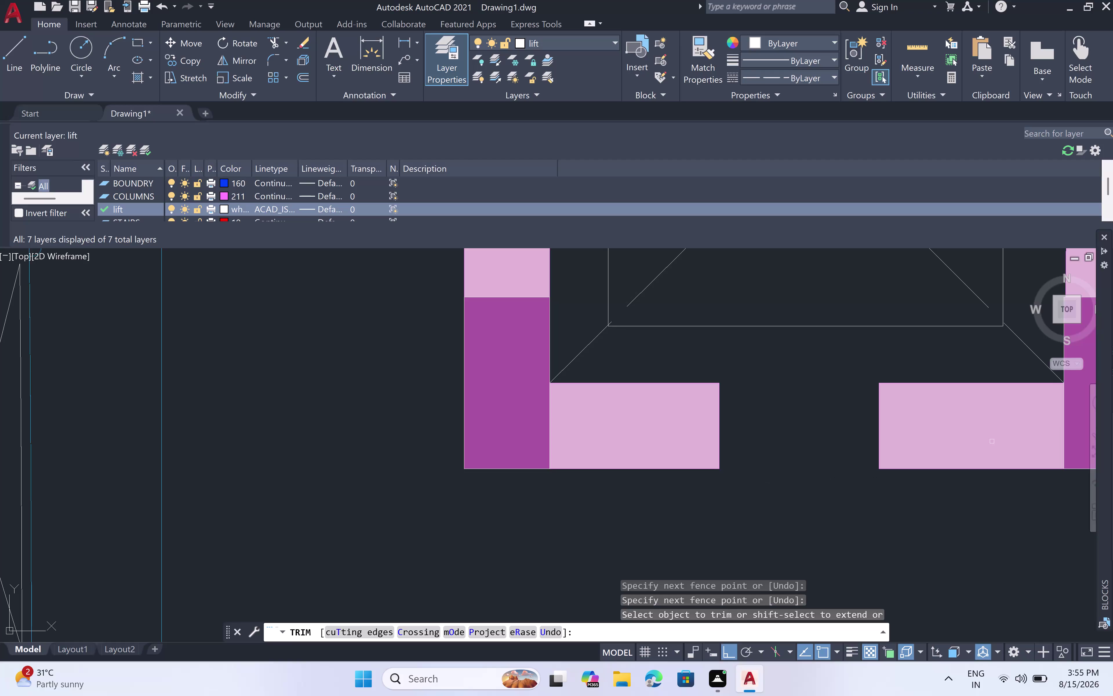
Close the lift core's lower wall gap with a four-line rectangle on layer 0.
key(Escape)
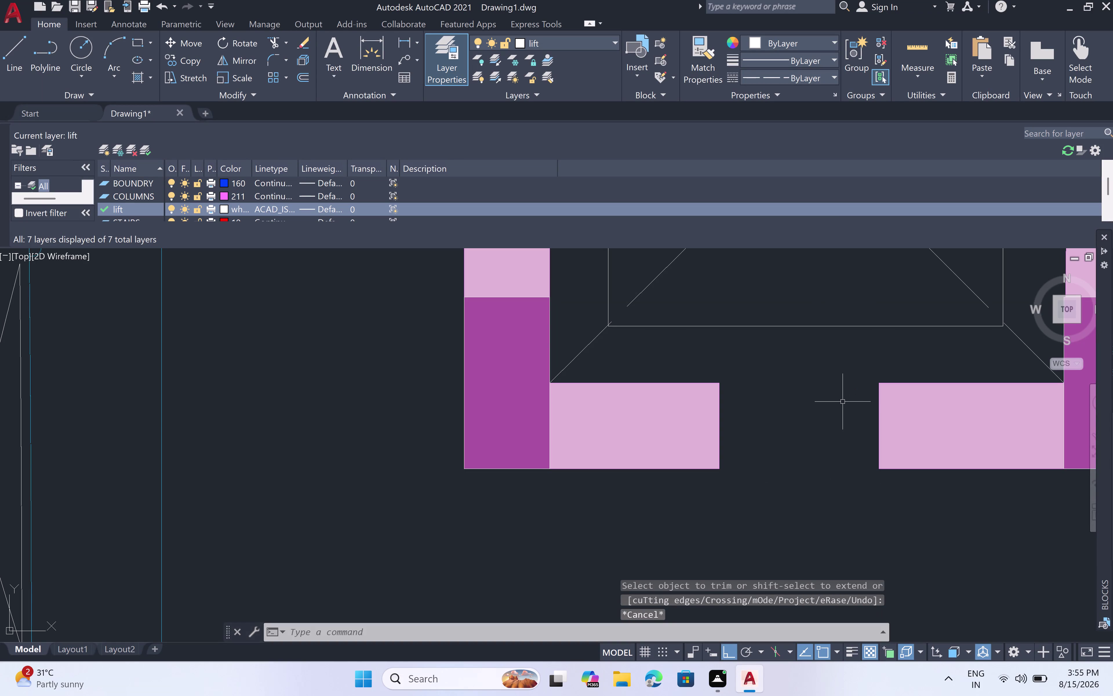
text(l)
key(space)
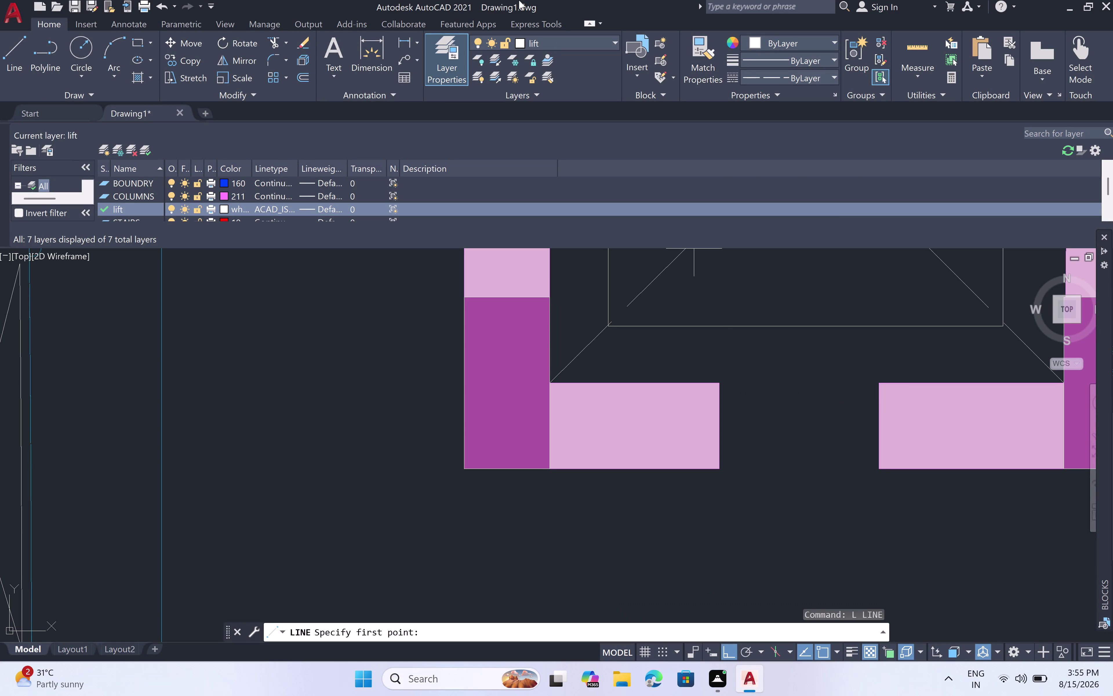
click(613, 39)
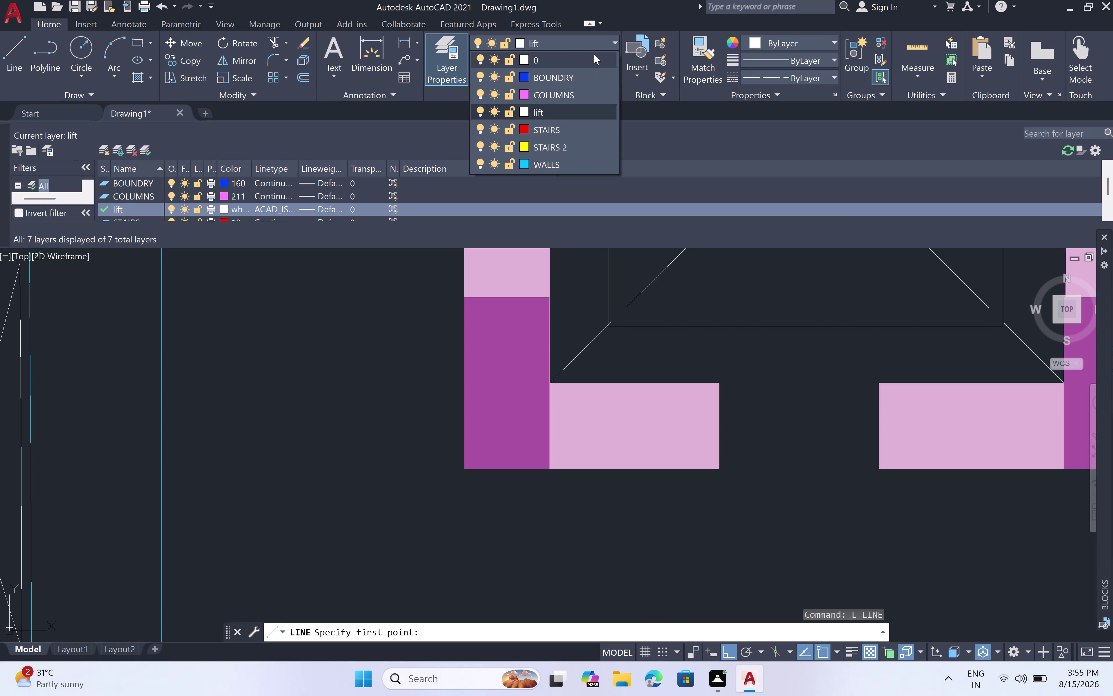
click(593, 54)
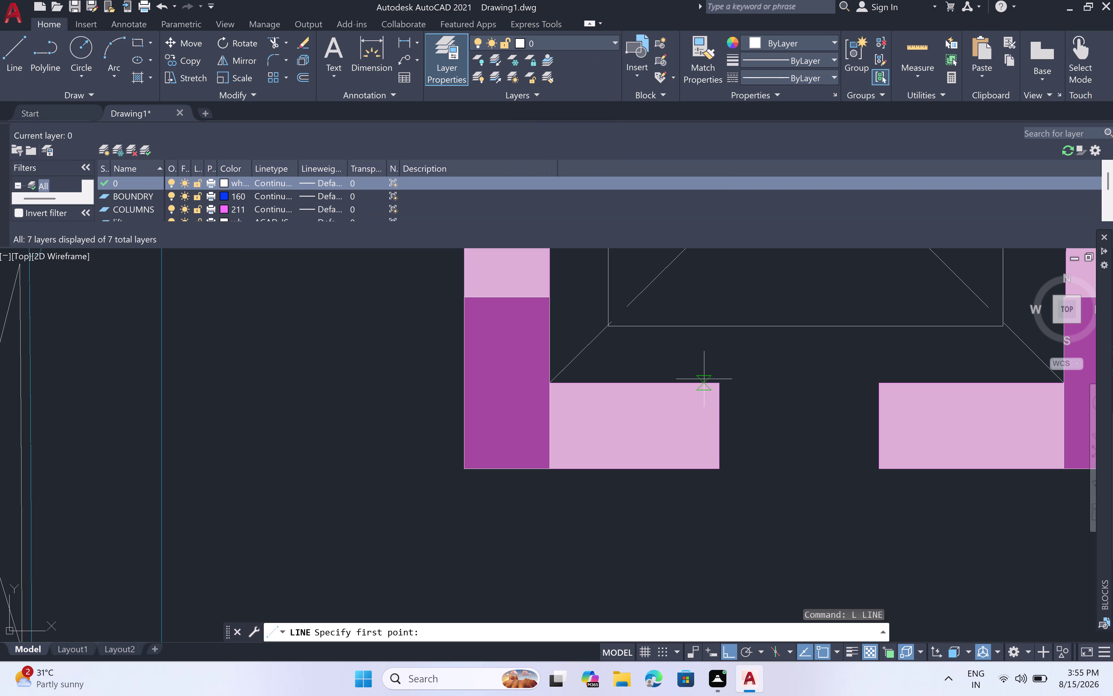
click(714, 382)
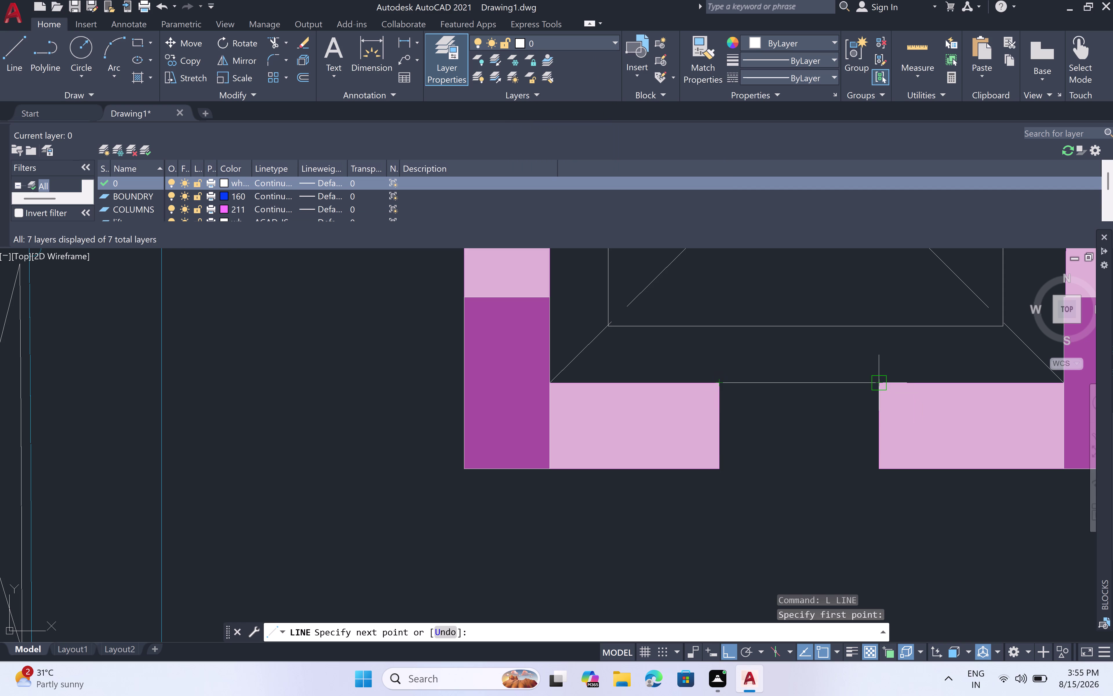
click(883, 387)
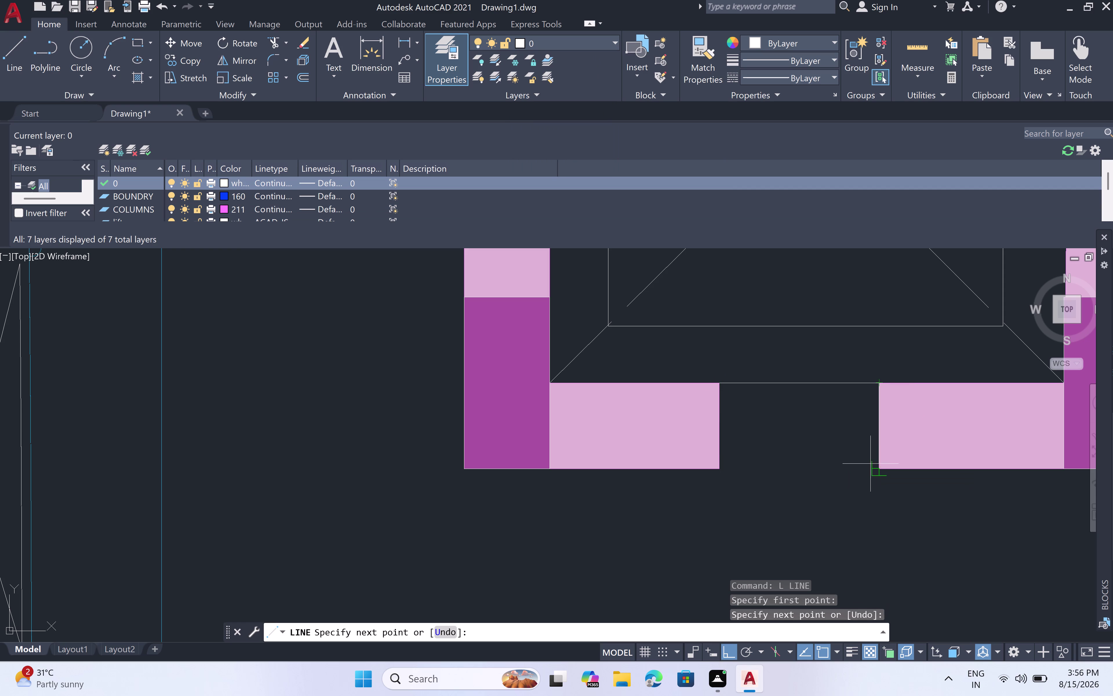
click(875, 462)
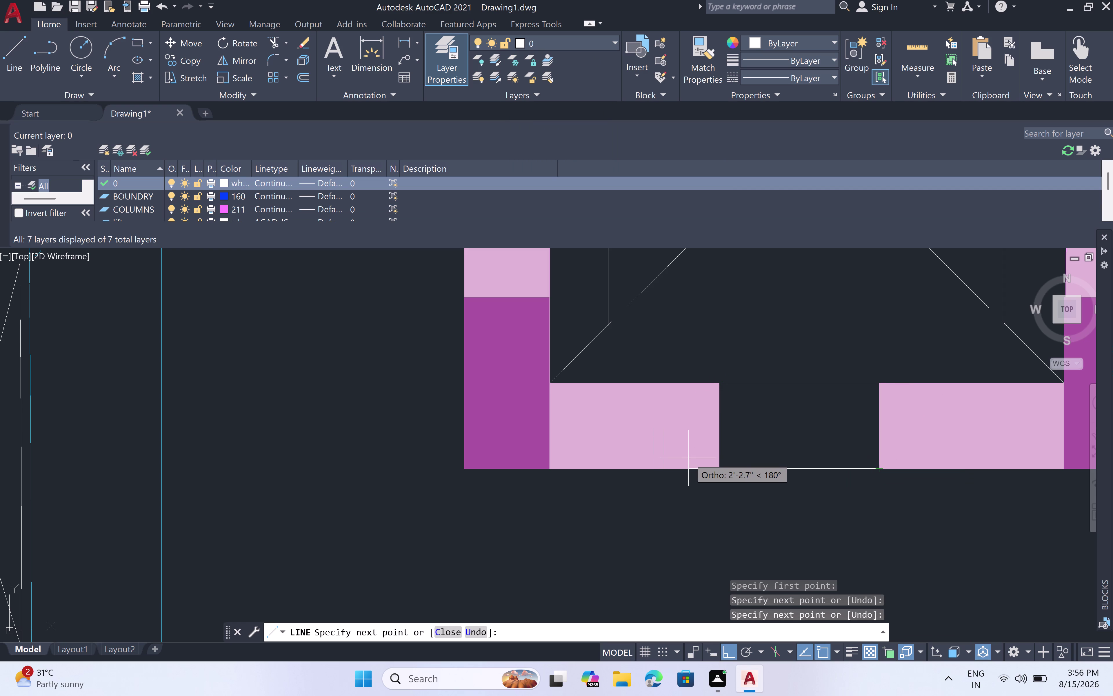
click(714, 461)
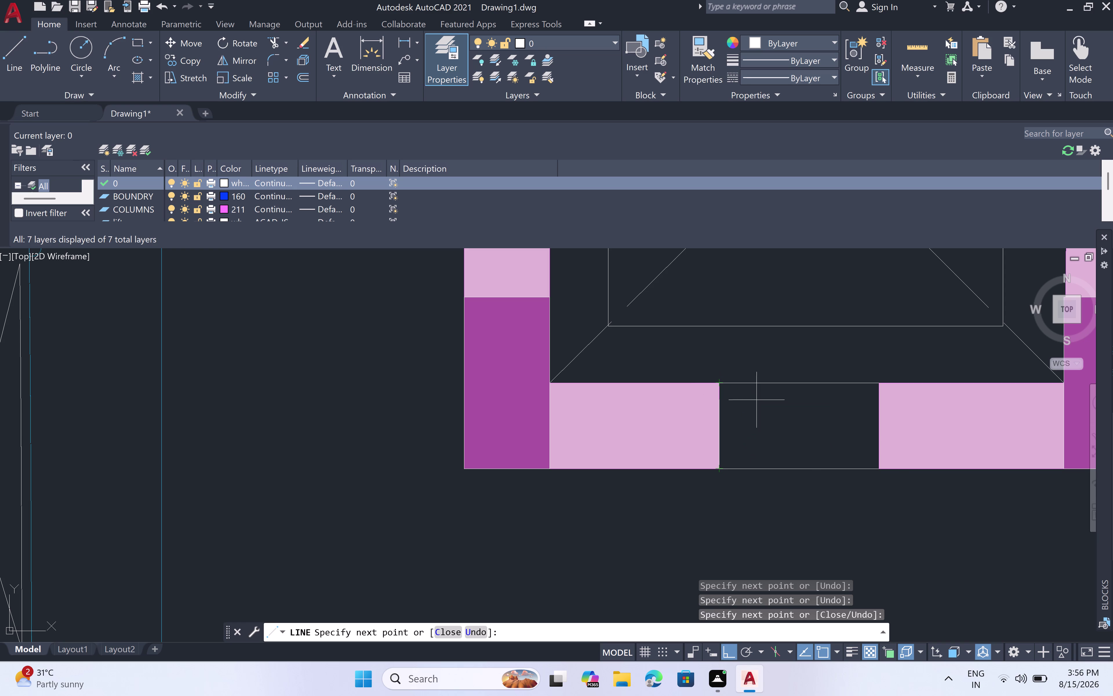
key(Escape)
Zoom and pan to the floor's bottom boundary right of the ramp.
scroll(down, 3)
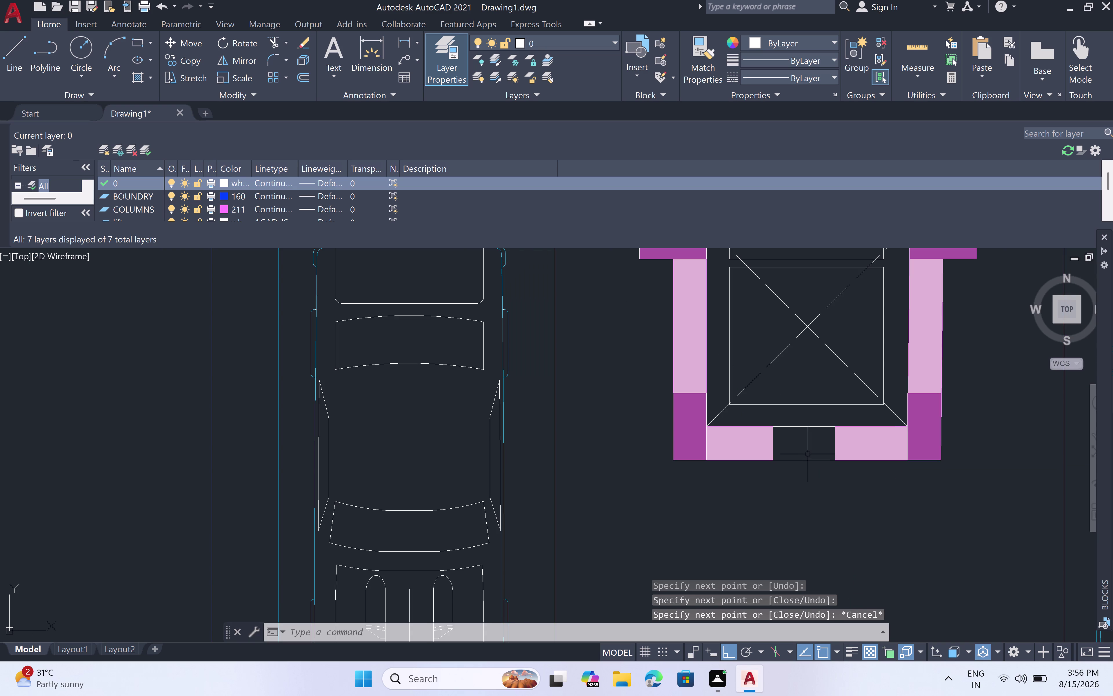
scroll(down, 3)
scroll(down, 3)
middle_drag(856, 505, 856, 505)
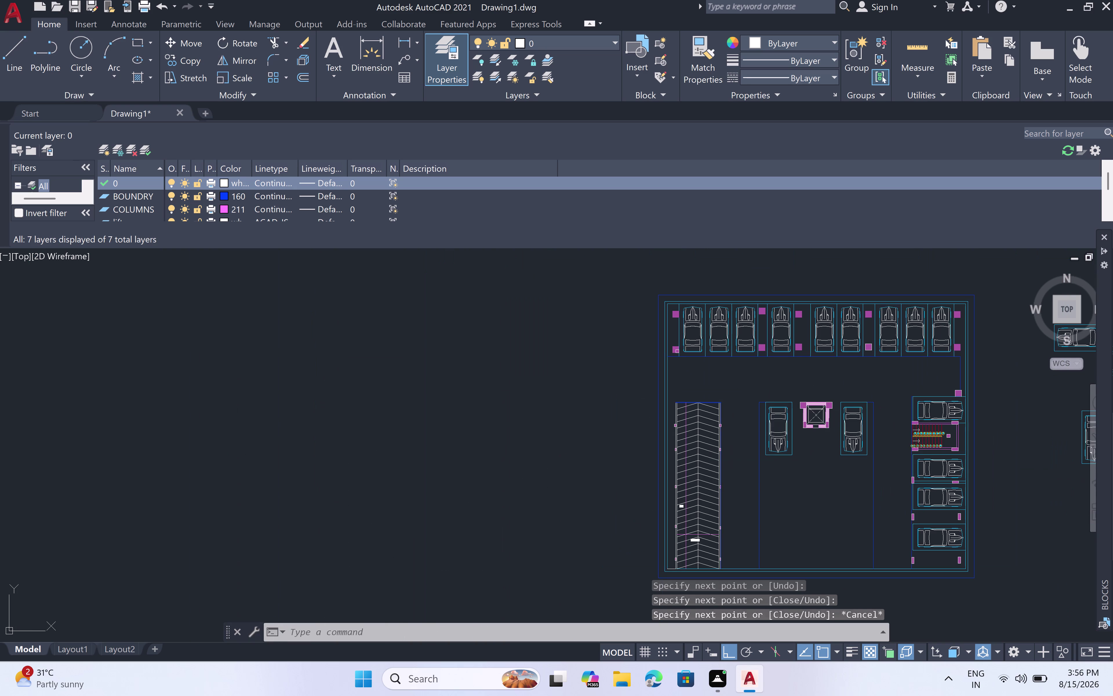
middle_drag(856, 506, 745, 432)
scroll(up, 3)
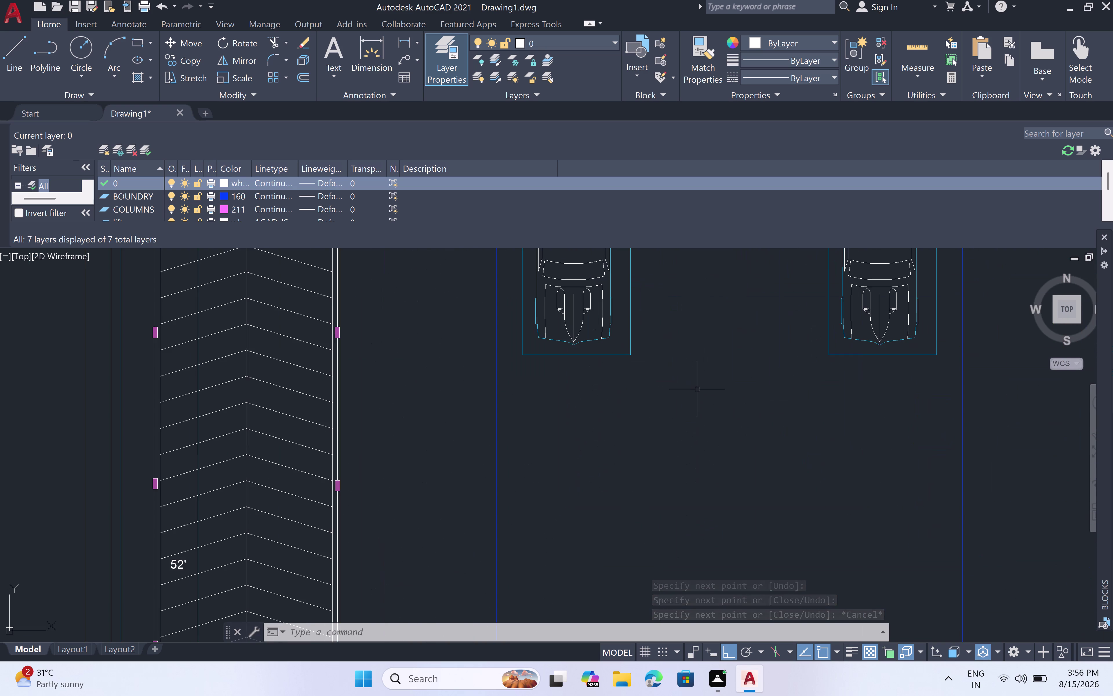
scroll(down, 3)
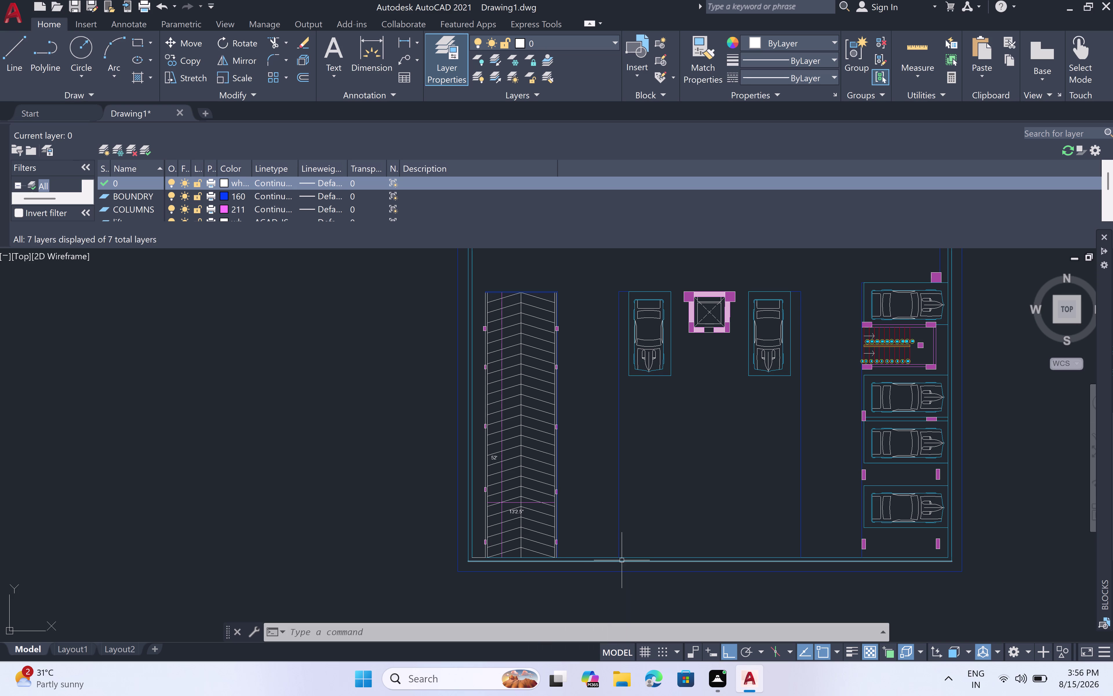
scroll(up, 3)
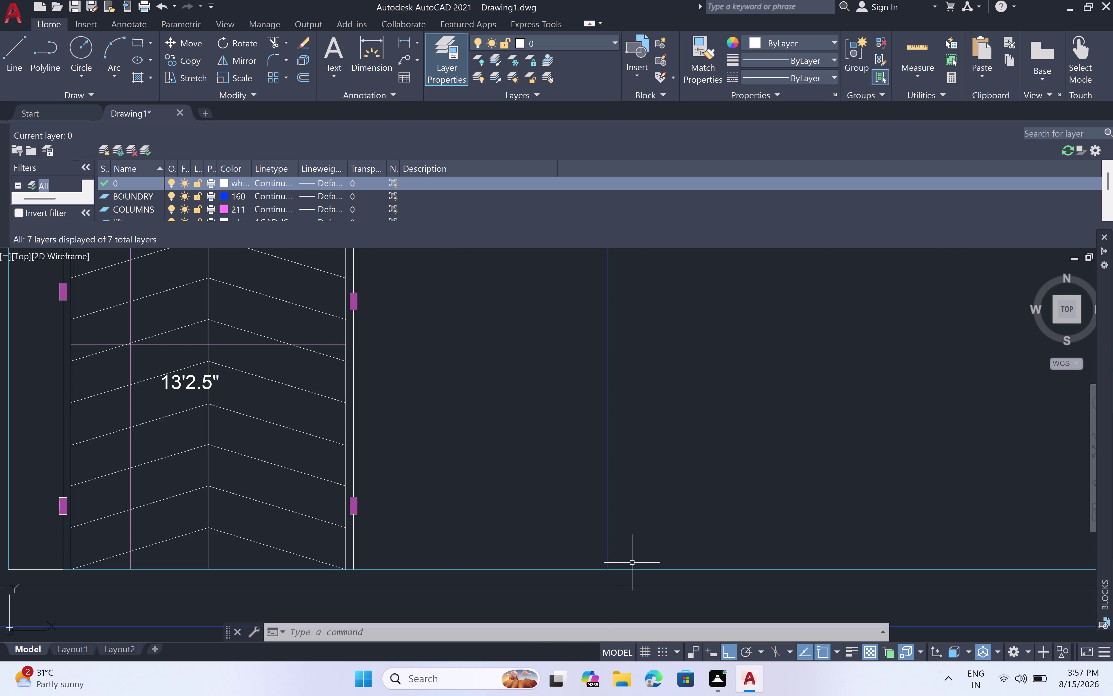
On the BOUNDRY layer, draw a line from the floor's bottom edge: 3' then 16'6".
text(l)
key(space)
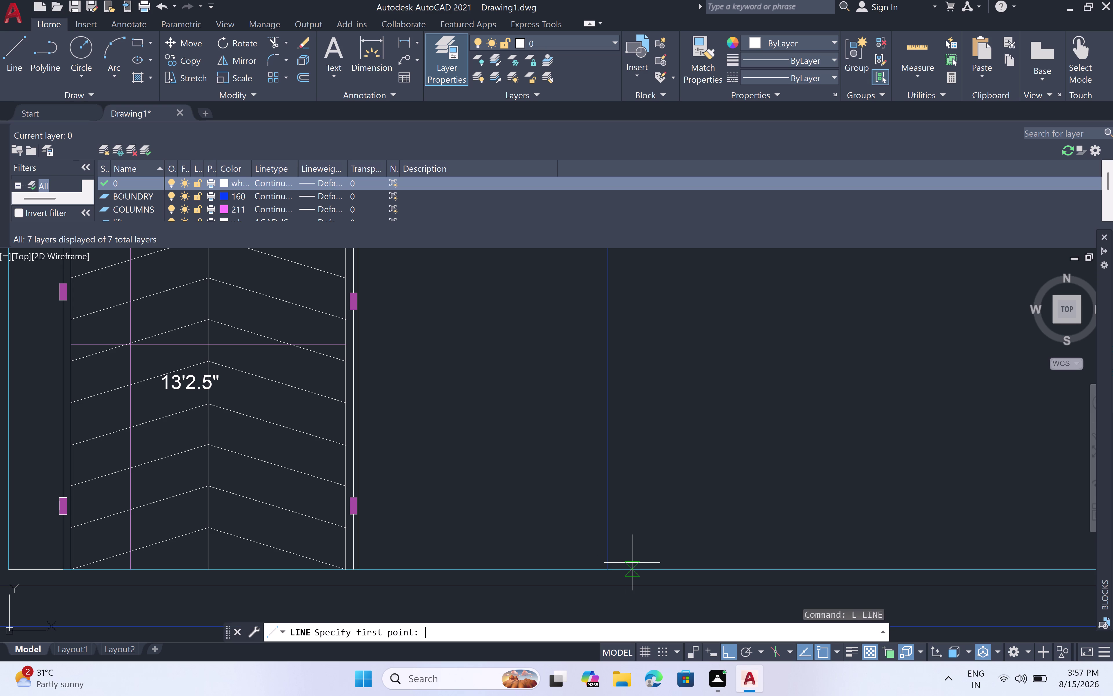
click(614, 571)
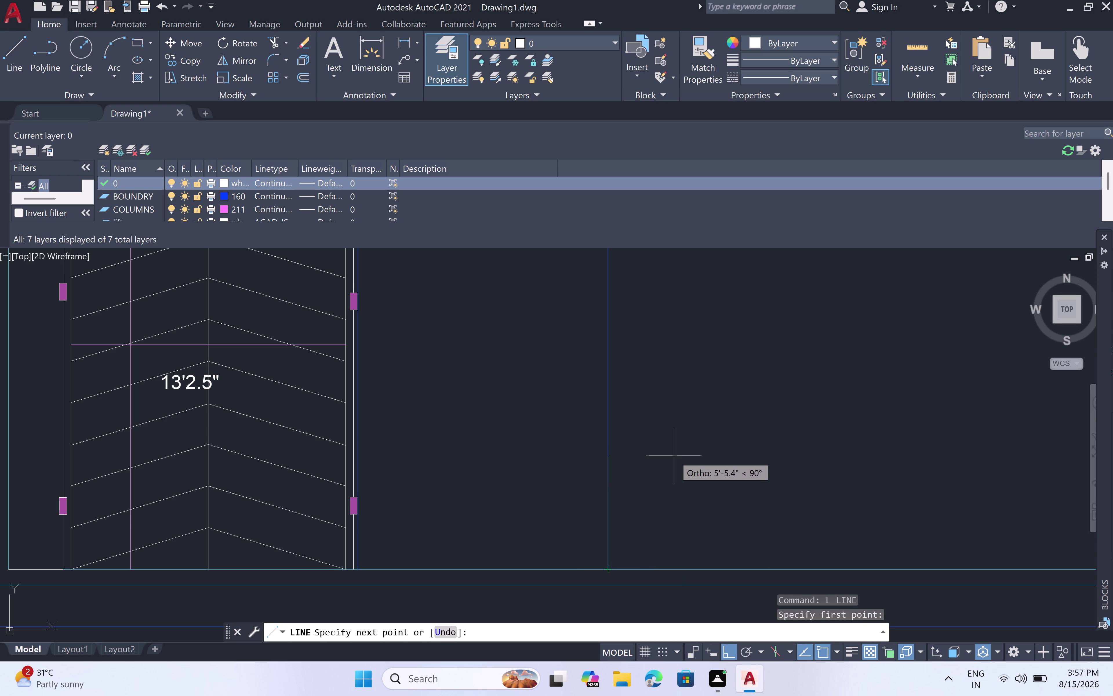
click(616, 40)
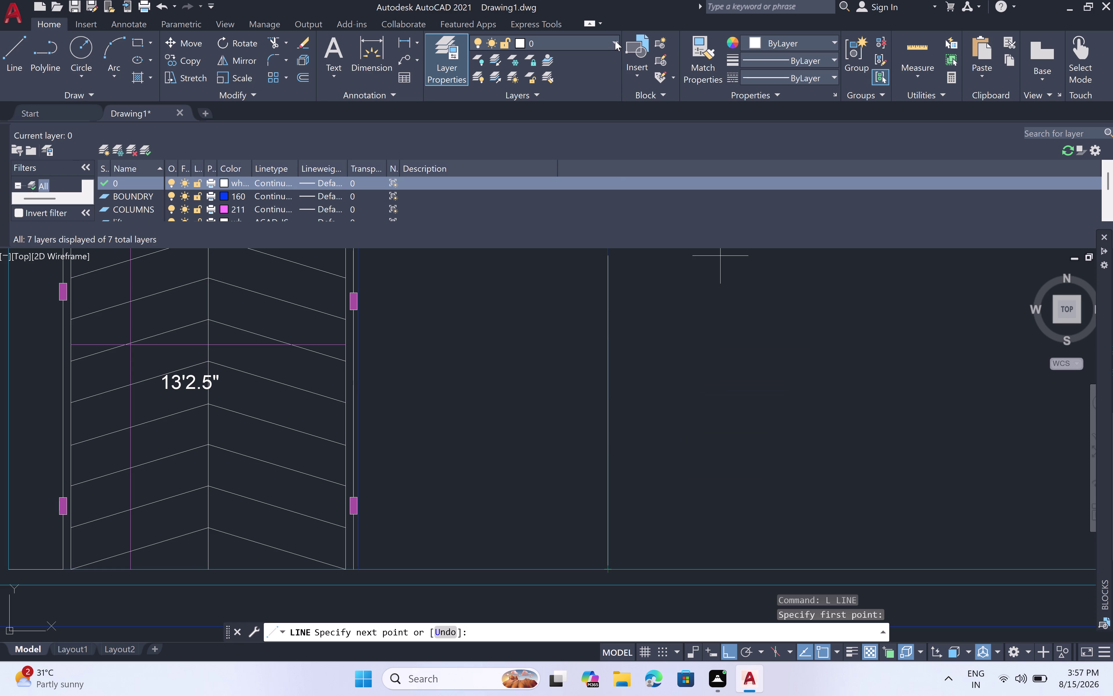
click(590, 78)
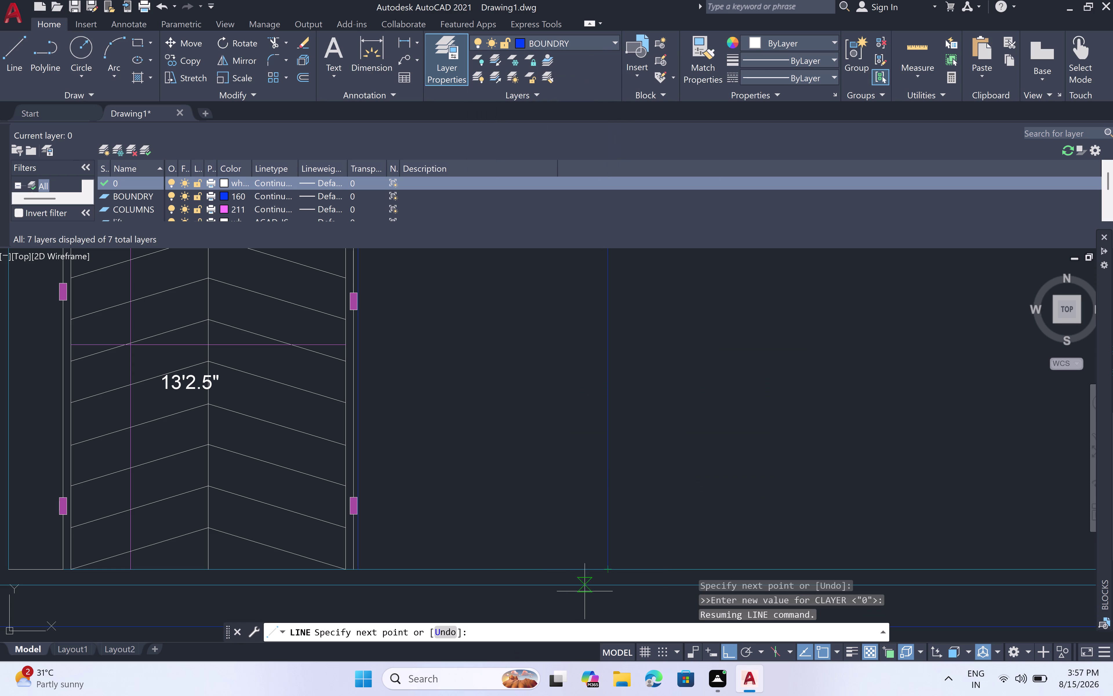
click(608, 576)
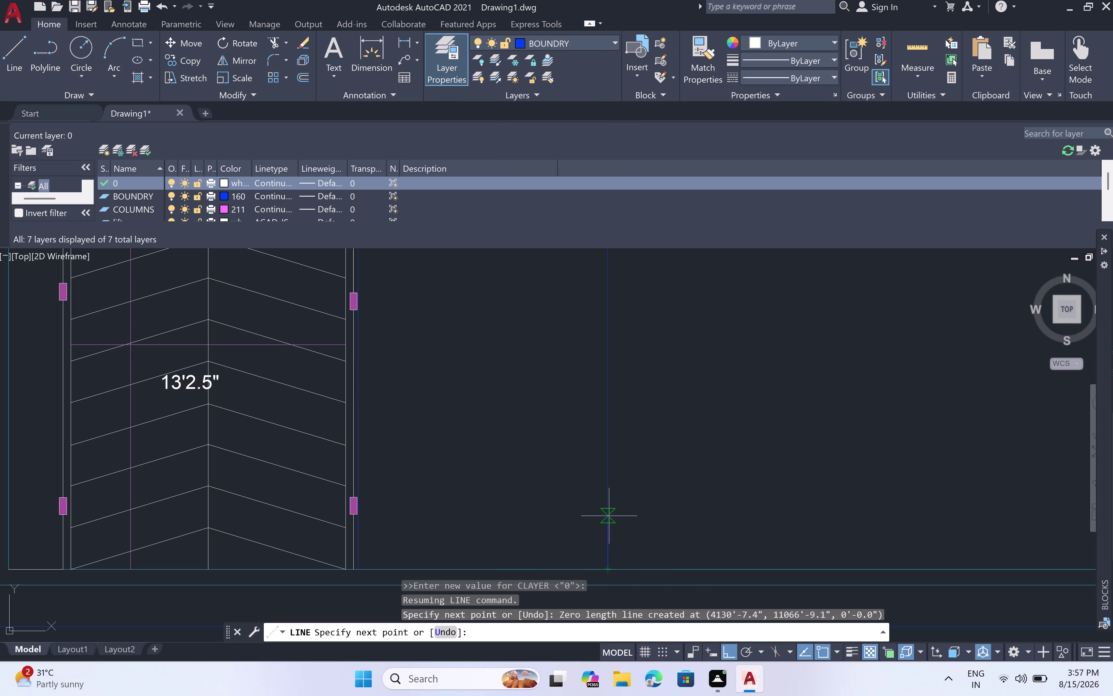
key(3)
text(')
key(space)
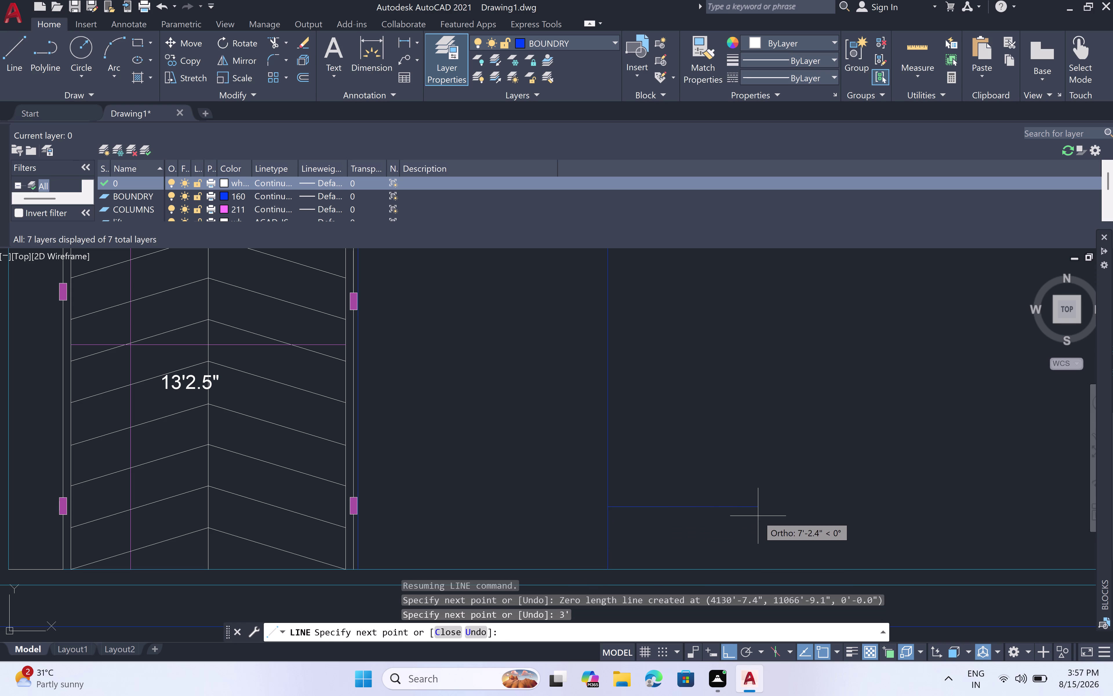
key(1)
key(6)
key(apostrophe)
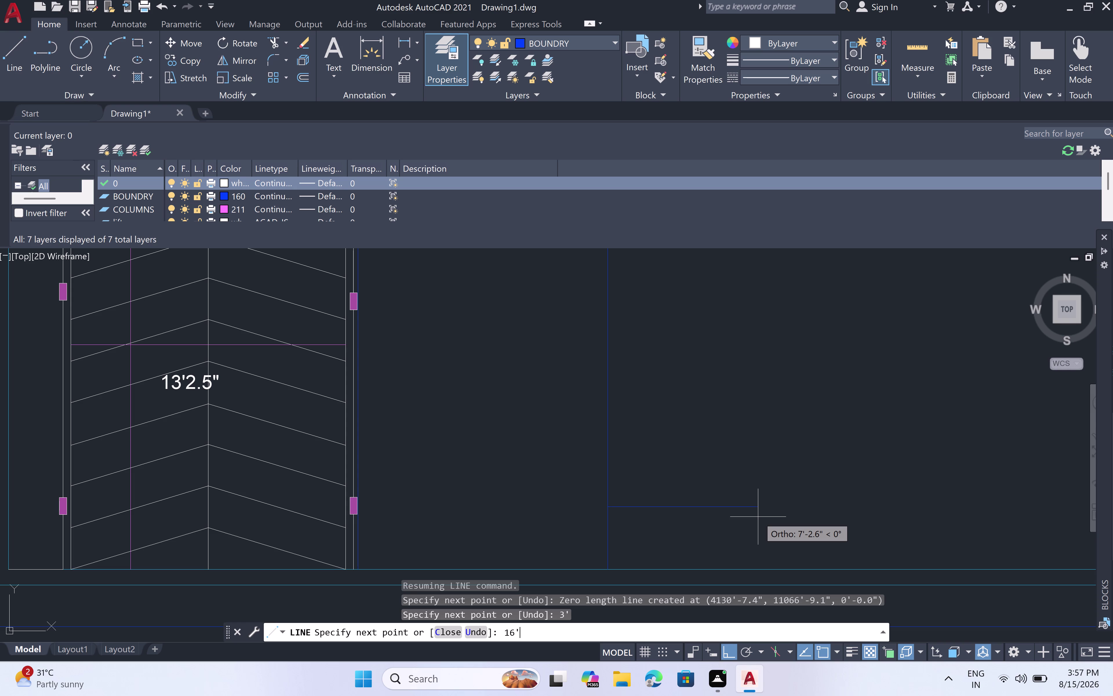
key(6)
text(")
key(space)
scroll(down, 3)
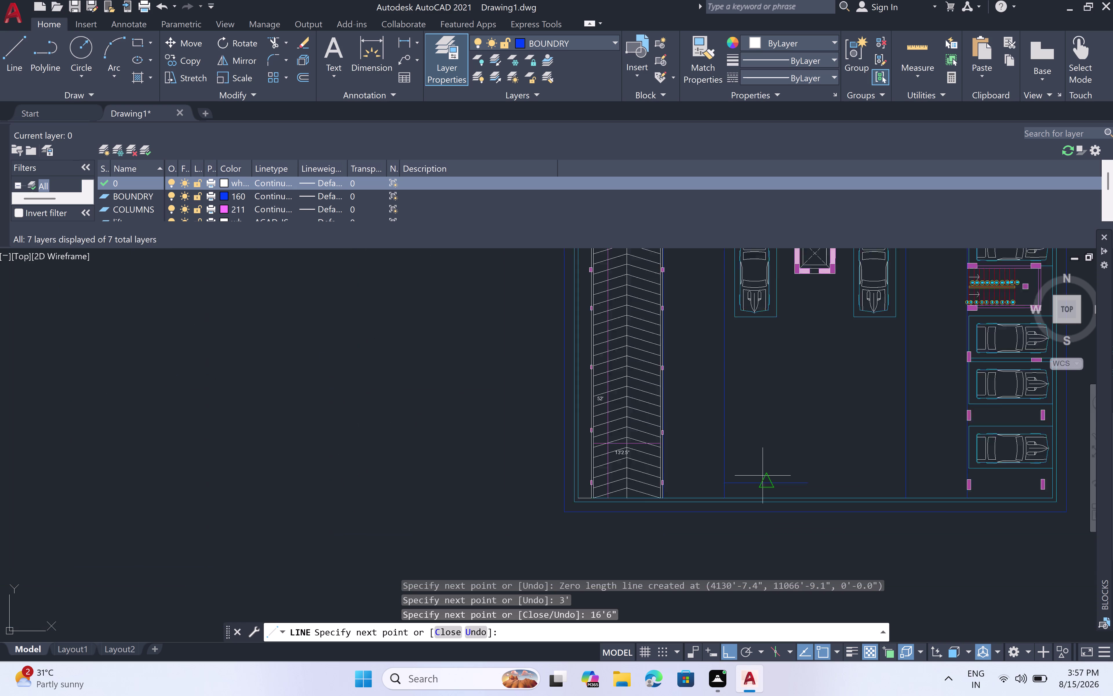
key(Escape)
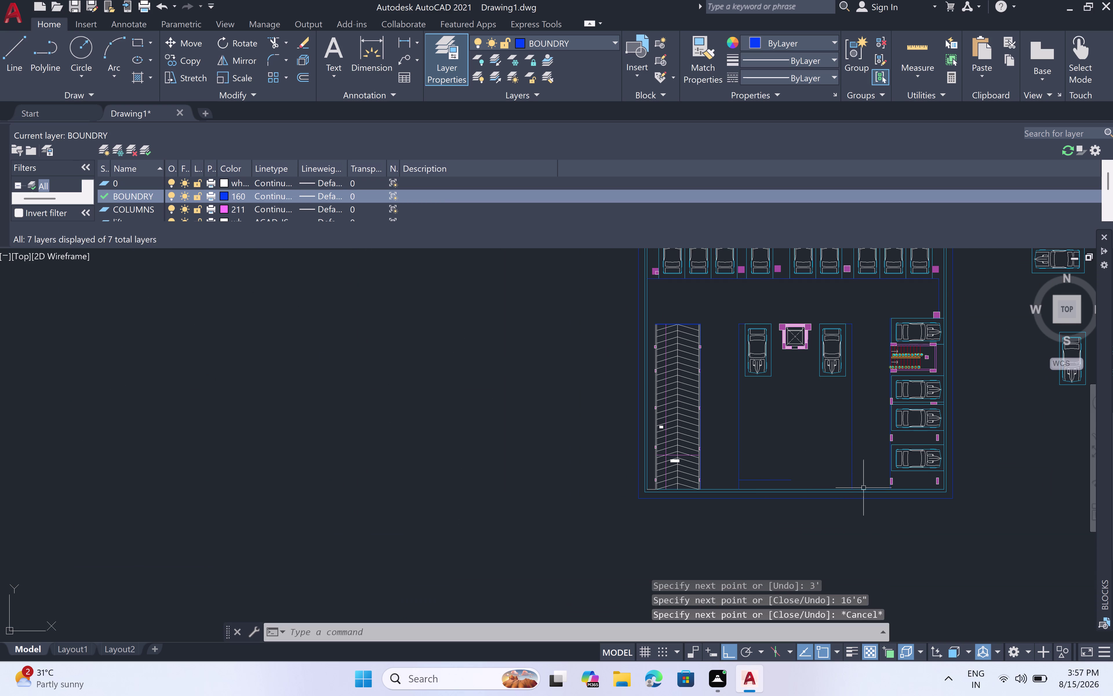
scroll(up, 3)
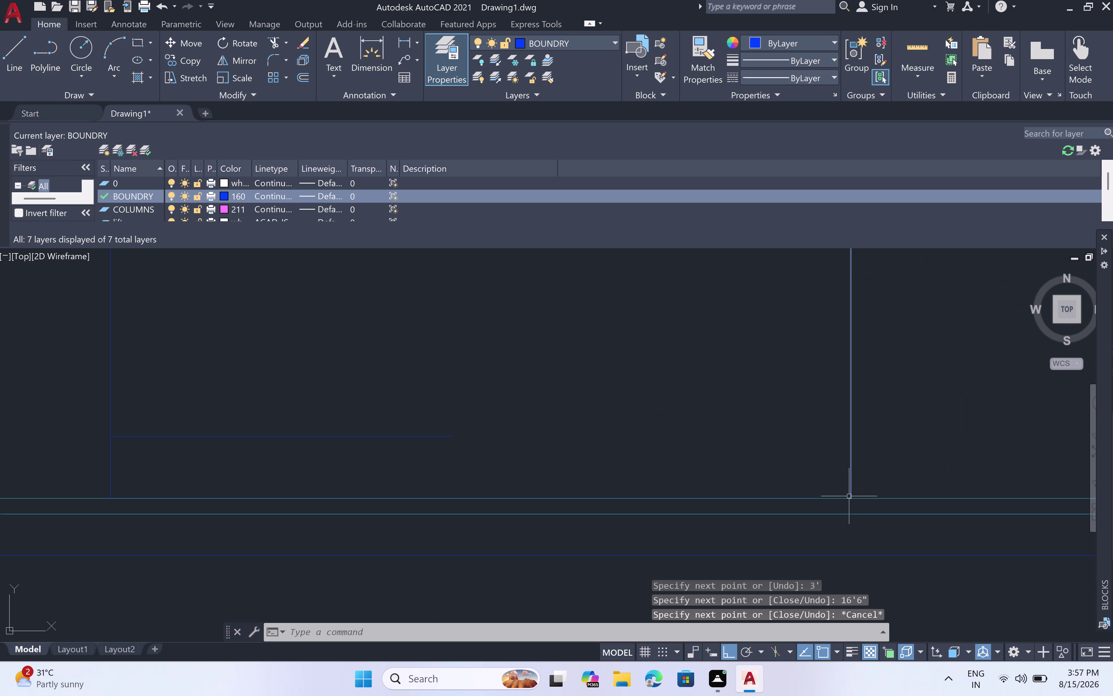
Draw a second 3' and 16'6" line set starting on the right boundary line.
key(l)
key(space)
click(849, 496)
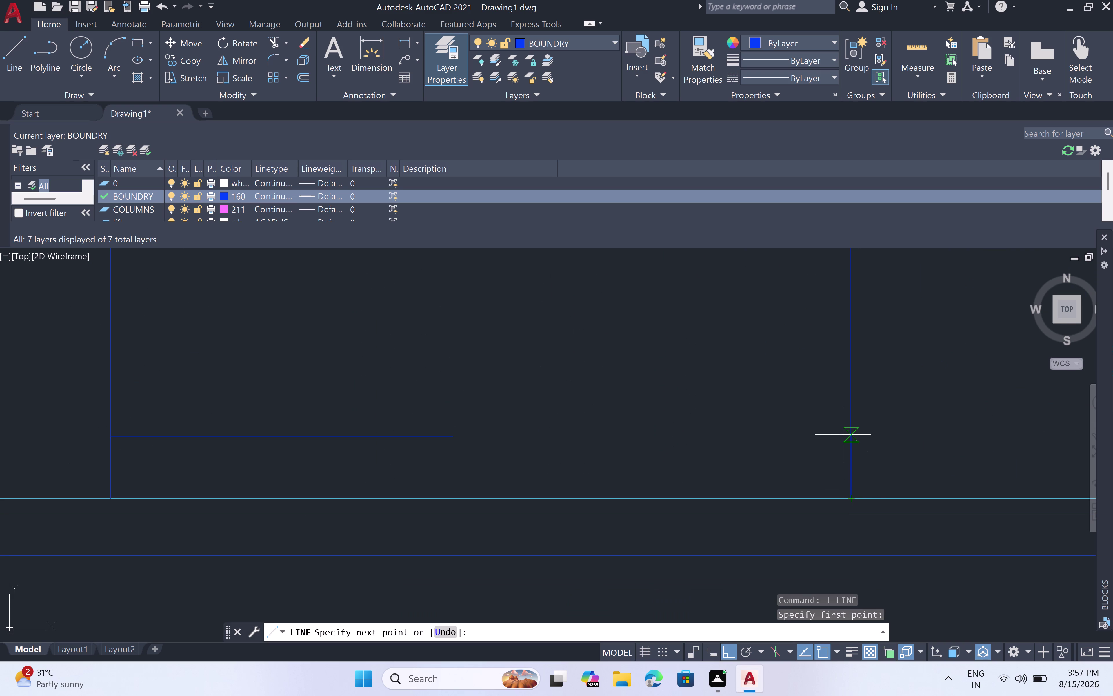
key(3)
text(')
key(space)
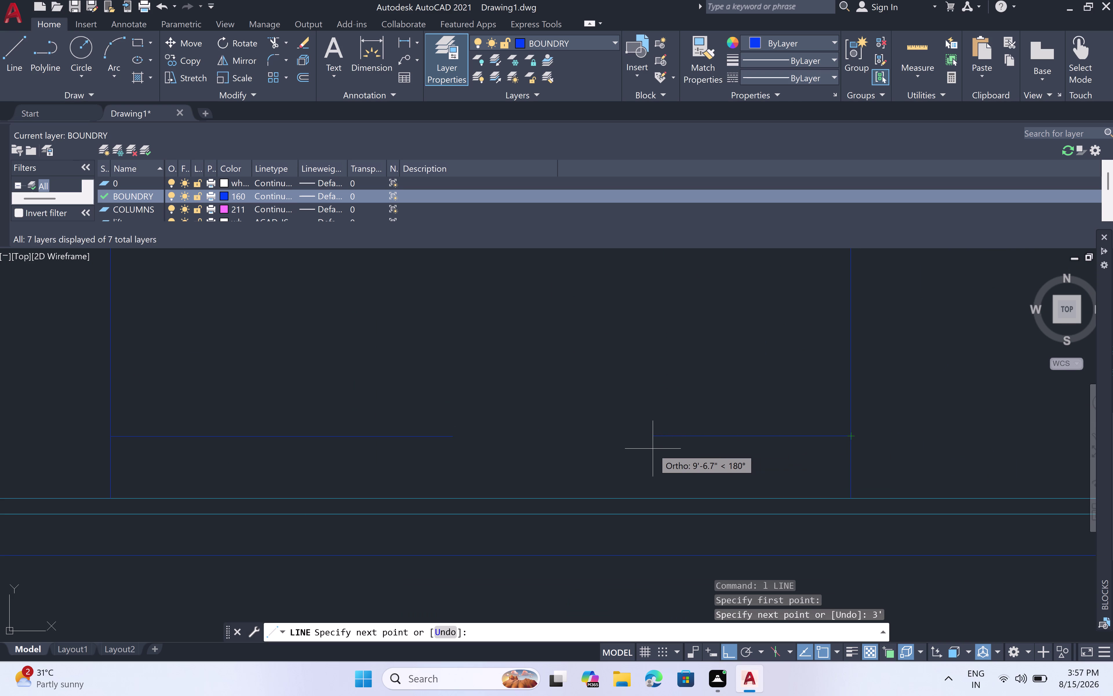
text(16)
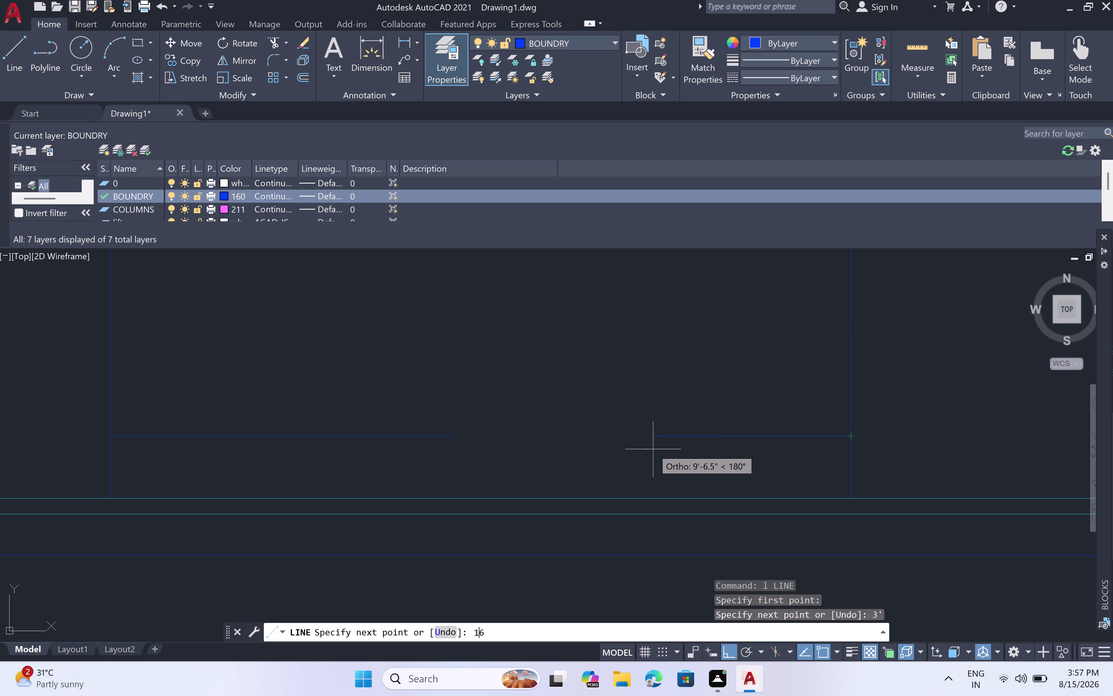
key(apostrophe)
text(6")
key(space)
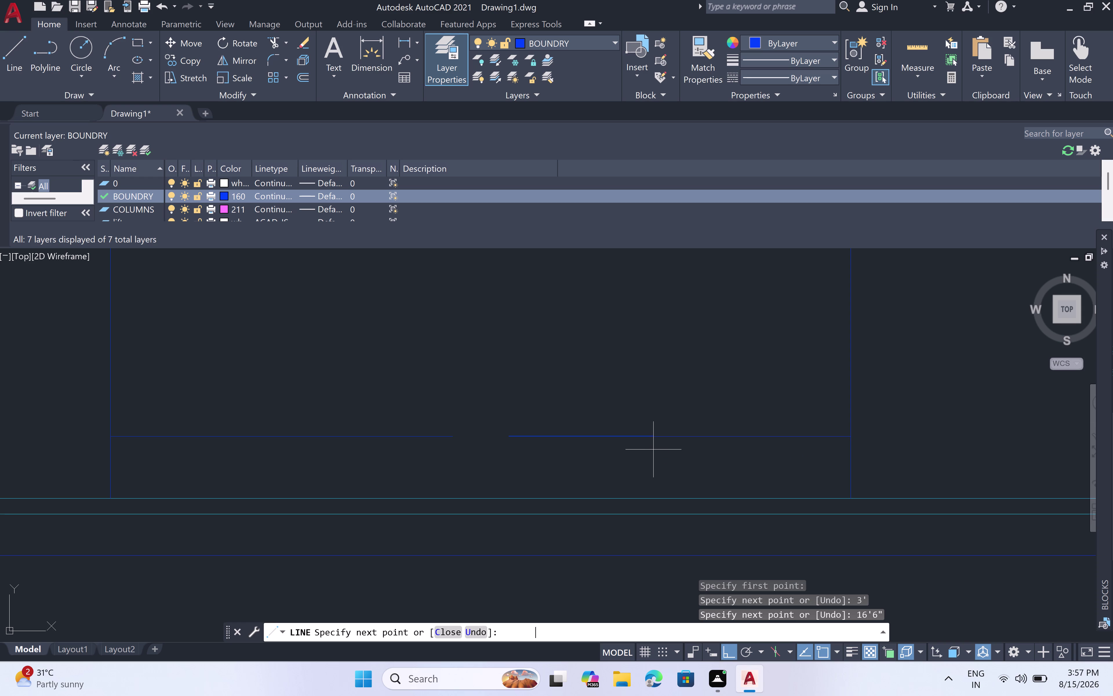
click(653, 449)
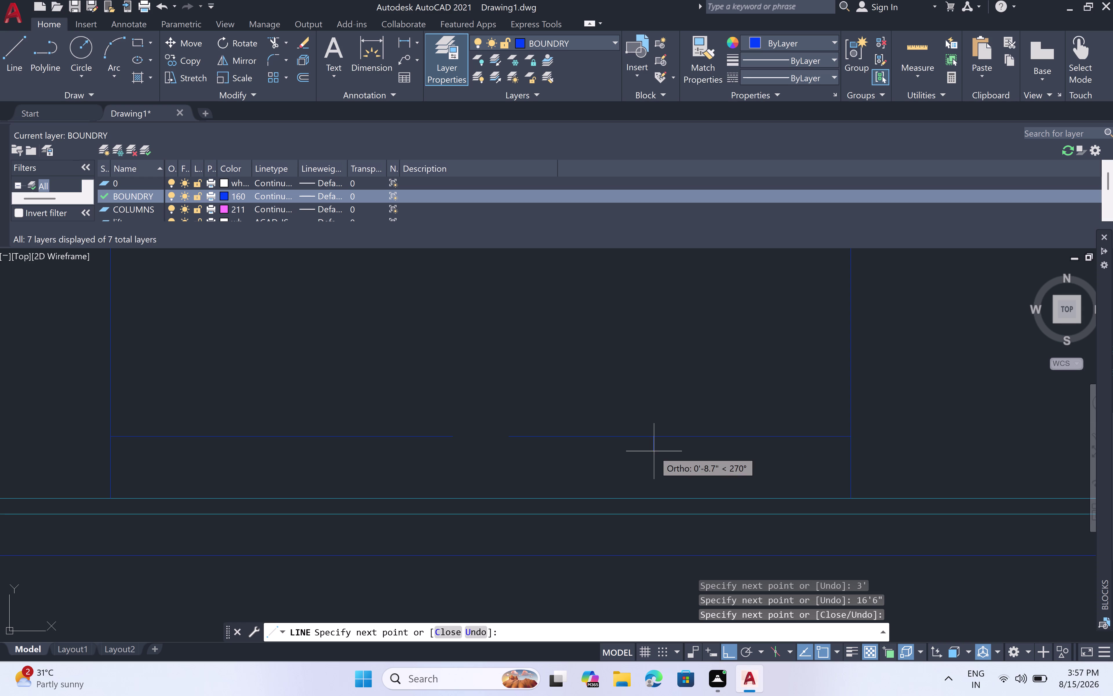
scroll(down, 3)
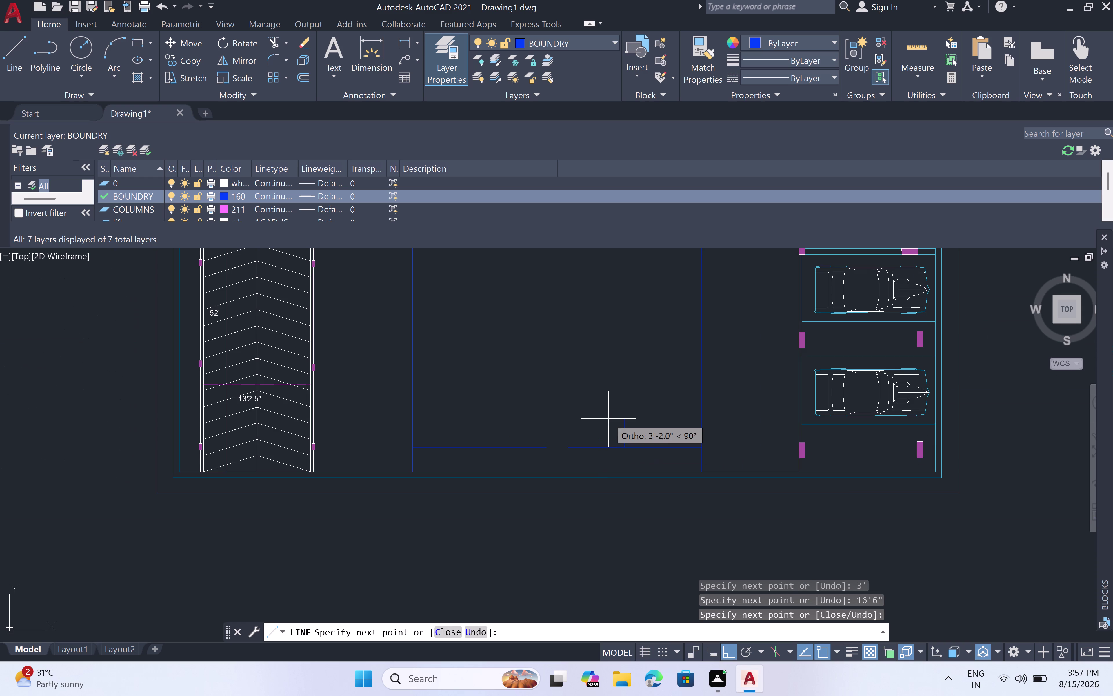
key(Escape)
scroll(down, 3)
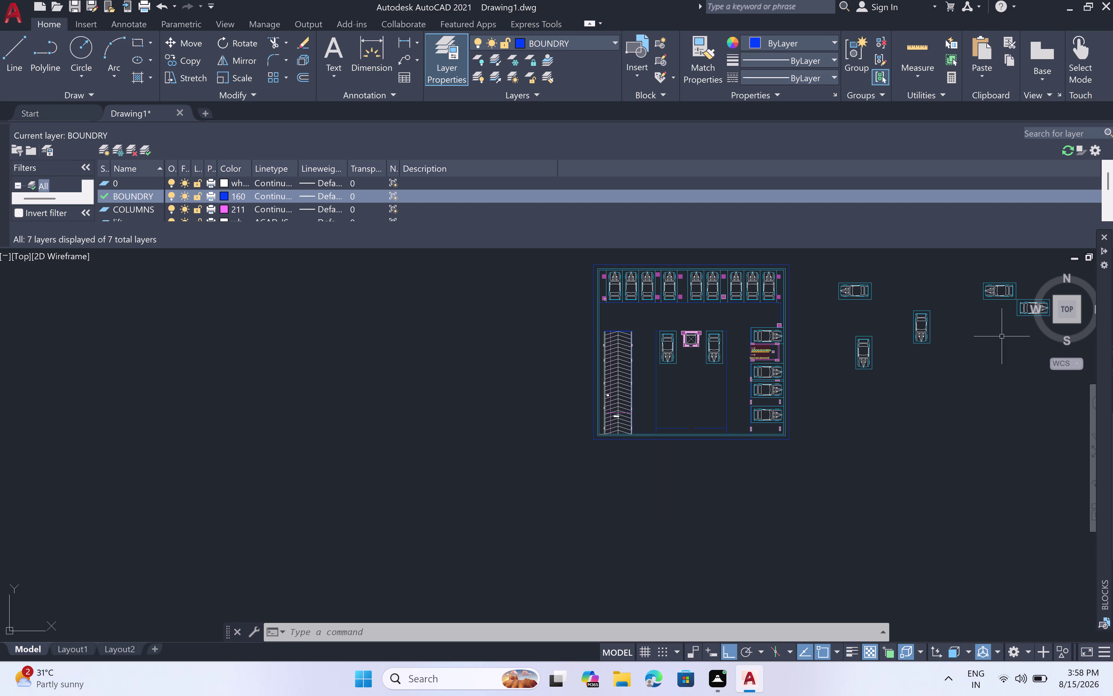
Window-select the horizontal loose car block.
middle_drag(981, 330, 871, 351)
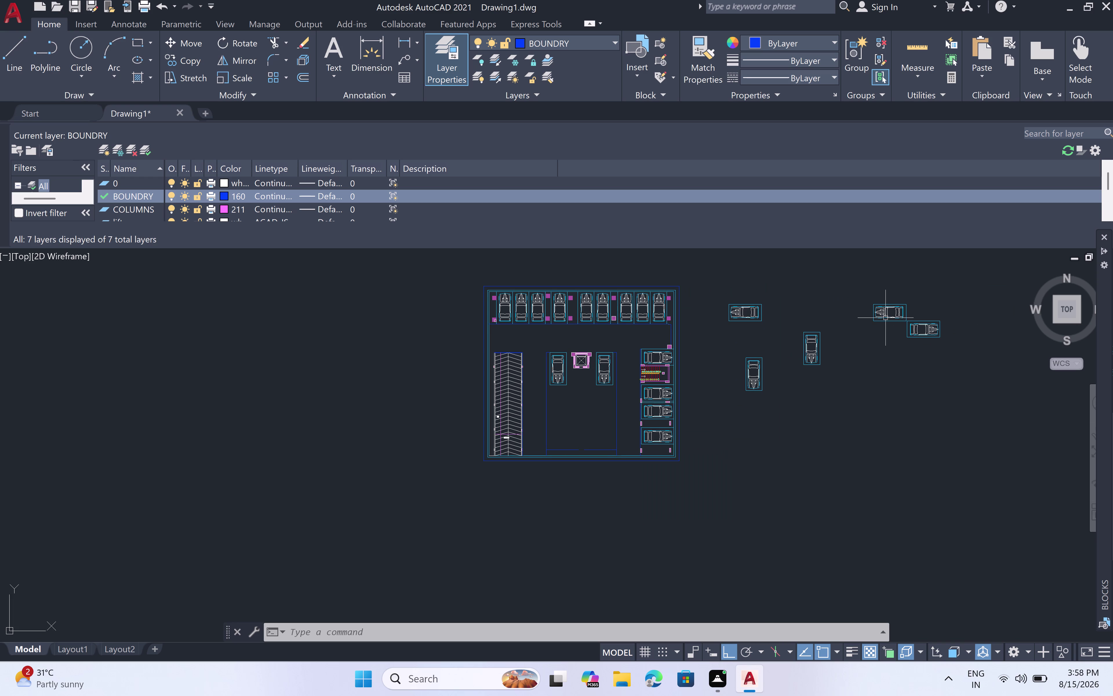
scroll(up, 3)
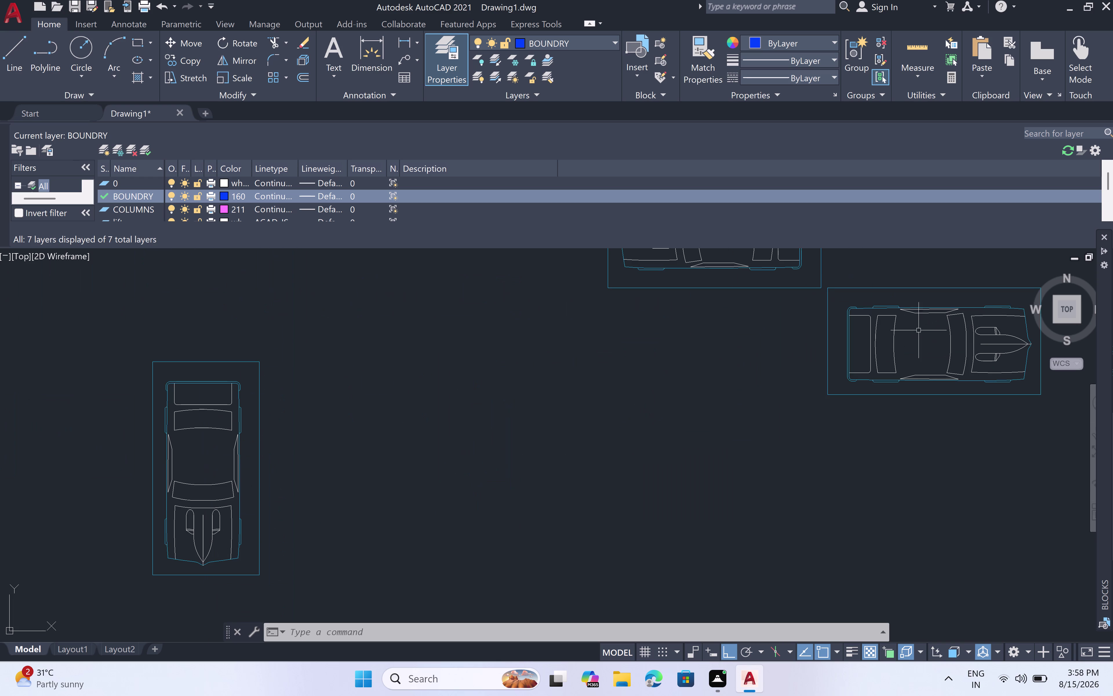
middle_drag(917, 357, 787, 386)
click(933, 312)
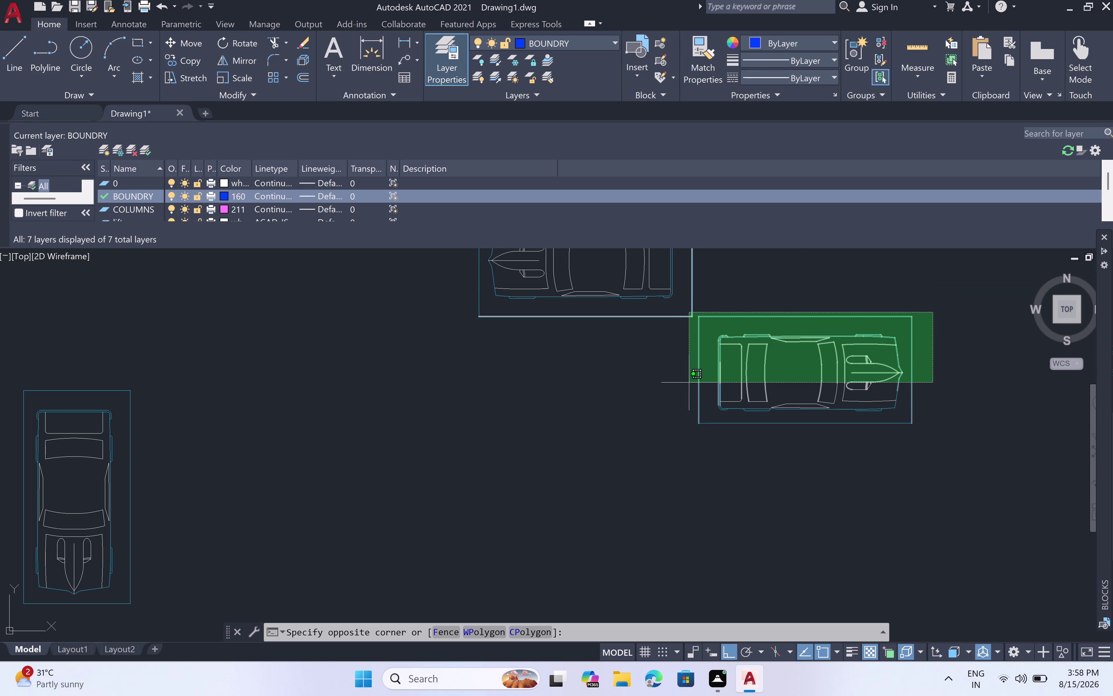
click(696, 439)
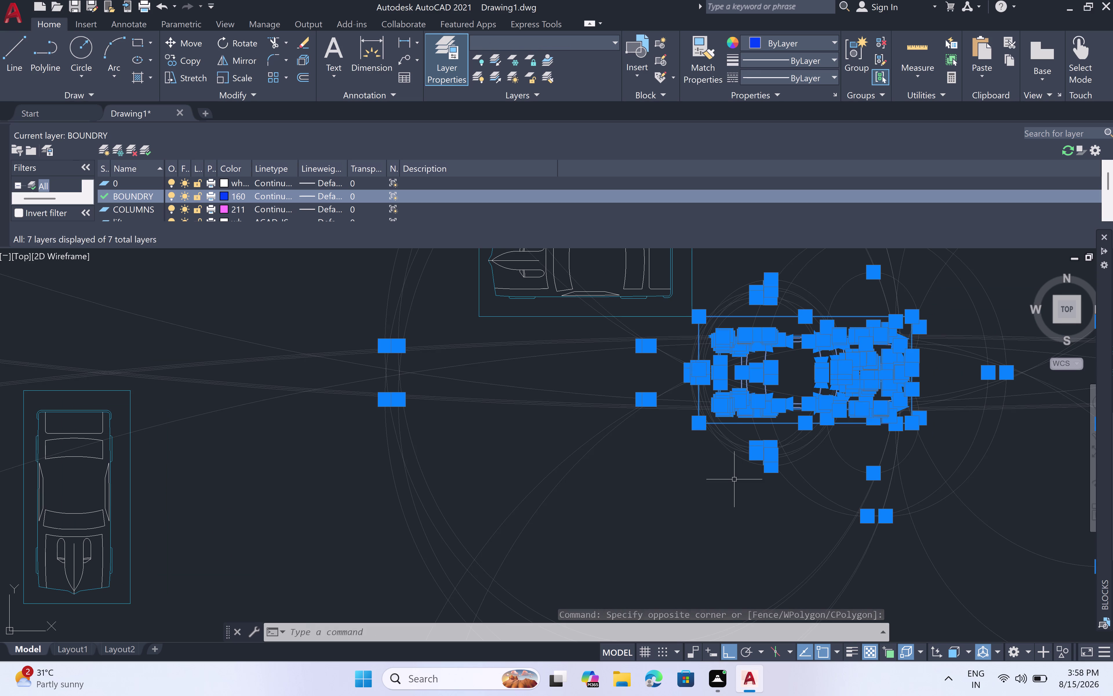
Copy the car from its lower-left corner to the central bay's bottom corner, with Ortho off.
text(co)
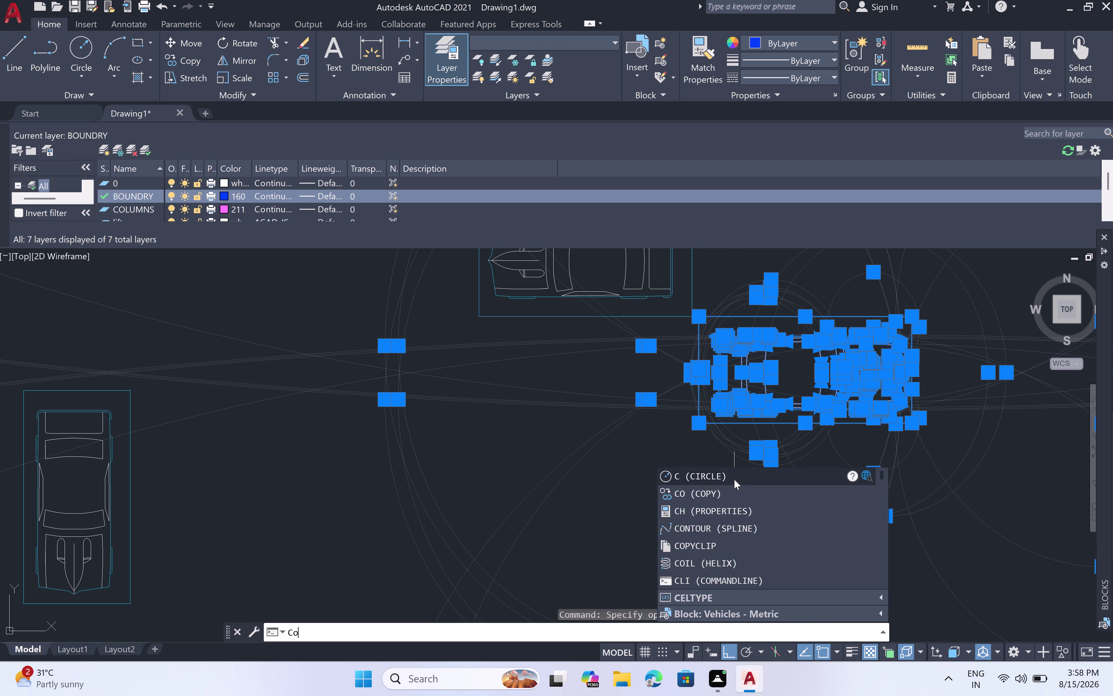
key(space)
scroll(down, 3)
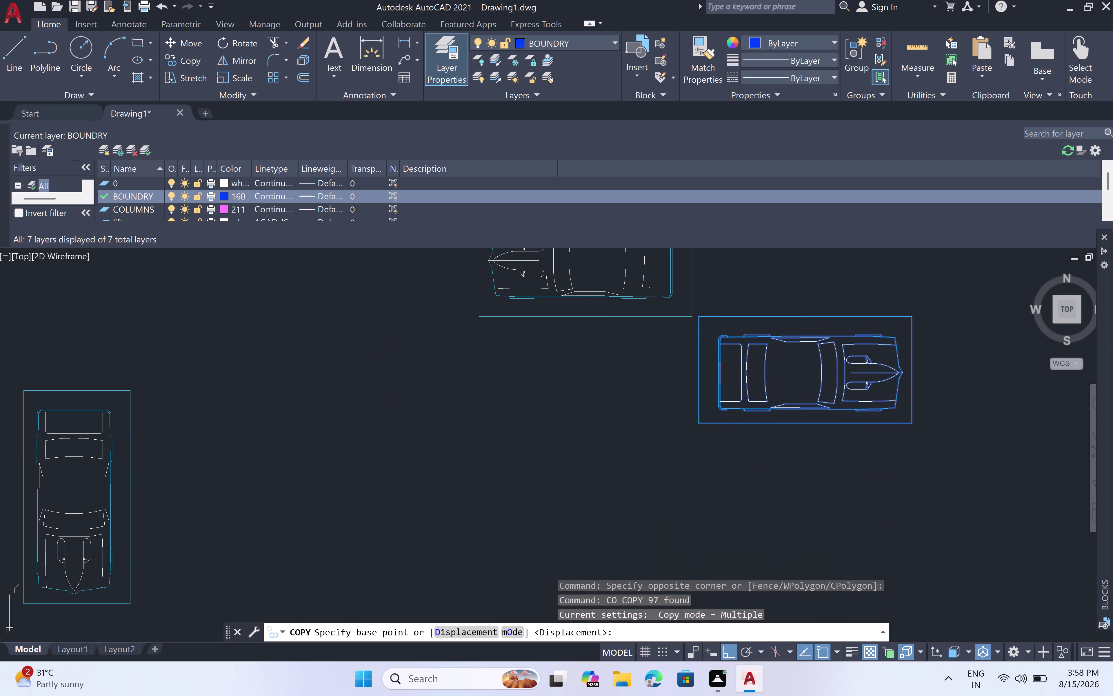
scroll(down, 3)
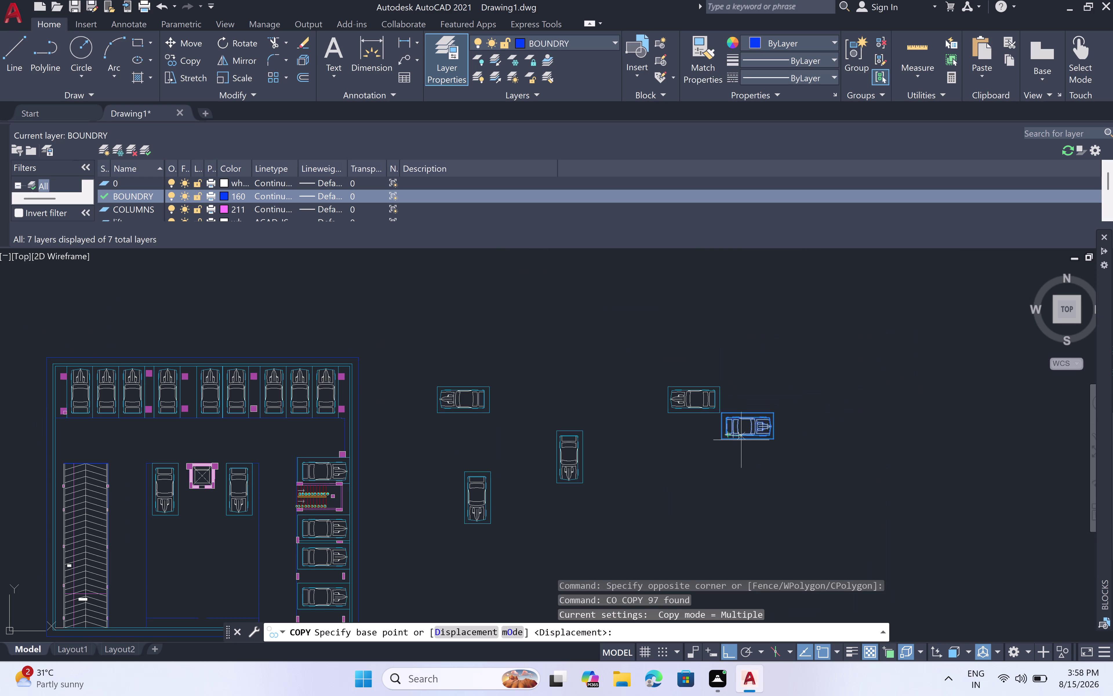
scroll(up, 3)
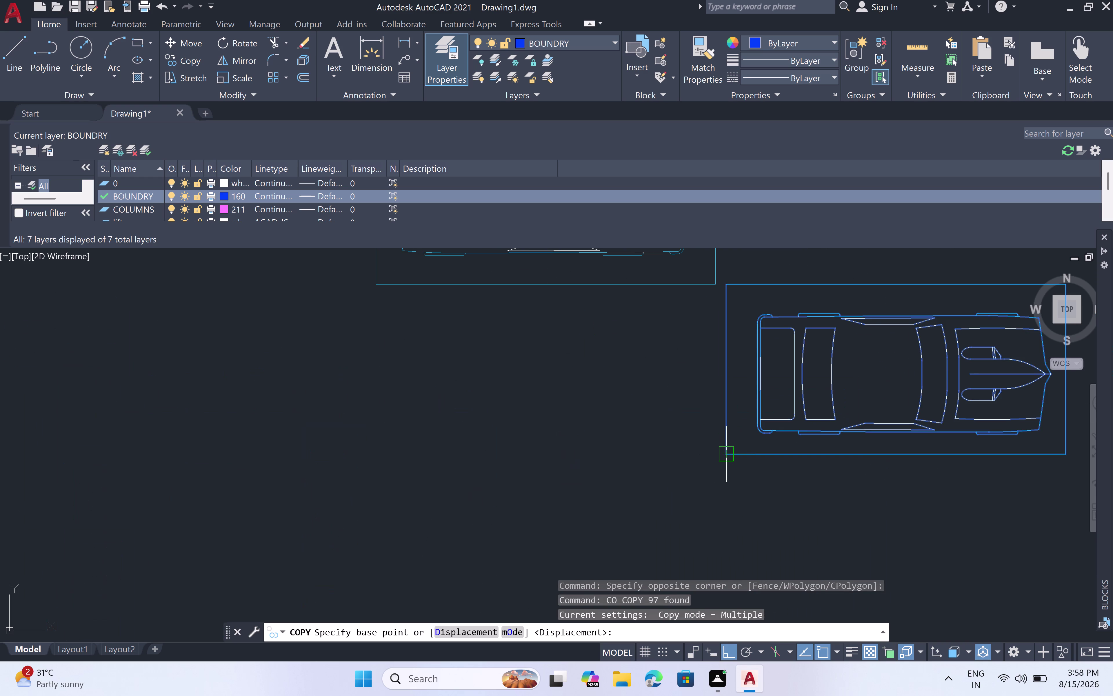
click(726, 454)
scroll(down, 3)
middle_drag(444, 596, 444, 595)
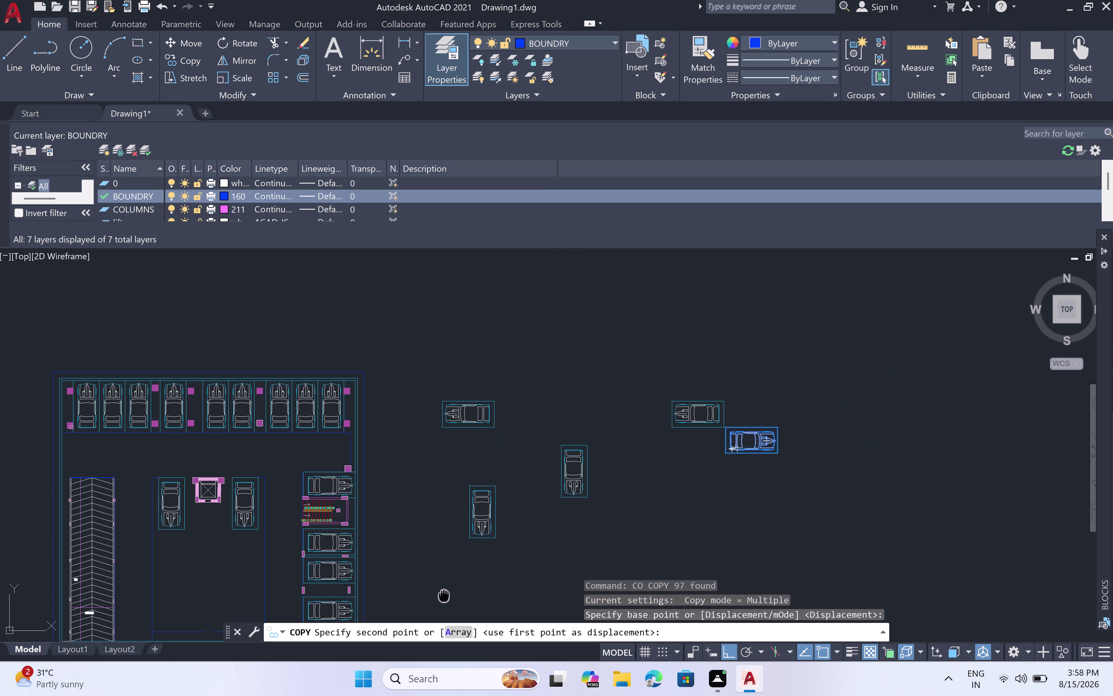
middle_drag(444, 595, 629, 452)
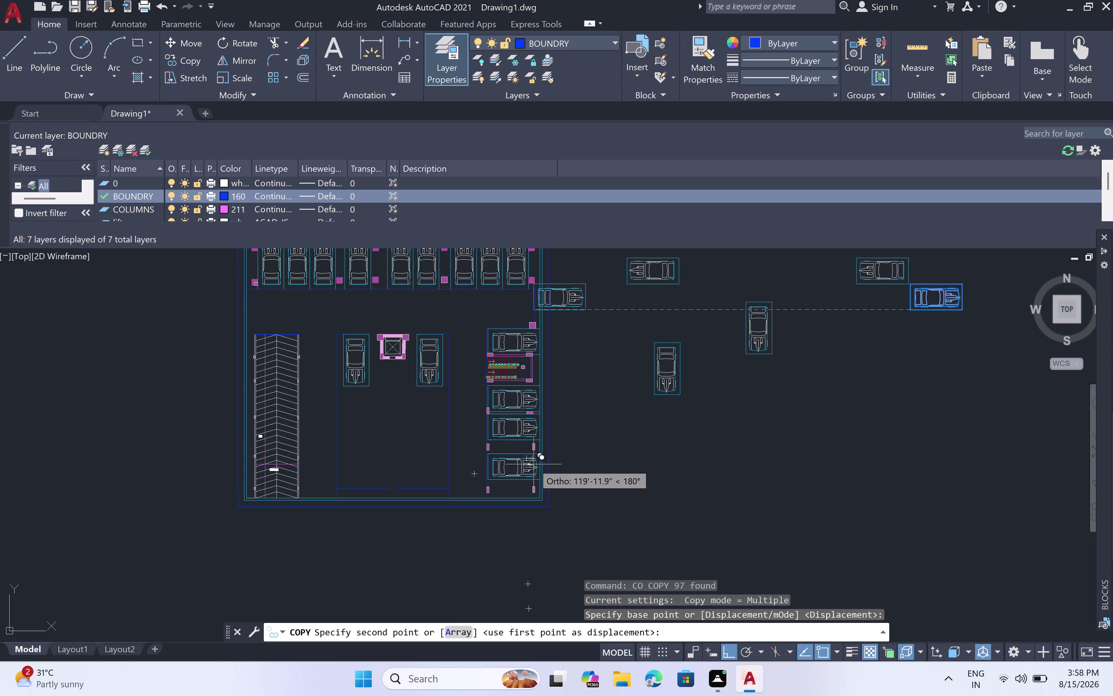
key(F8)
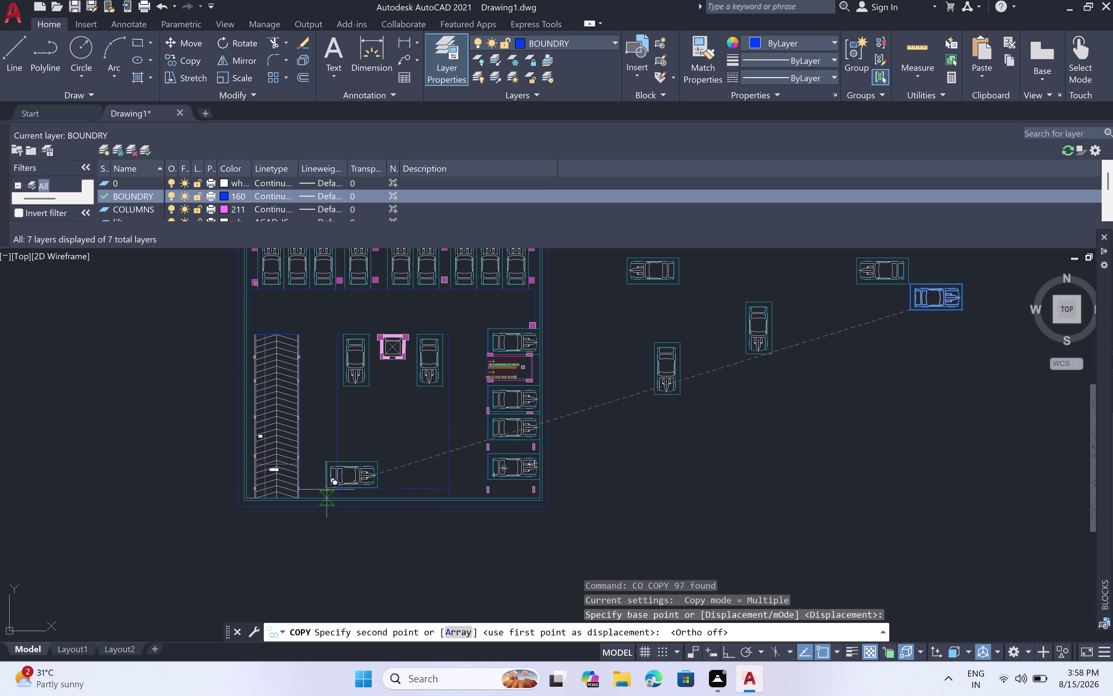
scroll(up, 3)
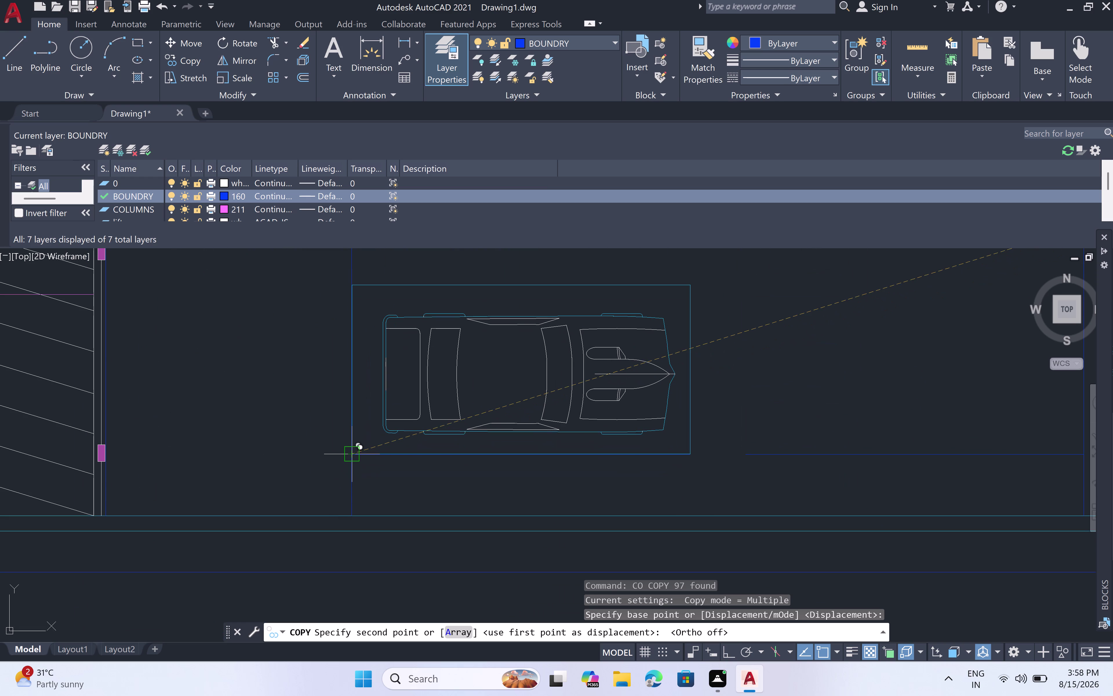
click(351, 459)
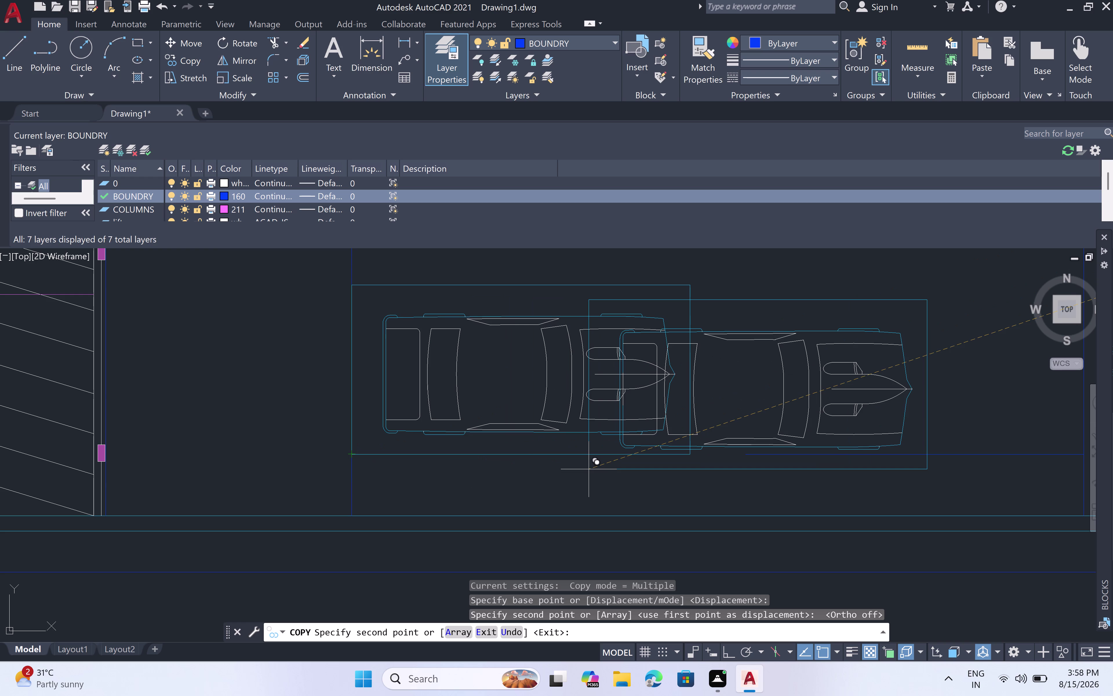
key(Escape)
scroll(down, 3)
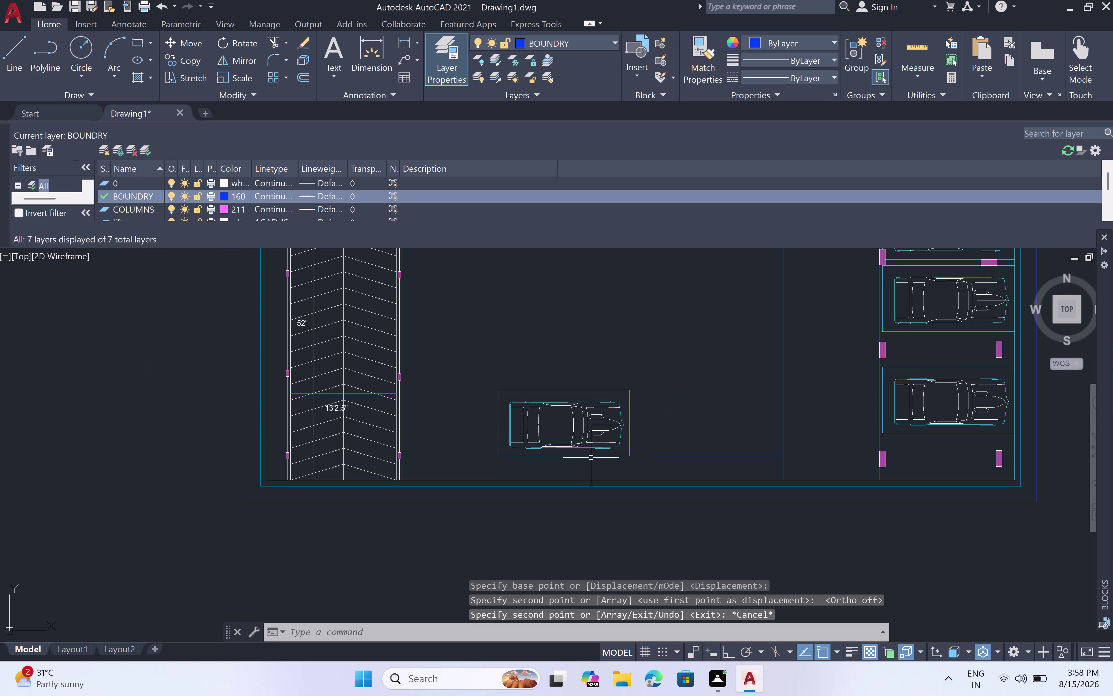
Window-select another loose car block.
scroll(down, 3)
scroll(down, 3)
middle_drag(848, 431, 565, 428)
scroll(down, 3)
middle_drag(871, 347, 855, 439)
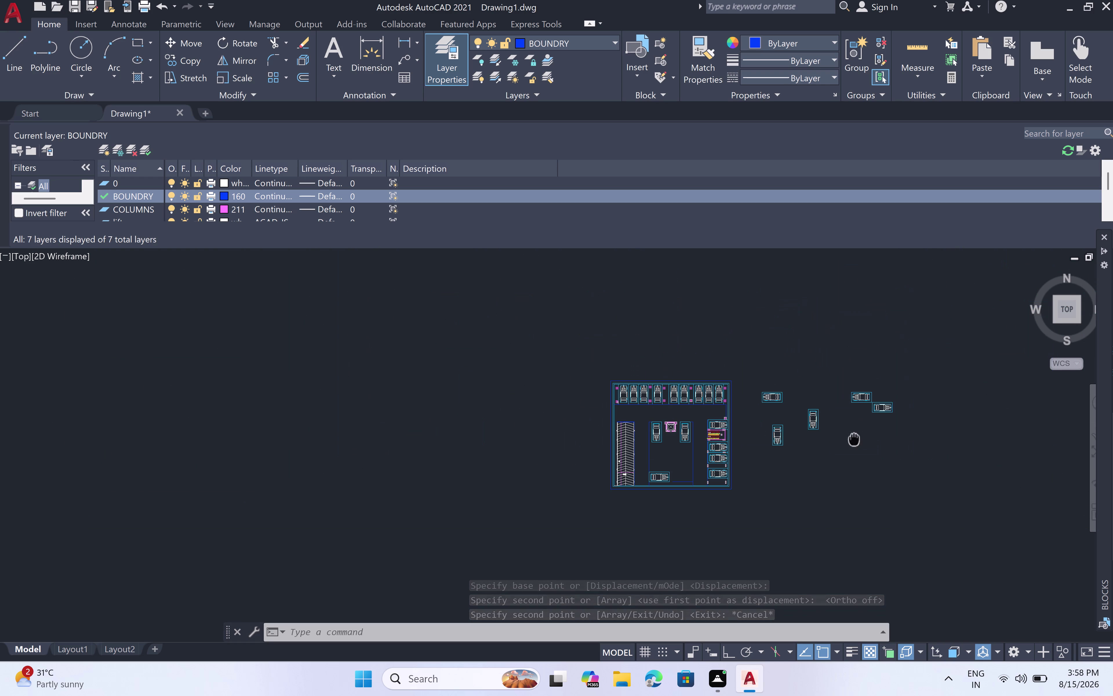
click(802, 387)
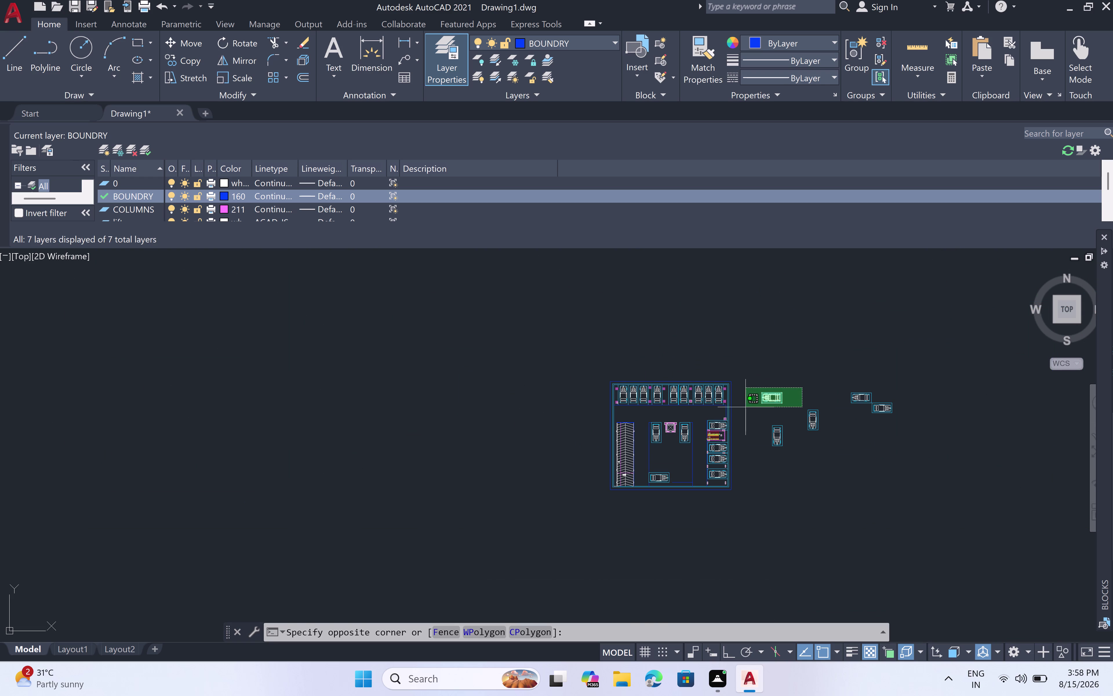
click(746, 407)
Copy that car from its corner to the spot beside the first car.
key(c)
text(o)
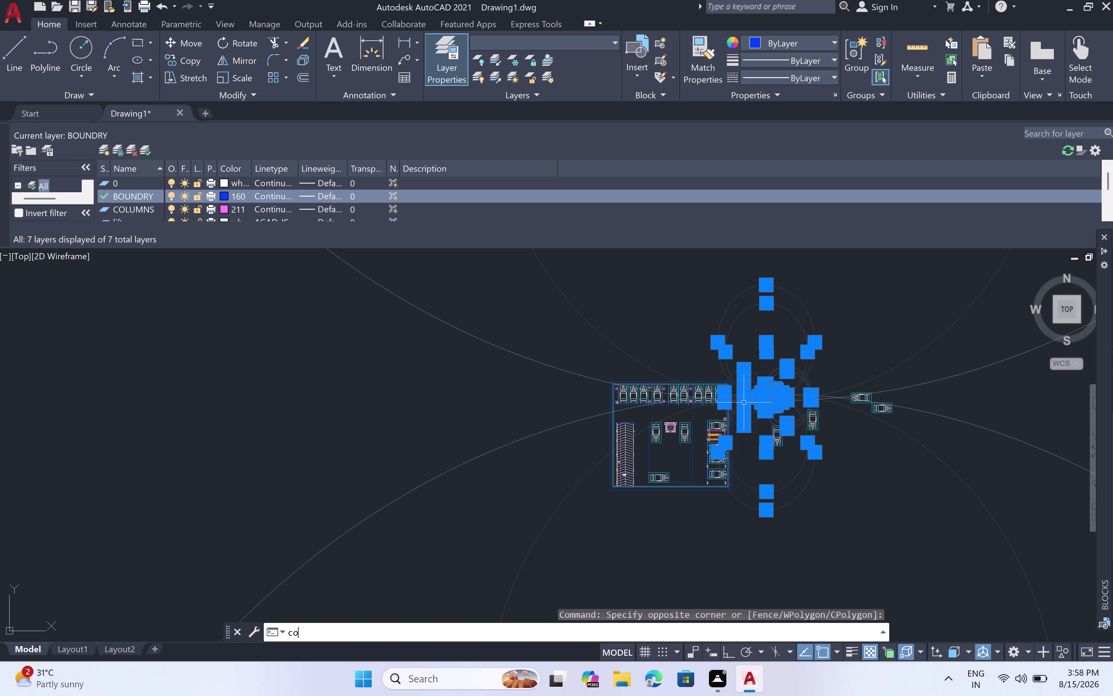
key(space)
scroll(up, 3)
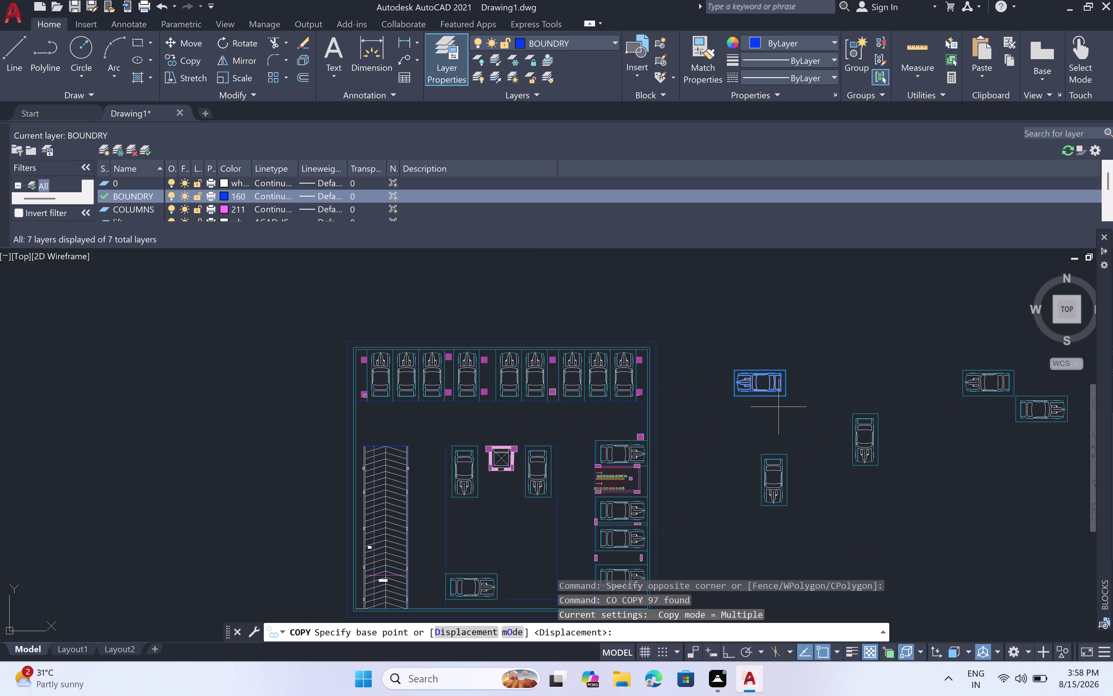
scroll(up, 3)
click(781, 372)
scroll(down, 3)
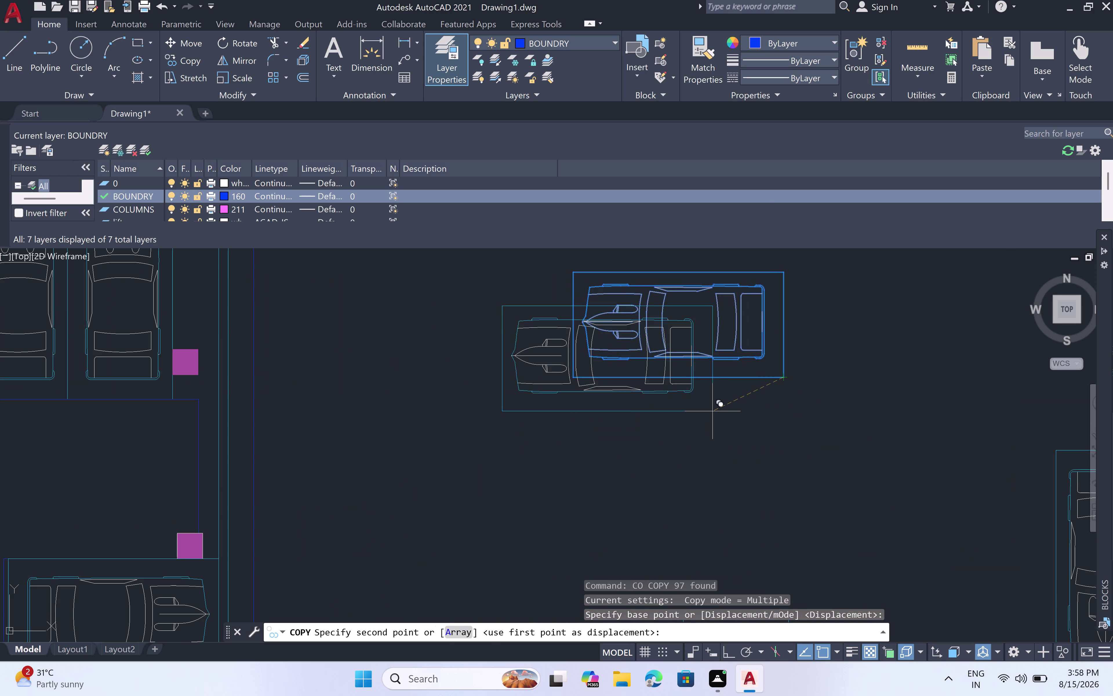
scroll(down, 3)
scroll(down, 3)
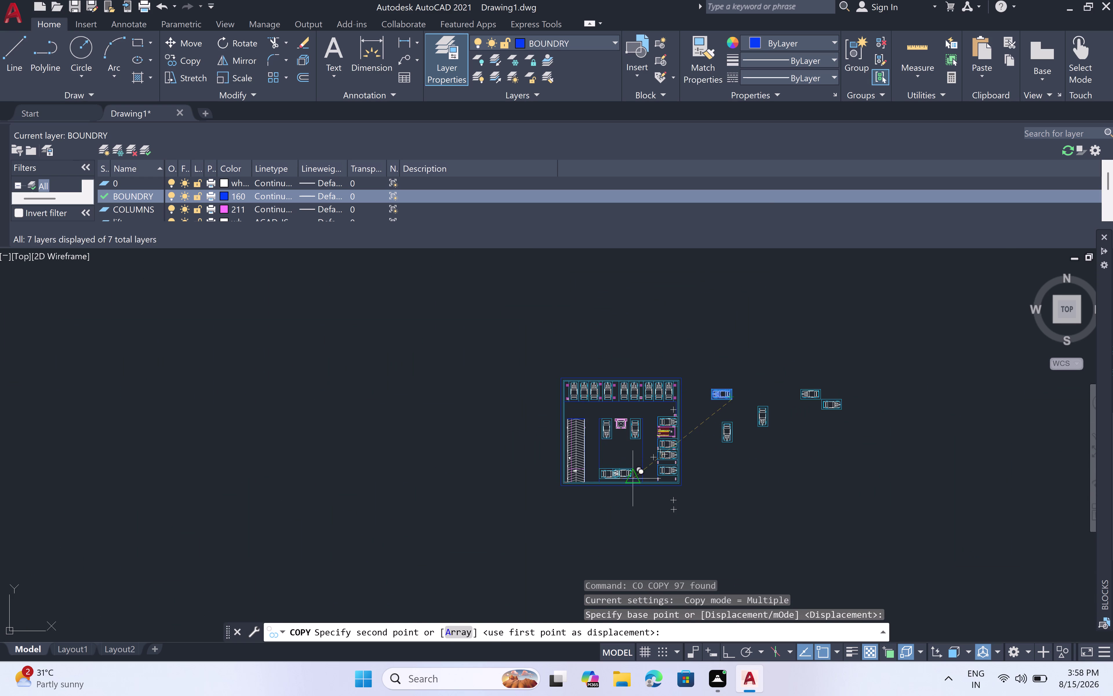
scroll(up, 3)
scroll(up, 3)
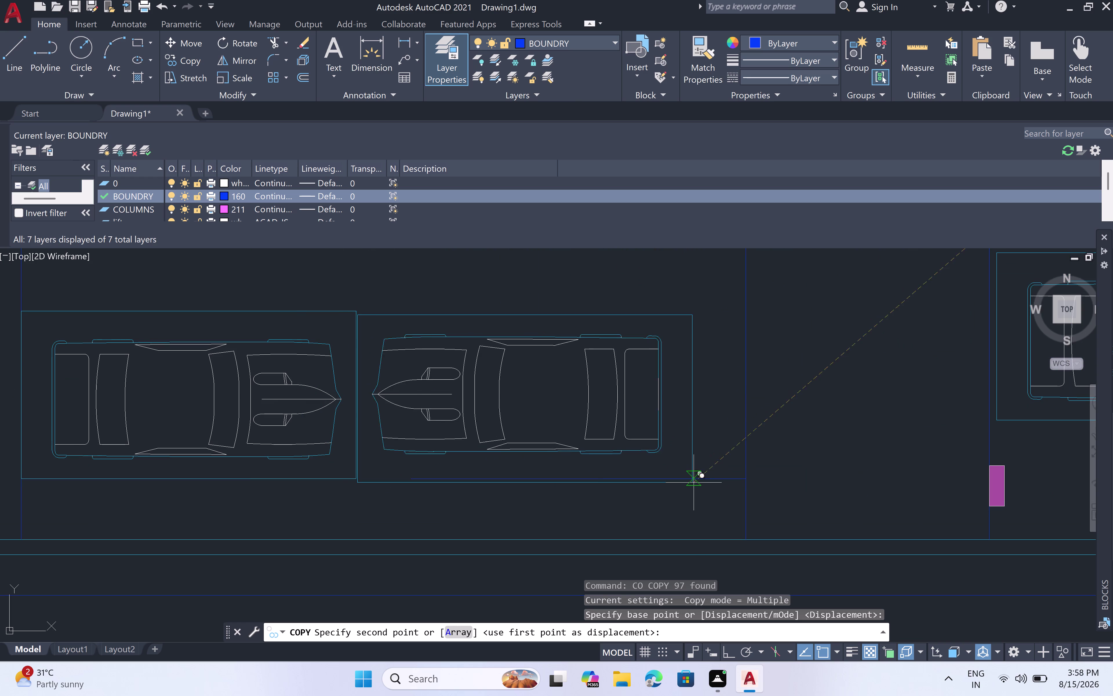
click(742, 477)
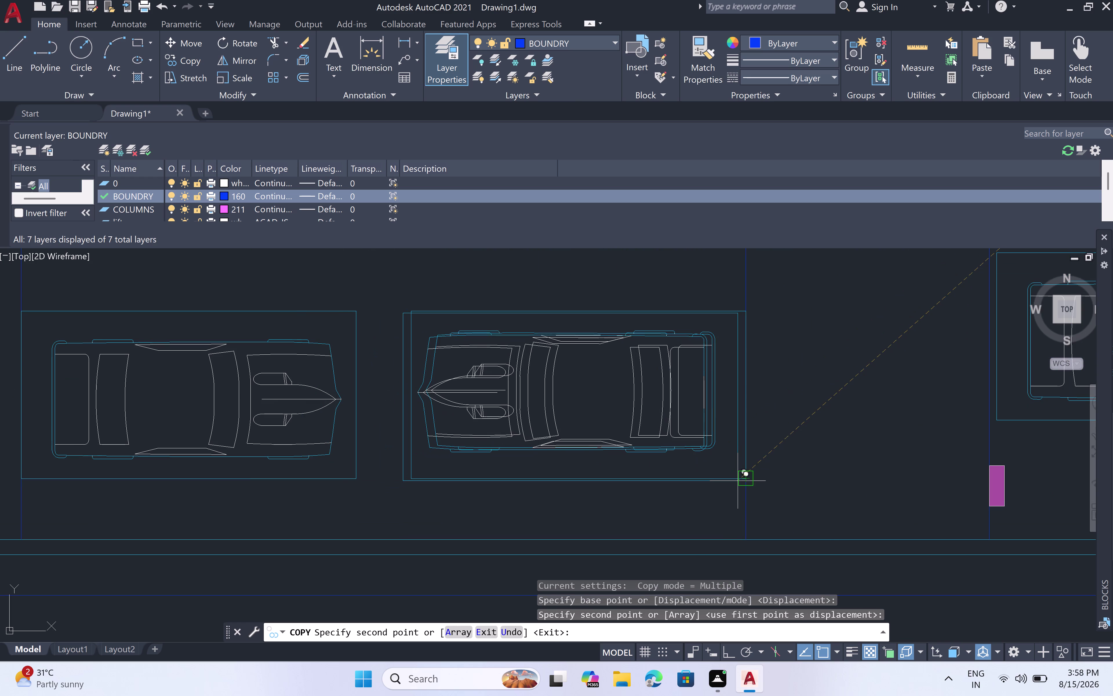
key(Escape)
scroll(down, 3)
scroll(down, 3)
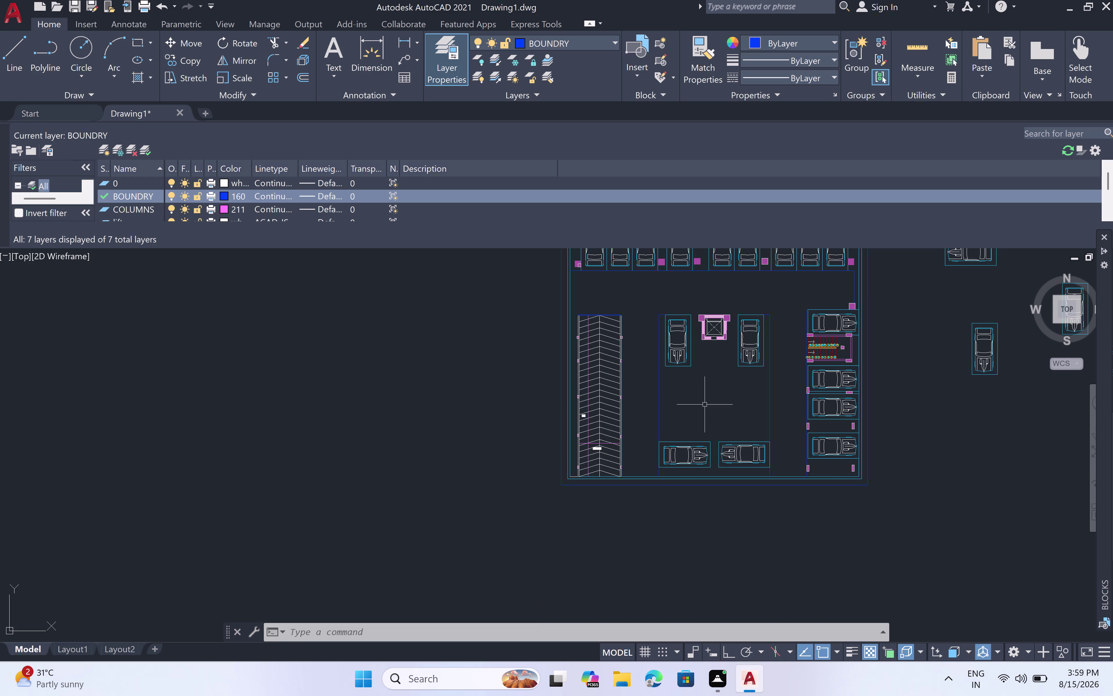
scroll(down, 3)
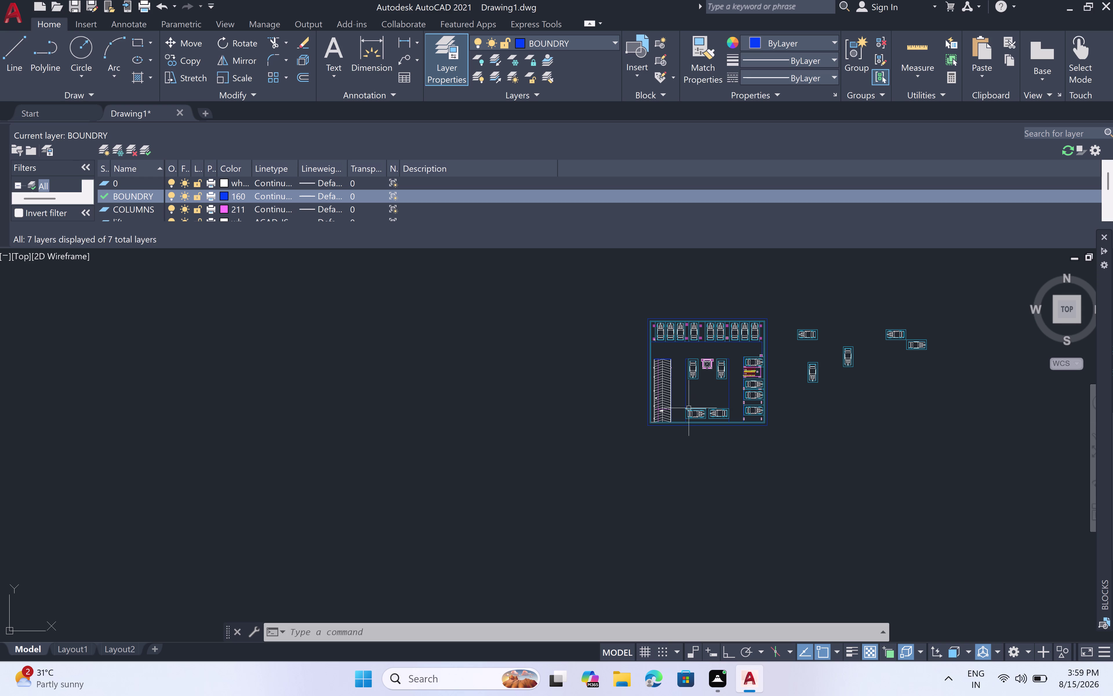
scroll(up, 3)
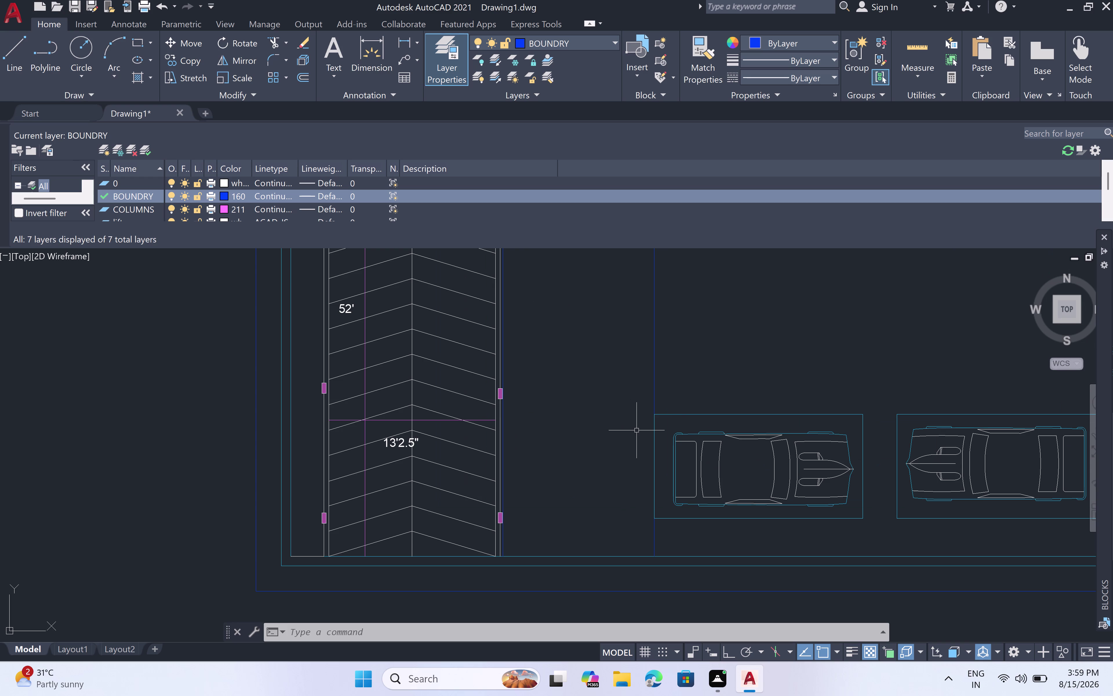
Start a line with a mistaken 3' entry and cancel it.
text(l)
key(space)
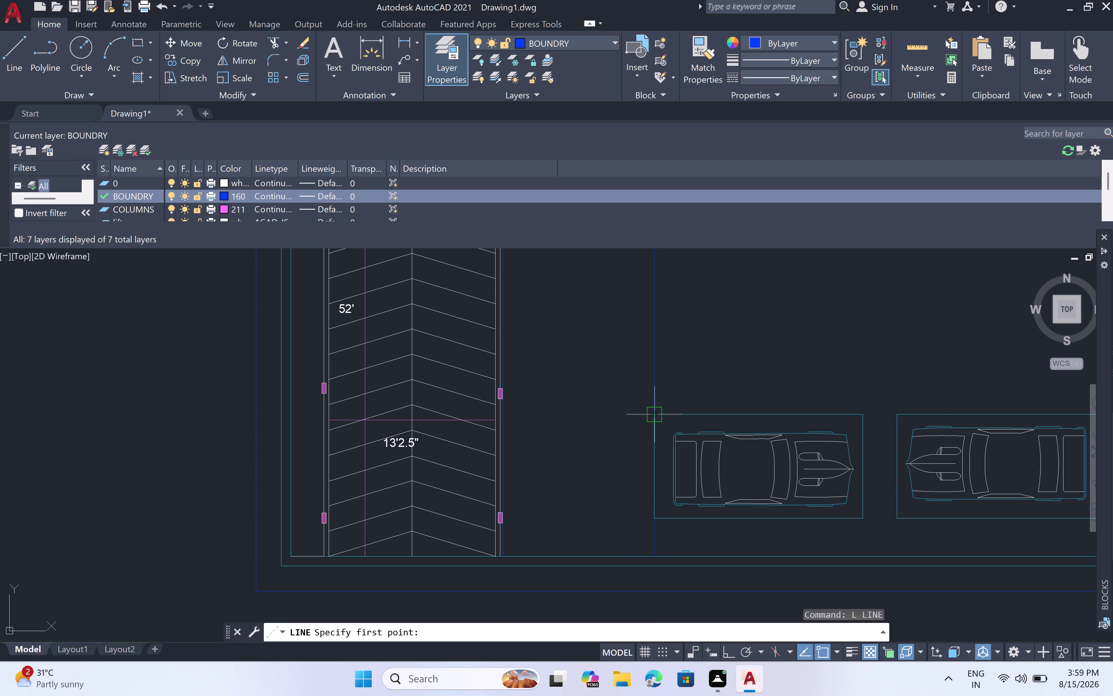
key(3)
click(654, 419)
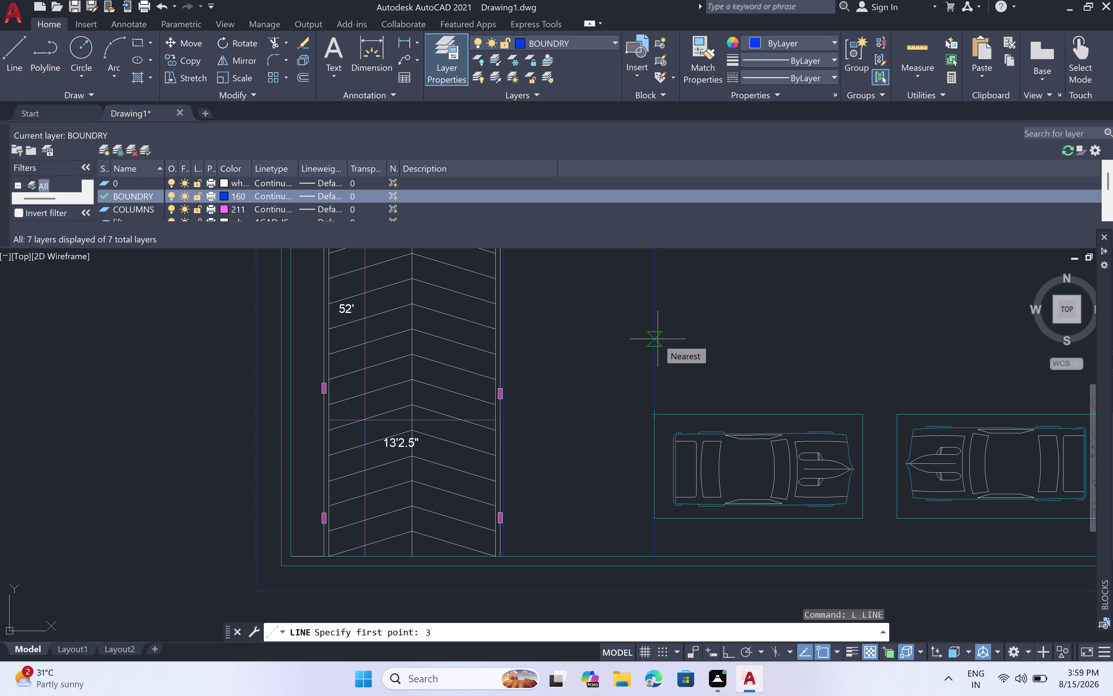
text(')
key(space)
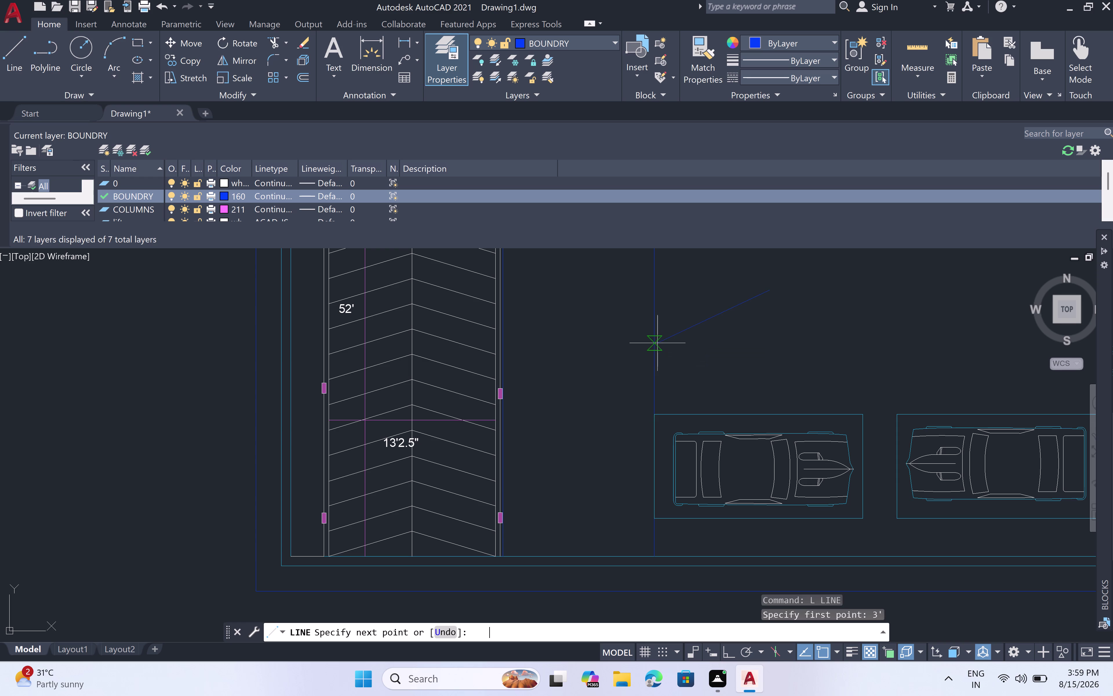
key(Escape)
Draw a line from the bay boundary rising 3' then running 16'6" above the cars.
text(l)
key(space)
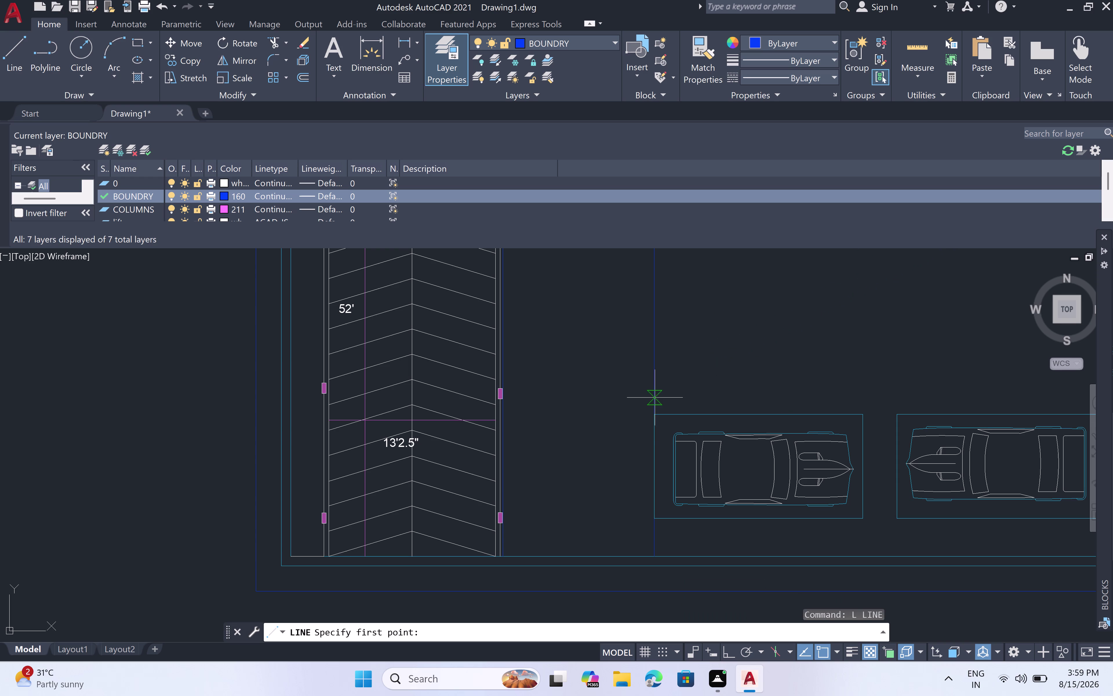
double_click(652, 415)
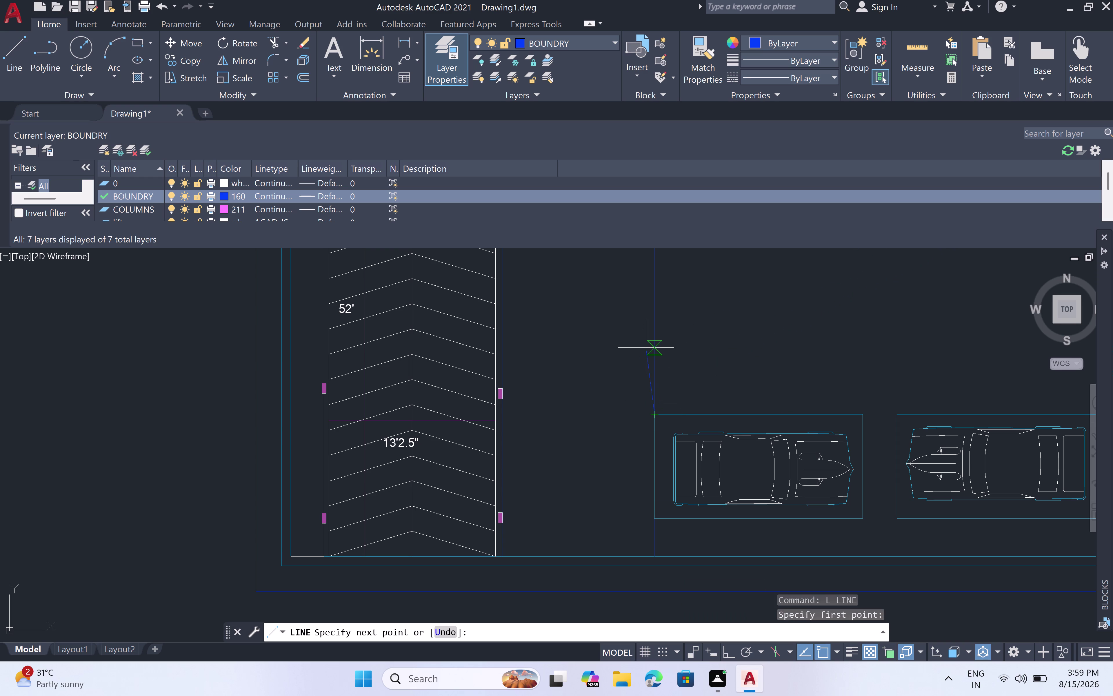
key(F8)
key(3)
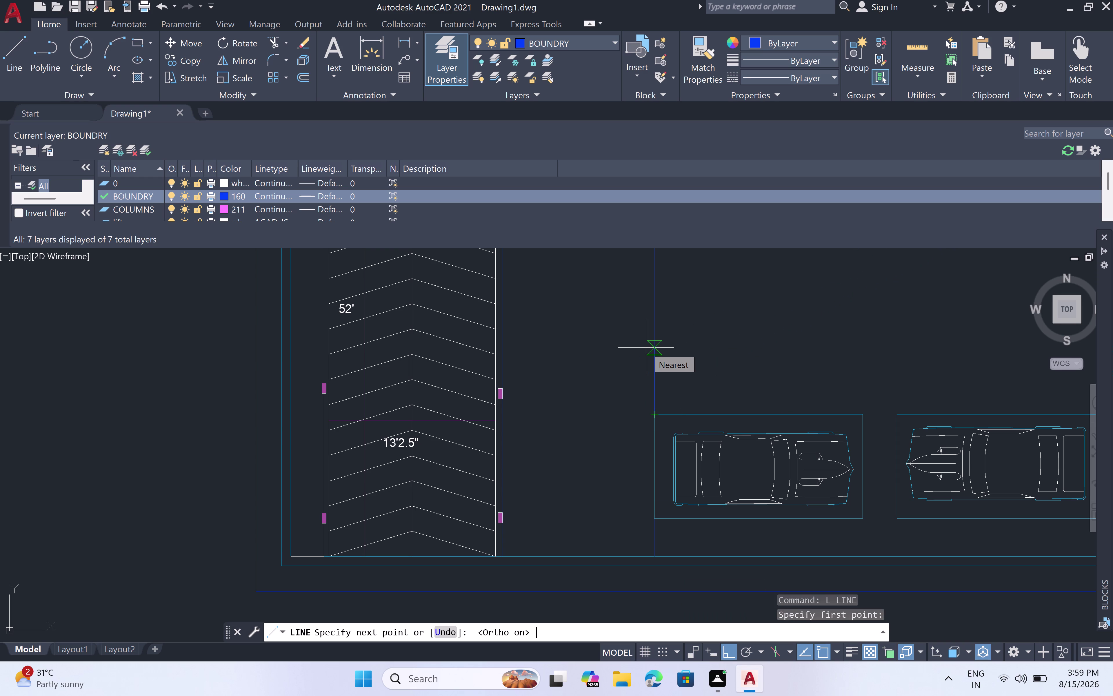
text(')
key(space)
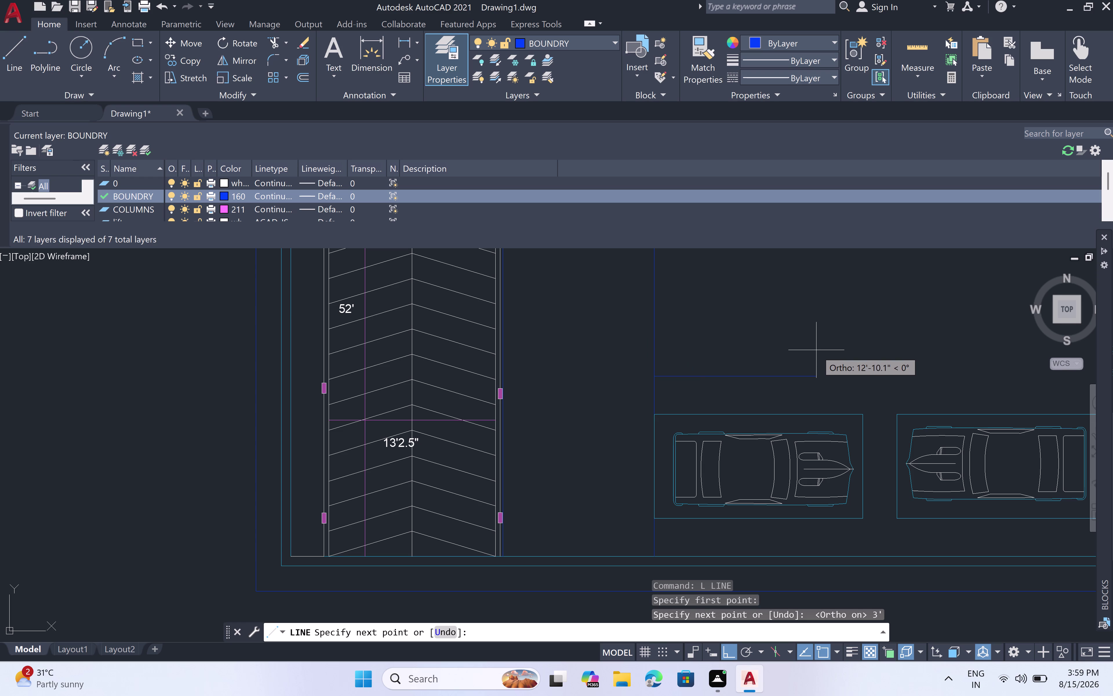
key(1)
key(6)
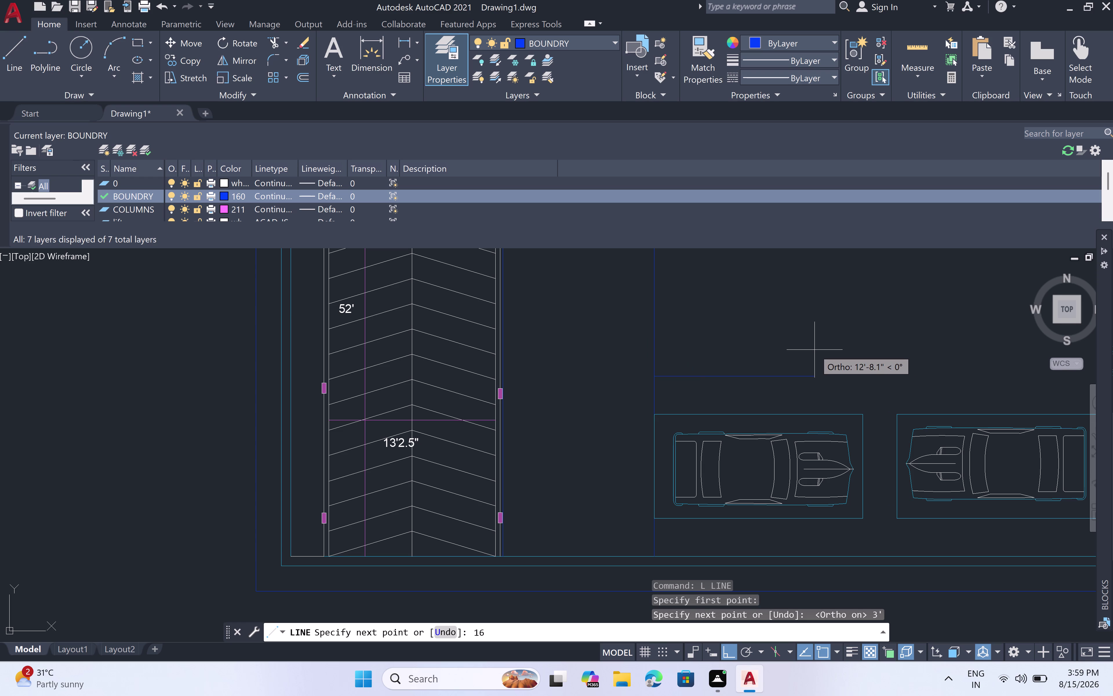
key(apostrophe)
key(6)
key(shift+quotedbl)
key(space)
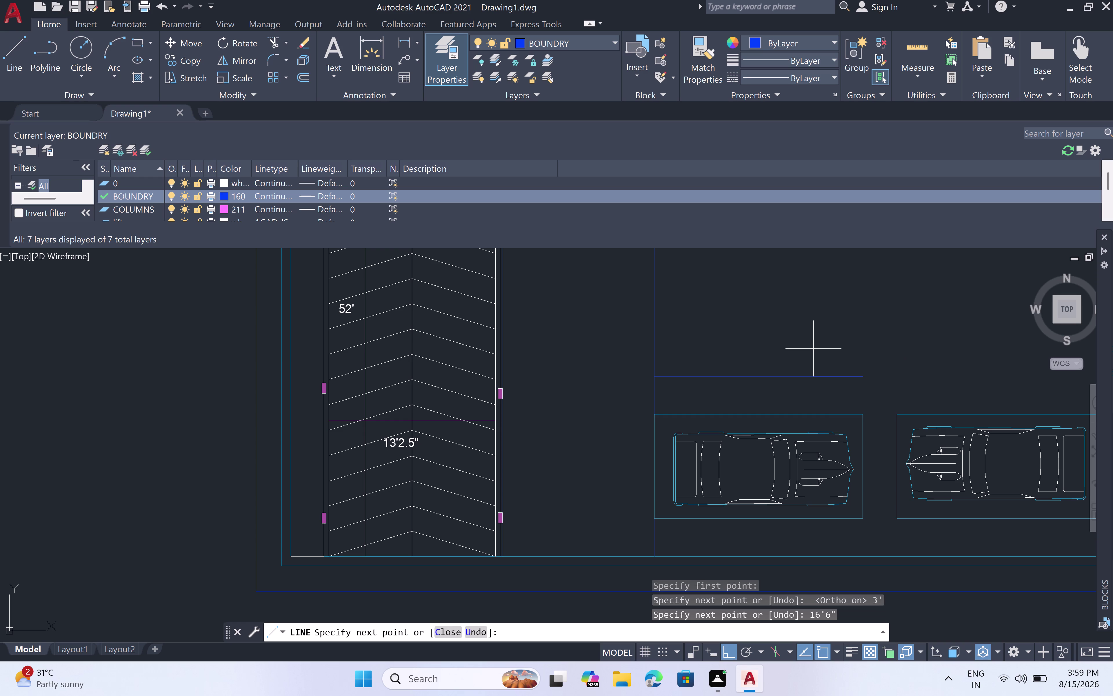
click(816, 348)
scroll(down, 3)
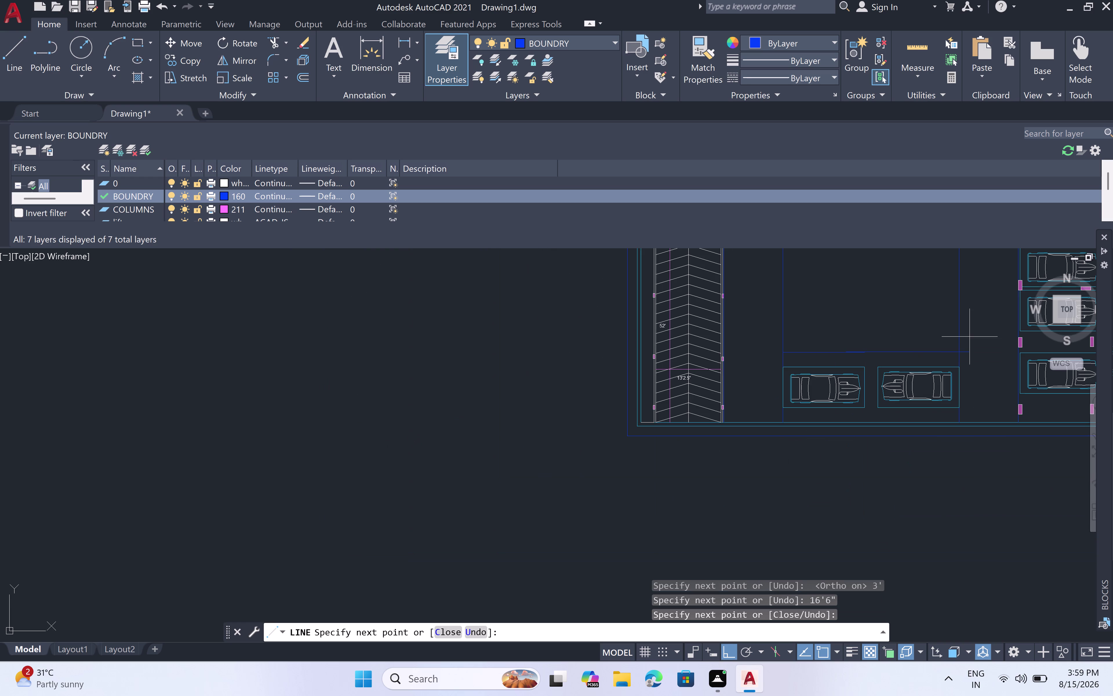
scroll(up, 3)
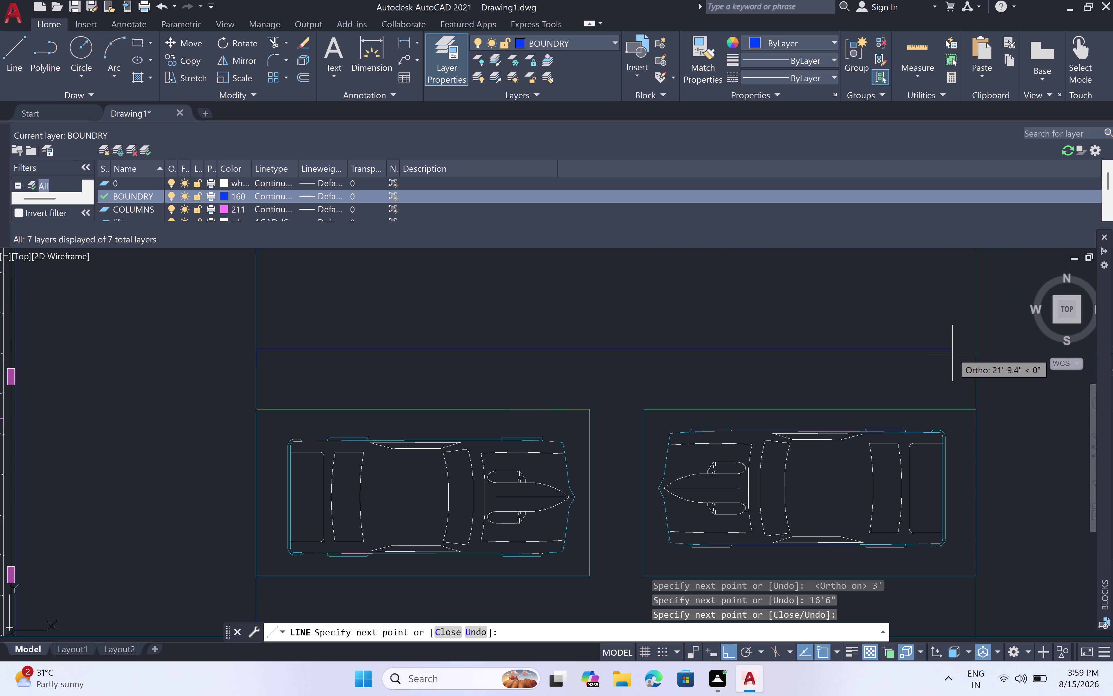
click(972, 349)
key(Escape)
scroll(down, 3)
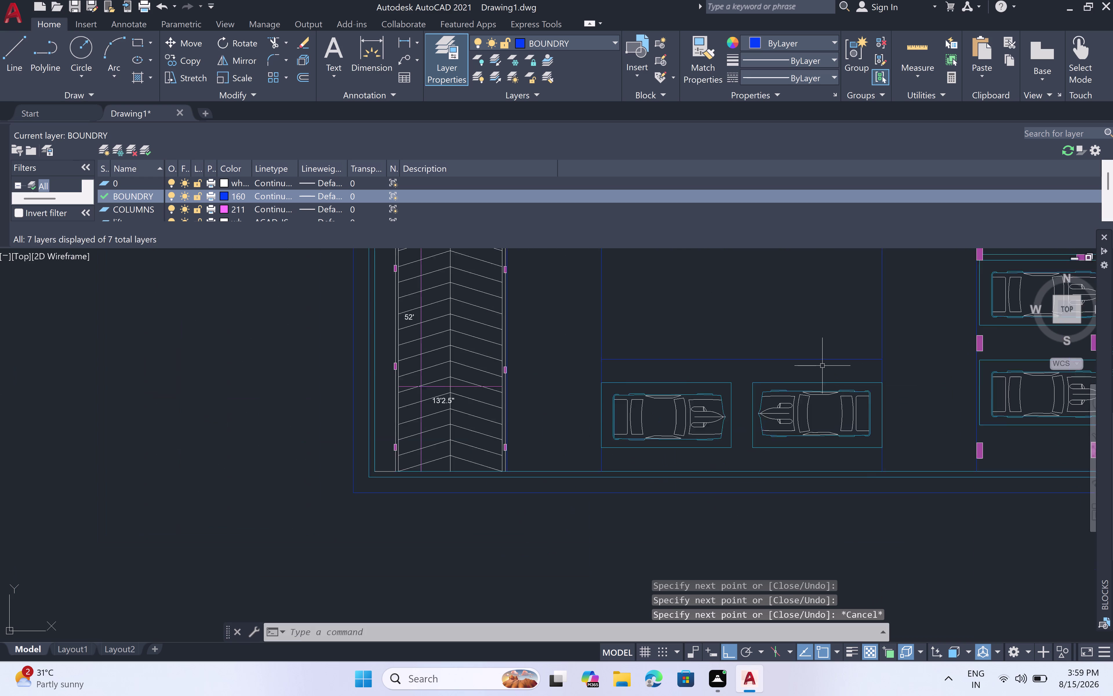
scroll(down, 3)
middle_drag(849, 334, 656, 390)
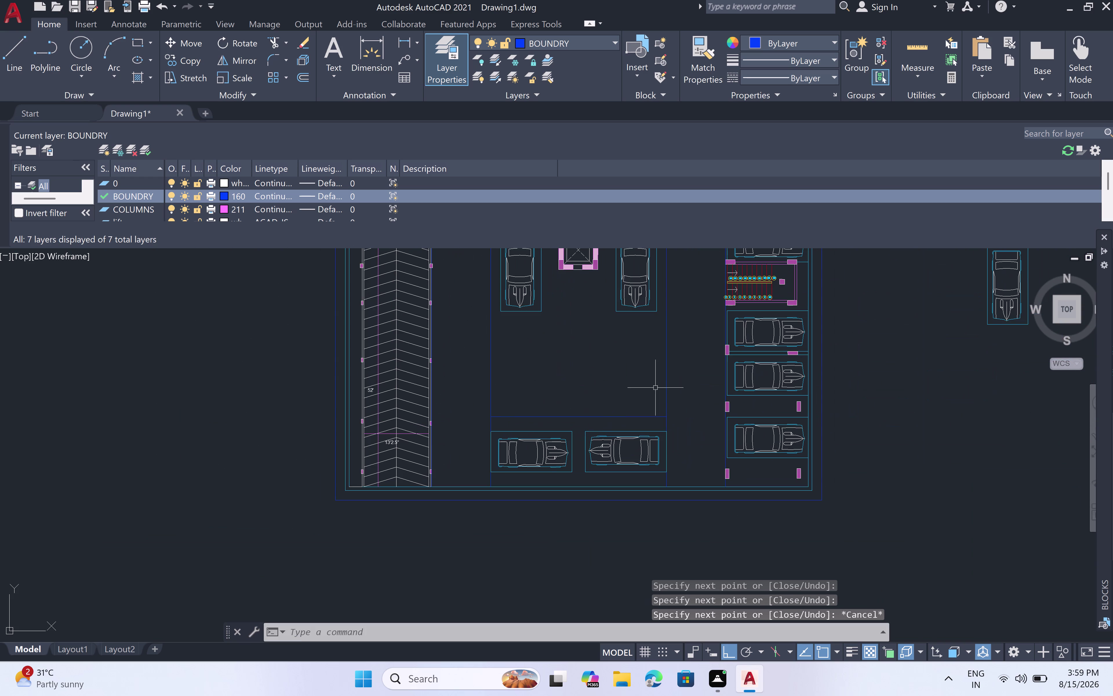
scroll(up, 3)
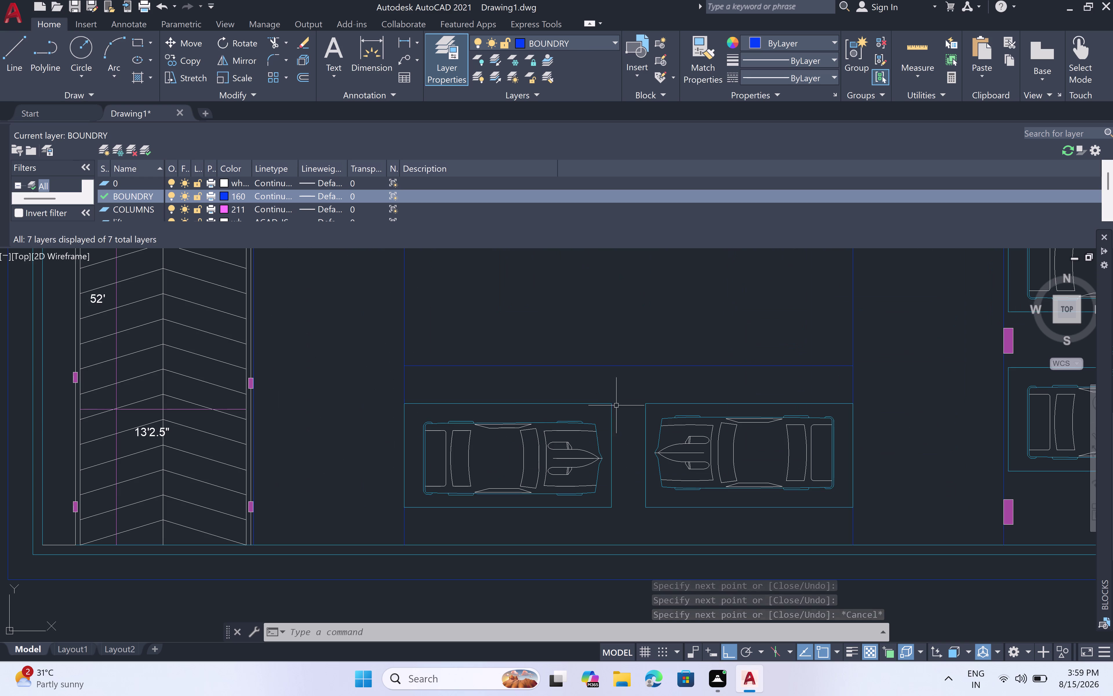
Window-select the right-facing car block.
double_click(620, 399)
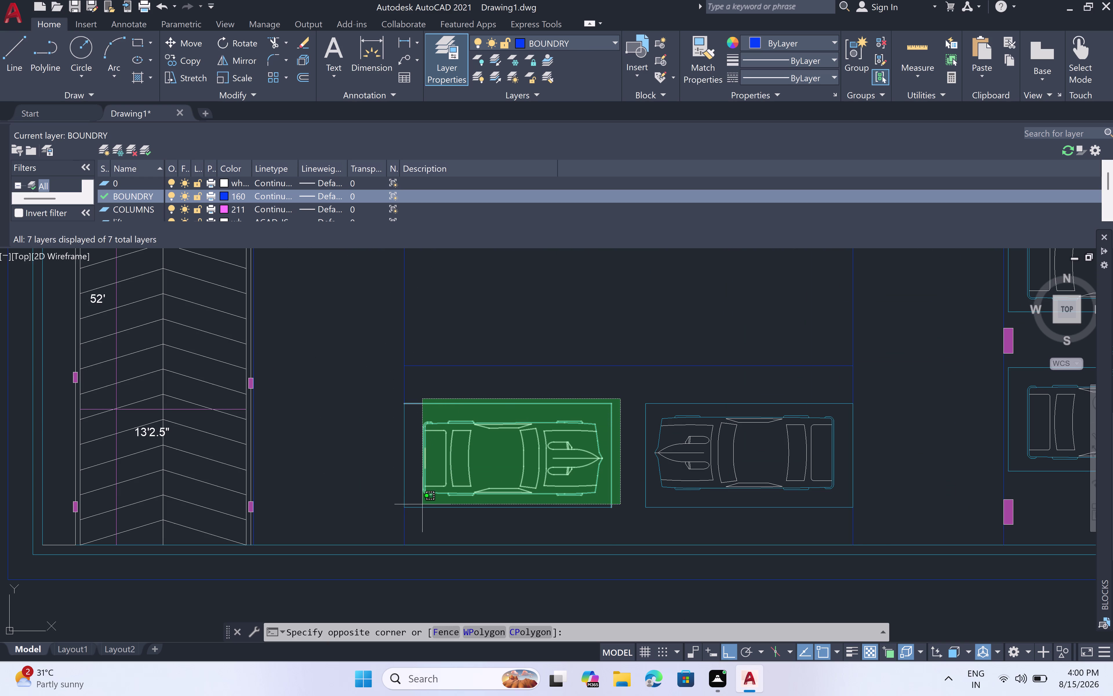
click(419, 515)
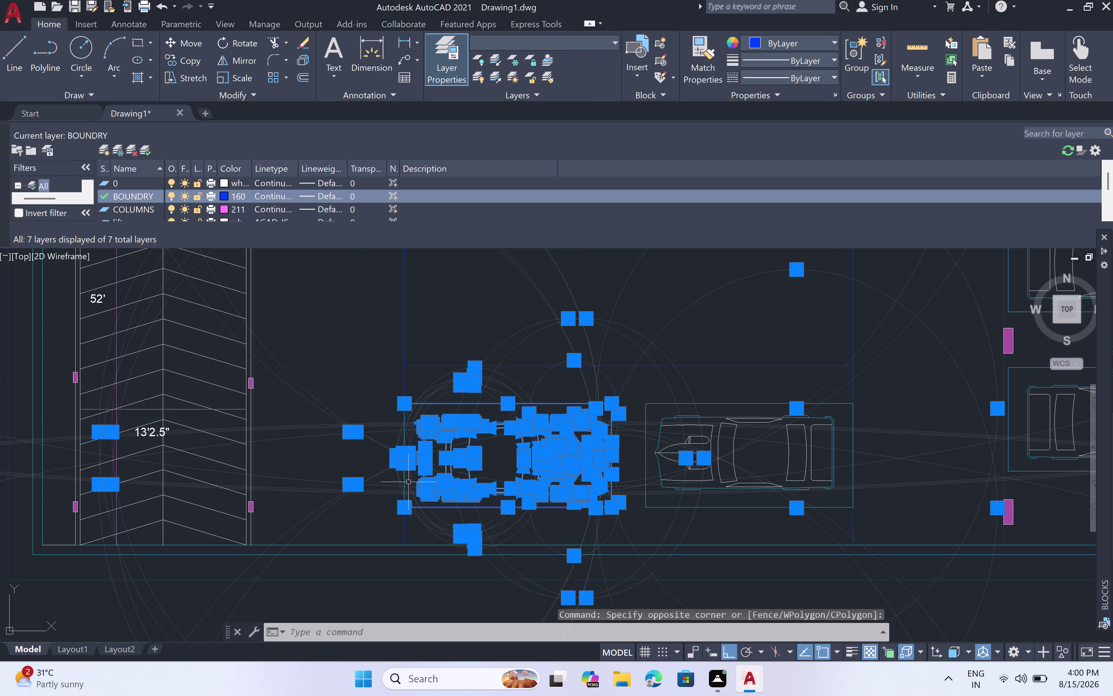
scroll(up, 3)
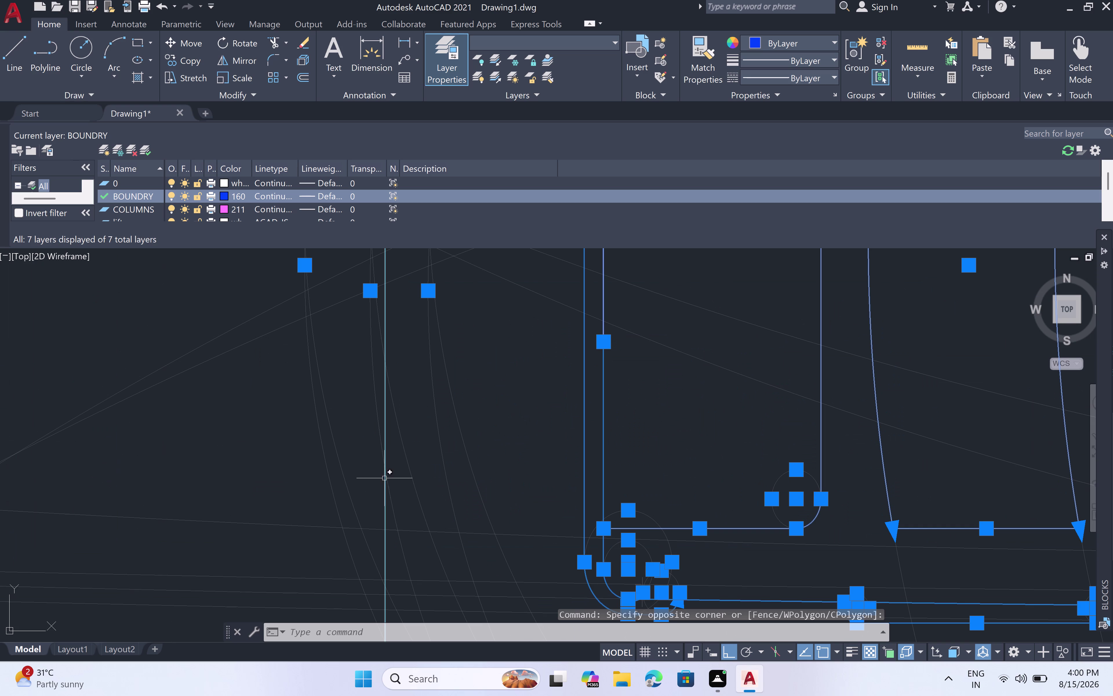
click(384, 478)
scroll(down, 3)
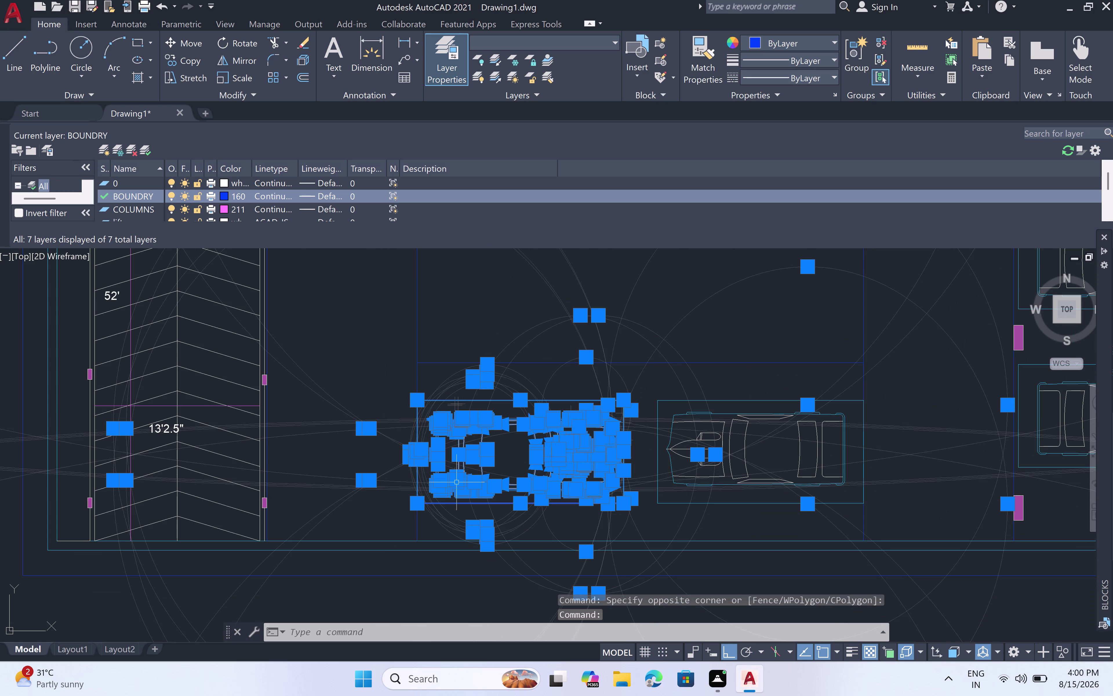
Copy the car from its corner into the parking row directly above.
text(c)
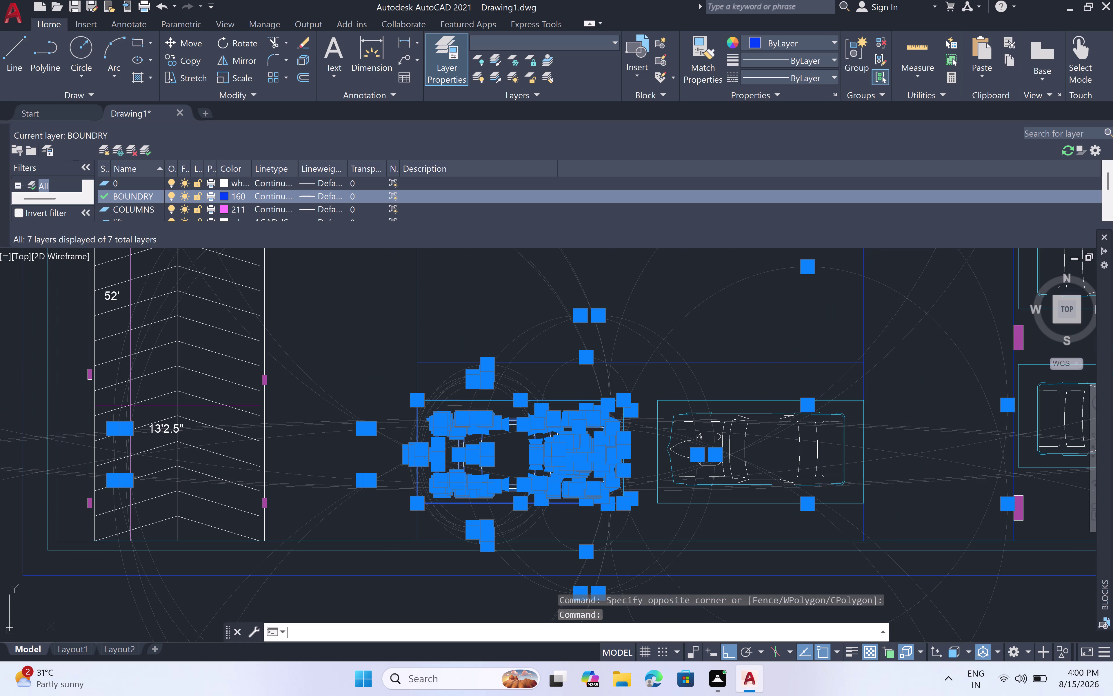
text(o)
key(space)
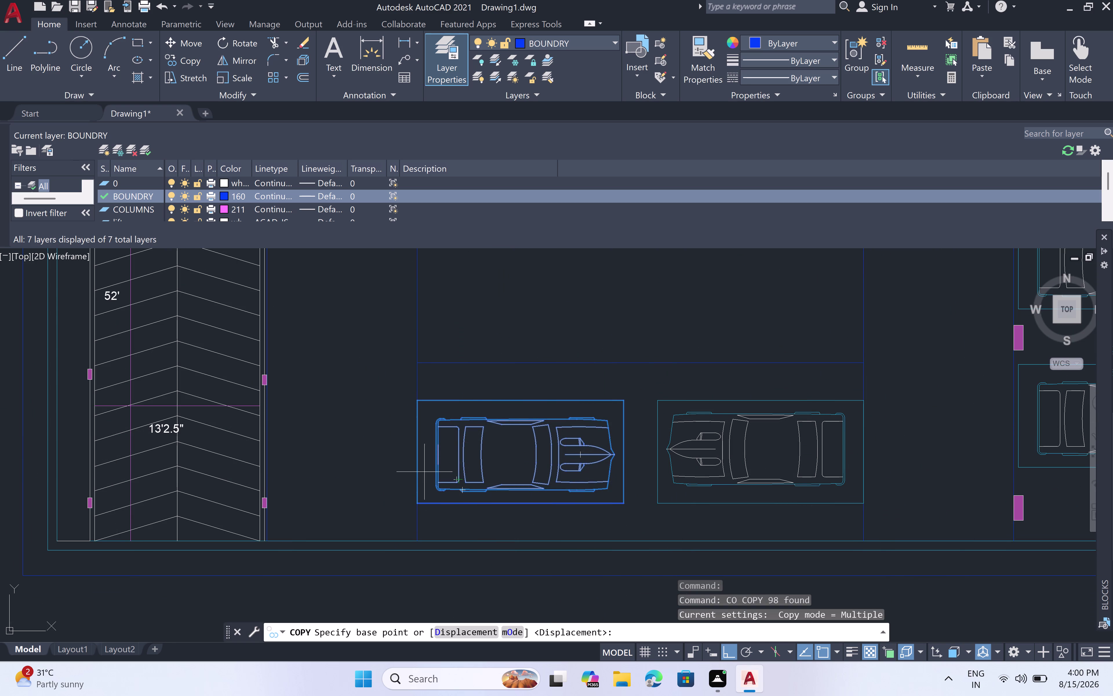
double_click(416, 509)
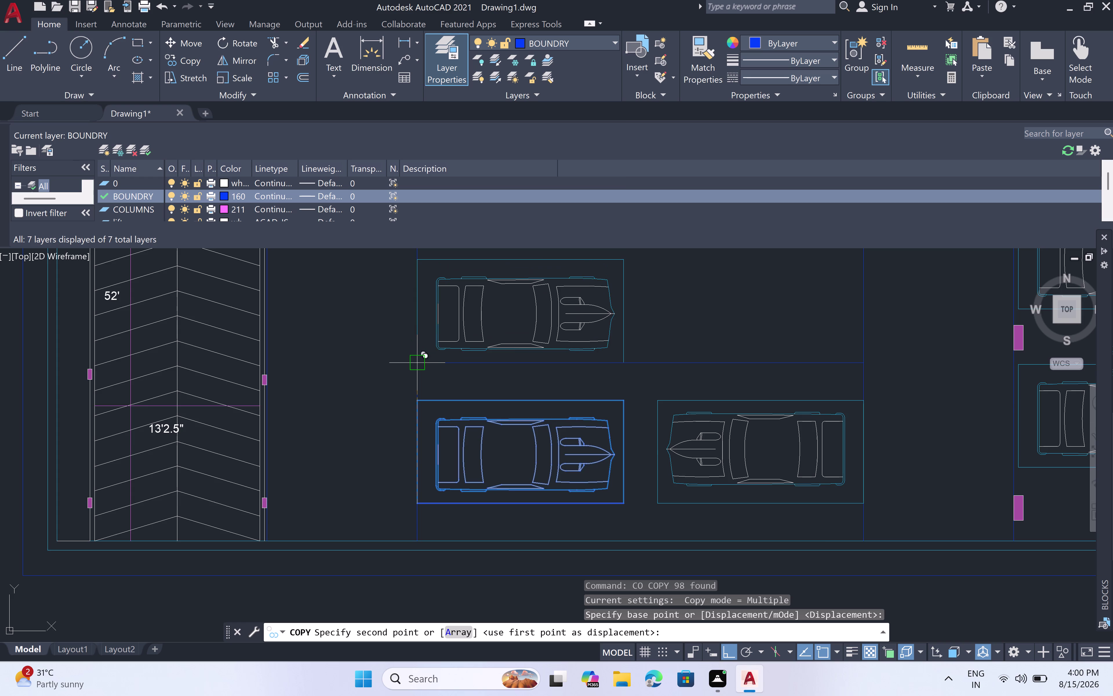
scroll(up, 3)
click(425, 365)
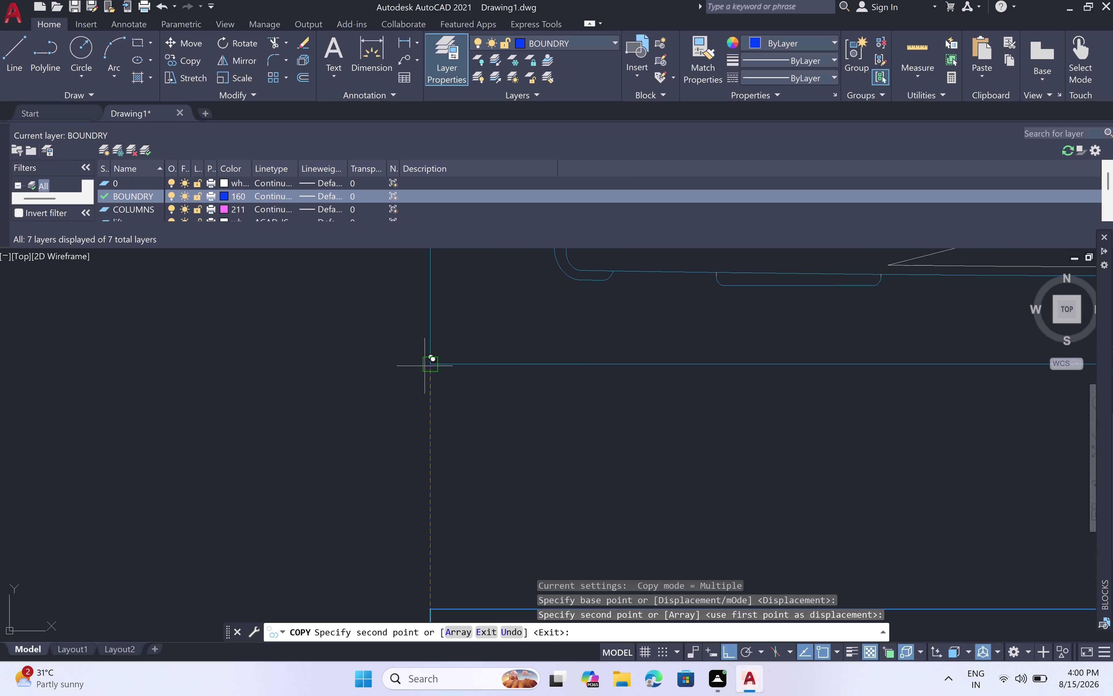
scroll(down, 3)
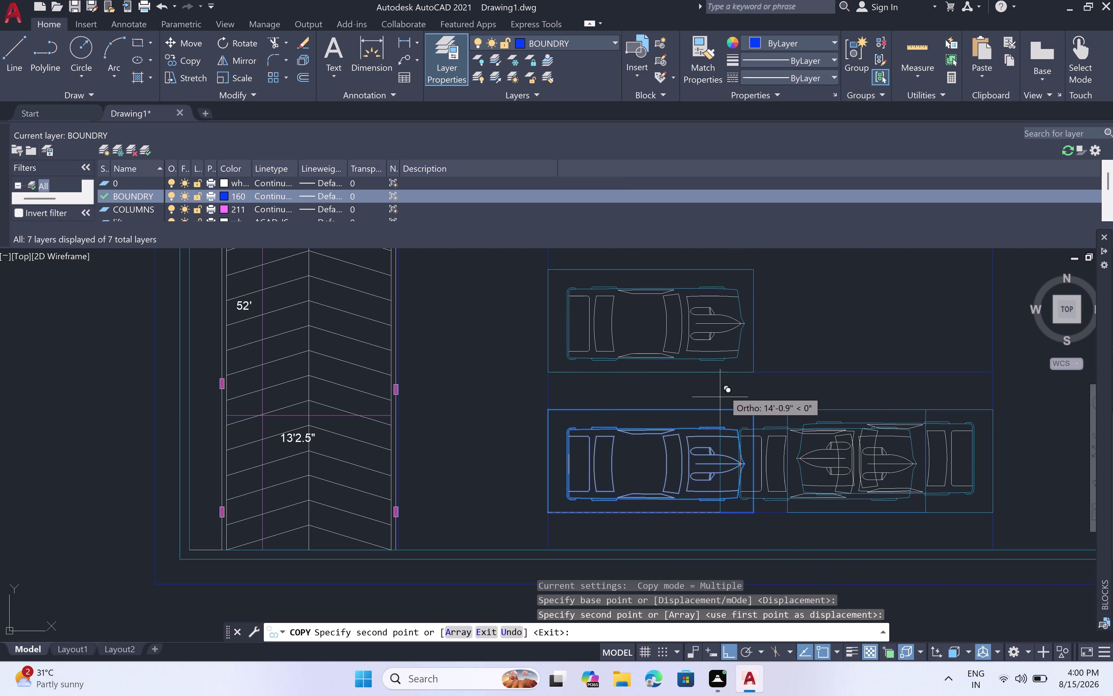
key(Escape)
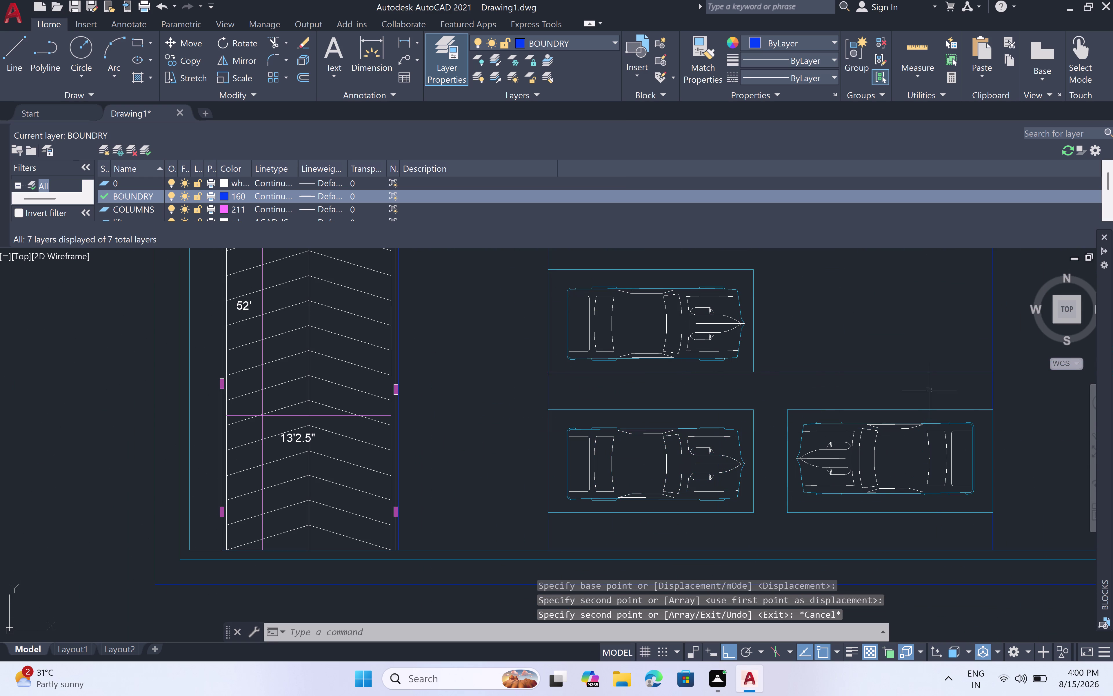
Window-select the left-facing car block.
double_click(974, 403)
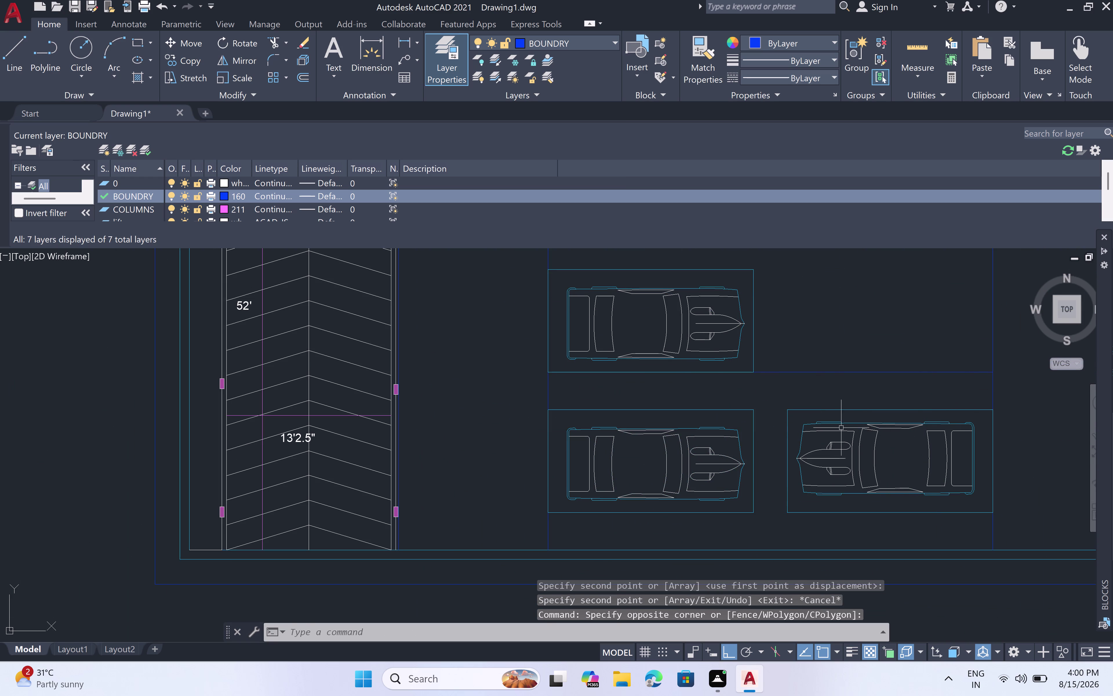
double_click(972, 401)
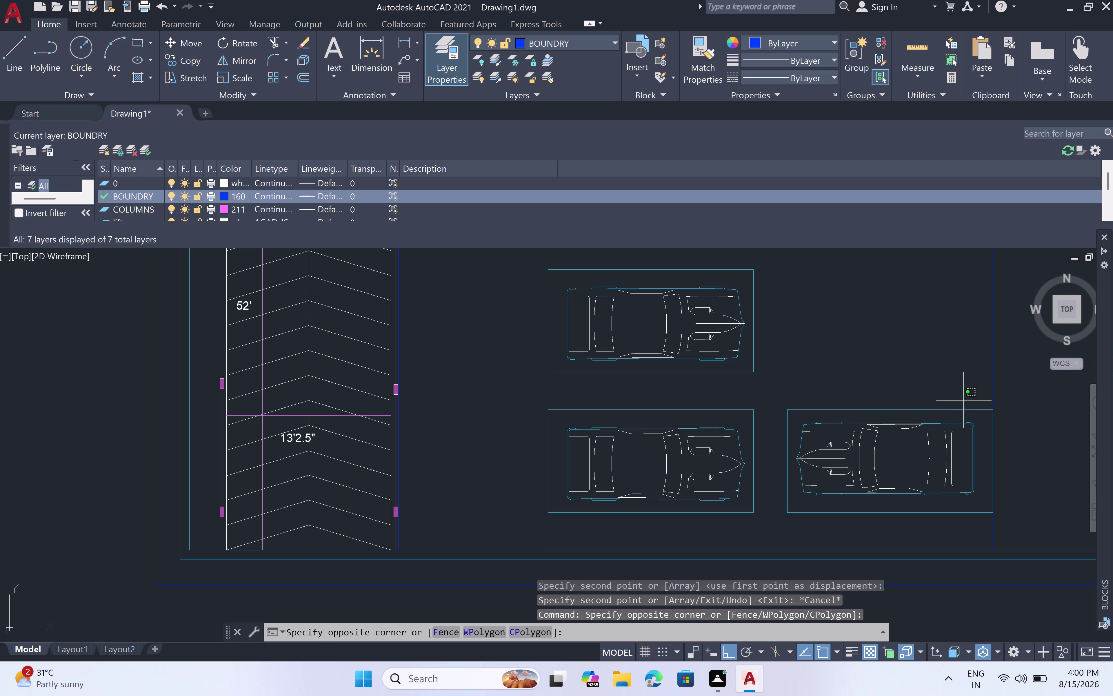
click(783, 519)
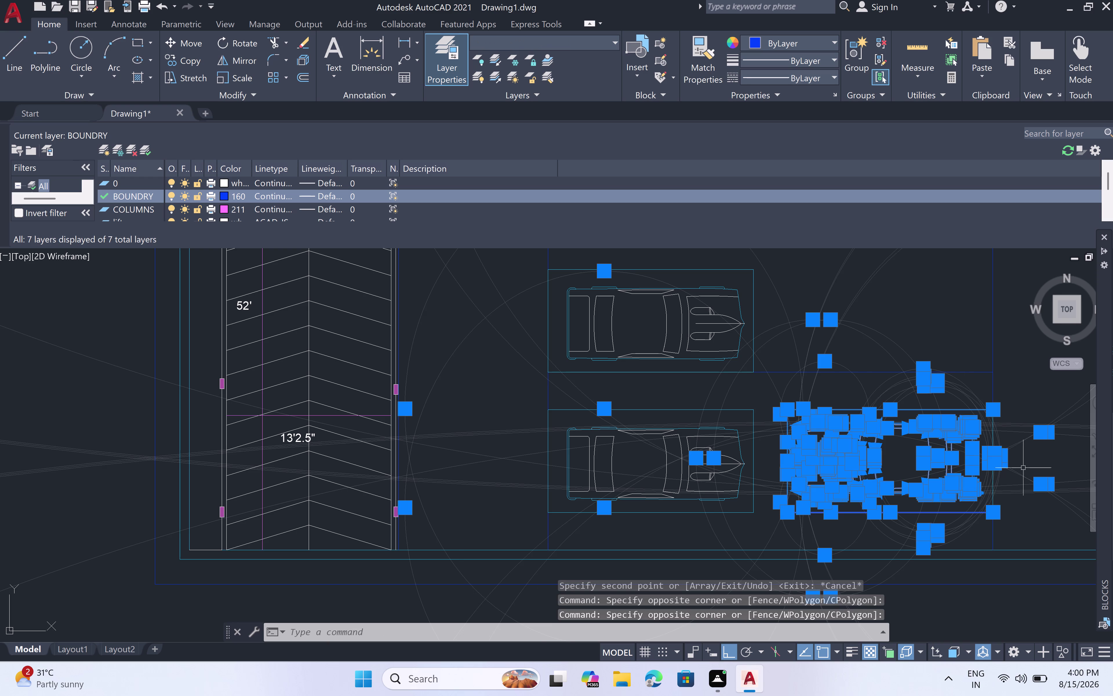
scroll(up, 3)
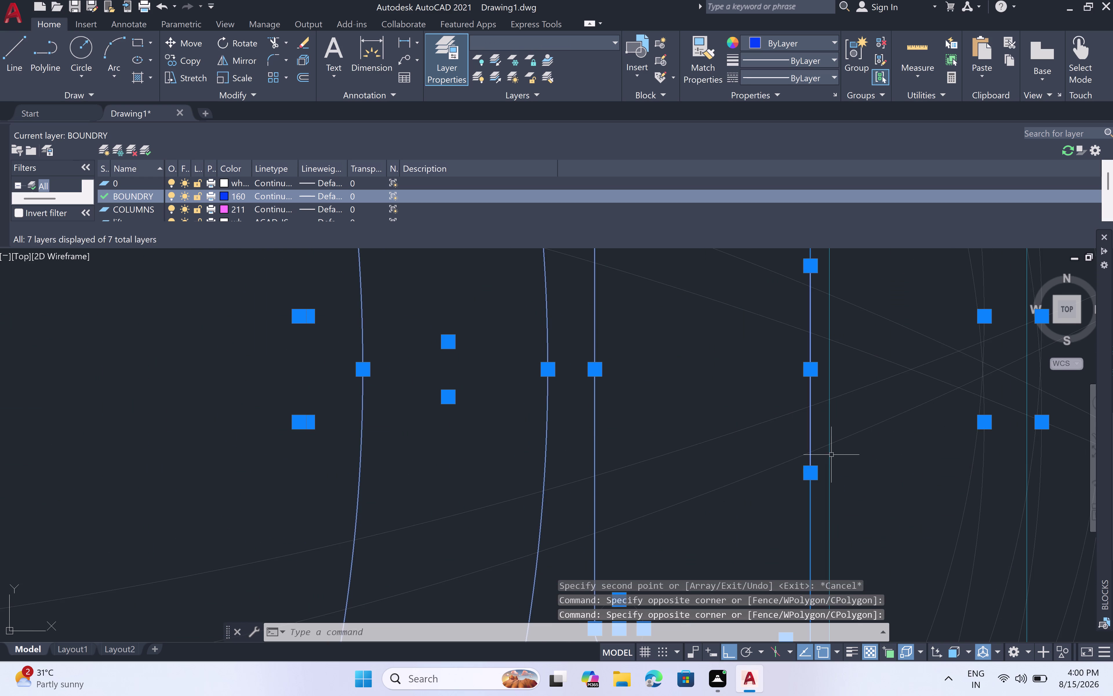
click(830, 449)
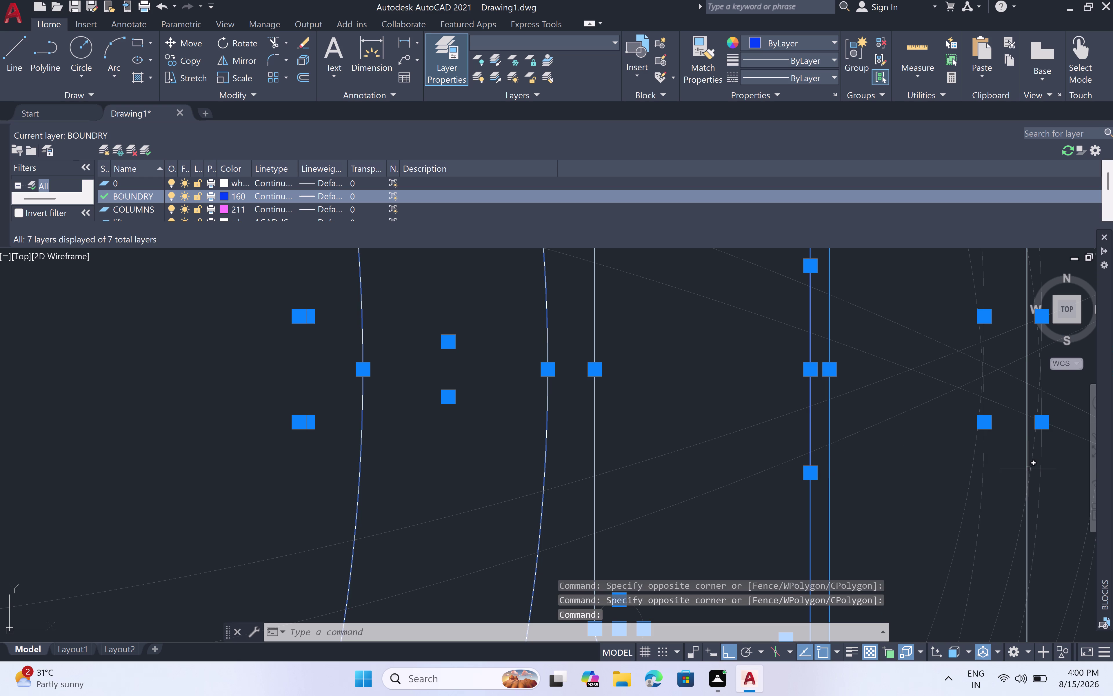
click(1027, 469)
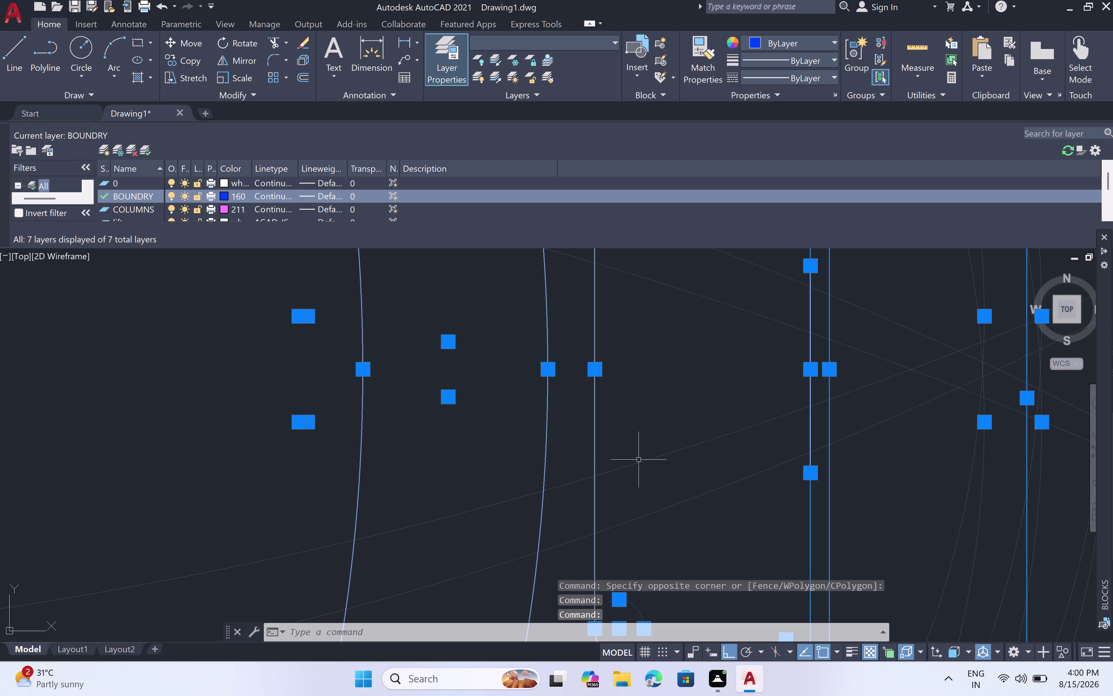
Copy the left-facing car from its corner into the bay above.
text(co)
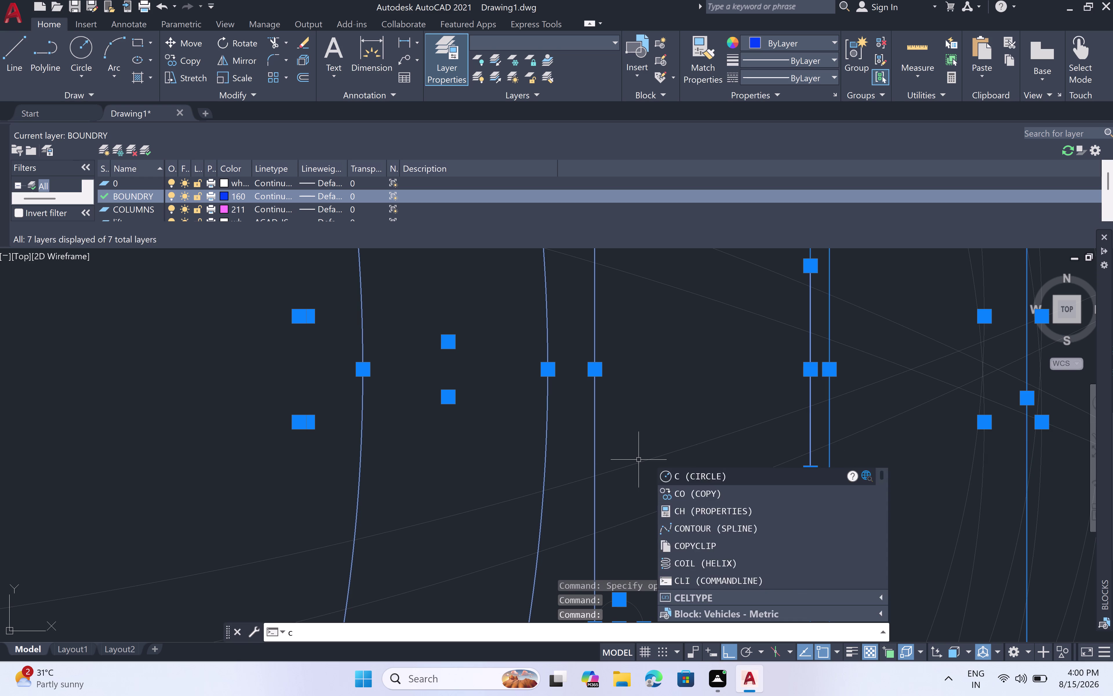
key(space)
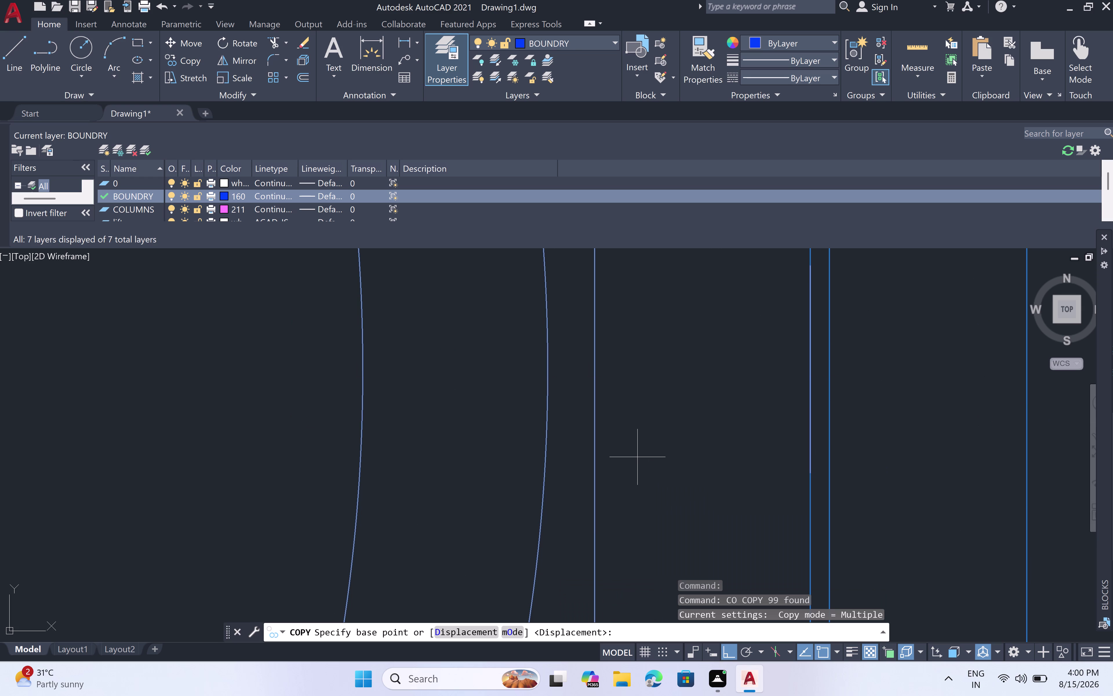
scroll(down, 3)
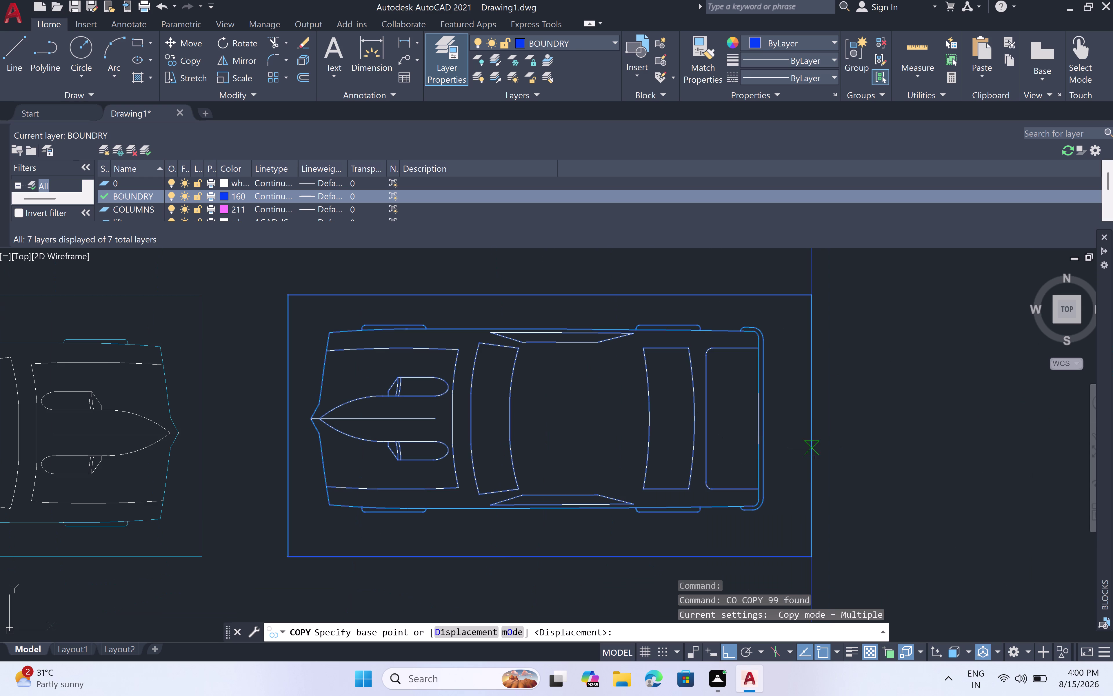
scroll(down, 3)
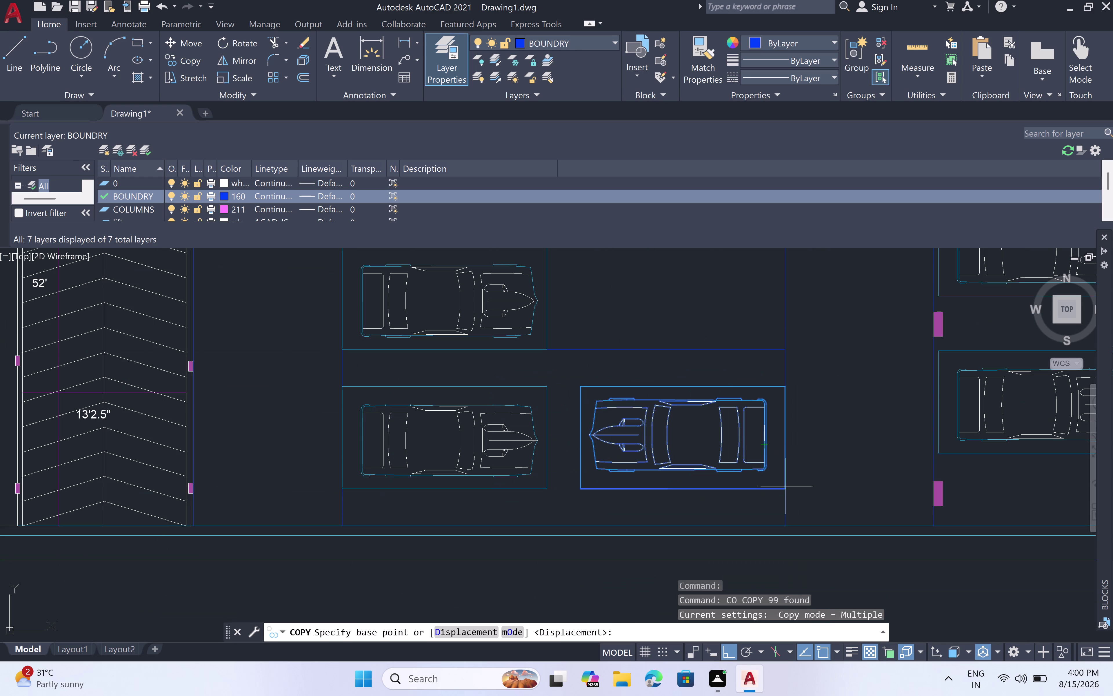
scroll(up, 3)
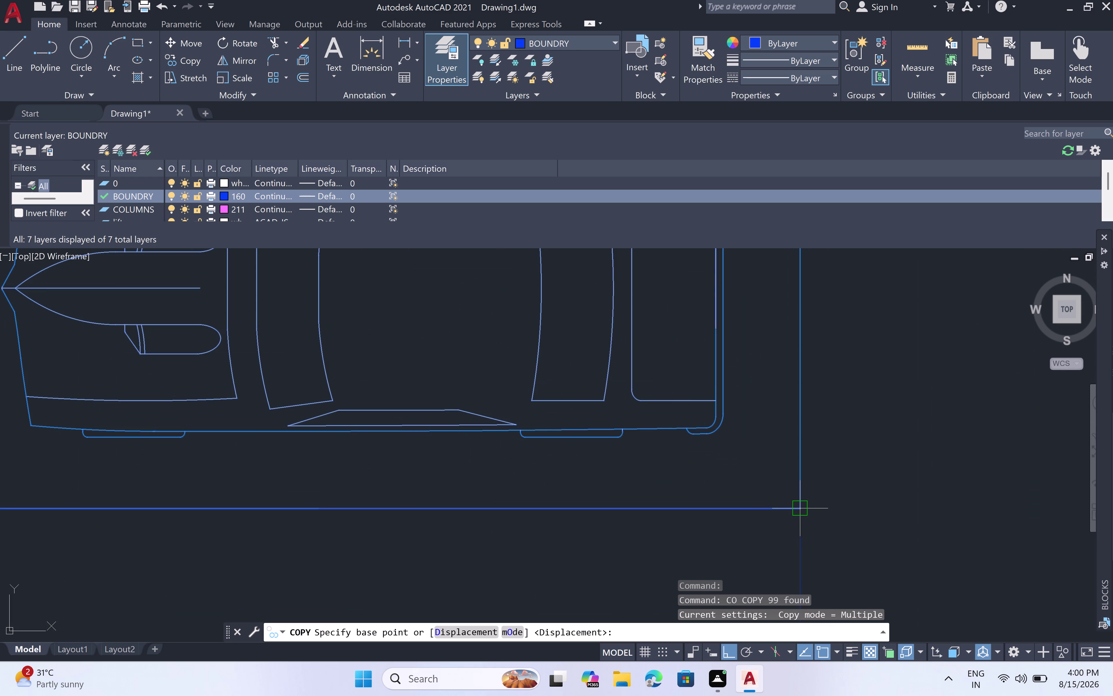
scroll(up, 3)
click(796, 508)
scroll(down, 3)
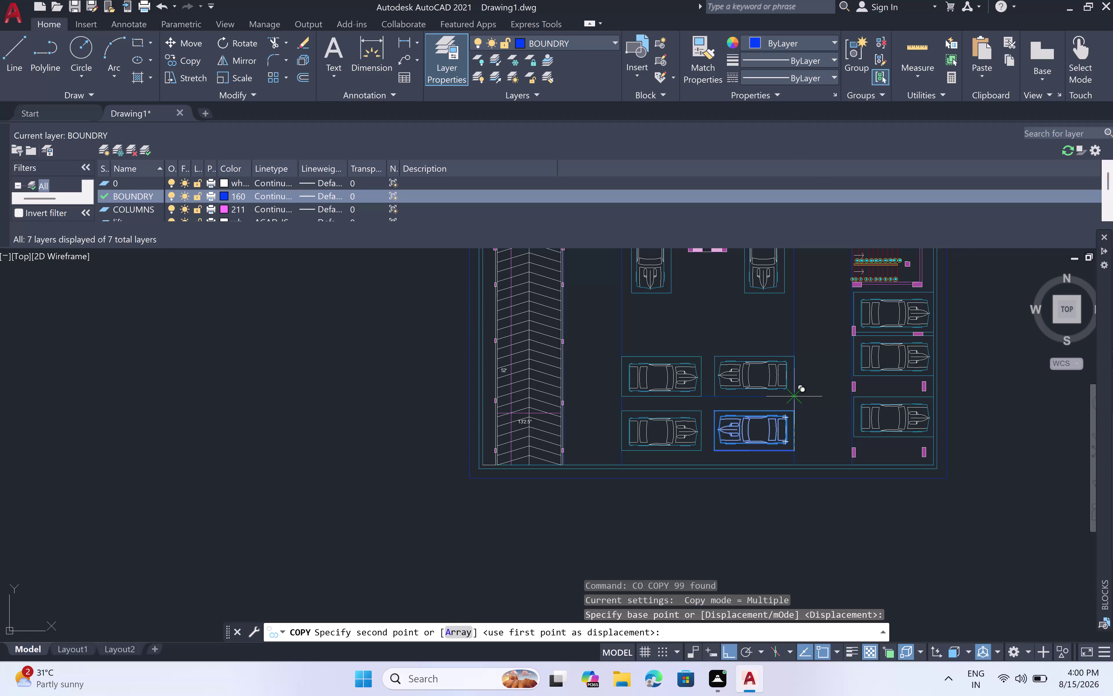
scroll(up, 3)
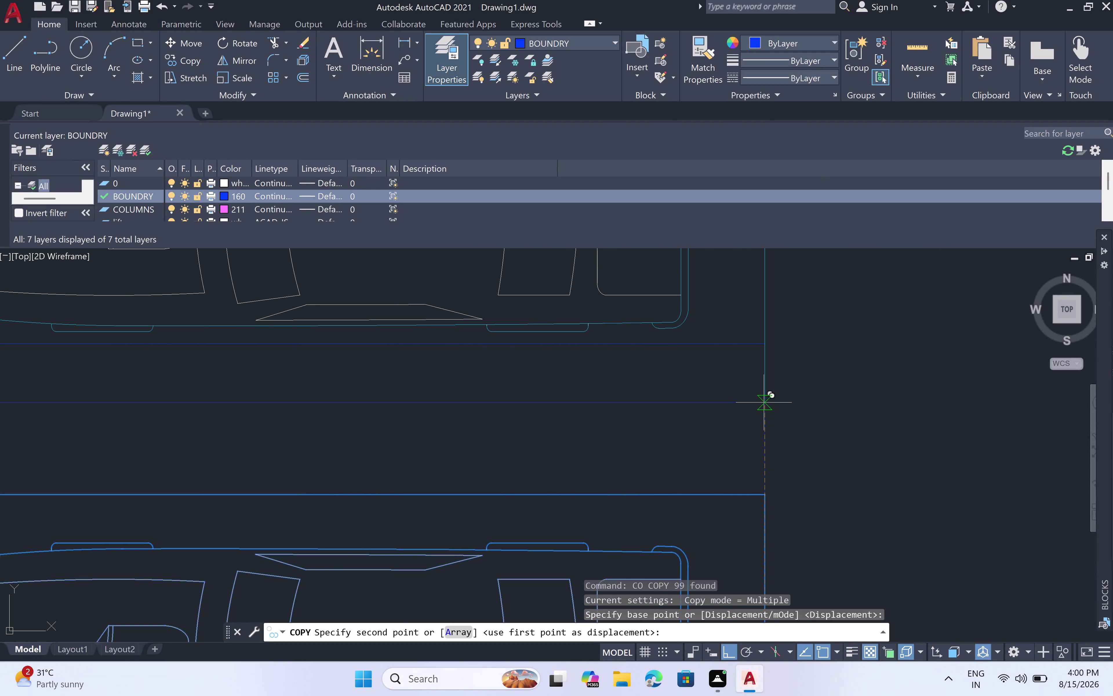
click(761, 341)
scroll(down, 3)
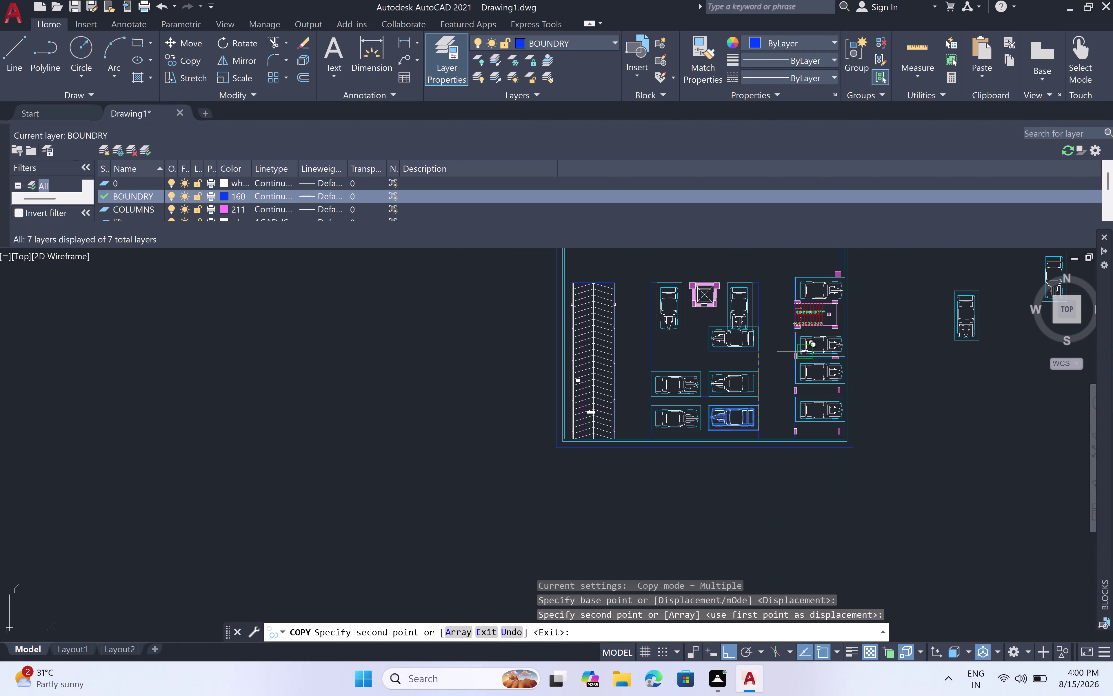
key(Escape)
Bring the whole plan into view and select the spare car right of the plan.
scroll(down, 3)
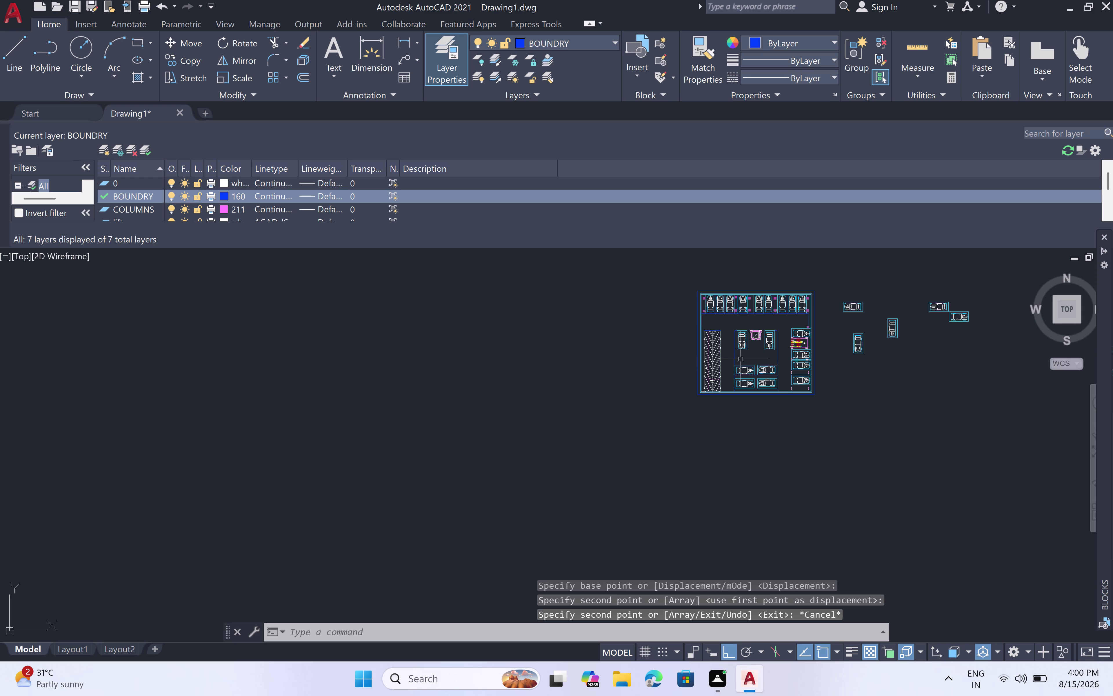
scroll(up, 3)
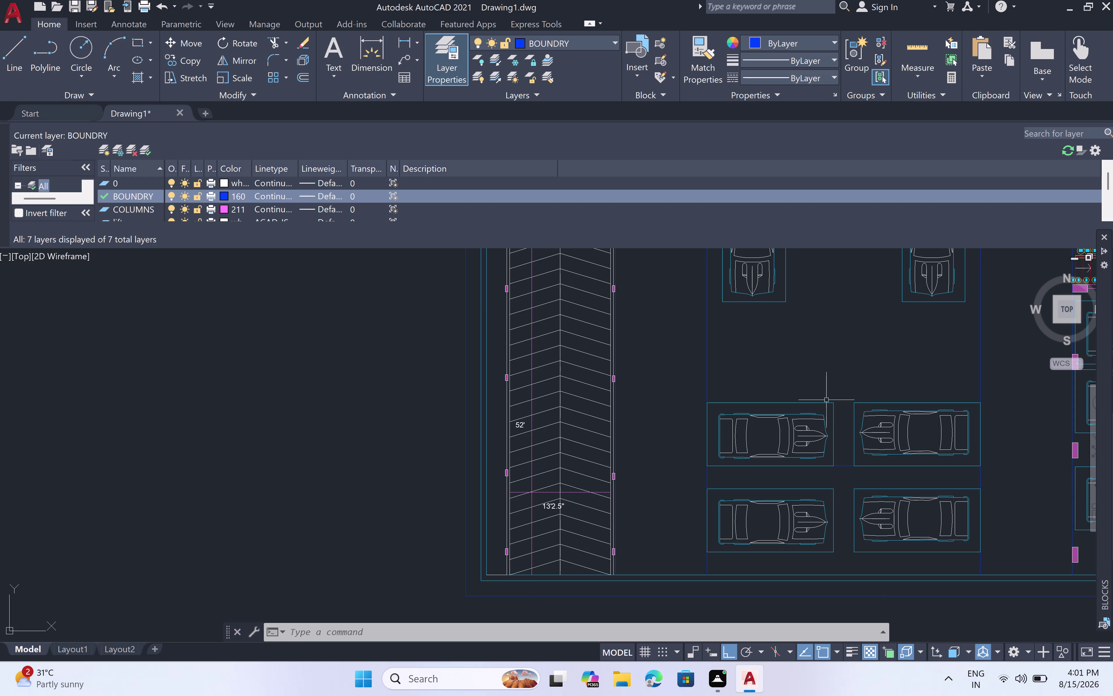
scroll(down, 3)
middle_drag(948, 370, 618, 377)
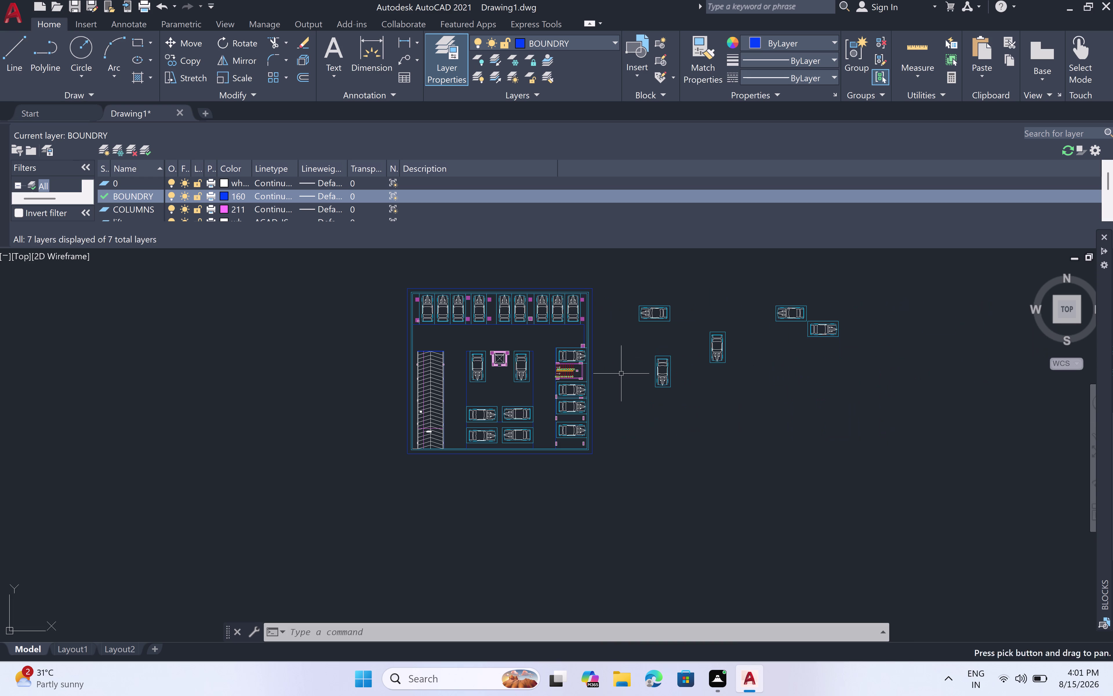
double_click(852, 312)
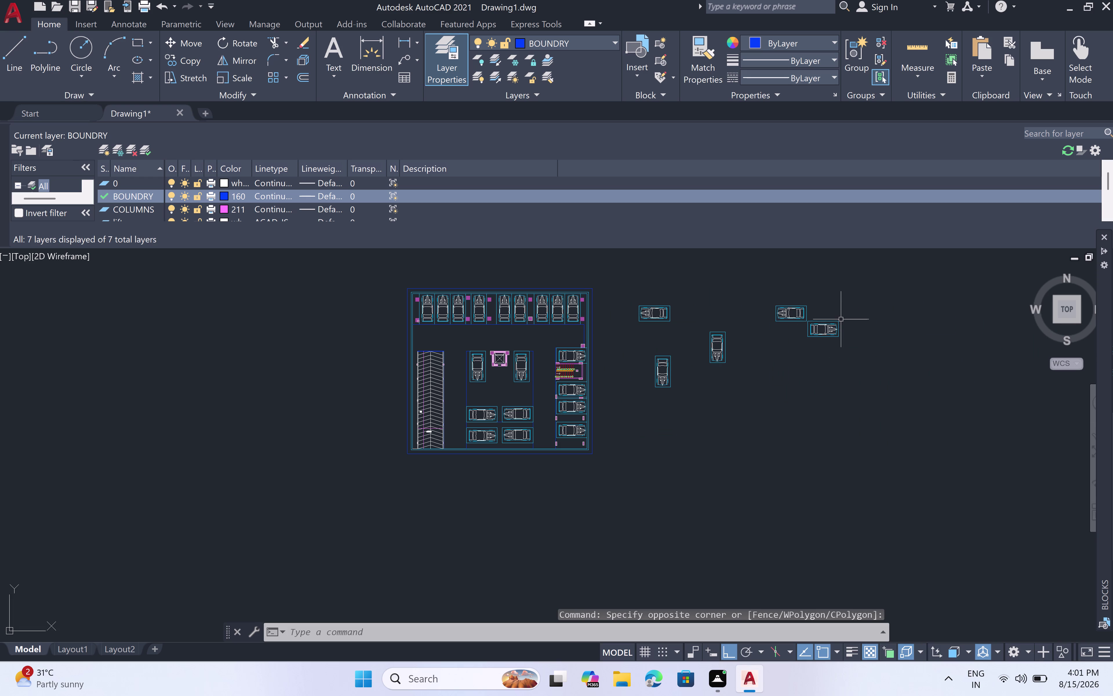
click(840, 319)
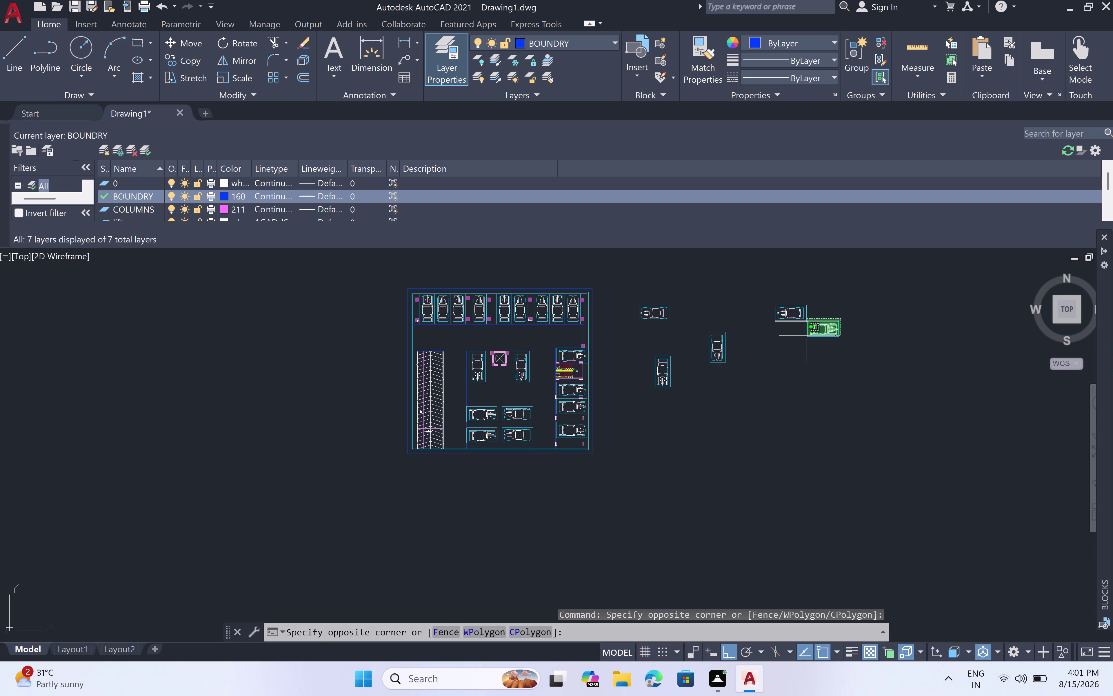
scroll(up, 3)
double_click(810, 343)
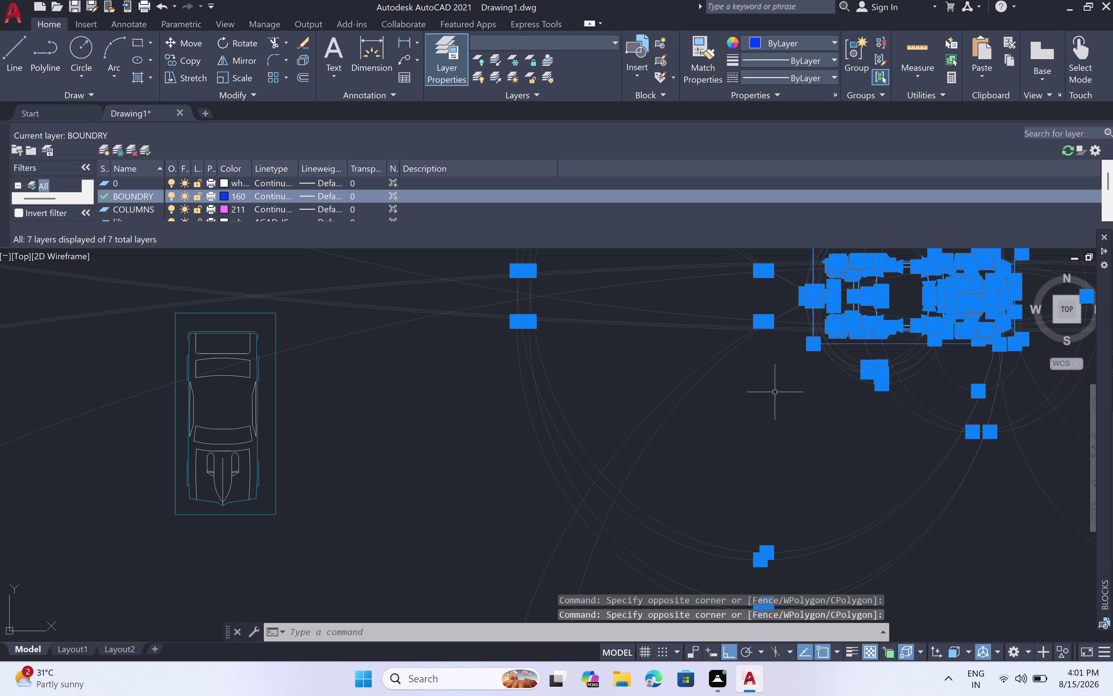
Copy the spare car with Ortho off from its corner to the bay corner.
text(co)
key(space)
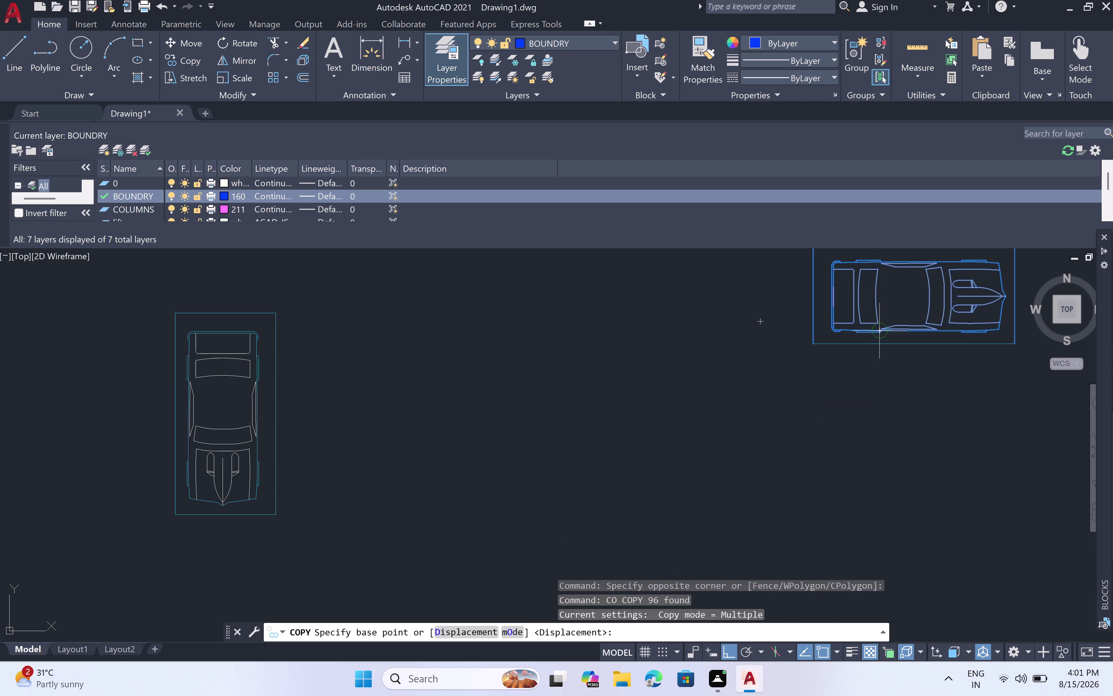
double_click(815, 342)
scroll(up, 3)
scroll(down, 3)
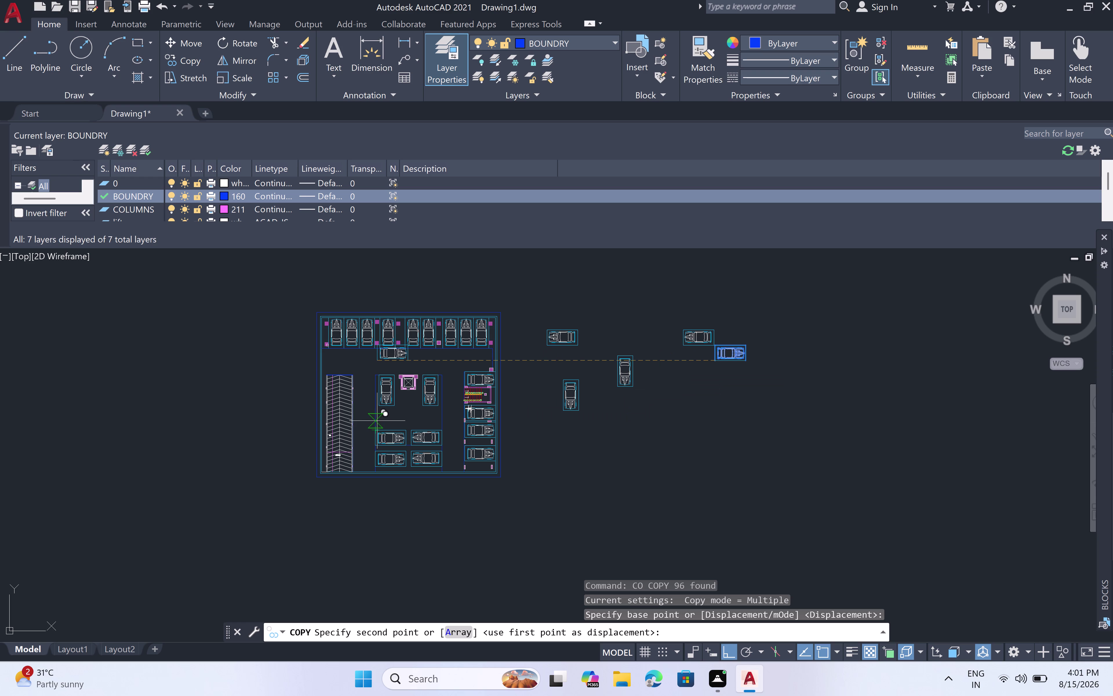
key(F8)
scroll(up, 3)
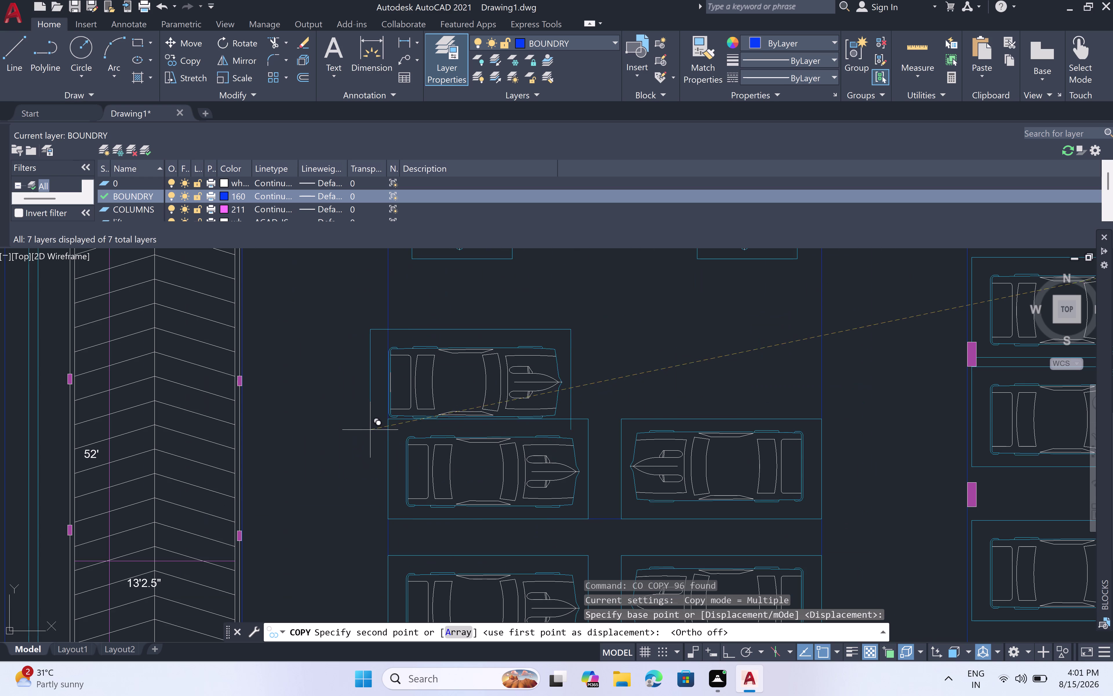
scroll(up, 3)
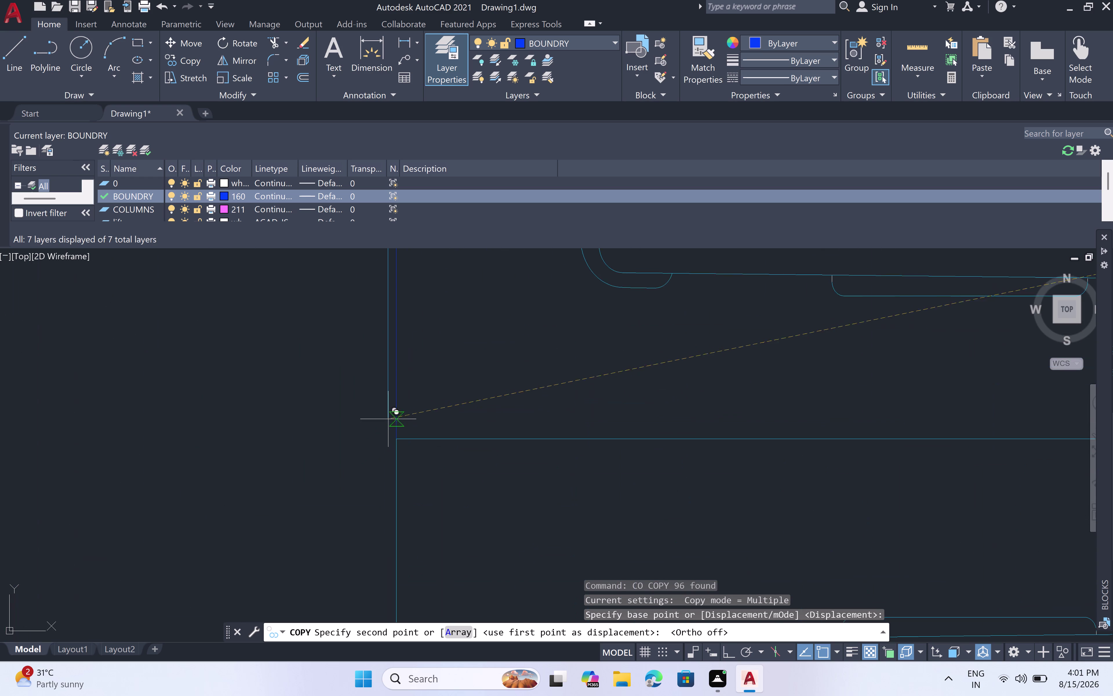
click(396, 437)
scroll(down, 3)
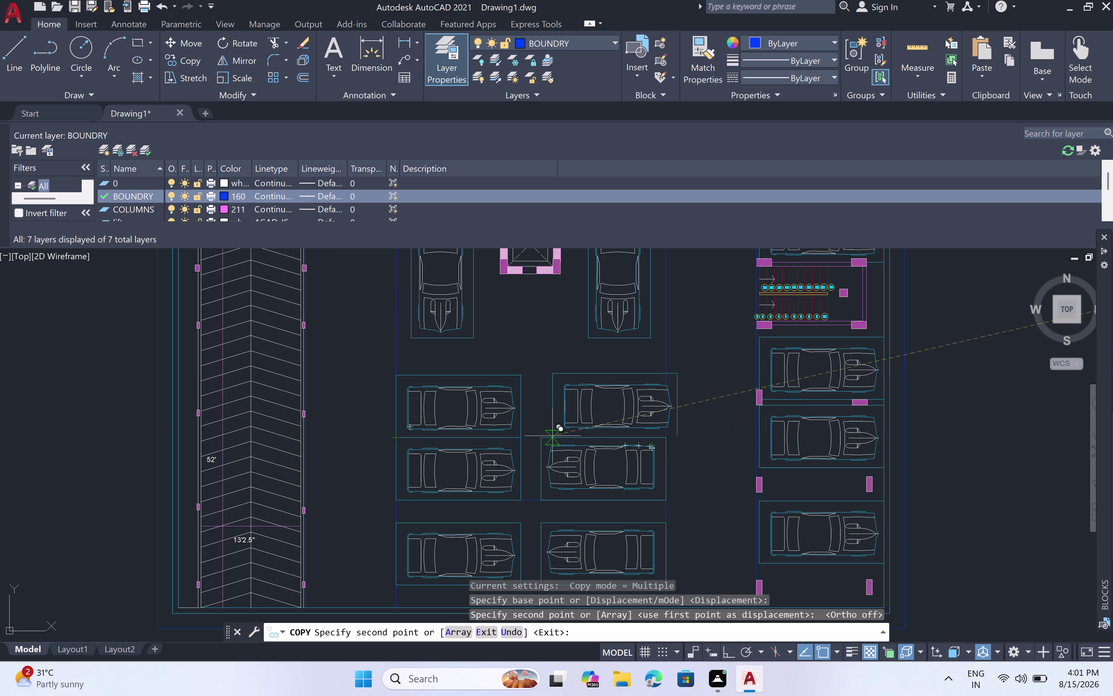
key(Escape)
scroll(down, 3)
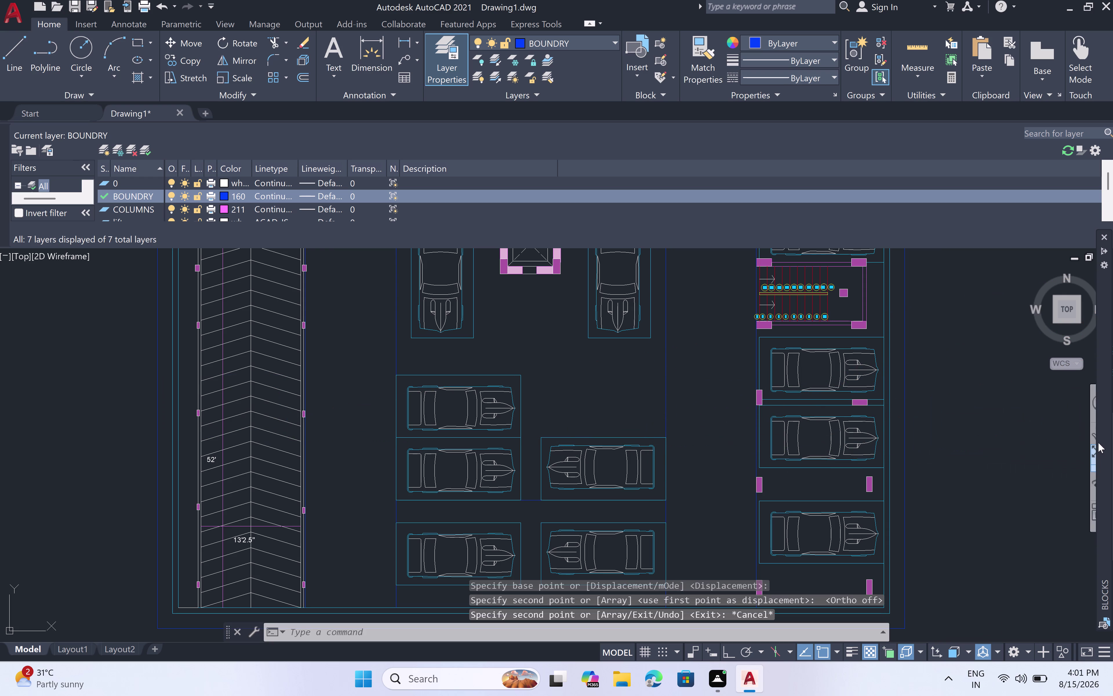
scroll(down, 3)
middle_drag(918, 405, 884, 472)
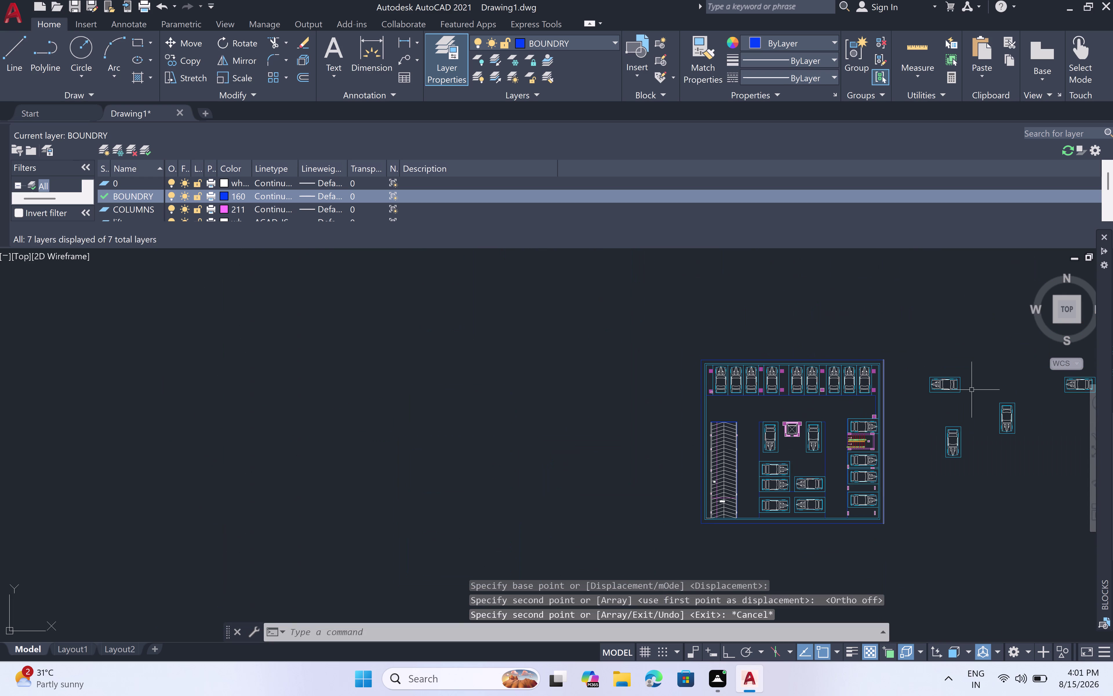
Select the spare car block right of the plan for copying with CO.
click(978, 364)
click(912, 406)
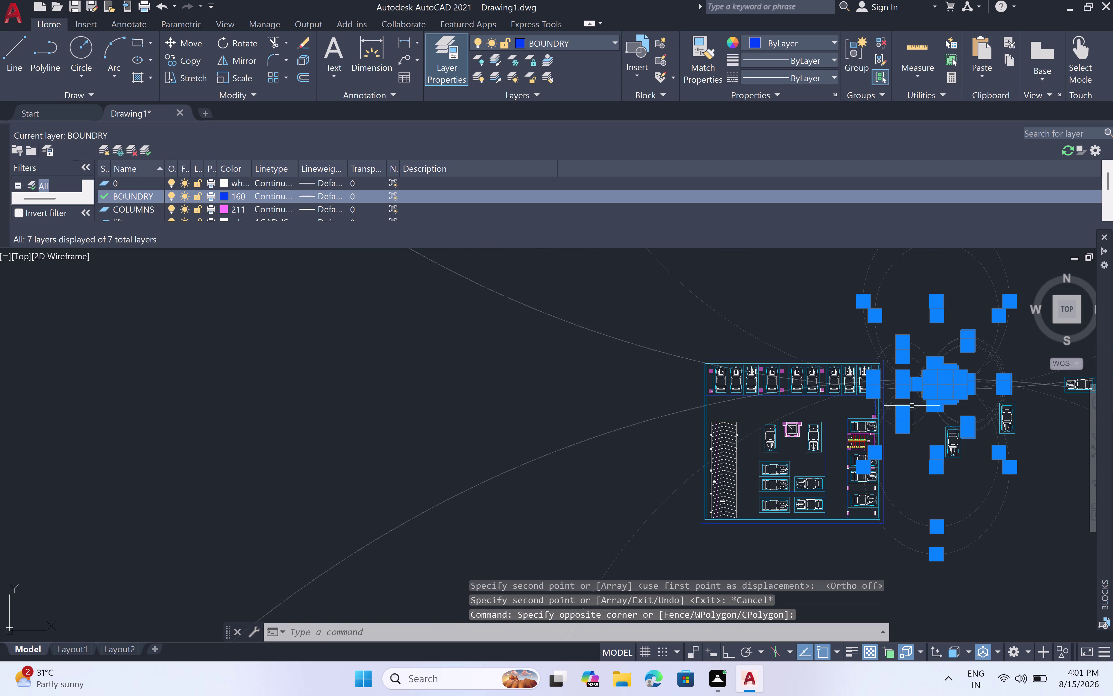
key(c)
text(o)
key(space)
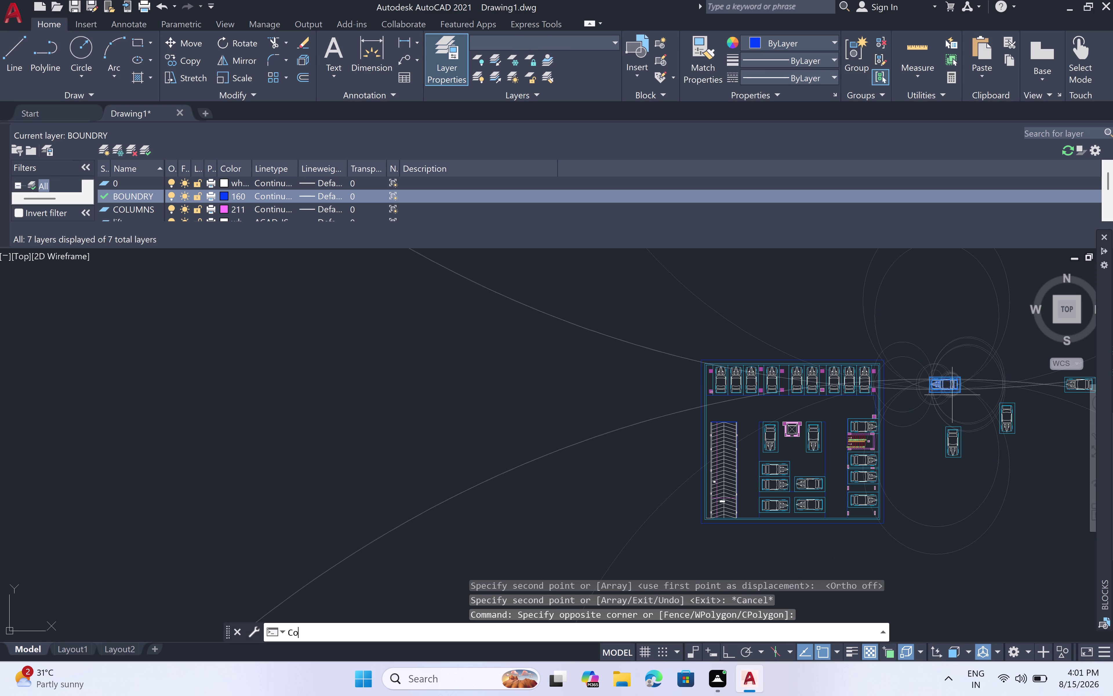
Copy it from its corner into the empty central bay, completing the third row.
scroll(up, 3)
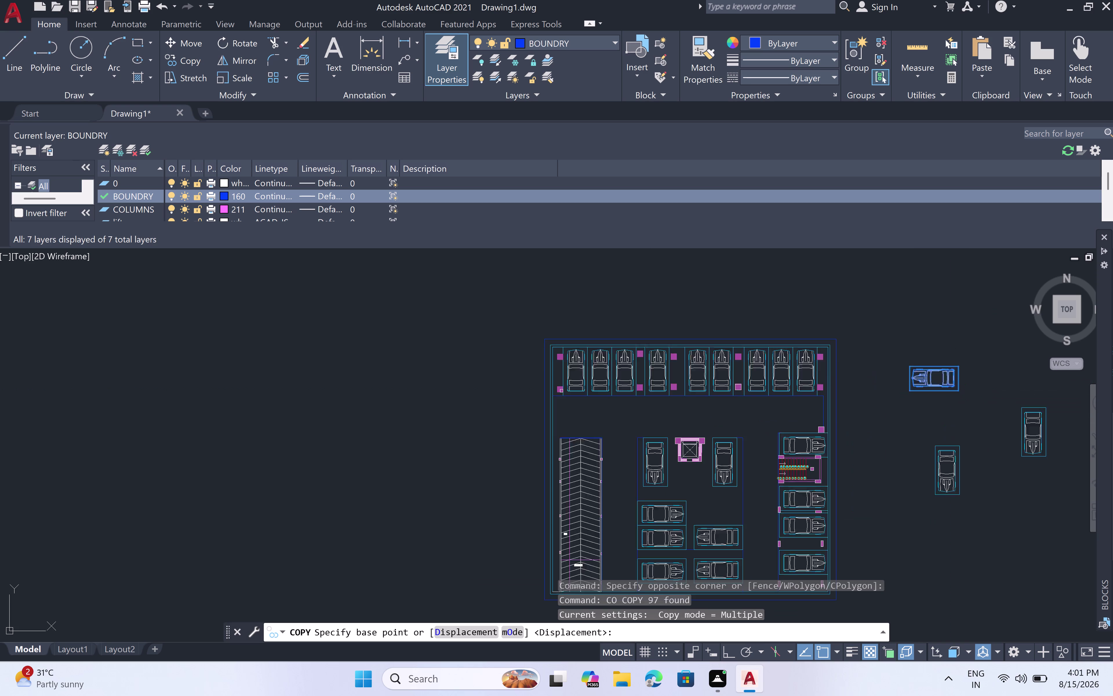
scroll(up, 3)
click(912, 354)
scroll(down, 3)
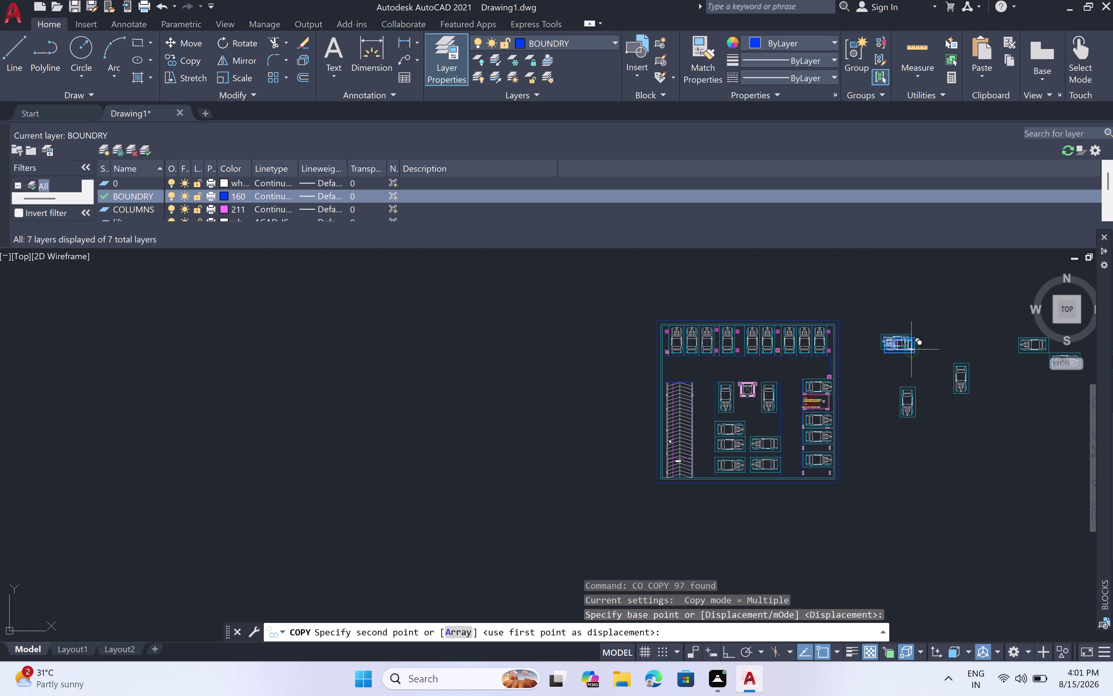
scroll(up, 3)
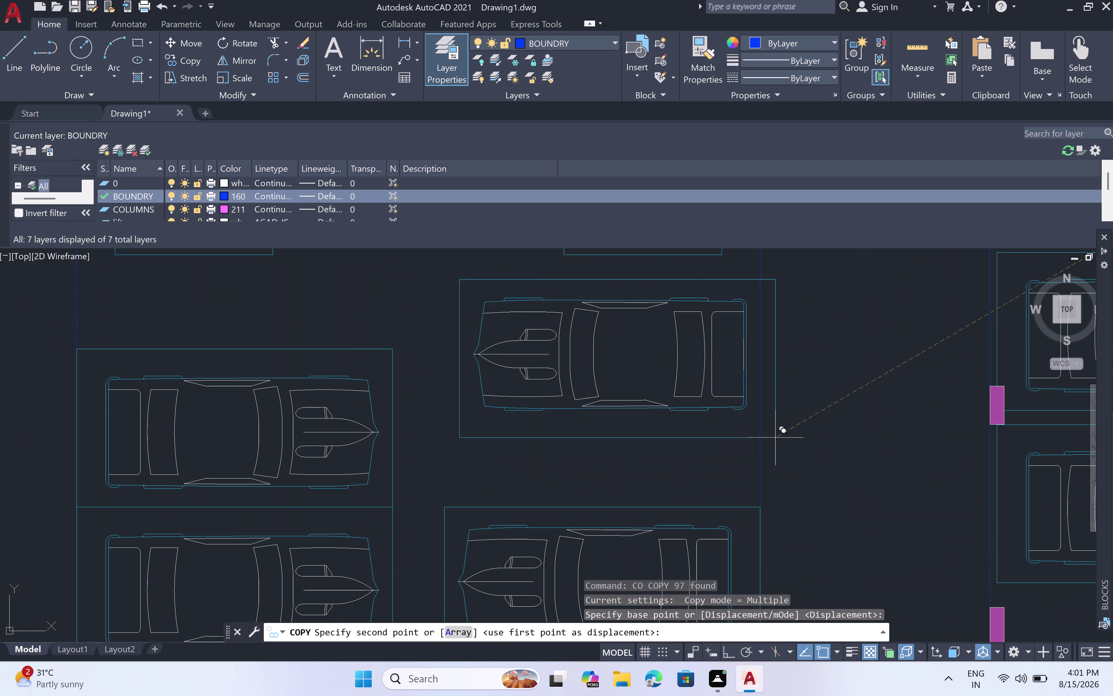
click(757, 505)
key(Escape)
scroll(down, 3)
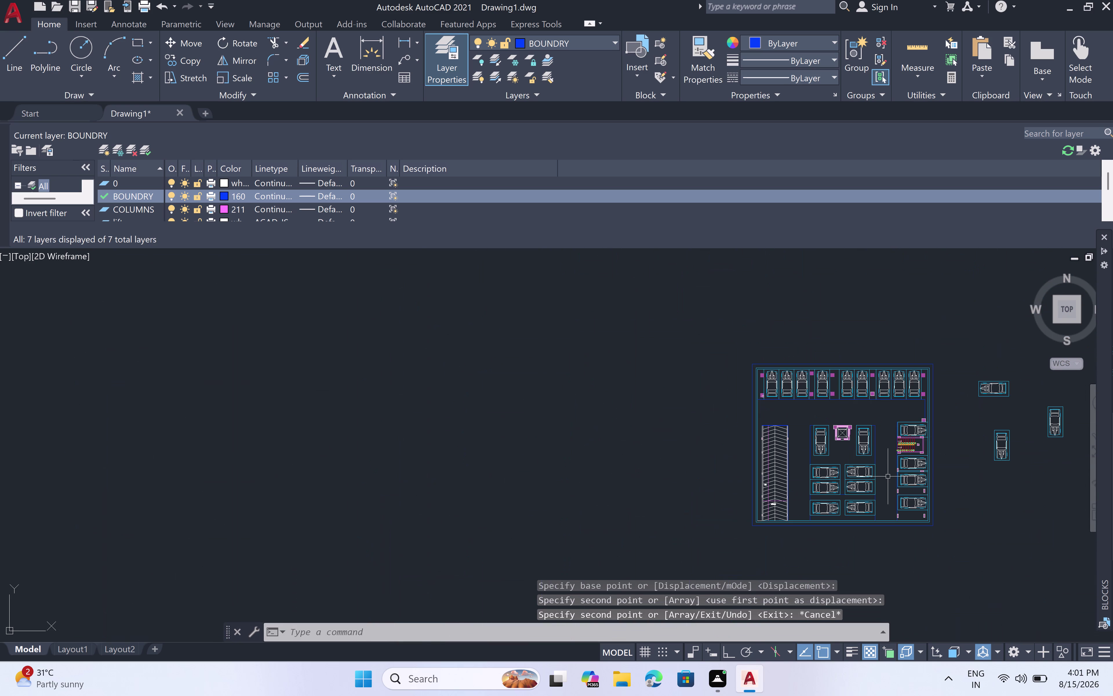
middle_drag(882, 500, 887, 423)
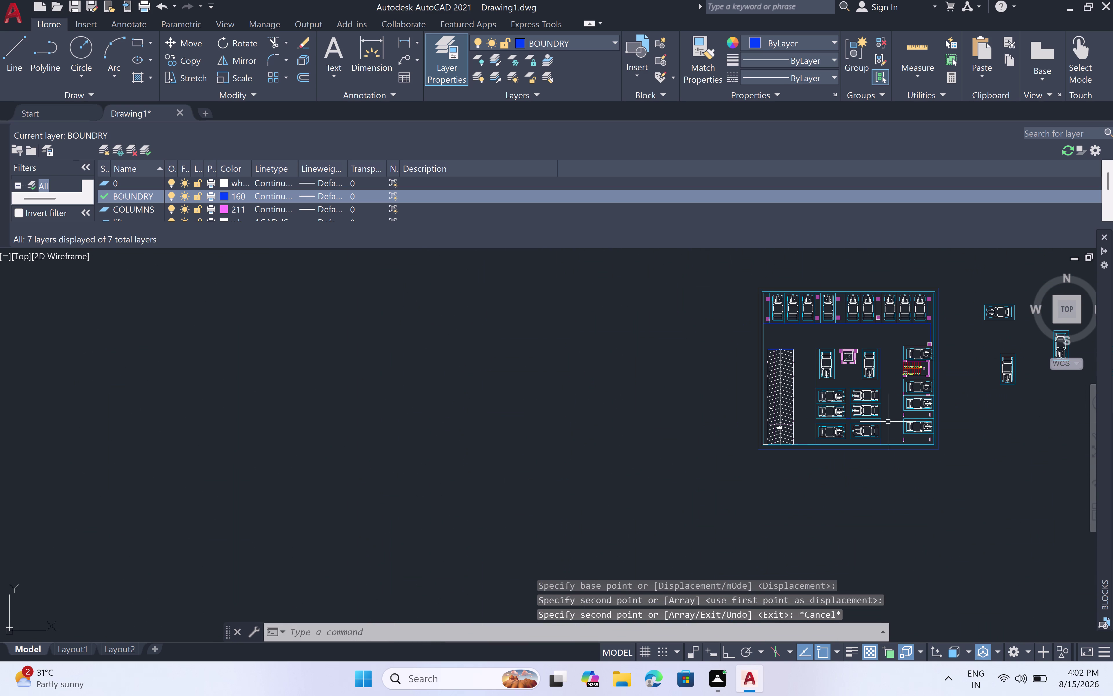
scroll(up, 3)
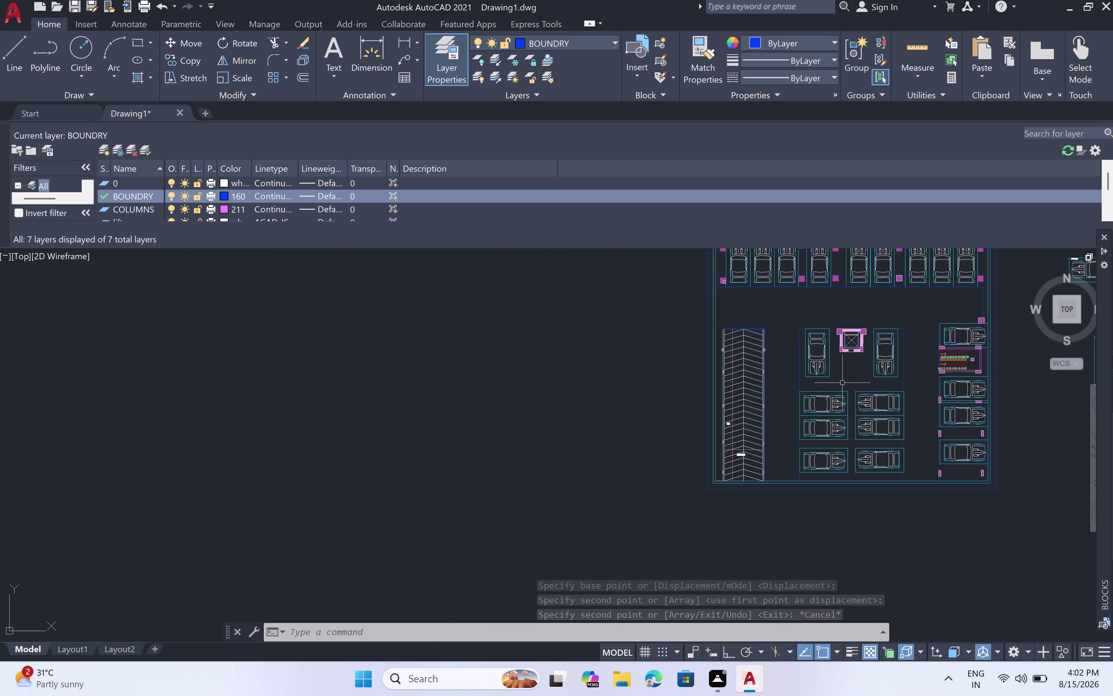
scroll(up, 3)
scroll(up, 3)
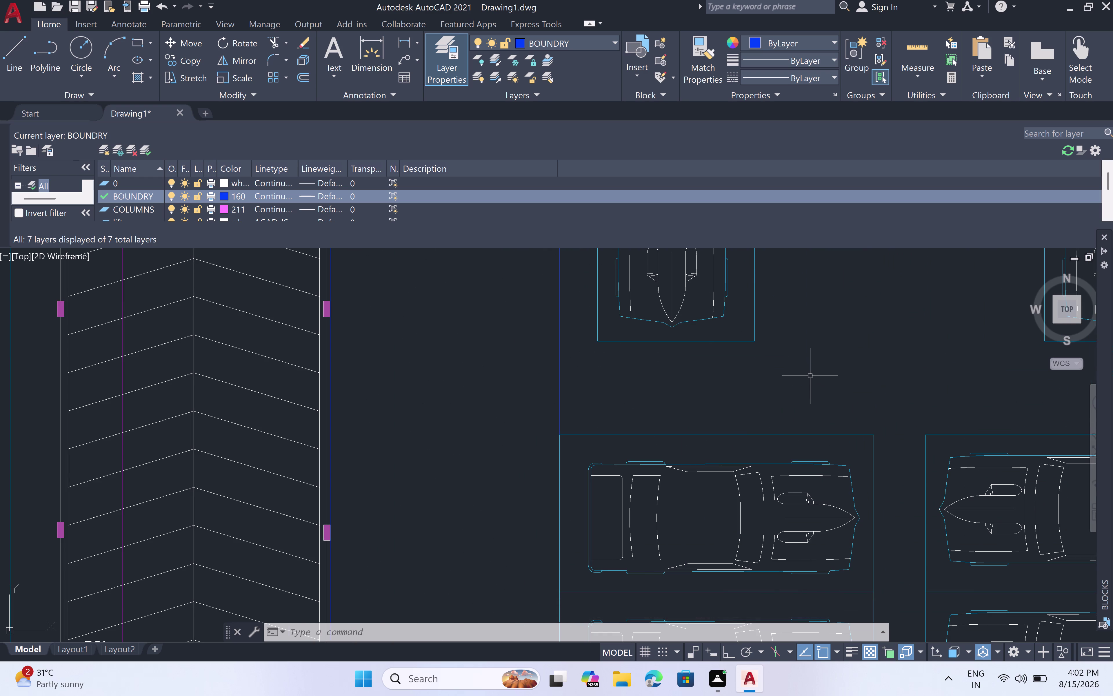
scroll(down, 3)
scroll(down, 3)
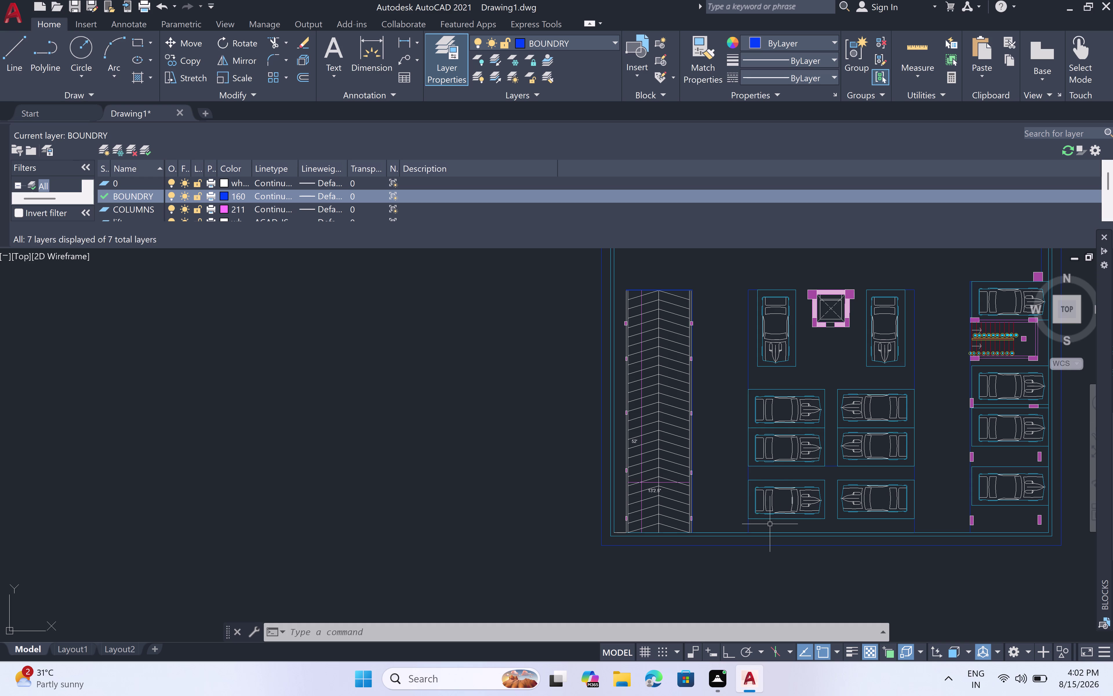
scroll(up, 3)
scroll(down, 3)
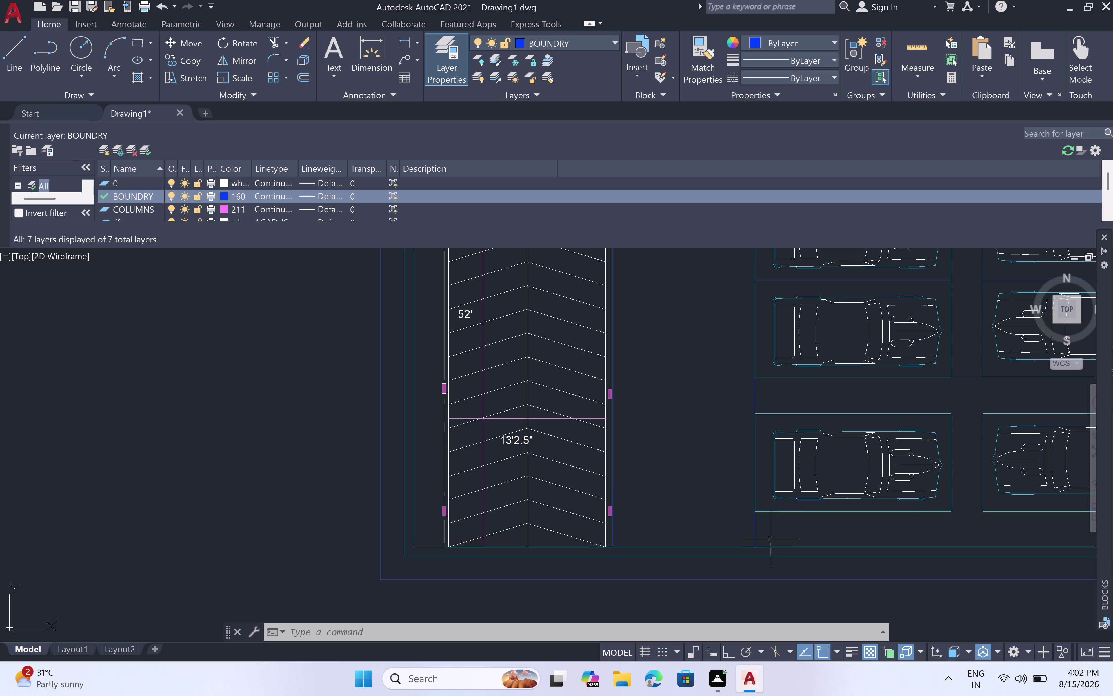
scroll(down, 3)
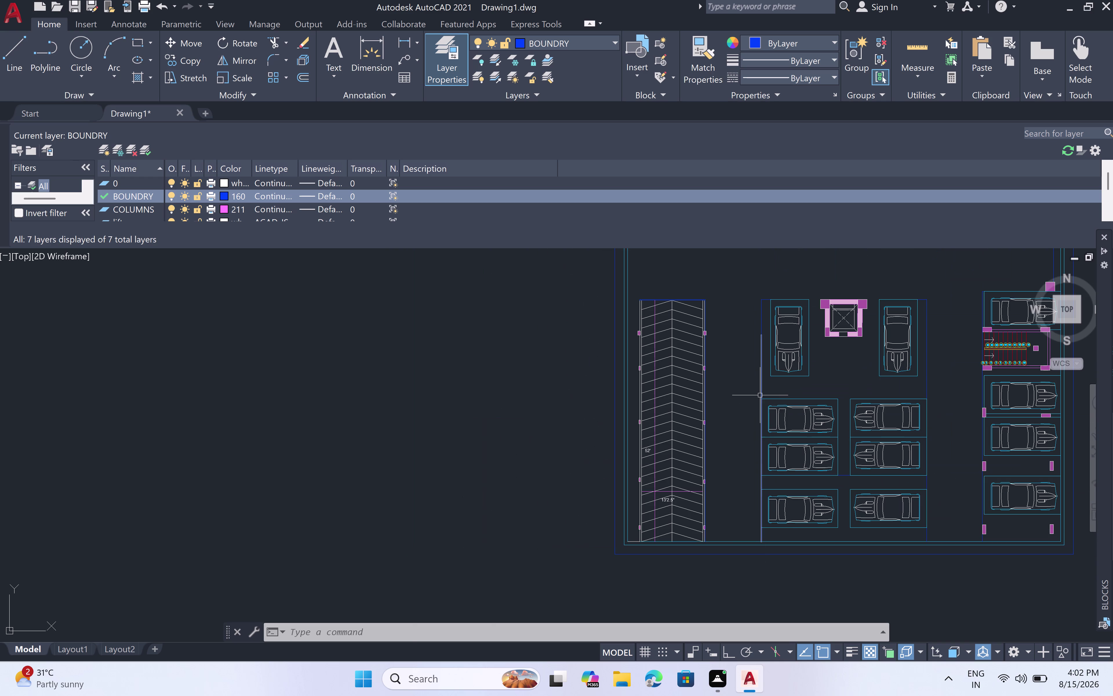
scroll(up, 3)
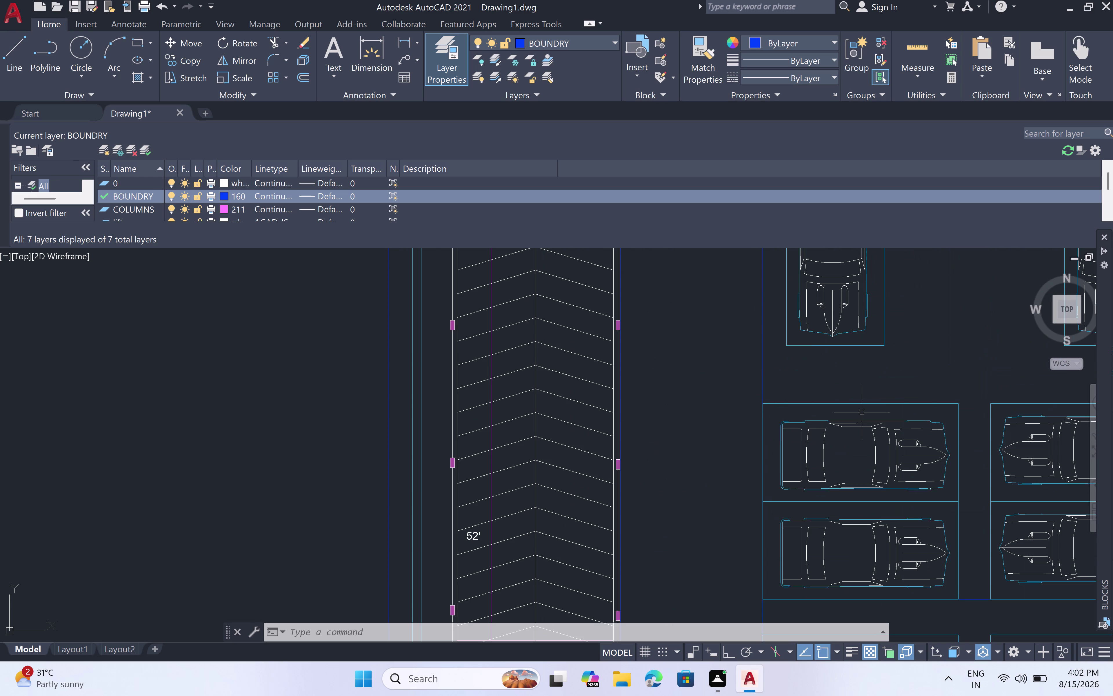
scroll(down, 3)
scroll(down, 3)
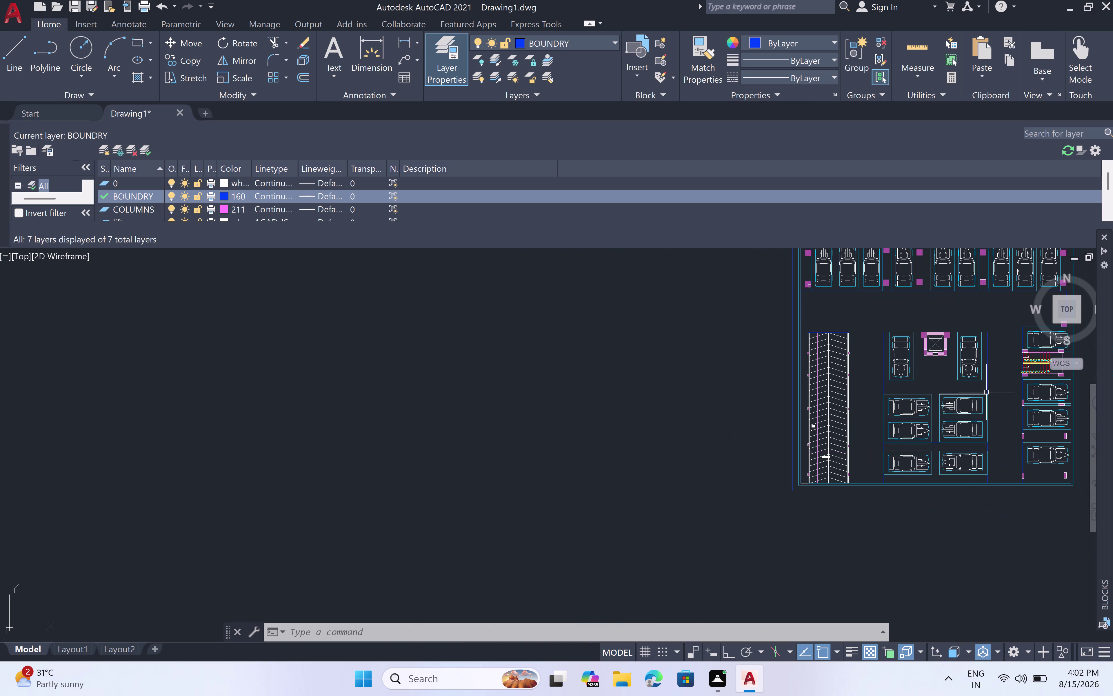
scroll(up, 3)
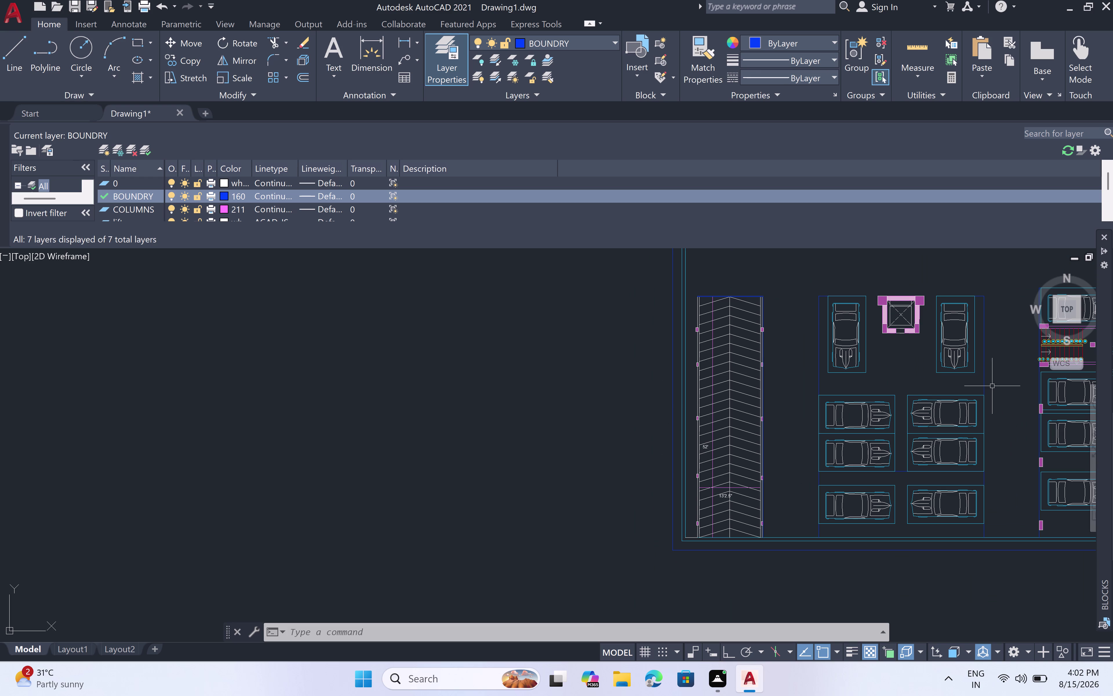
double_click(996, 288)
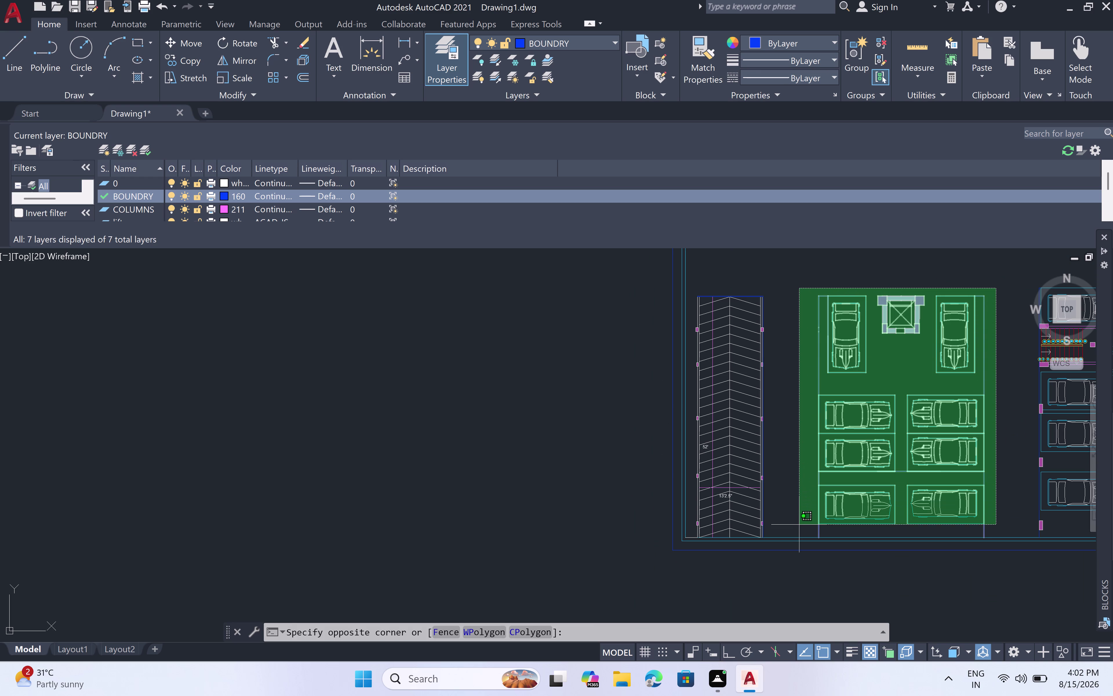
click(799, 527)
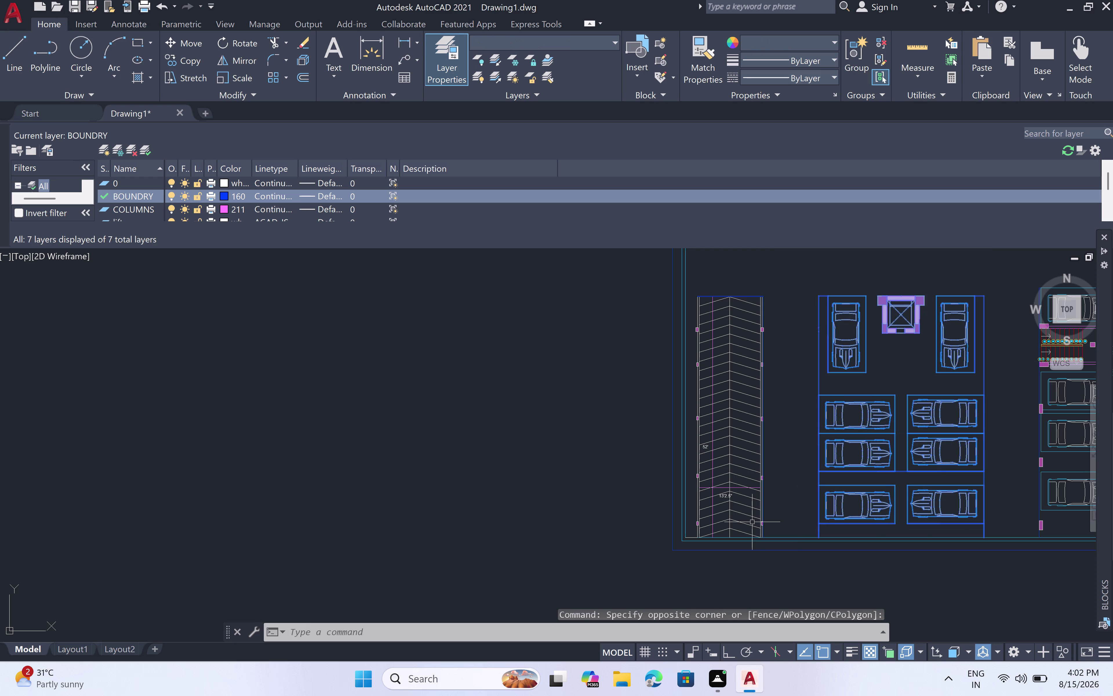
key(c)
text(o)
key(space)
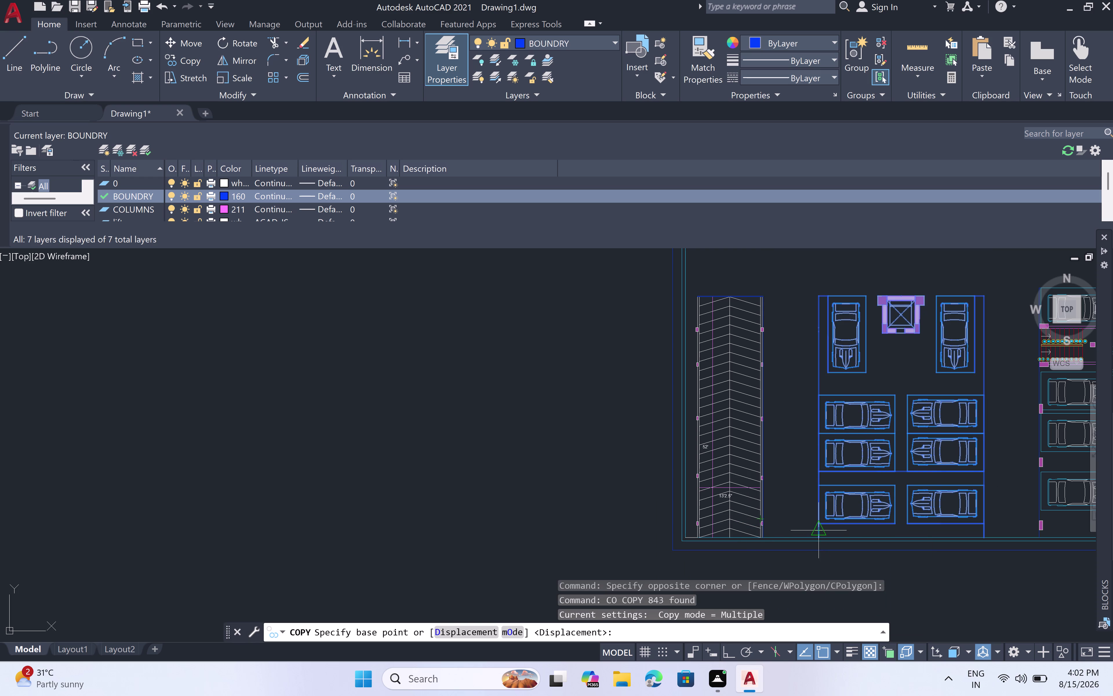
key(Escape)
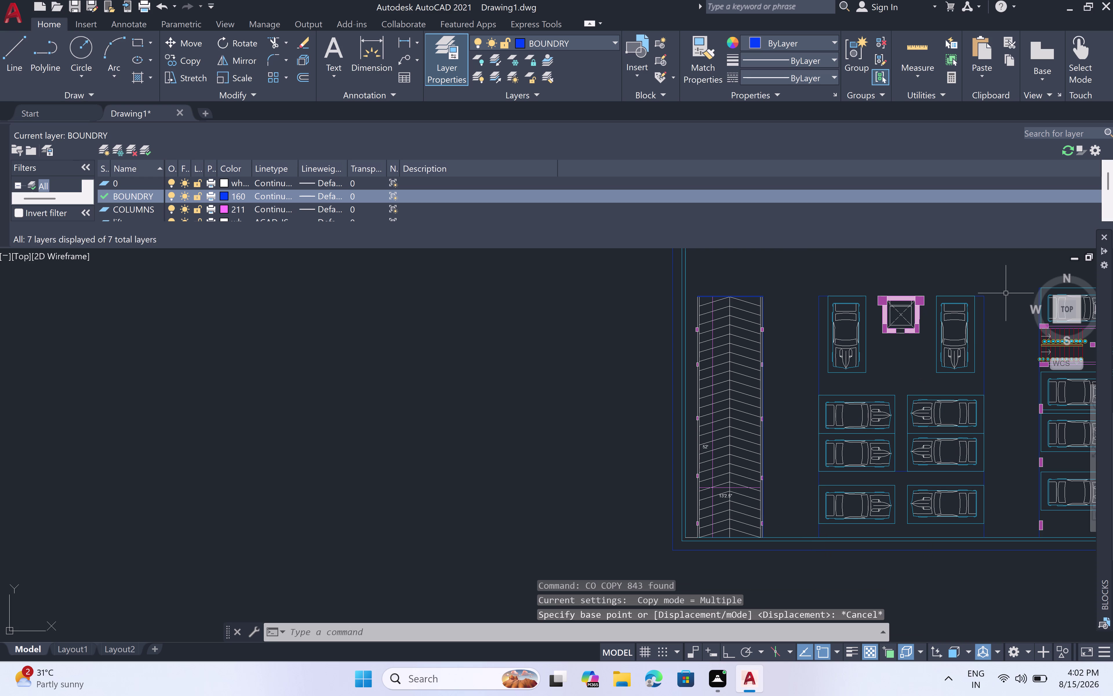
triple_click(1003, 290)
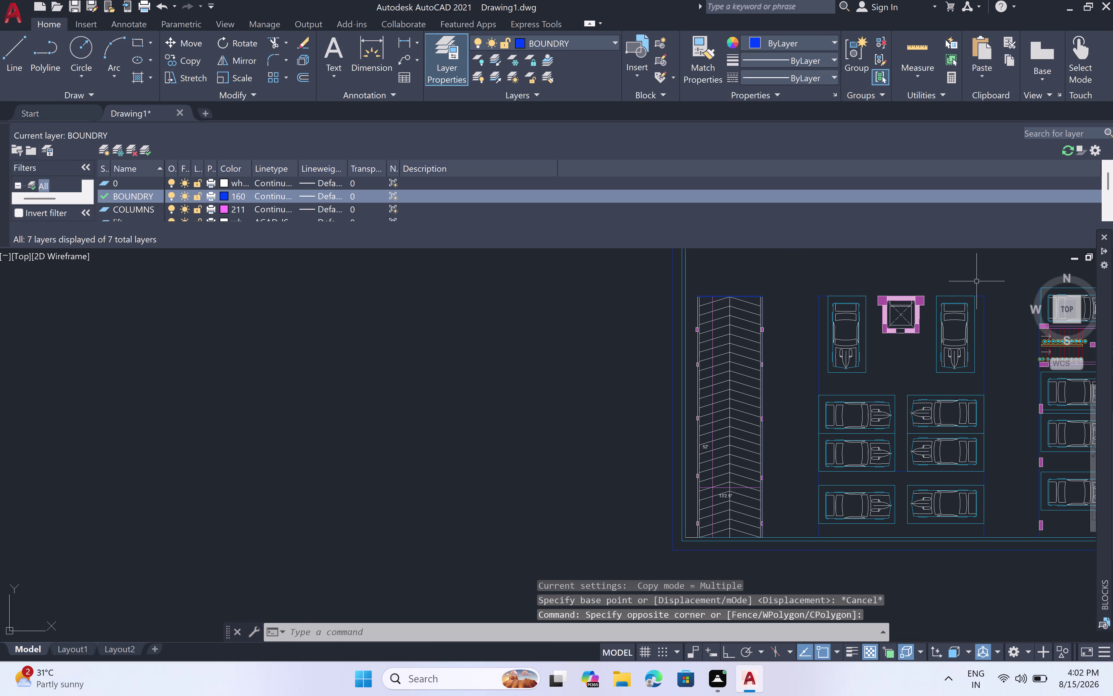
click(1003, 285)
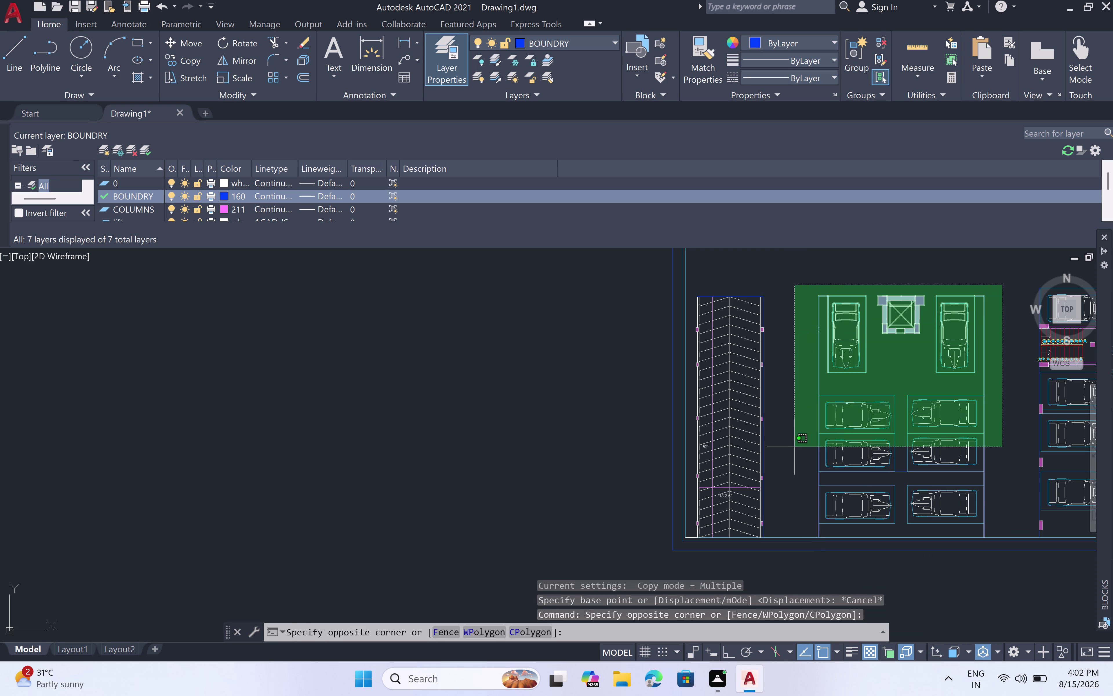
click(791, 525)
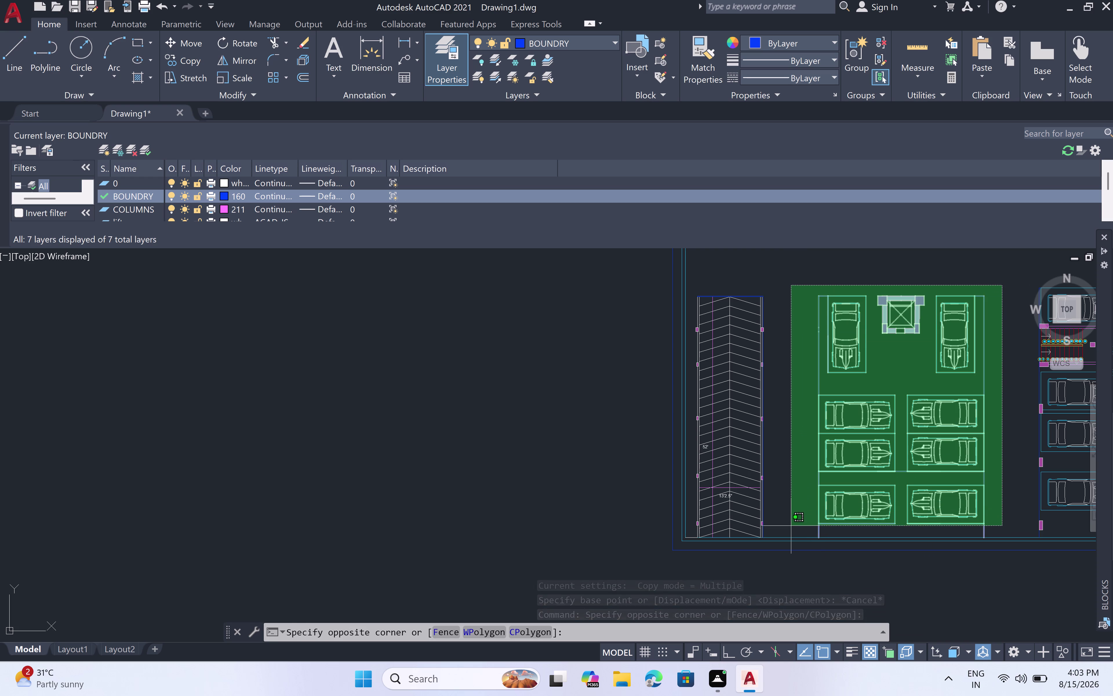
key(c)
key(o)
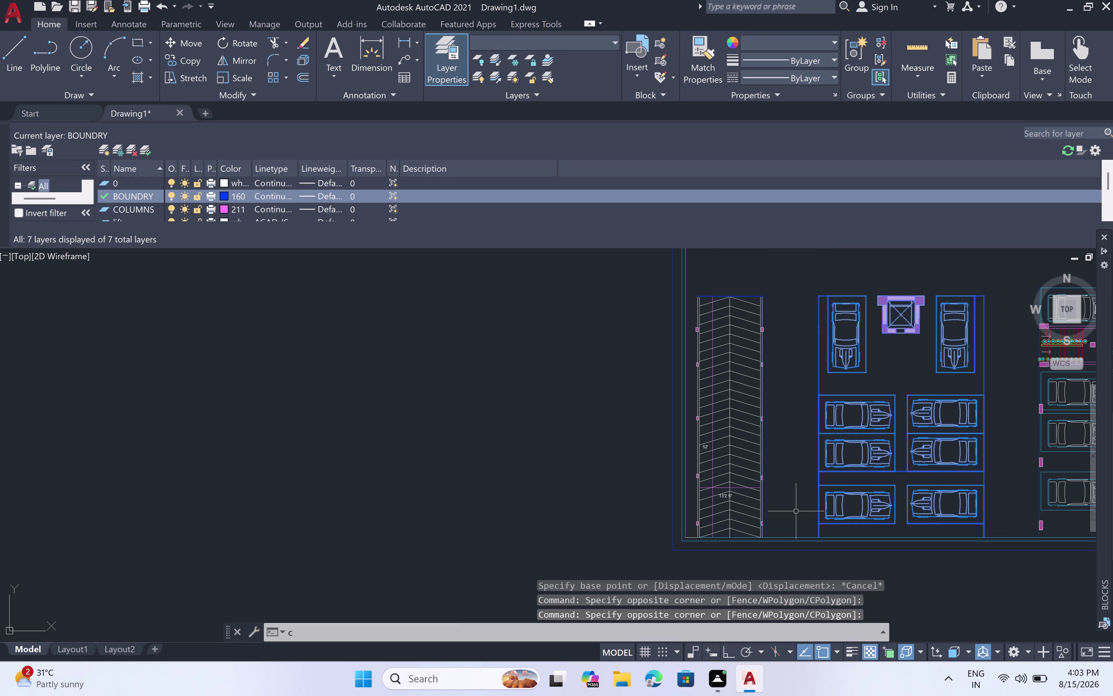
key(space)
scroll(up, 3)
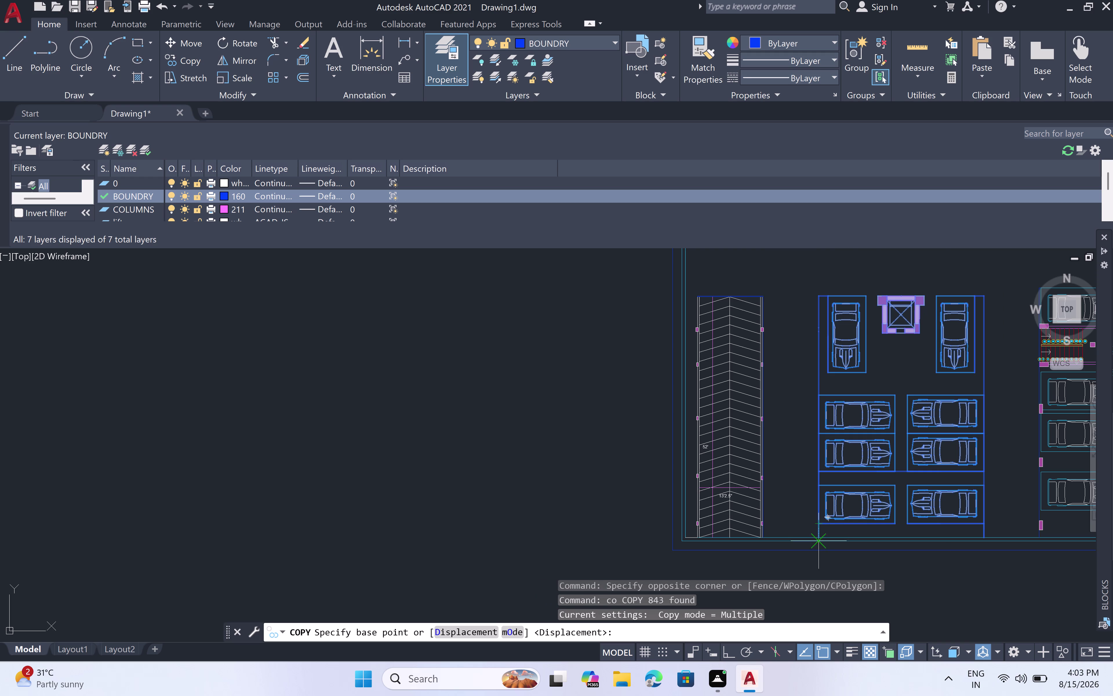
scroll(up, 3)
double_click(801, 536)
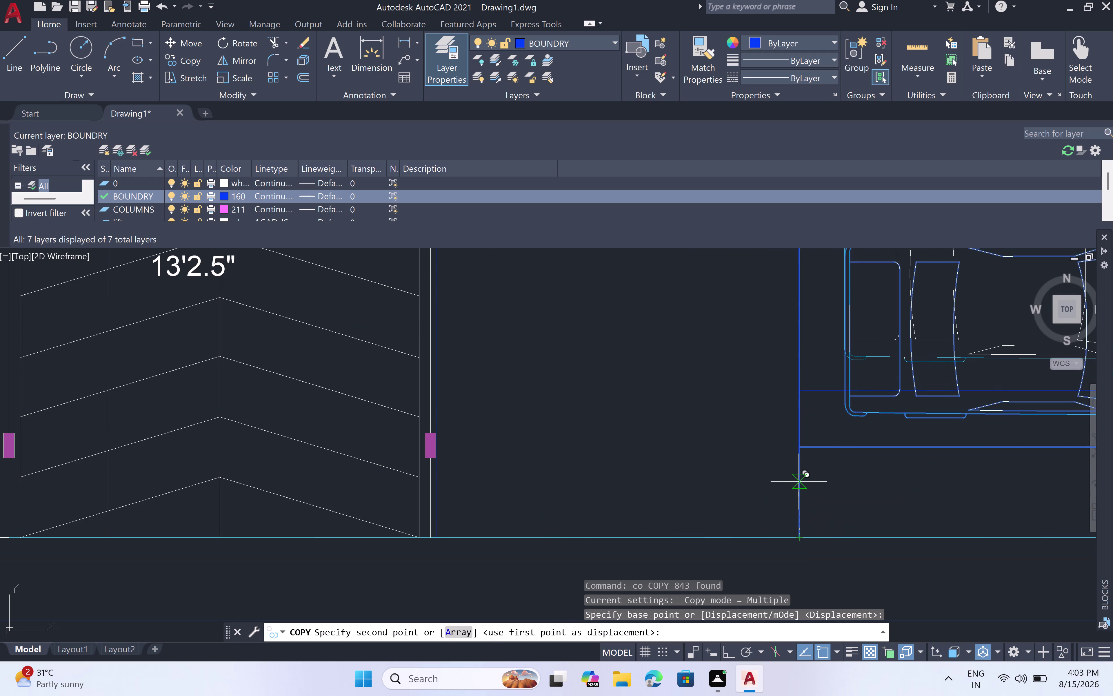
key(F8)
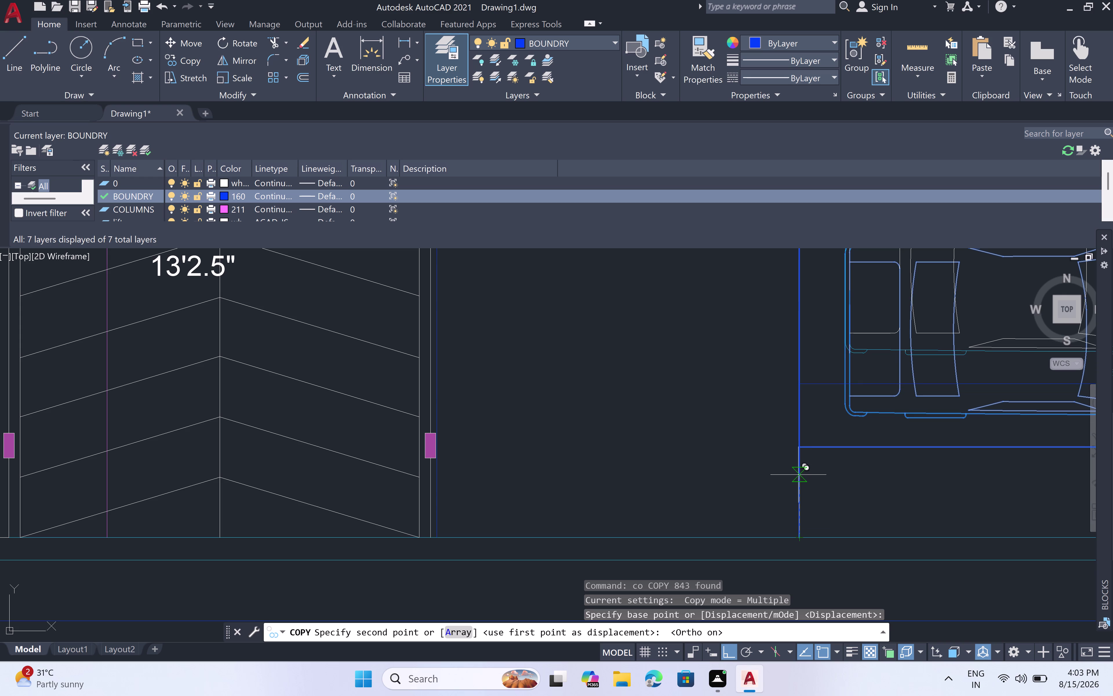
text(1')
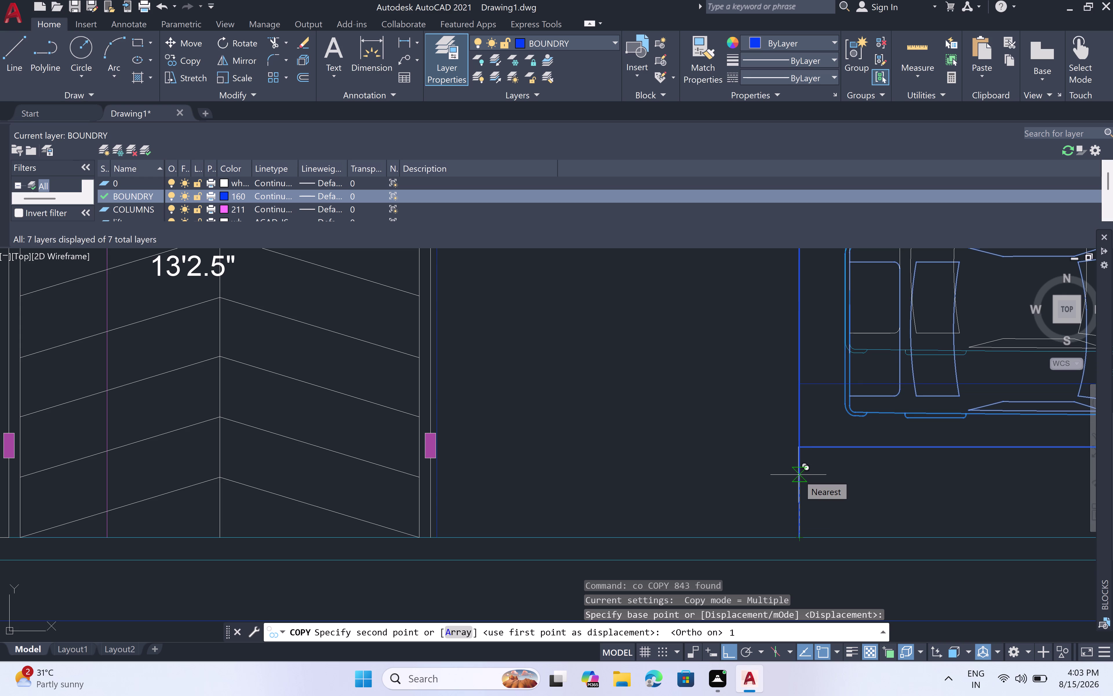
key(space)
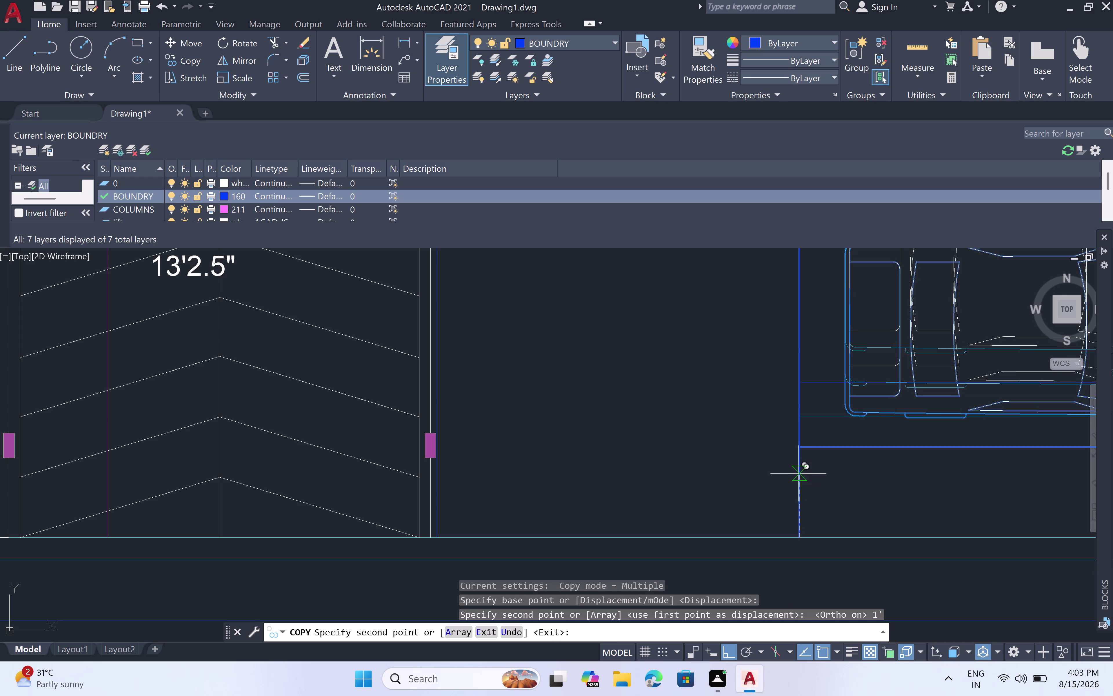
scroll(down, 3)
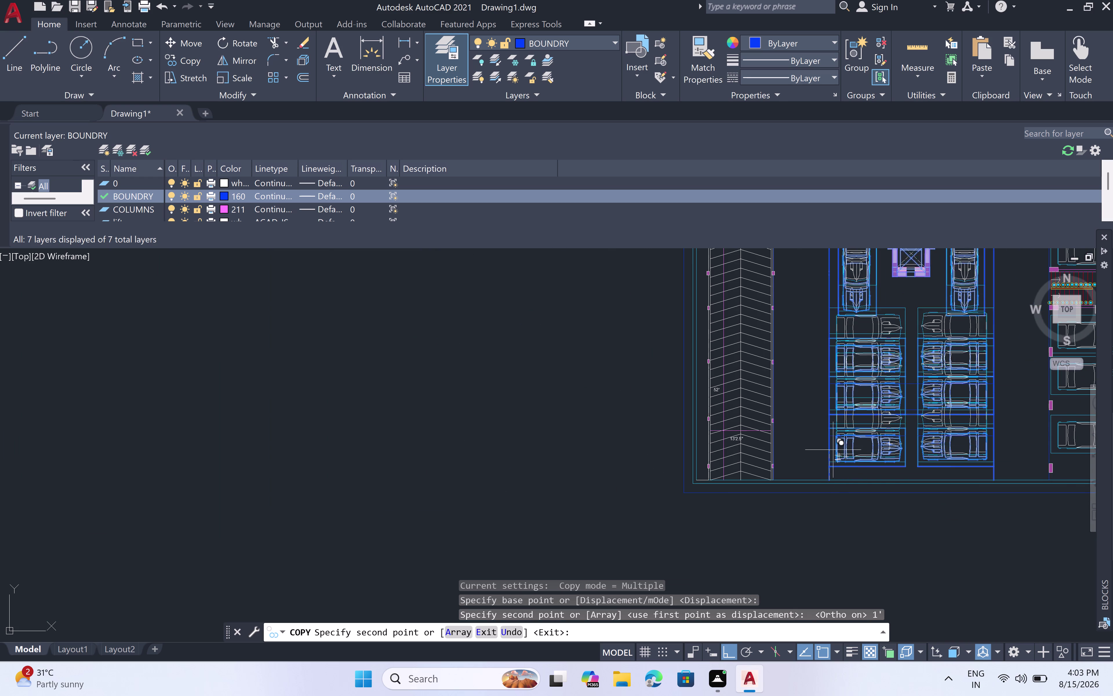
key(ctrl+z)
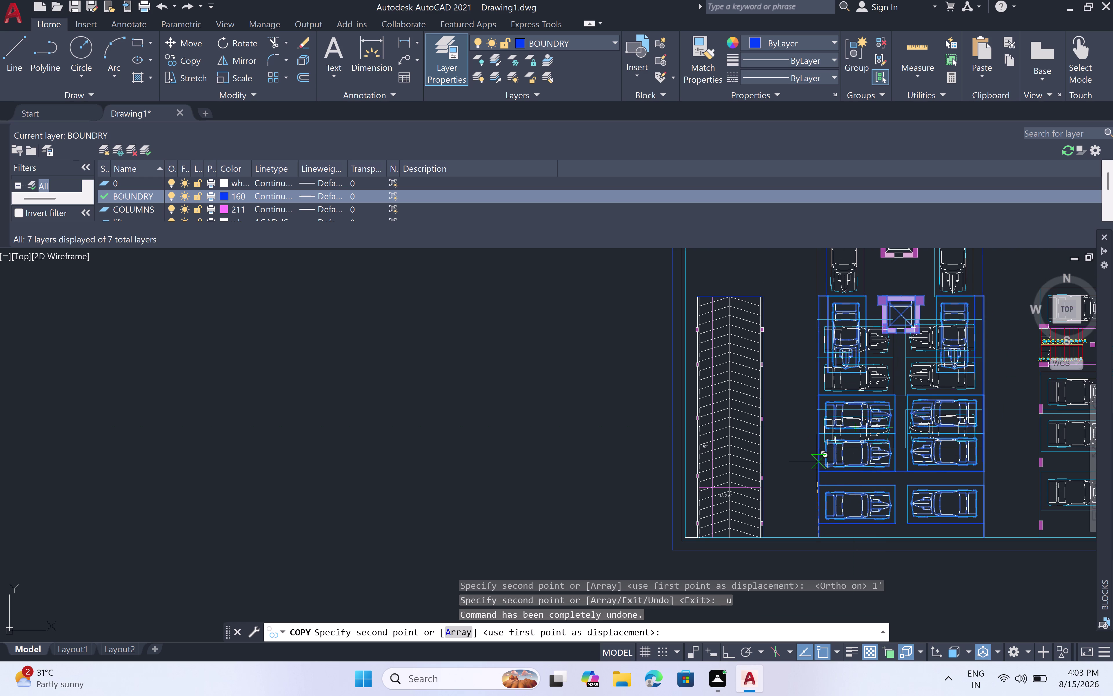
key(ctrl+z)
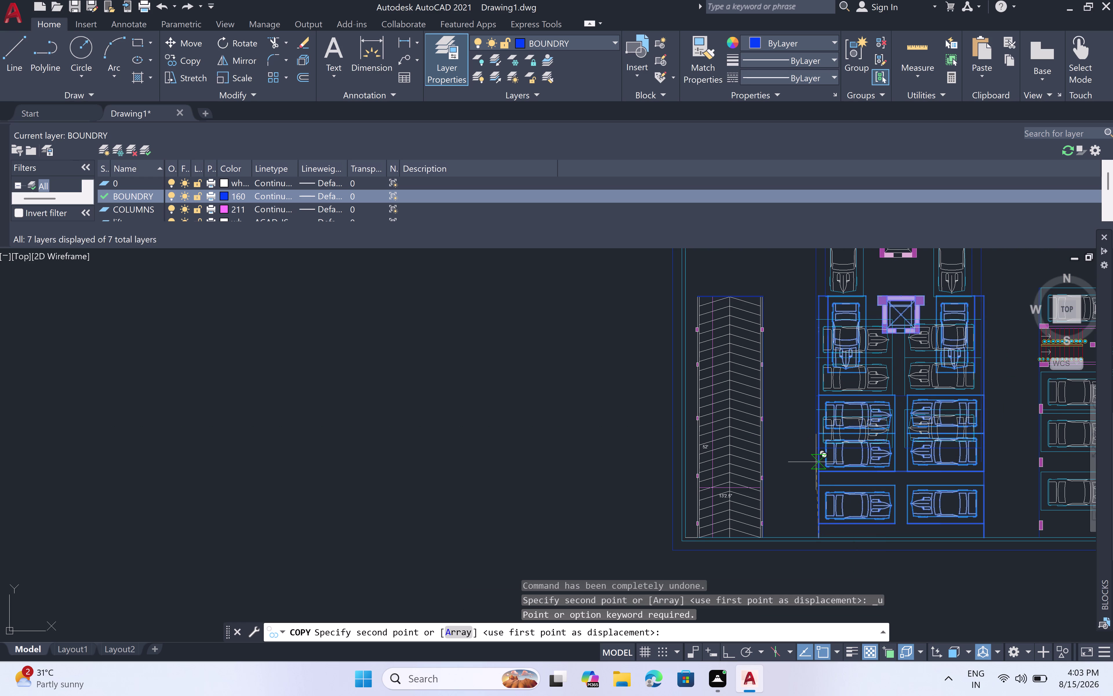
key(ctrl+z)
key(Escape)
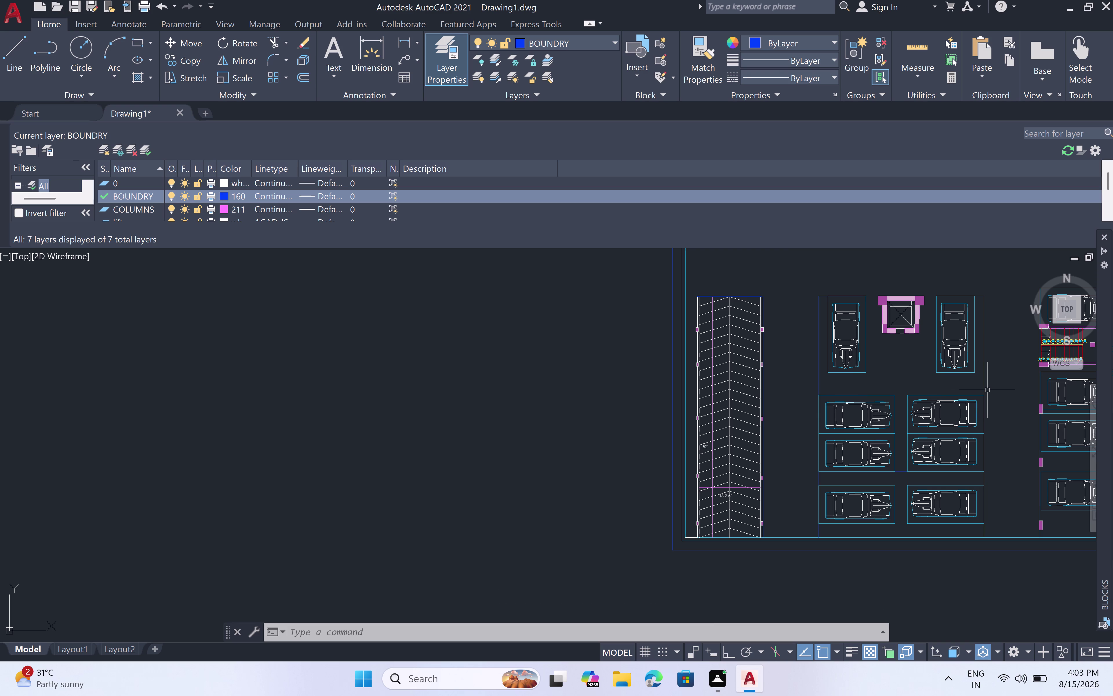
click(972, 392)
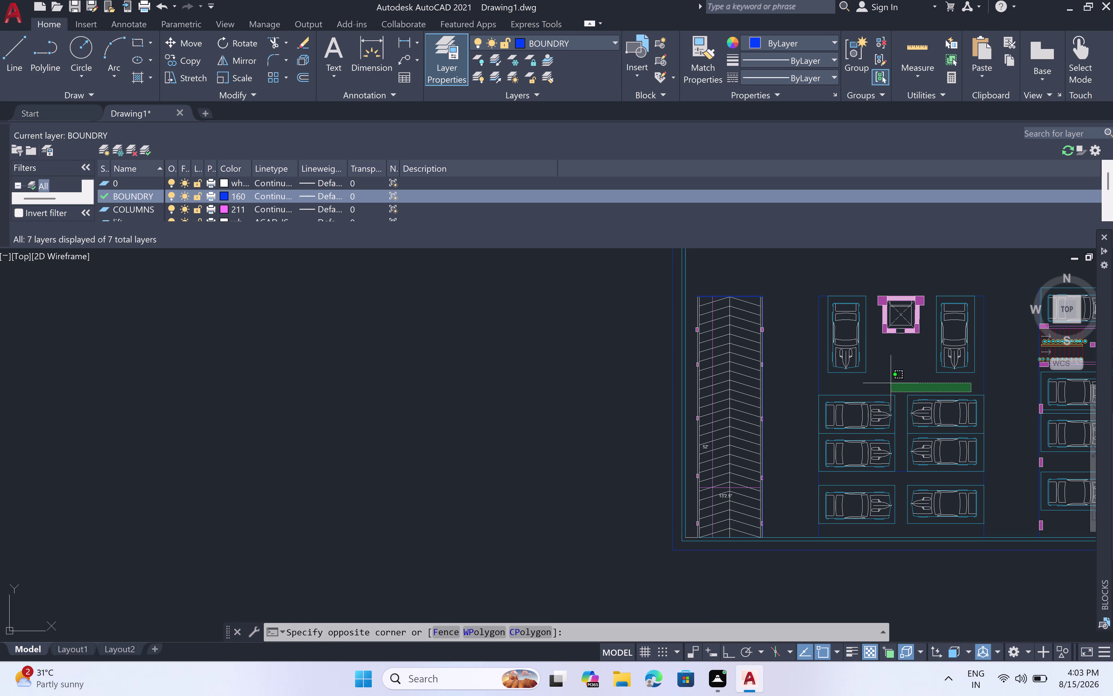
Window-select the six lower car blocks and their bay rectangles.
click(891, 383)
scroll(up, 3)
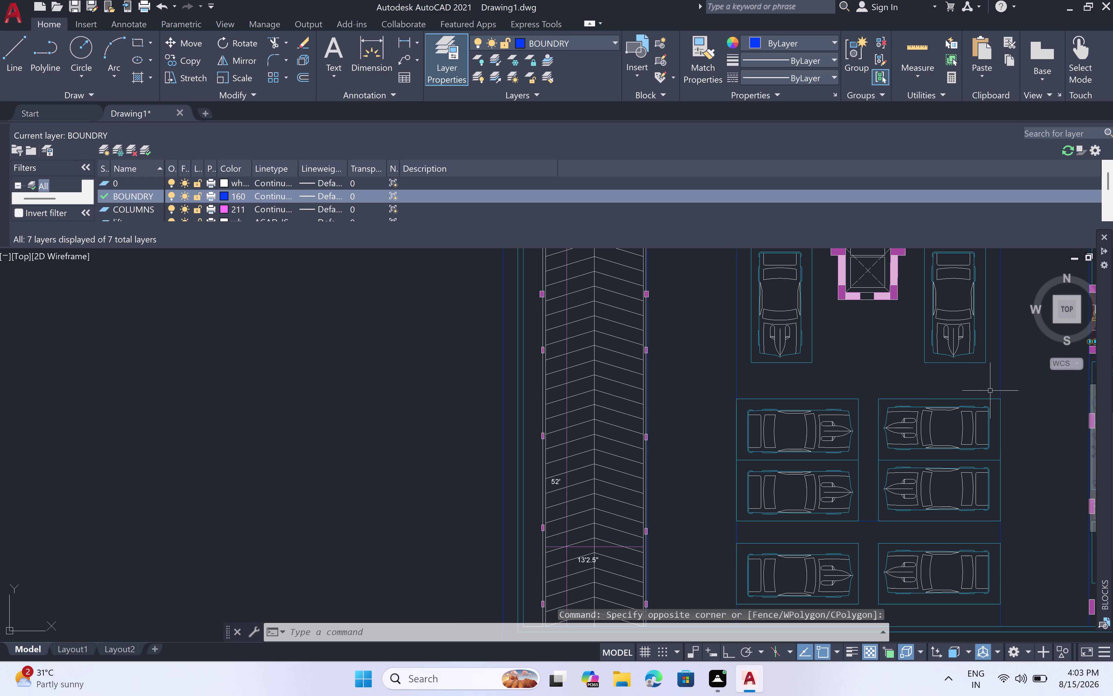
click(993, 391)
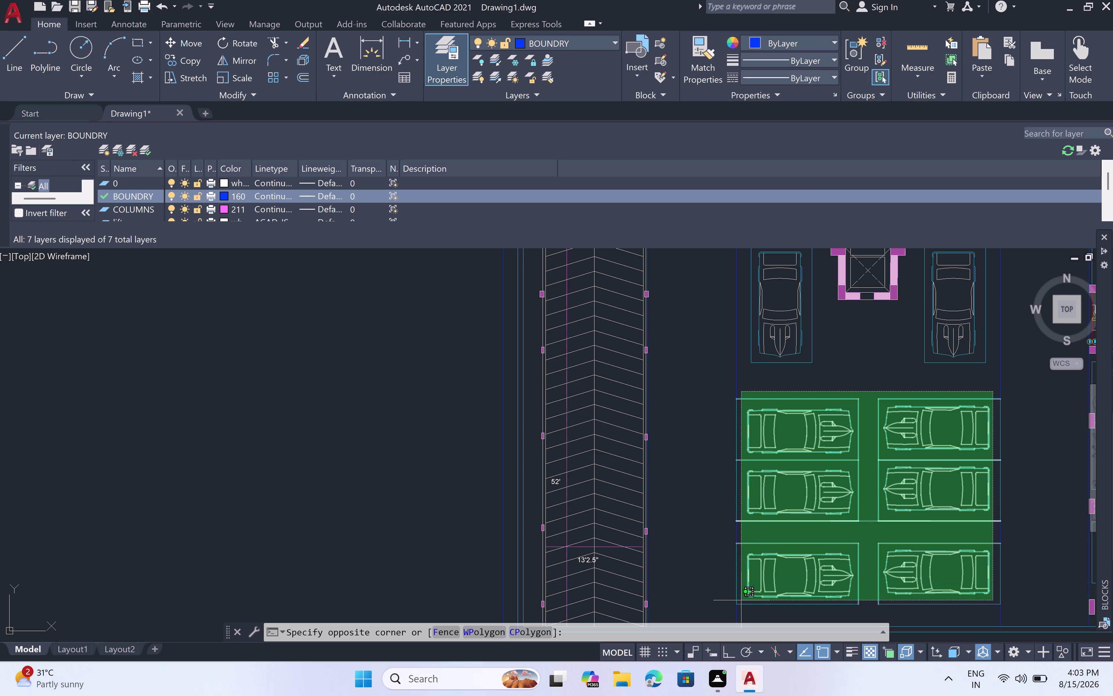
click(743, 608)
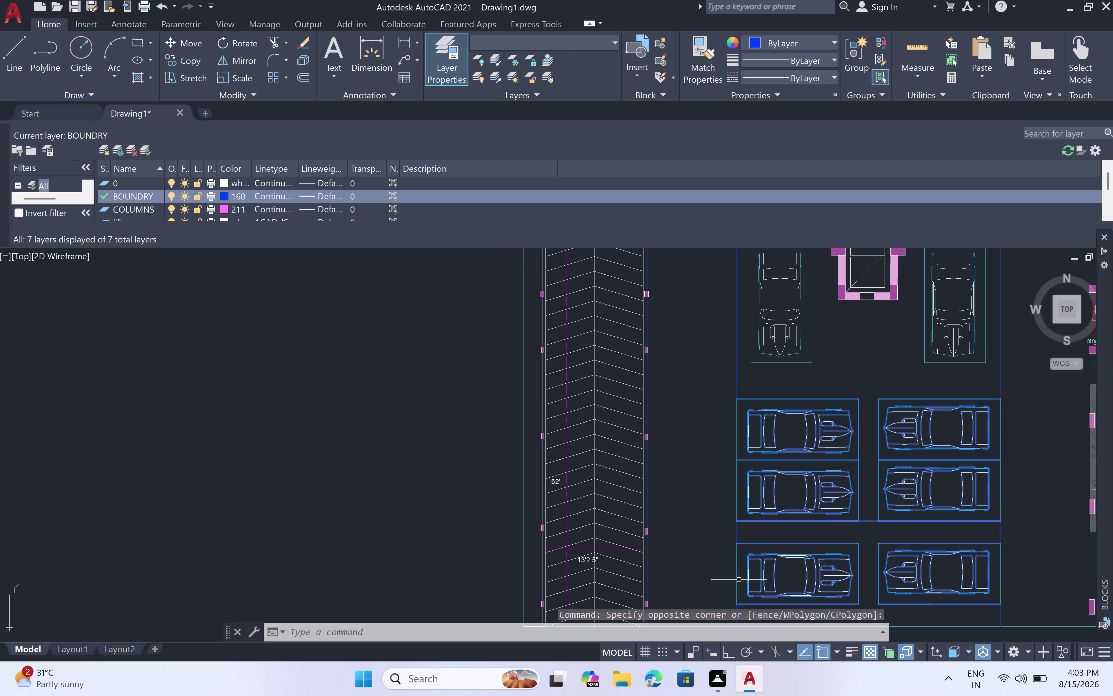
scroll(up, 3)
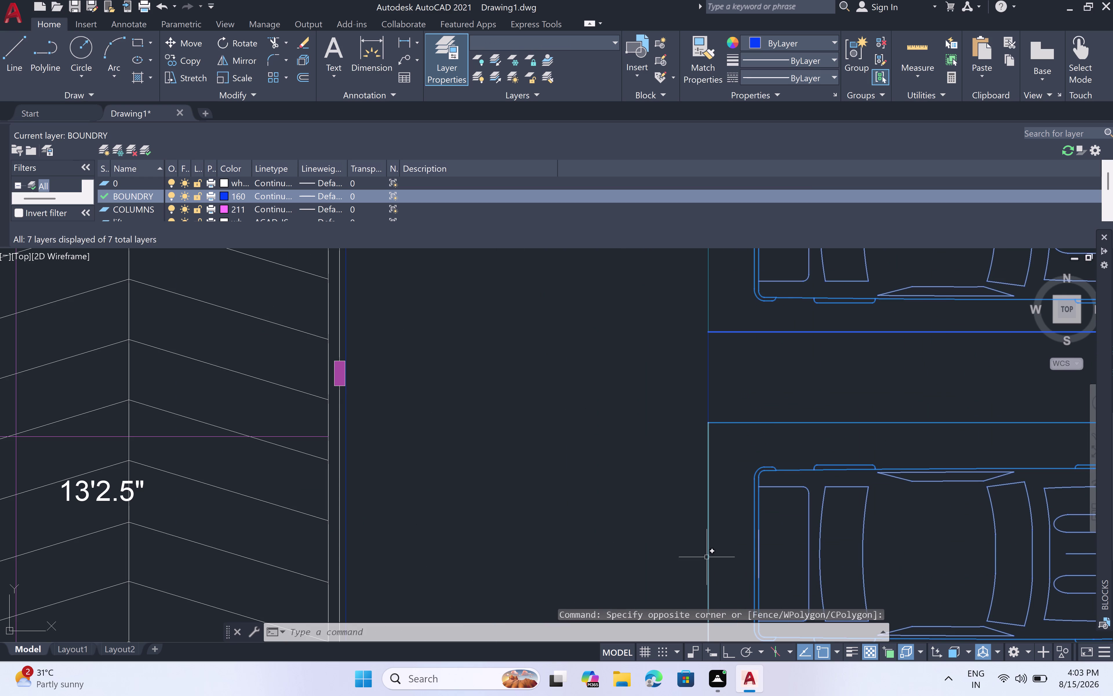
click(707, 557)
scroll(down, 3)
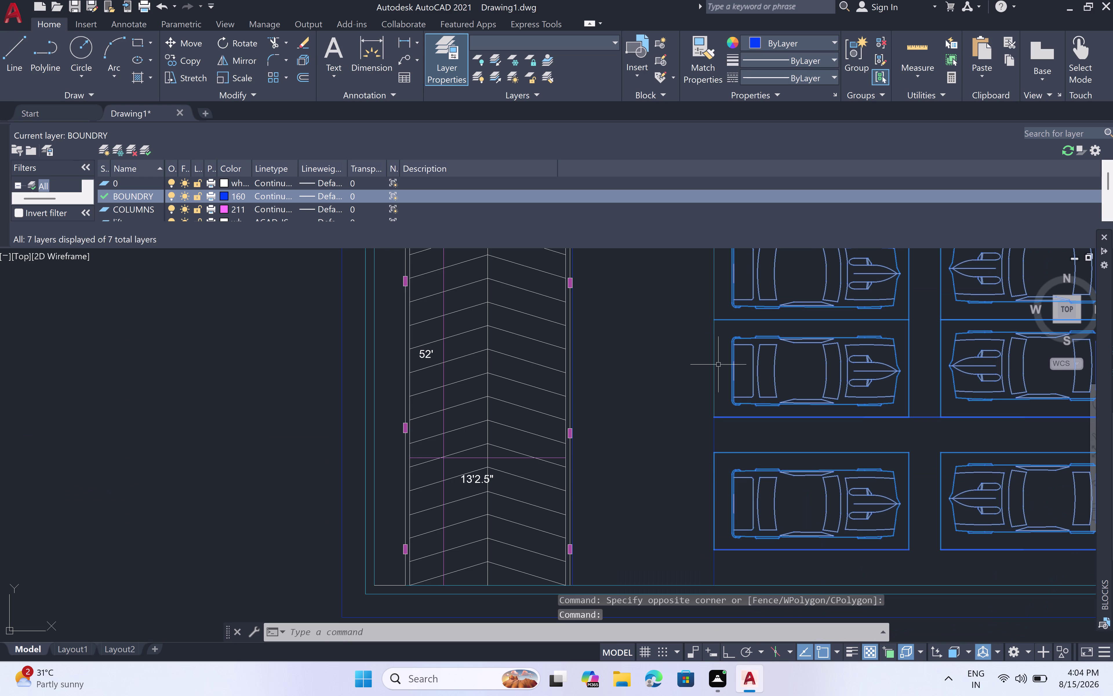
Make further picks in the bay area and pan to see the whole parking level.
click(714, 364)
scroll(down, 3)
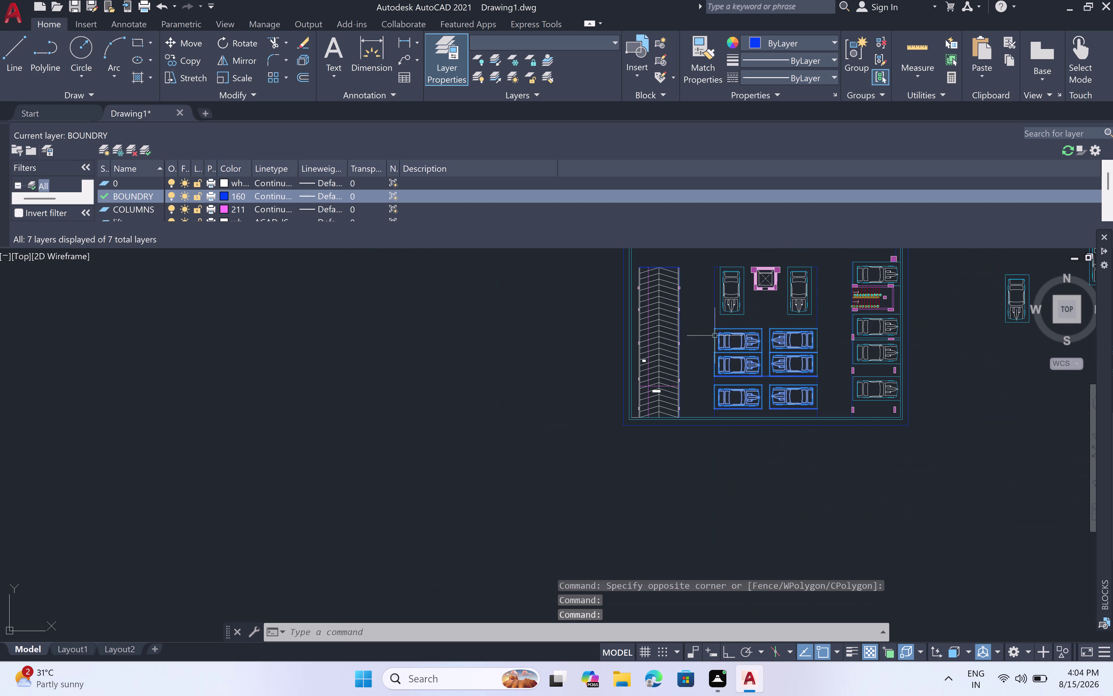
scroll(up, 3)
click(710, 339)
scroll(down, 3)
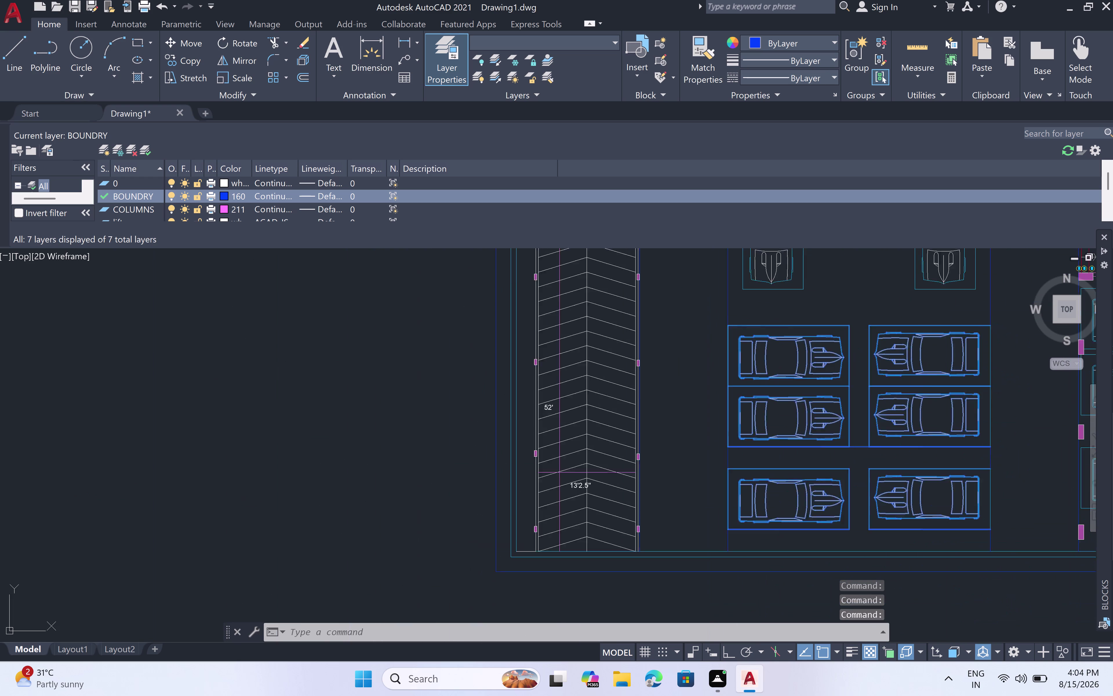
scroll(up, 3)
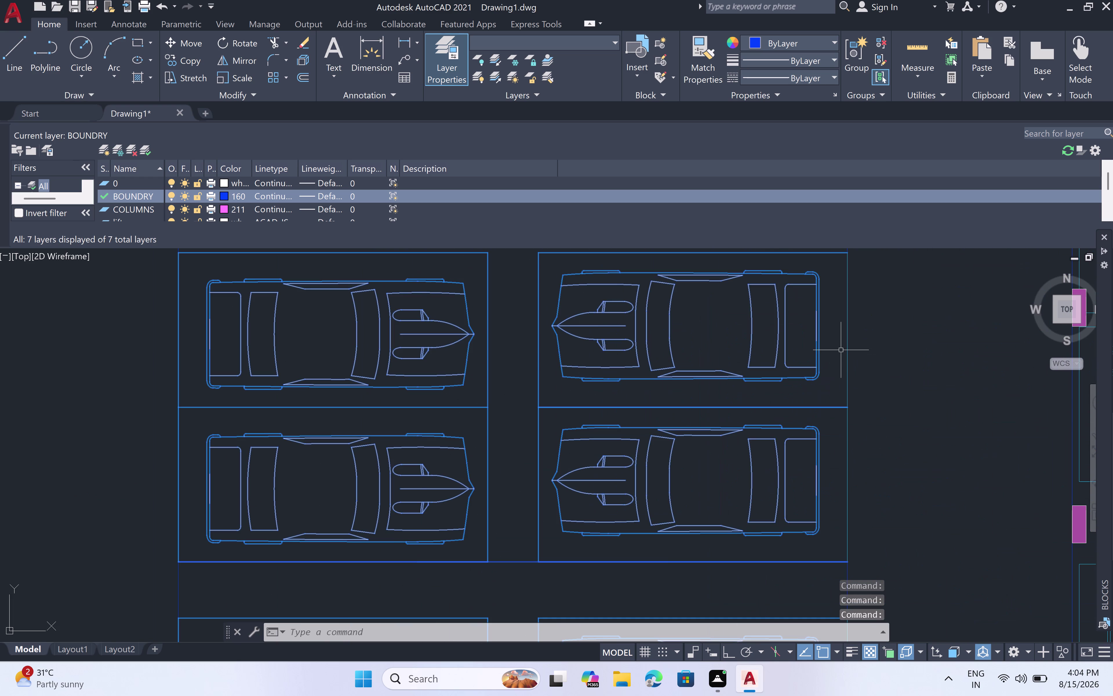
click(847, 345)
click(849, 466)
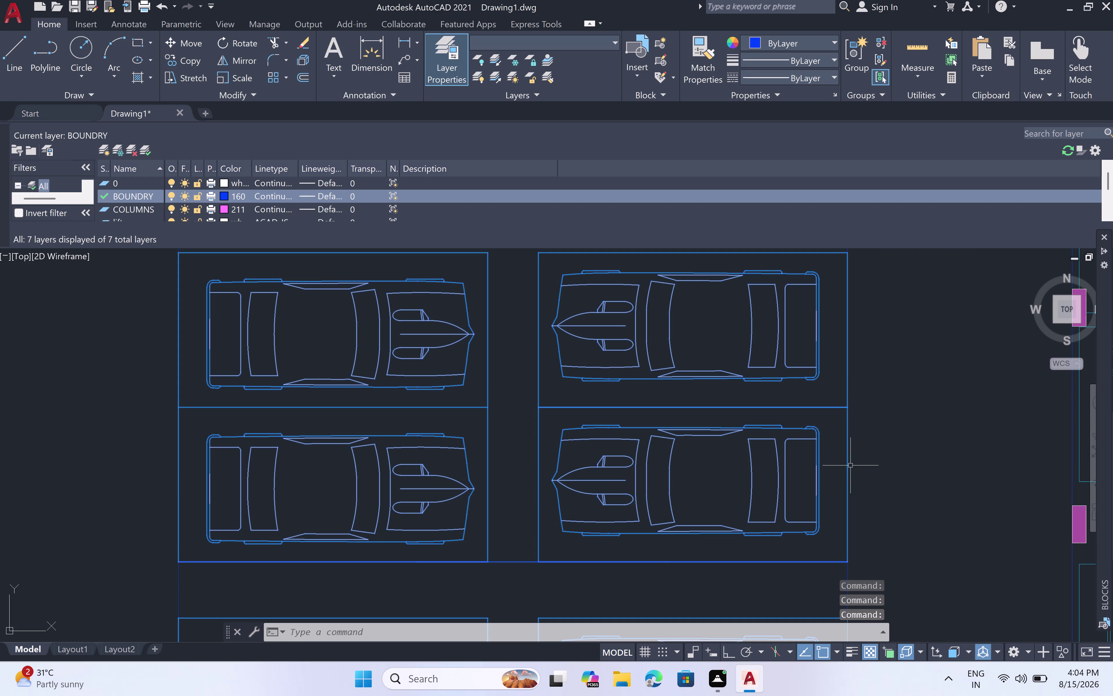
scroll(down, 3)
middle_drag(876, 469, 841, 404)
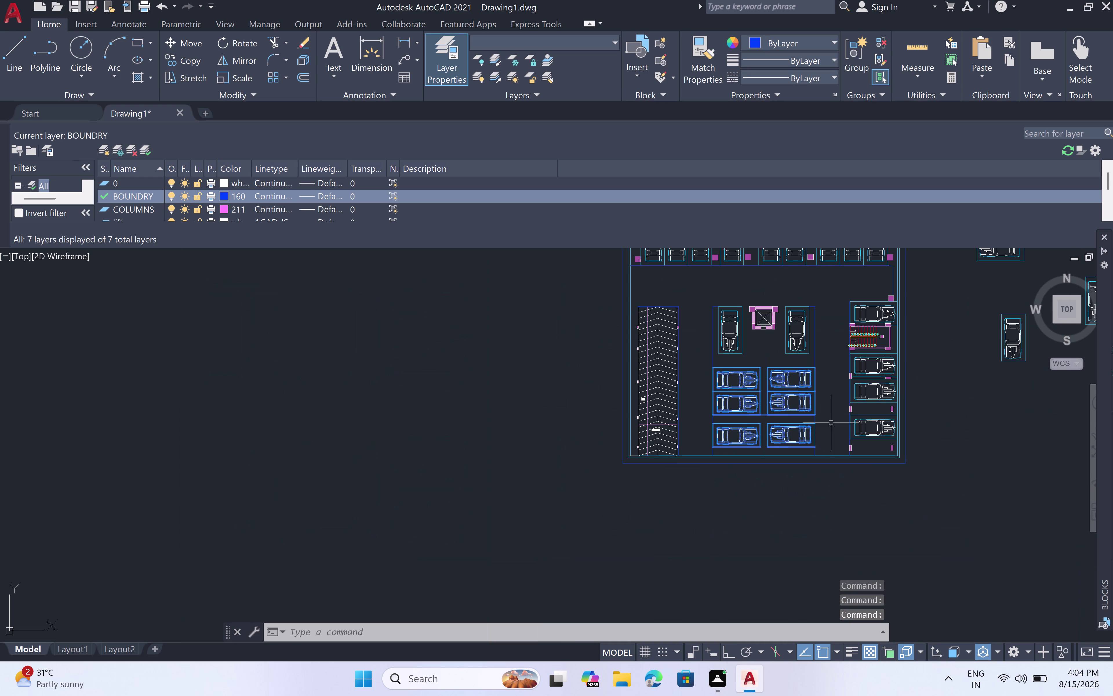
scroll(up, 3)
click(808, 433)
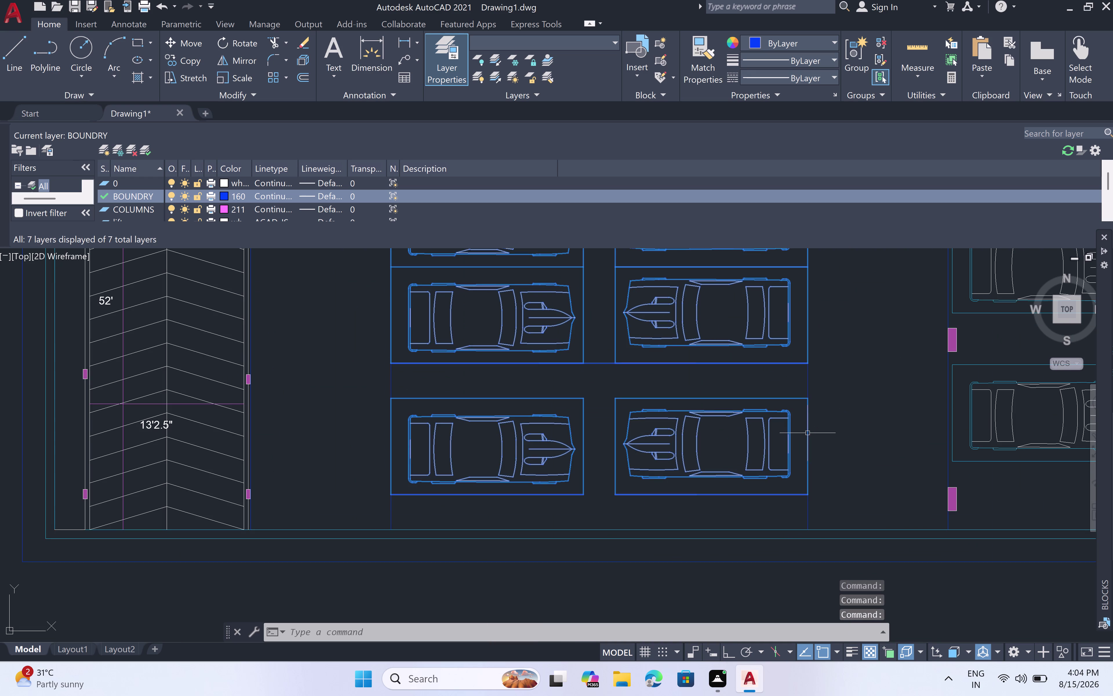
text(m)
key(space)
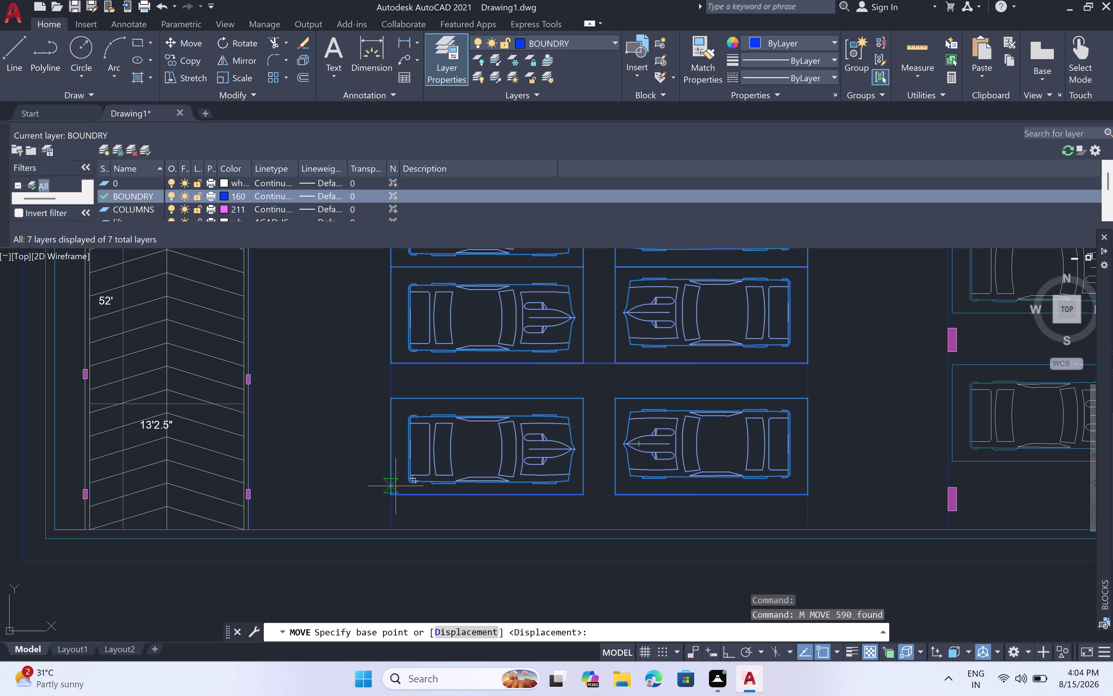
click(393, 496)
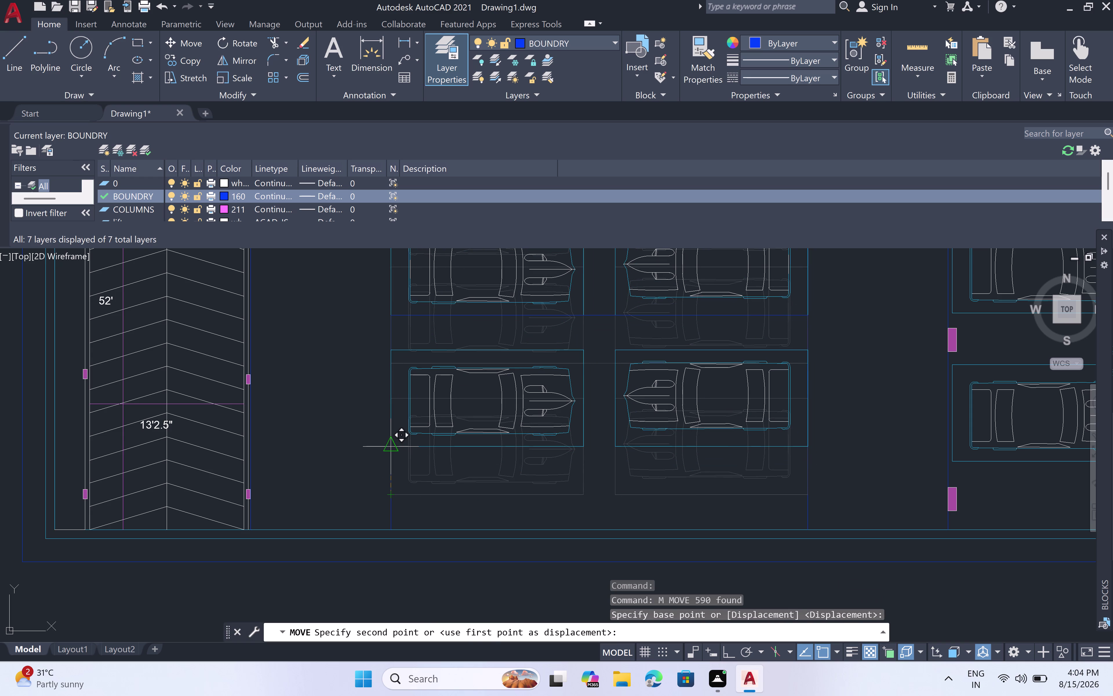
key(1)
key(apostrophe)
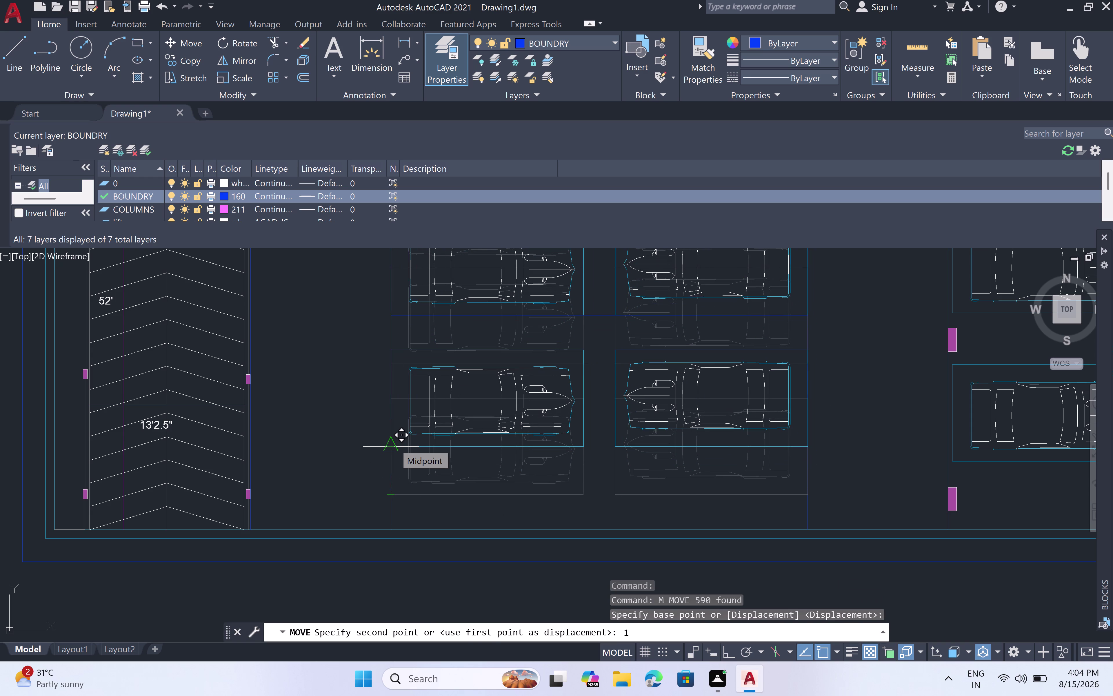
key(space)
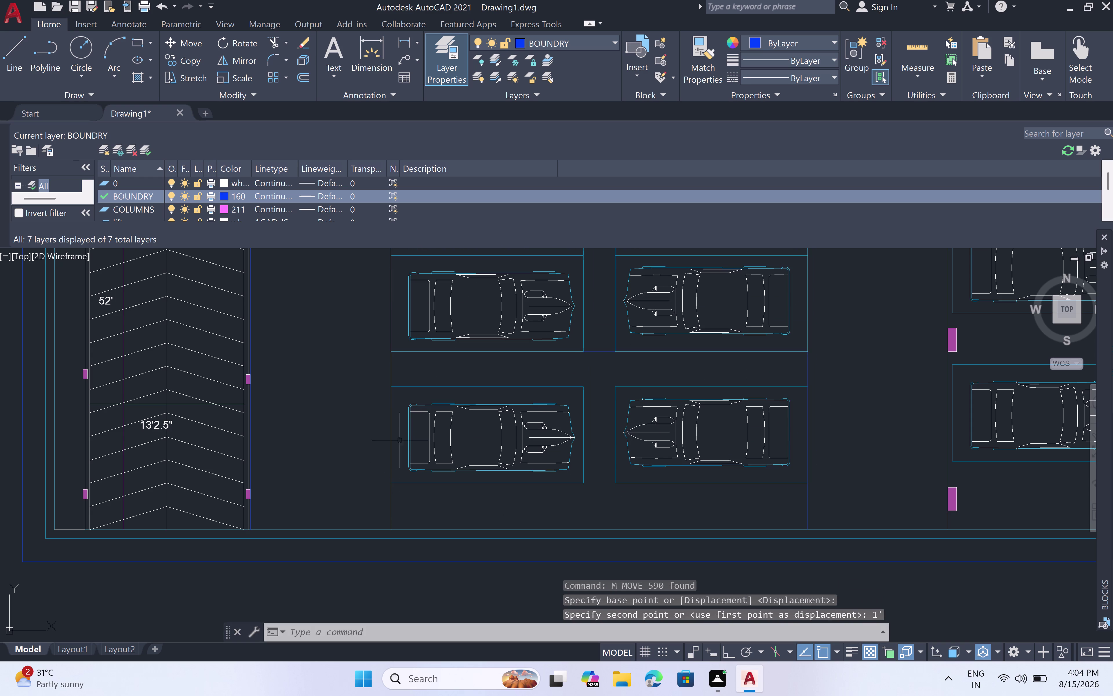
scroll(down, 3)
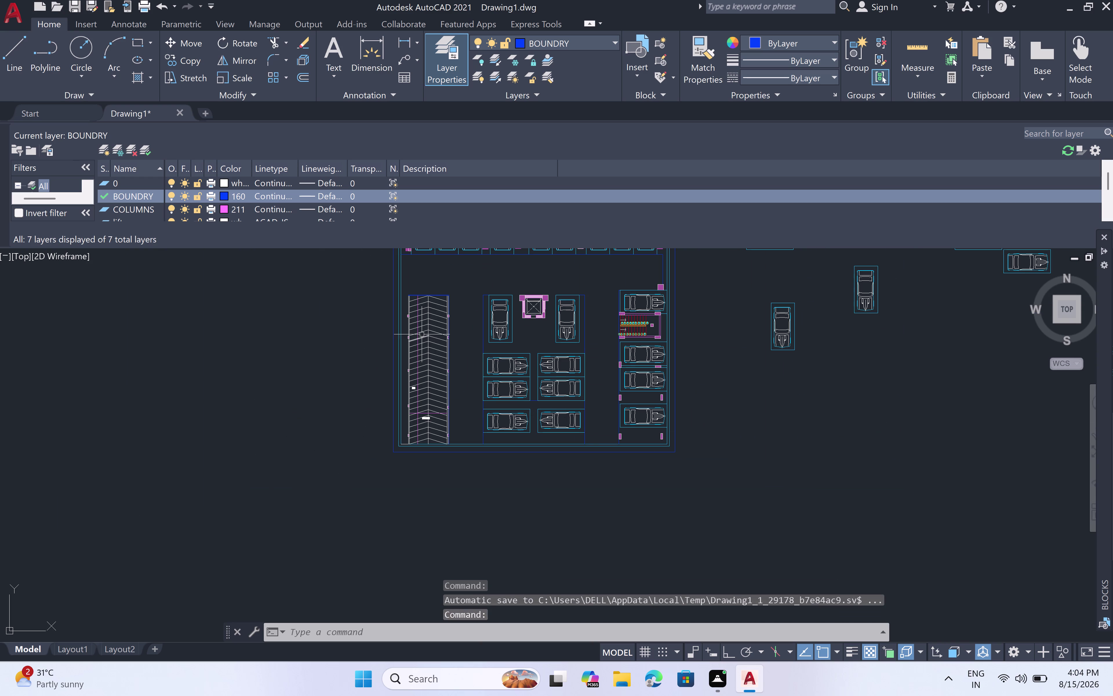
scroll(up, 3)
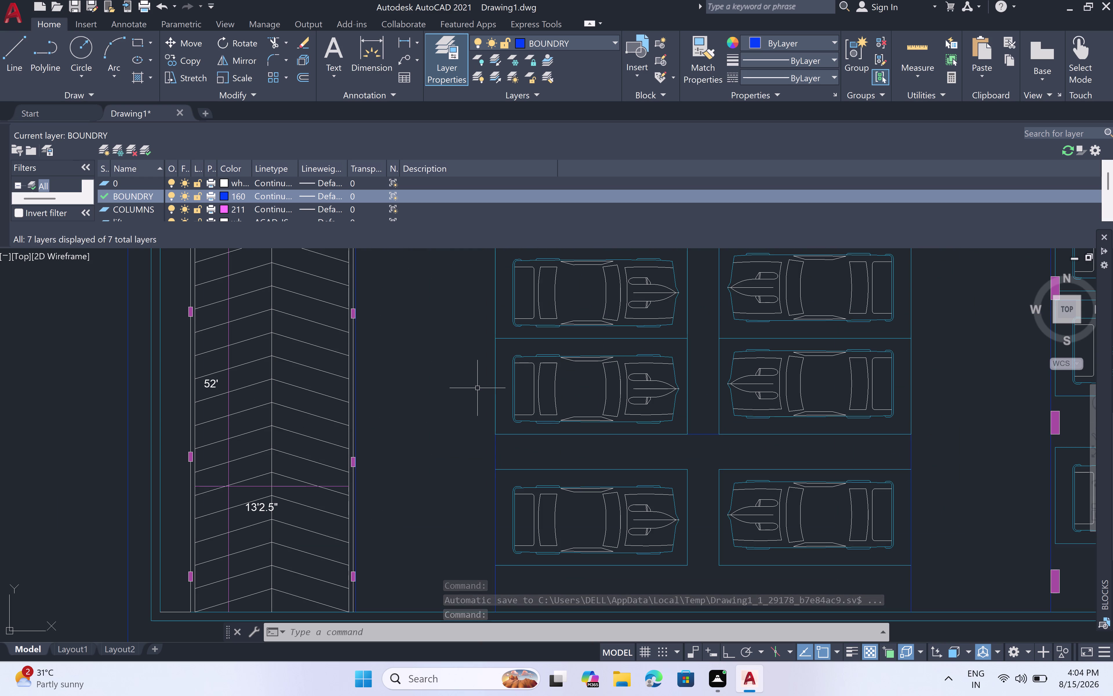
scroll(down, 3)
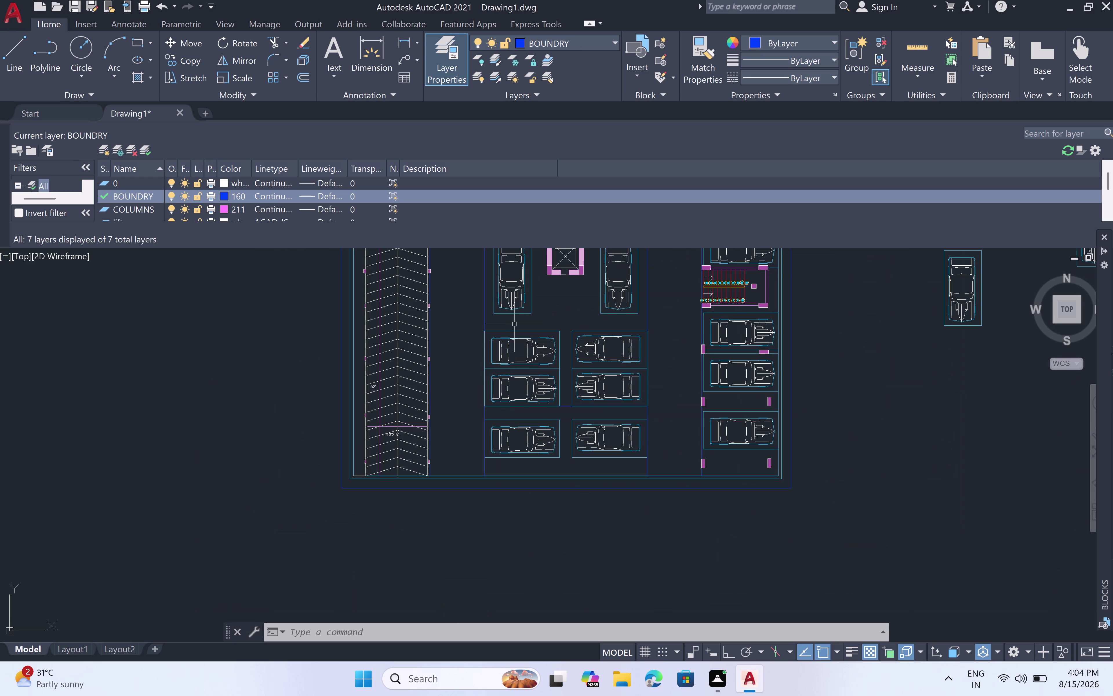
scroll(up, 3)
scroll(down, 3)
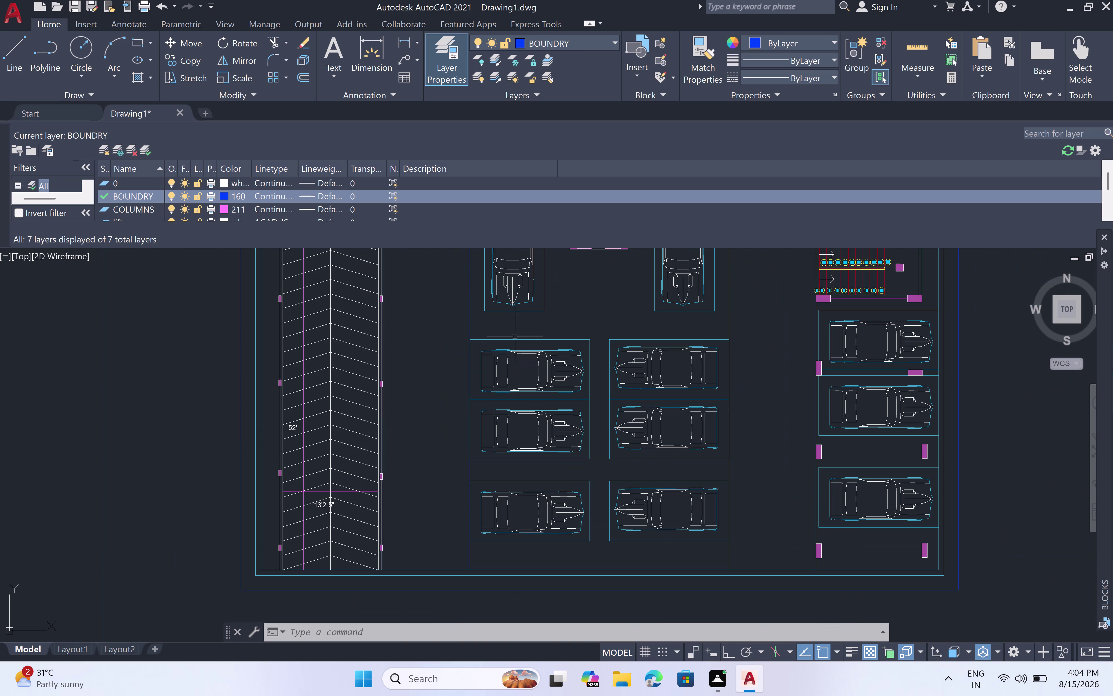
scroll(down, 3)
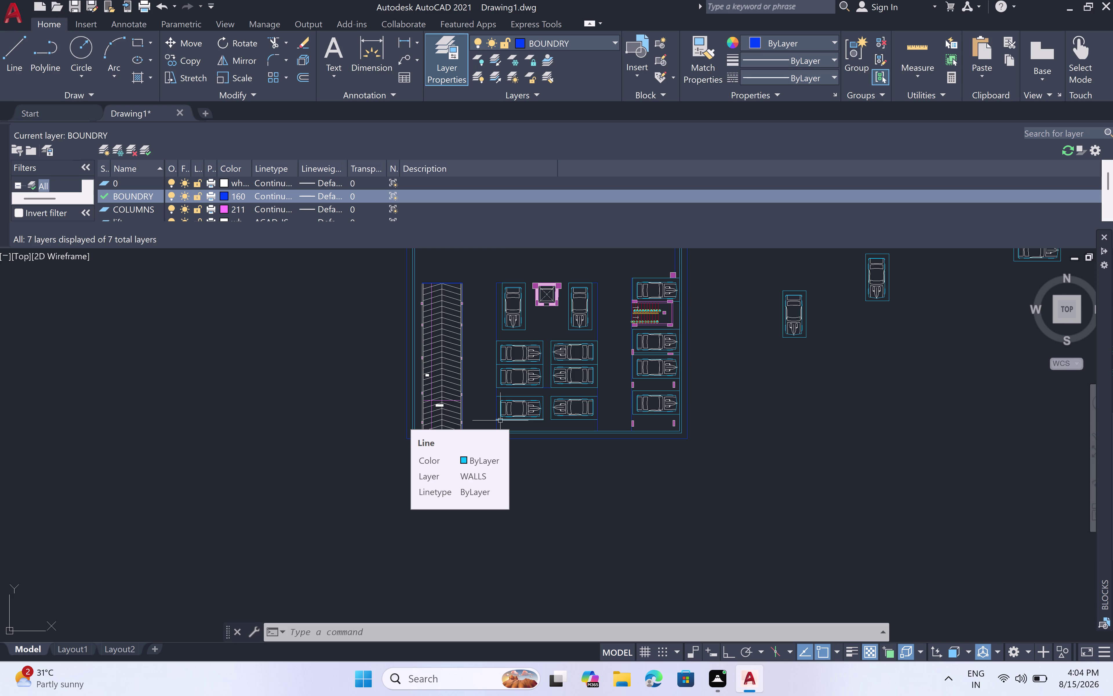
scroll(down, 3)
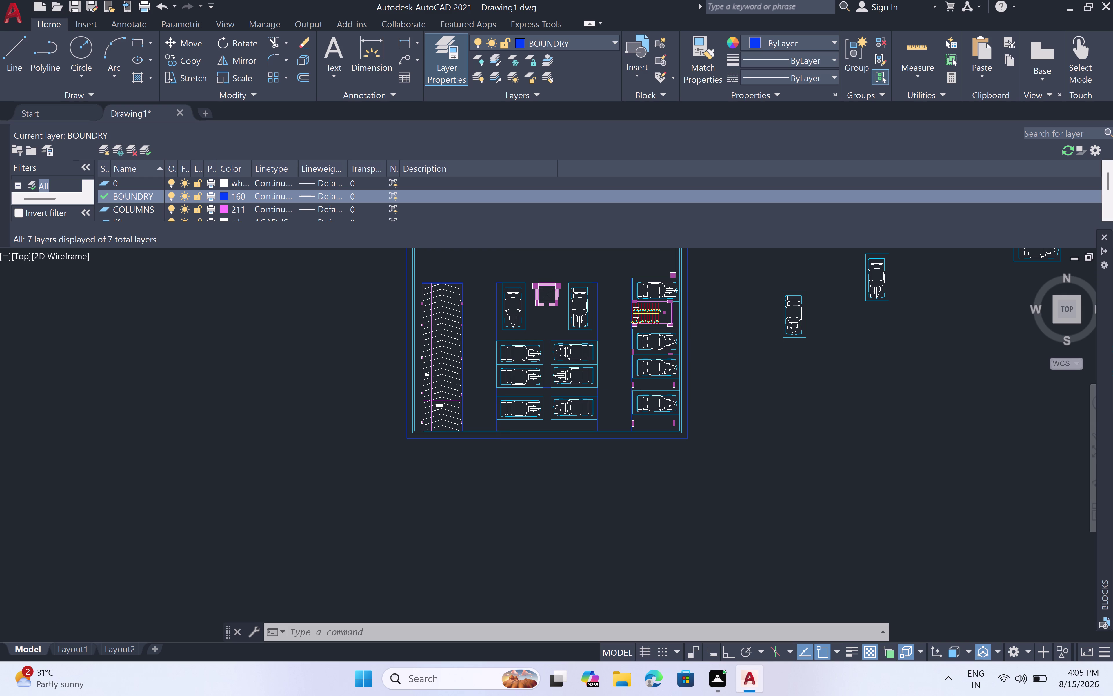
scroll(up, 3)
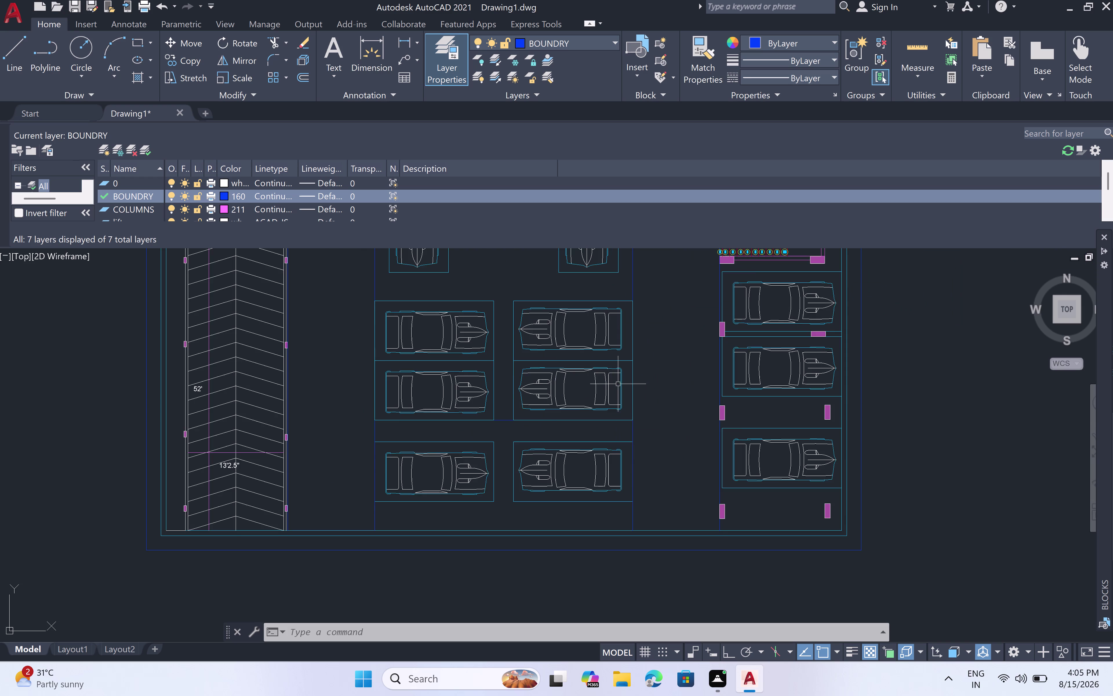
scroll(down, 3)
scroll(down, 3)
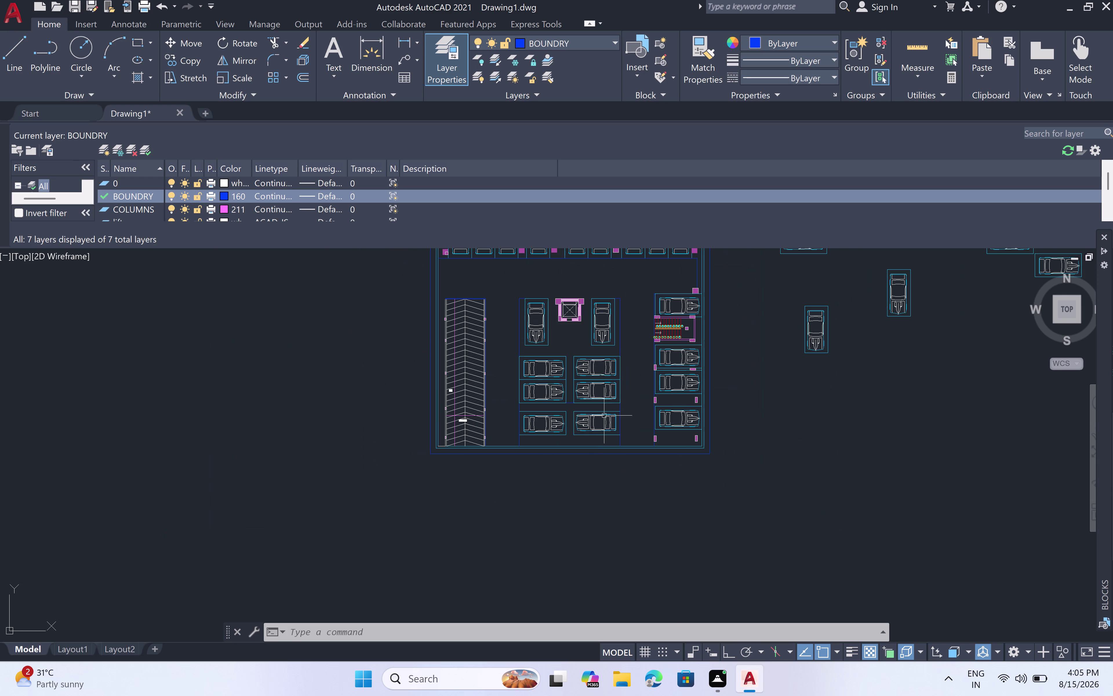
scroll(up, 3)
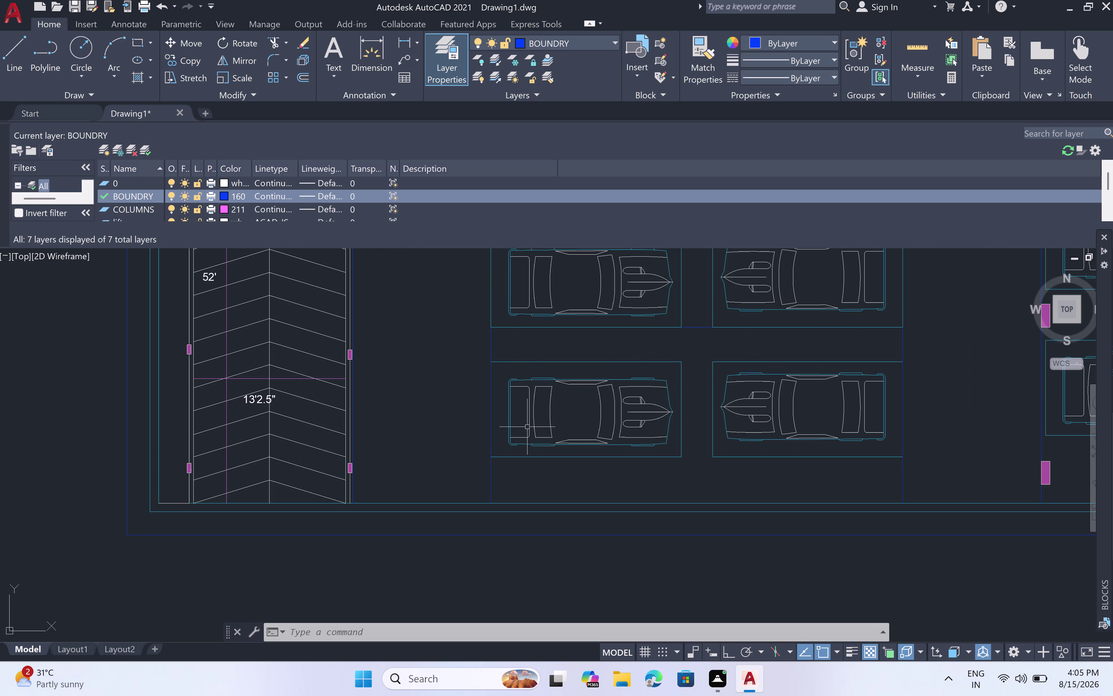
scroll(up, 3)
scroll(down, 3)
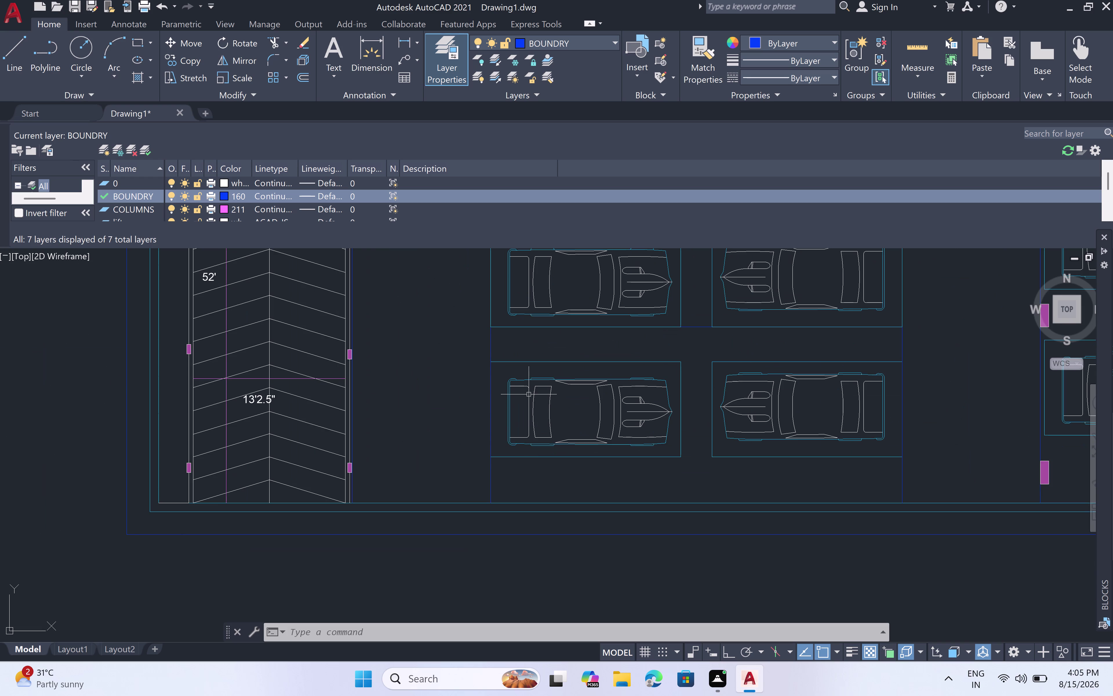
scroll(down, 3)
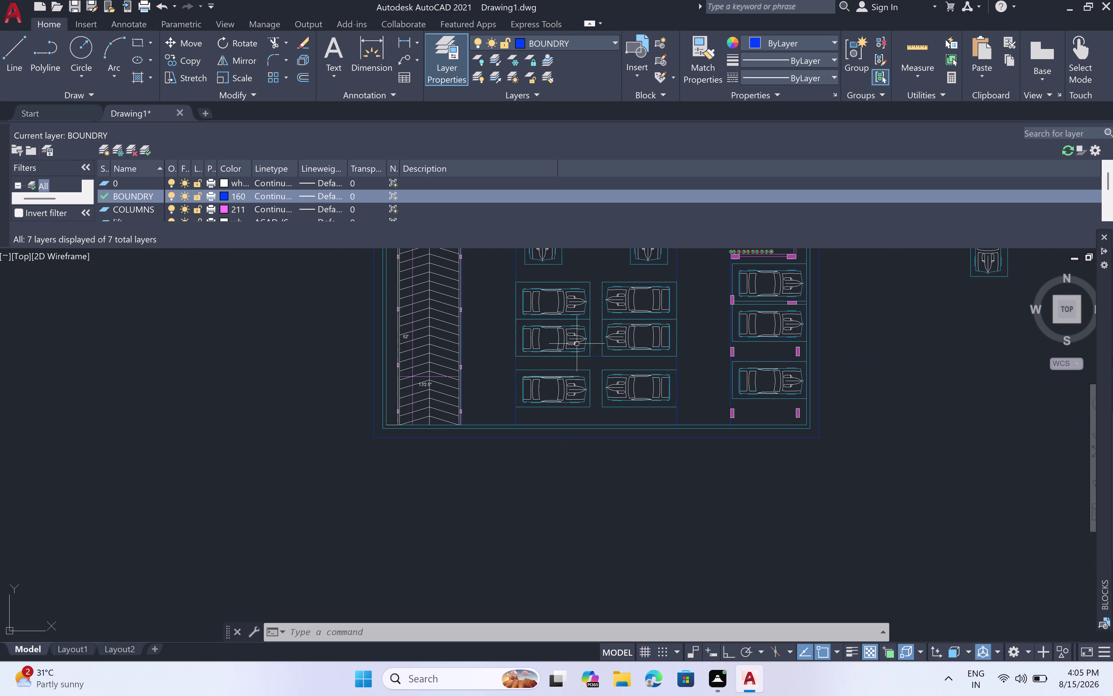
double_click(668, 277)
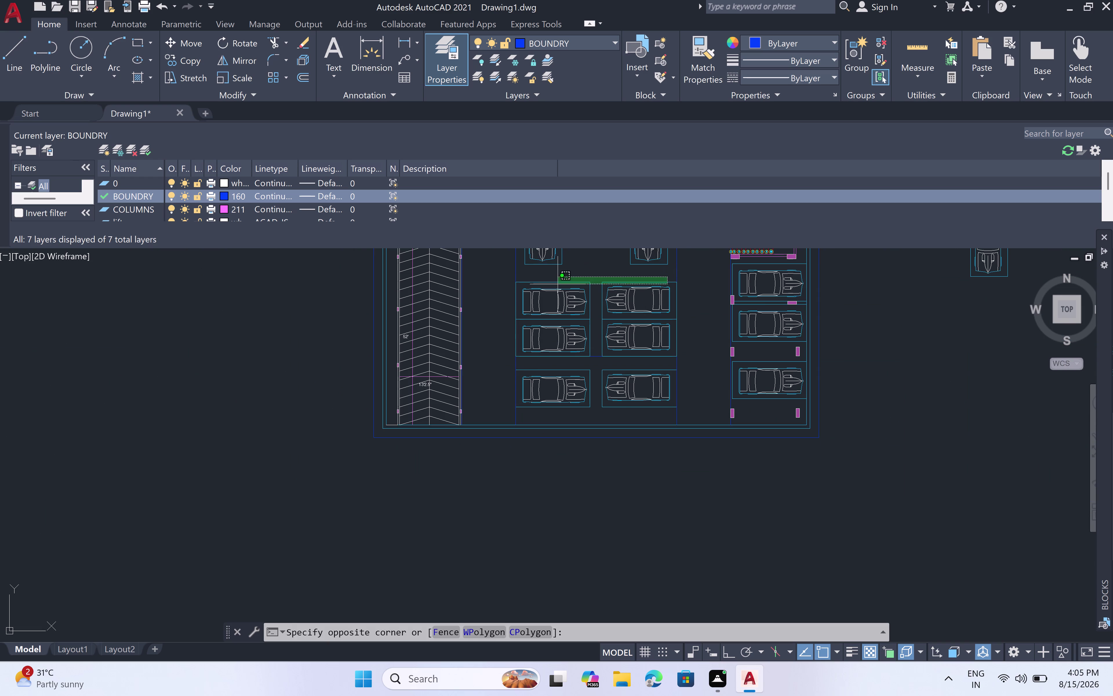
Select the first central car block with crossing windows.
click(520, 414)
scroll(up, 3)
click(751, 377)
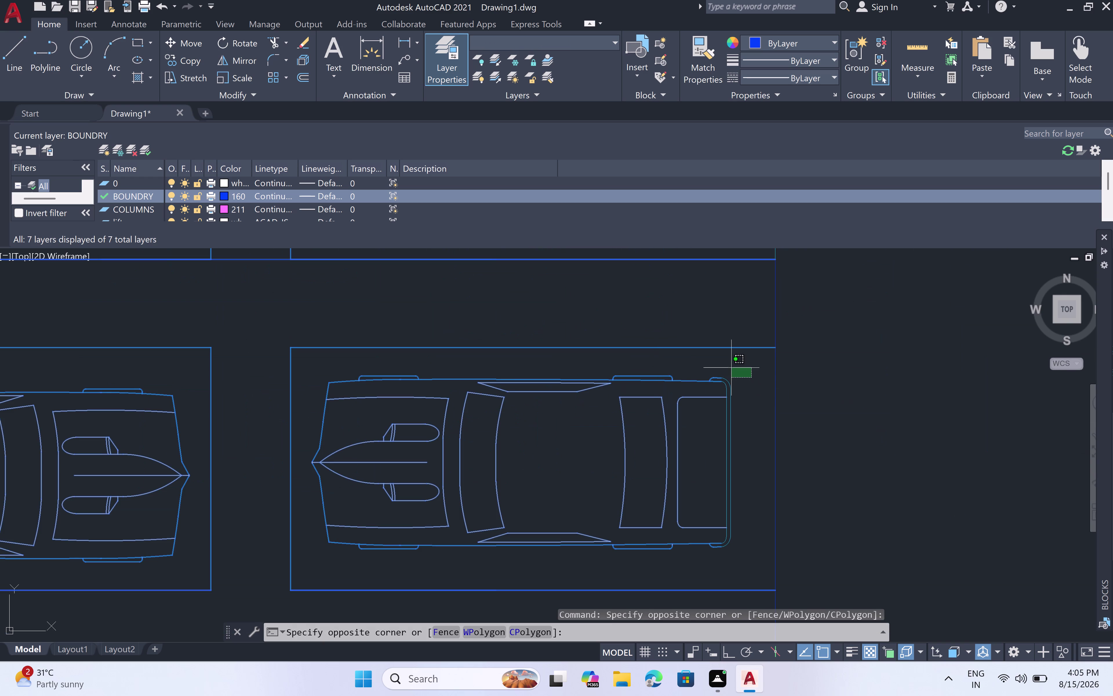
double_click(714, 476)
click(714, 473)
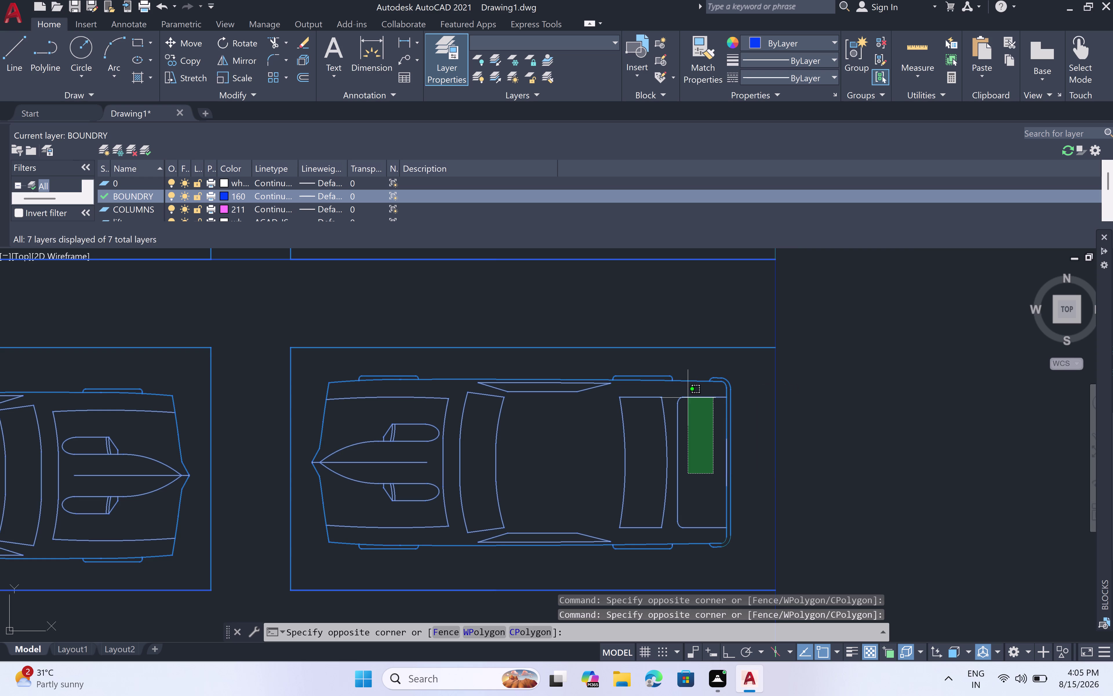
click(688, 398)
click(774, 405)
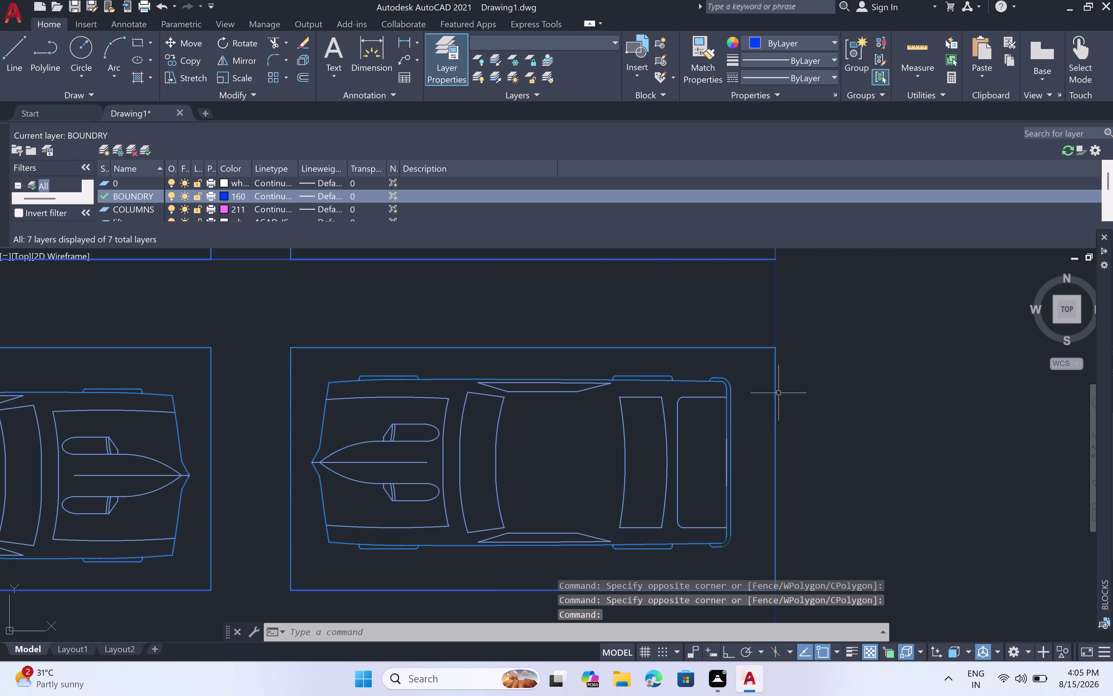
Pan over and add the next car block to the selection.
scroll(down, 3)
middle_drag(782, 290, 782, 291)
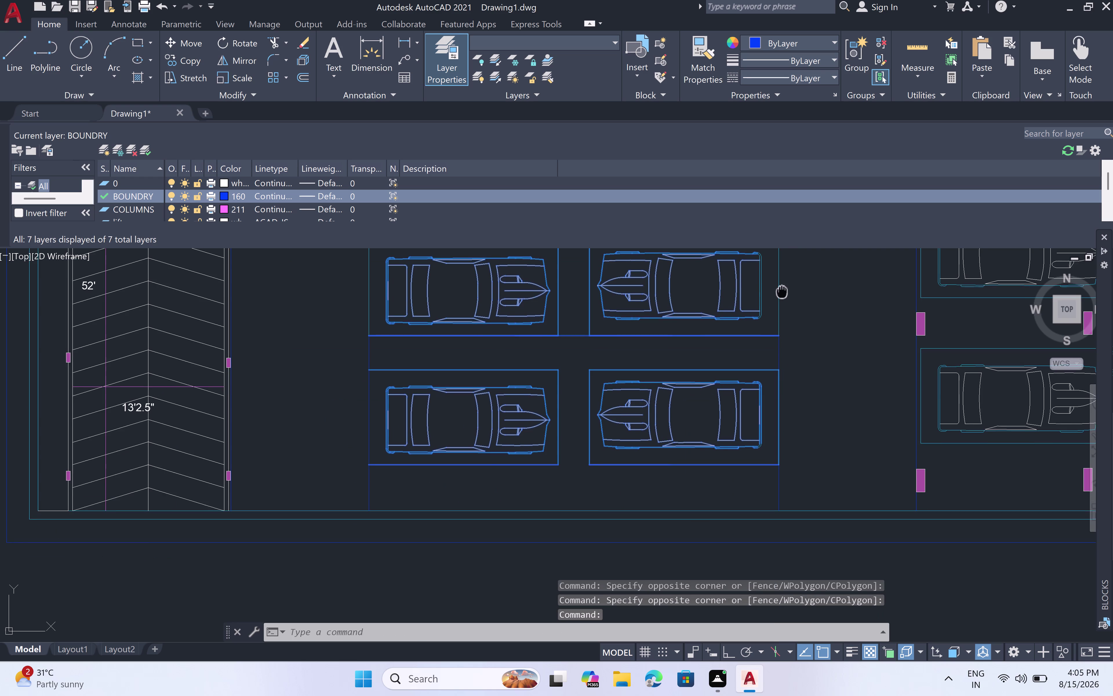
middle_drag(783, 290, 781, 382)
scroll(up, 3)
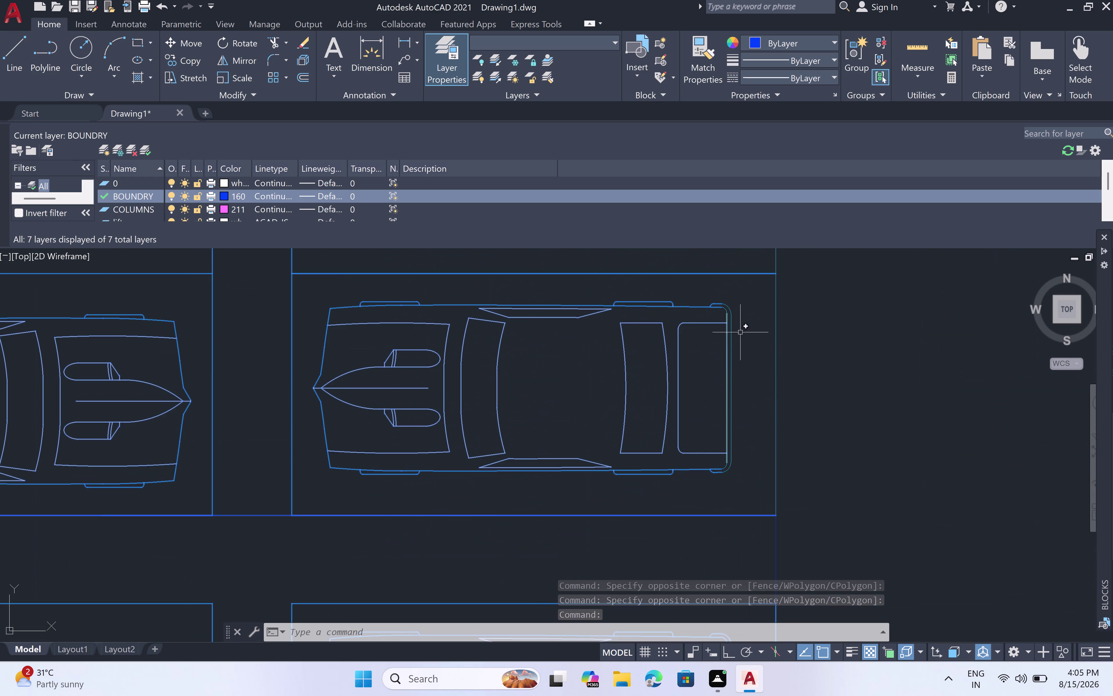
click(740, 289)
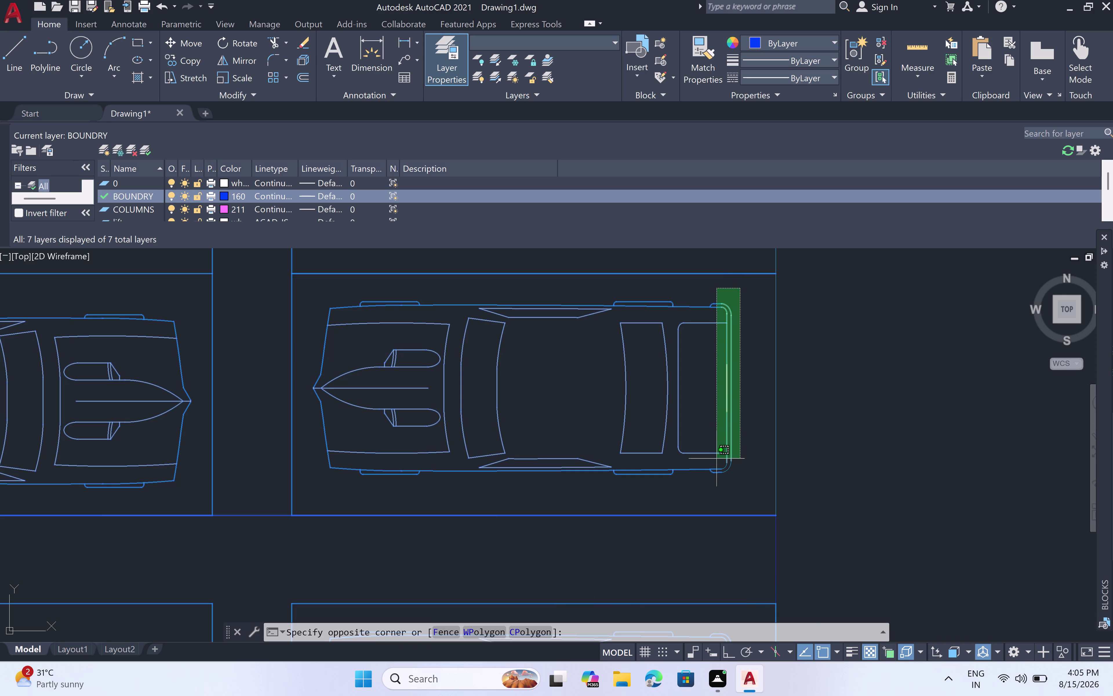
click(719, 469)
click(776, 444)
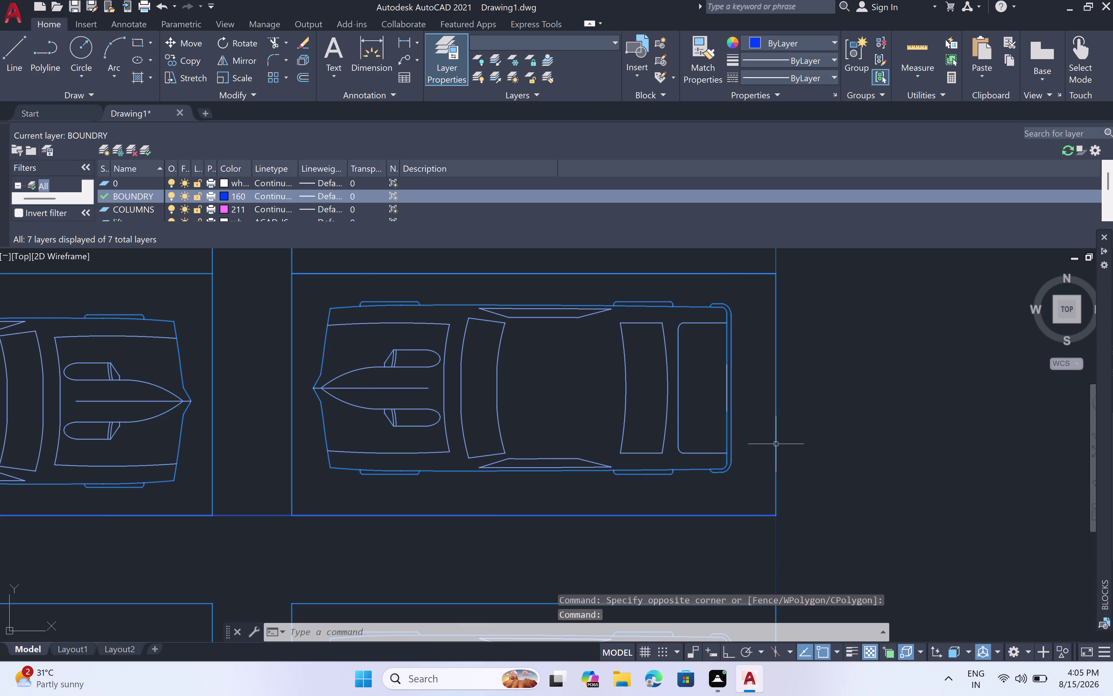
Add a third central car block with a crossing window.
scroll(down, 3)
middle_drag(794, 378, 798, 474)
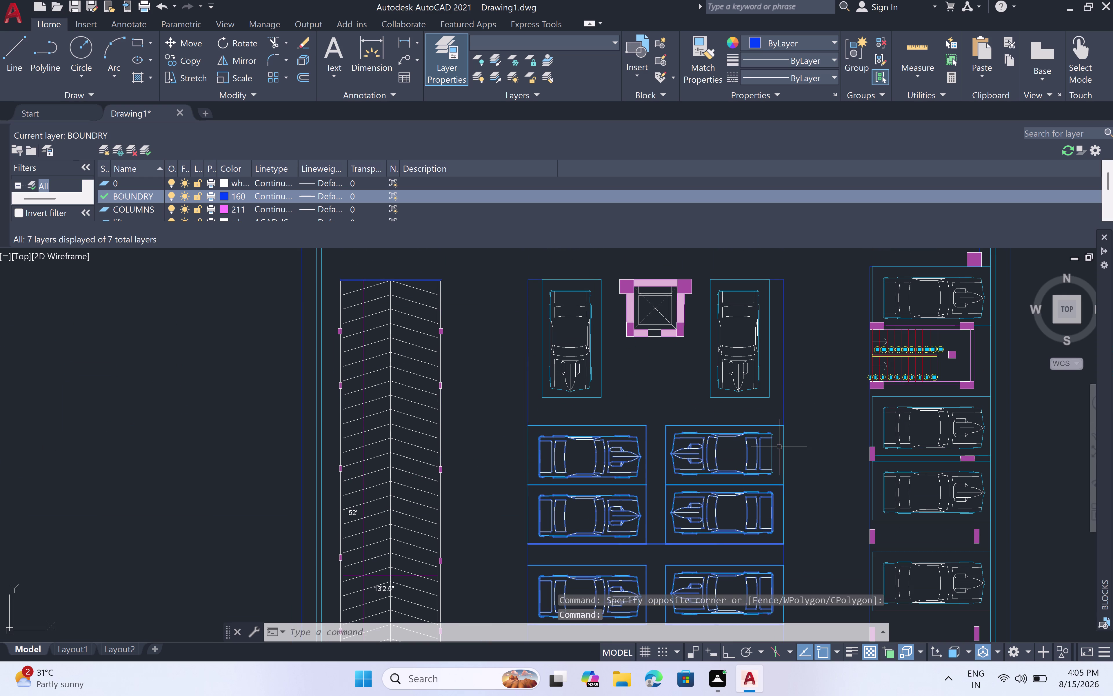
scroll(up, 3)
click(777, 435)
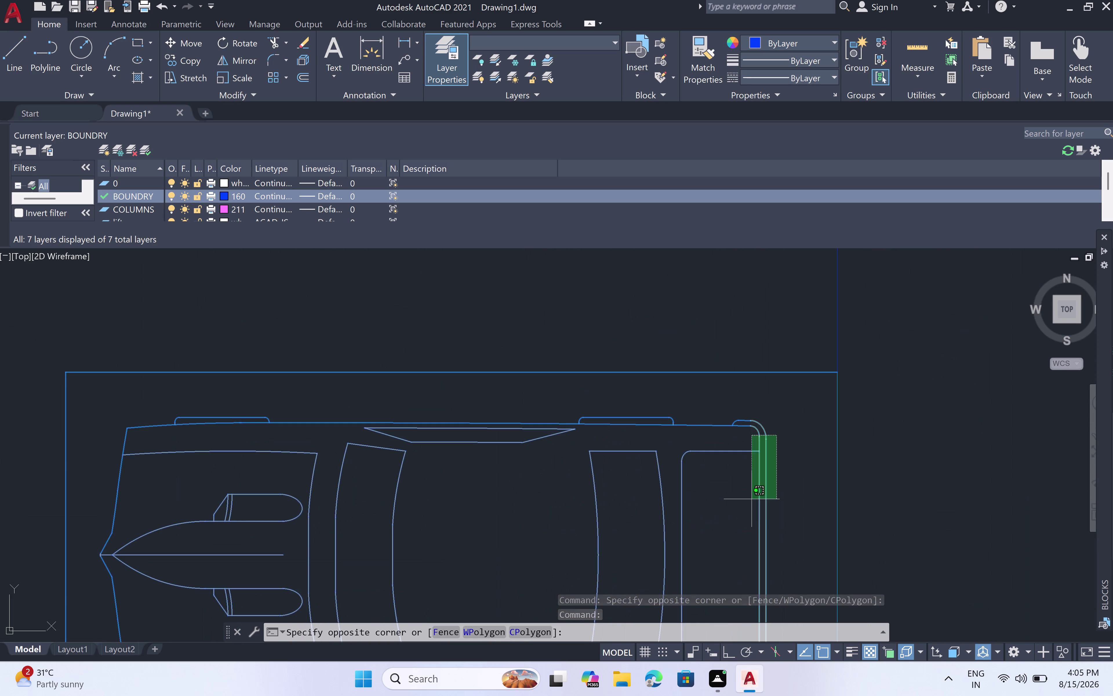
click(751, 519)
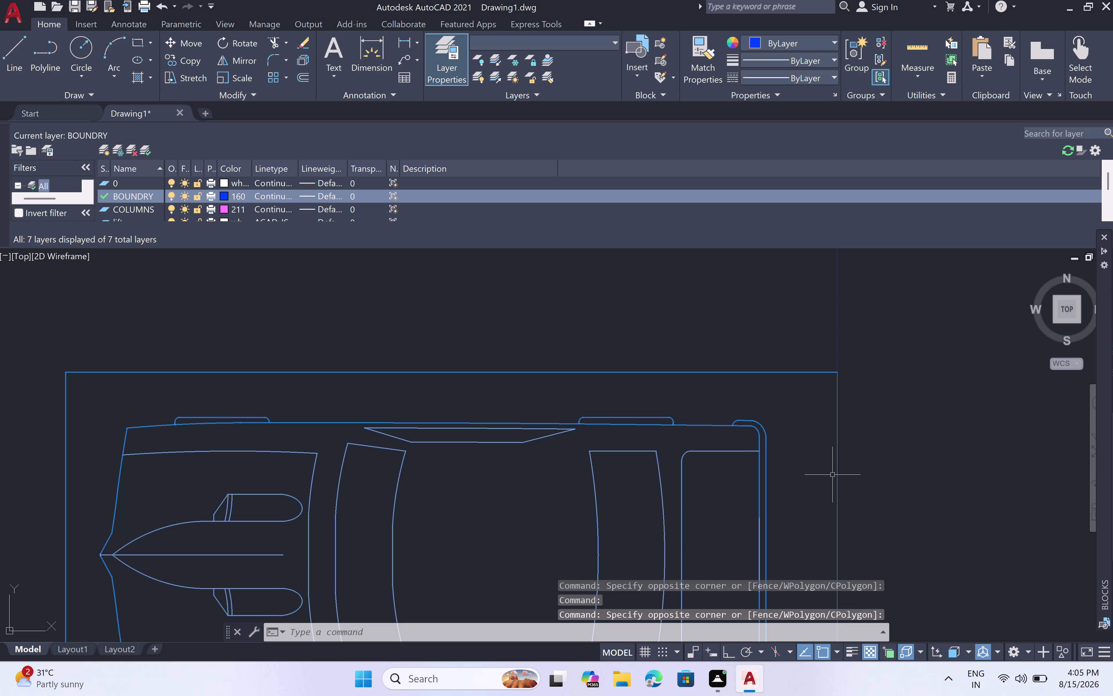
click(837, 475)
Add the remaining left-hand central car blocks to the selection.
scroll(down, 3)
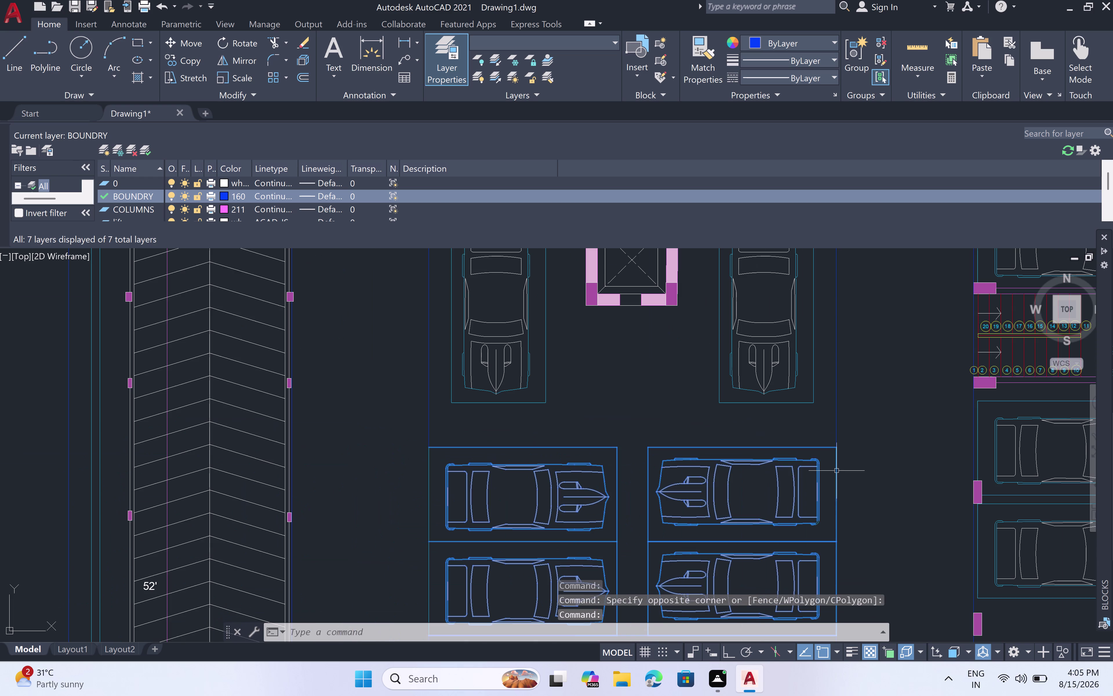
middle_drag(522, 498, 753, 420)
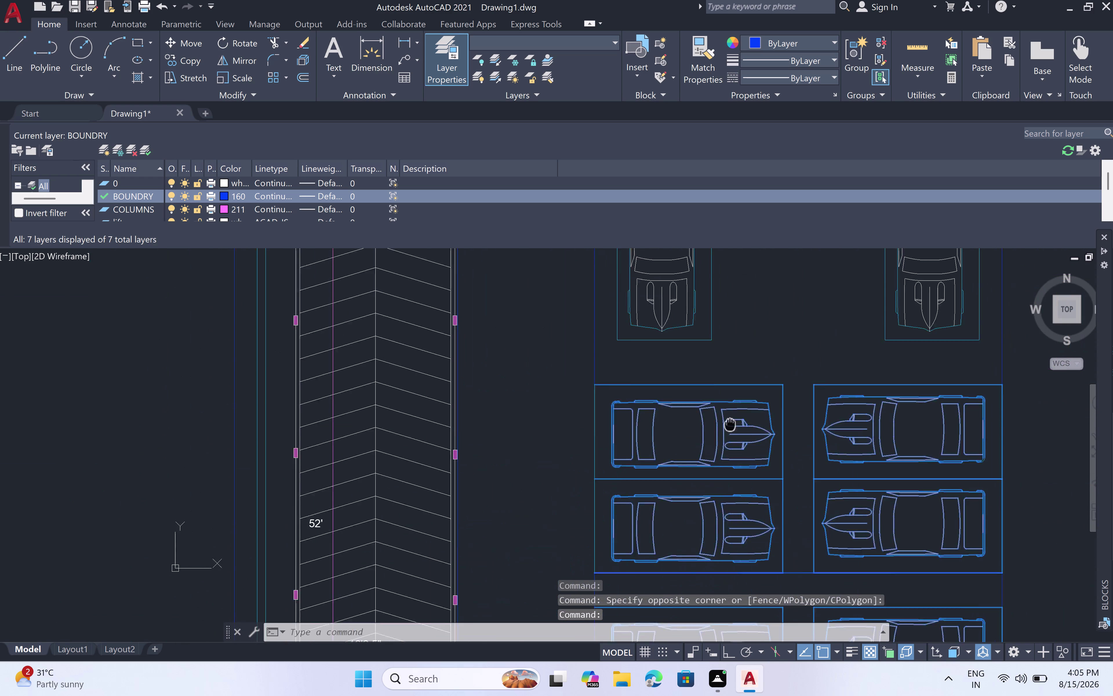
middle_drag(753, 420, 797, 408)
scroll(up, 3)
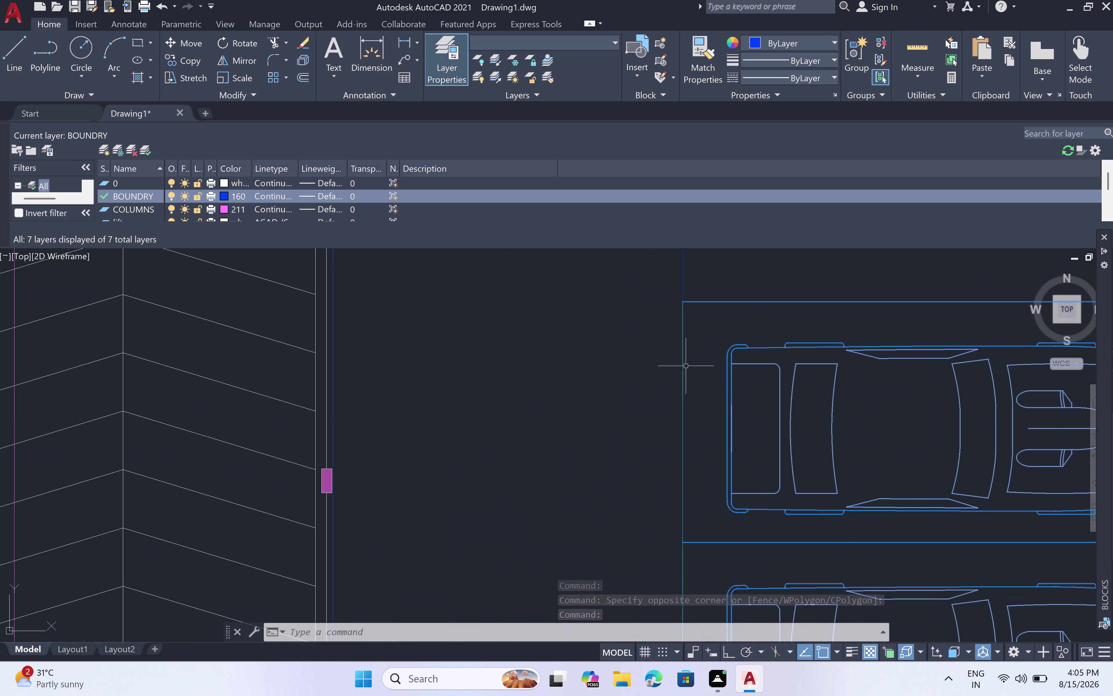
click(700, 335)
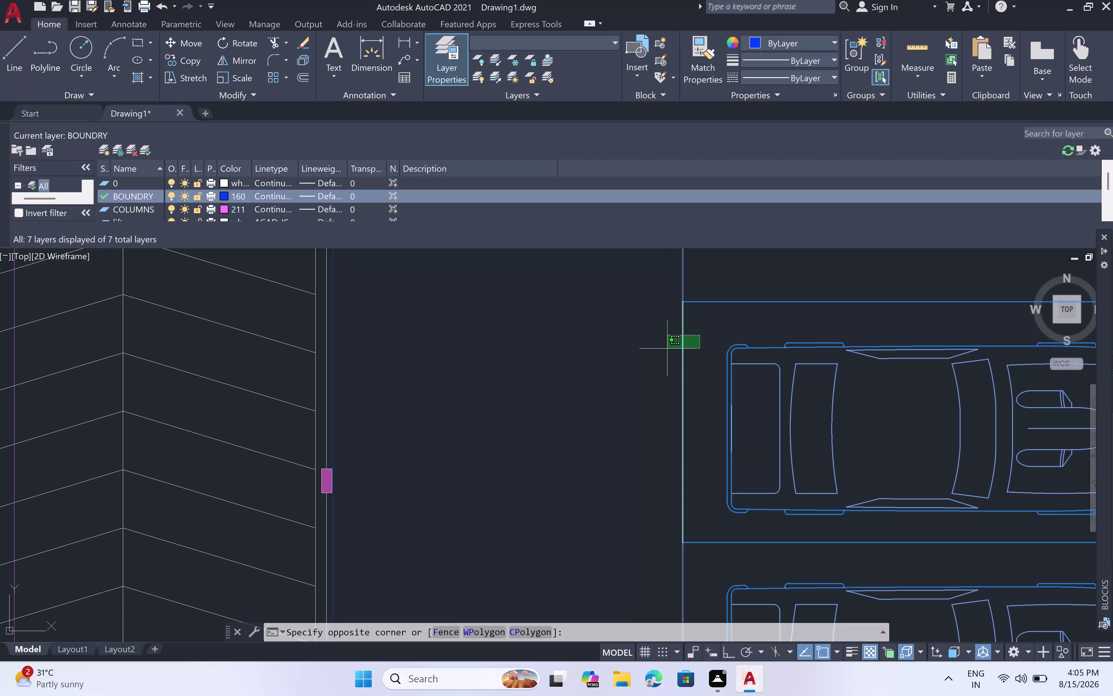
click(718, 352)
click(684, 356)
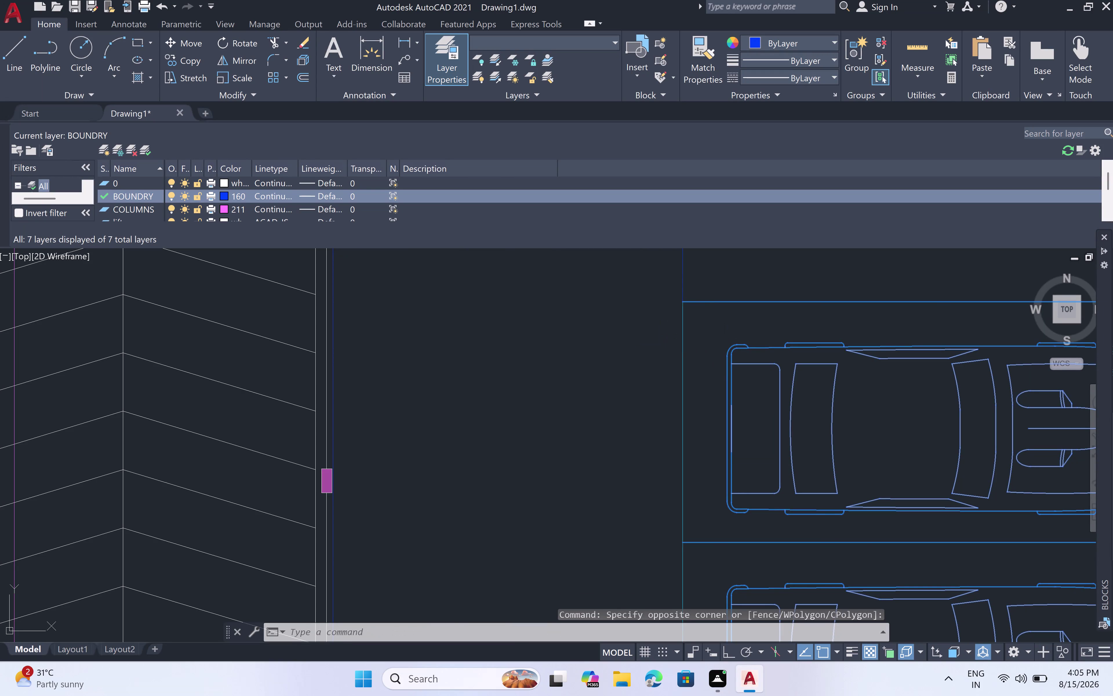
scroll(down, 3)
click(692, 450)
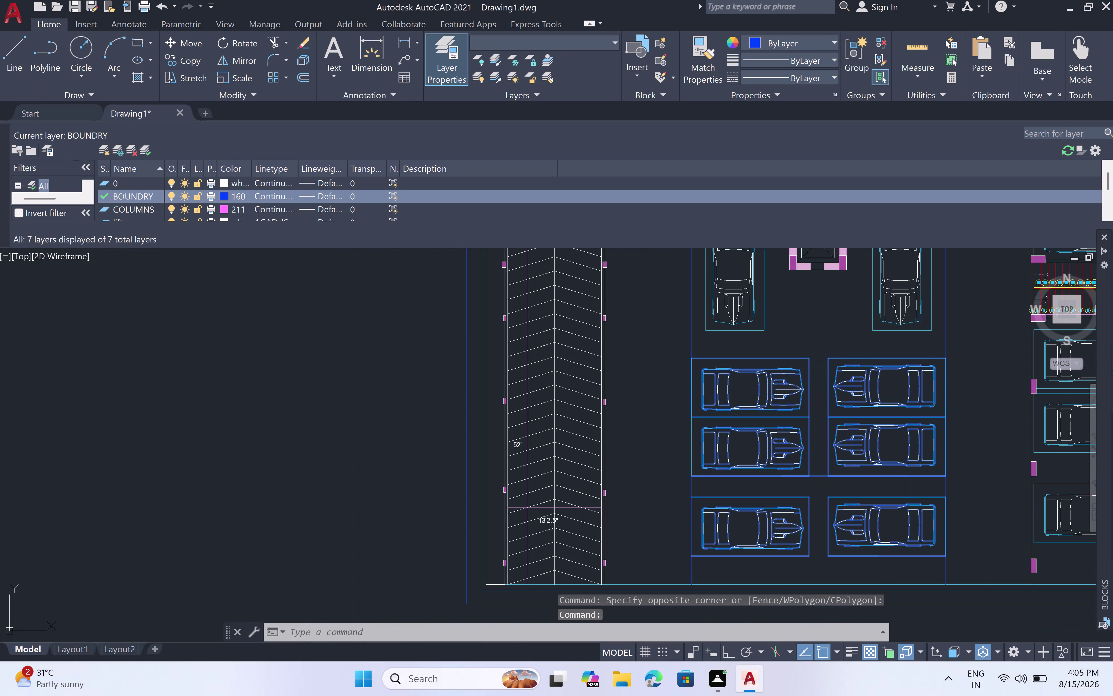
click(690, 525)
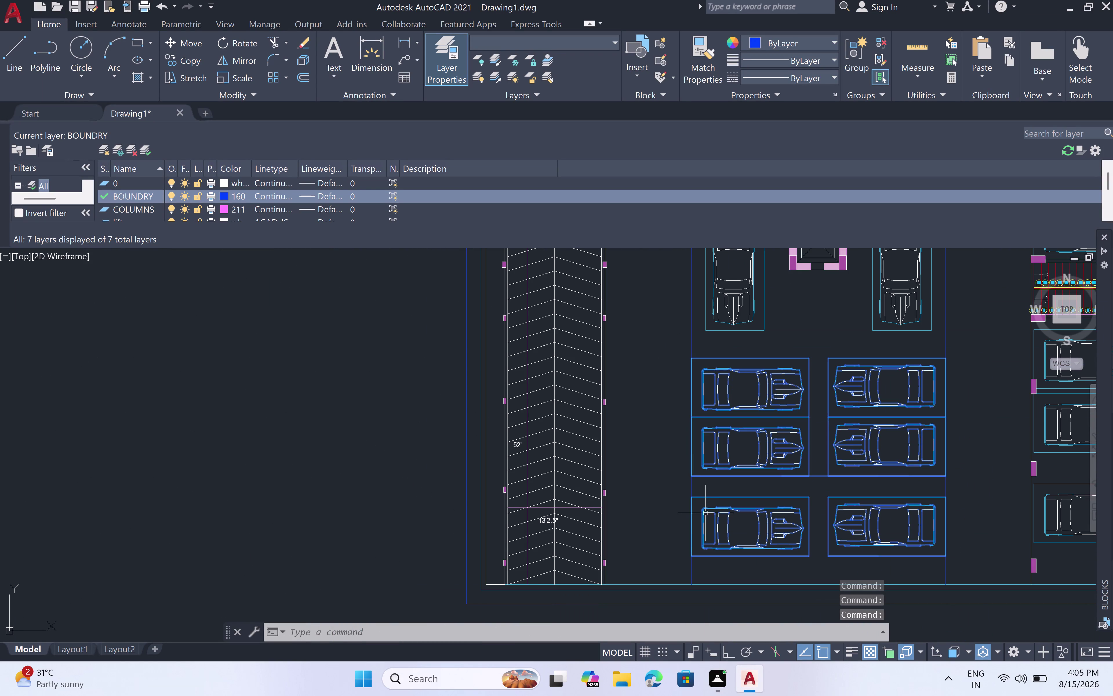
Move the selected cars 1' down with Ortho on, then undo and cancel.
text(m)
key(space)
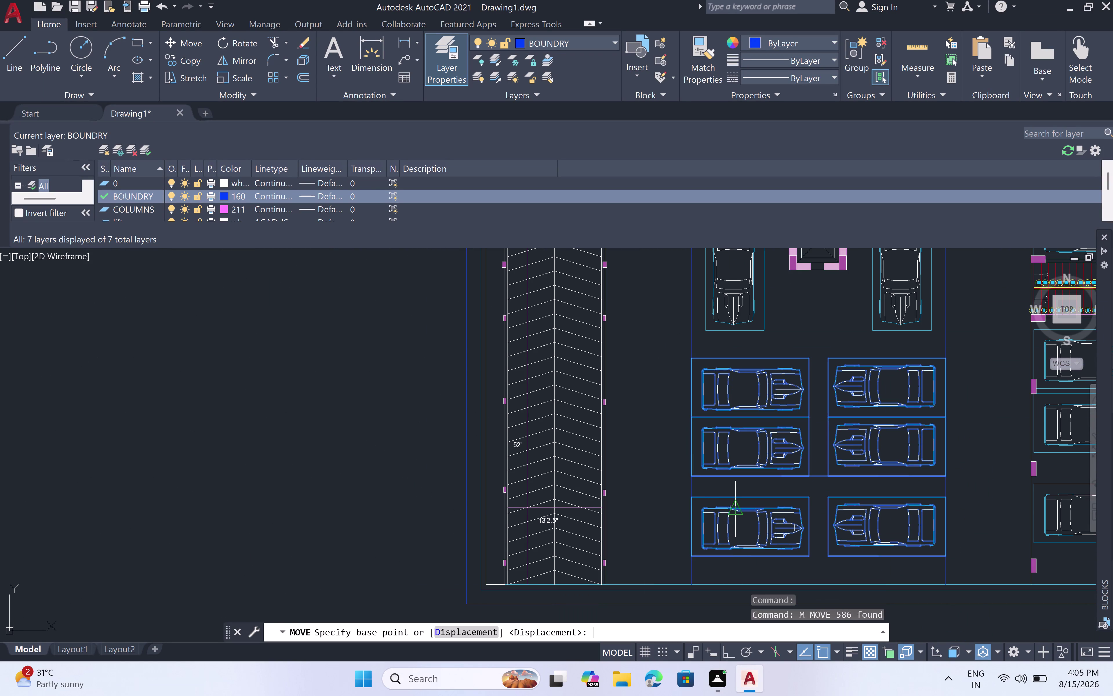
scroll(up, 3)
scroll(up, 3)
click(709, 551)
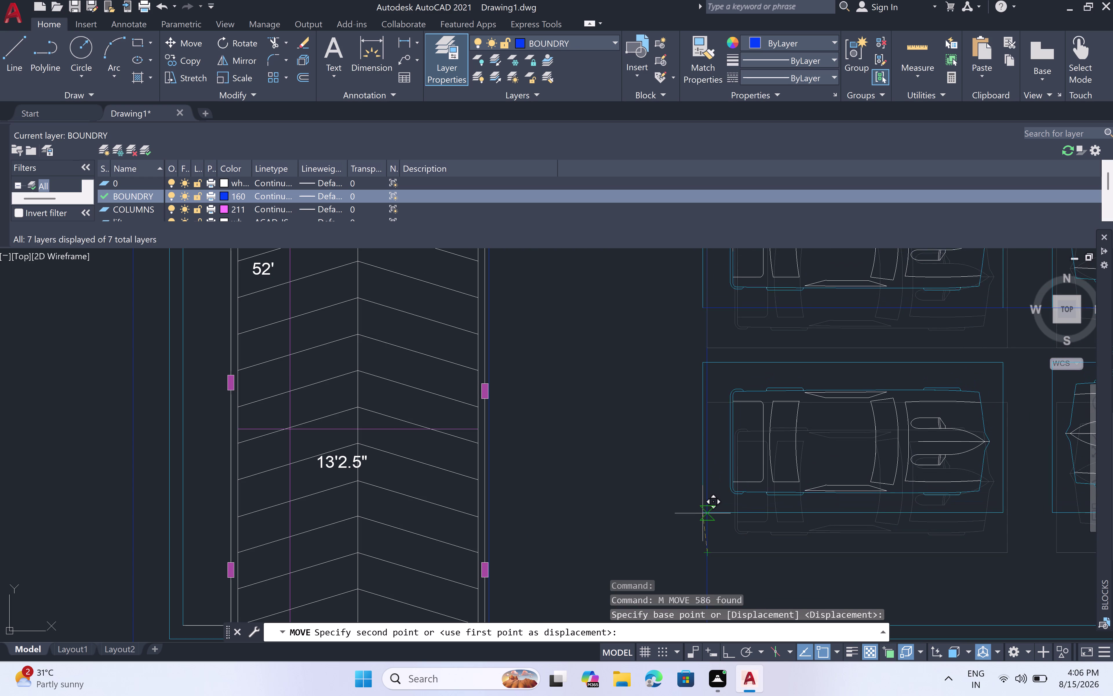
key(F8)
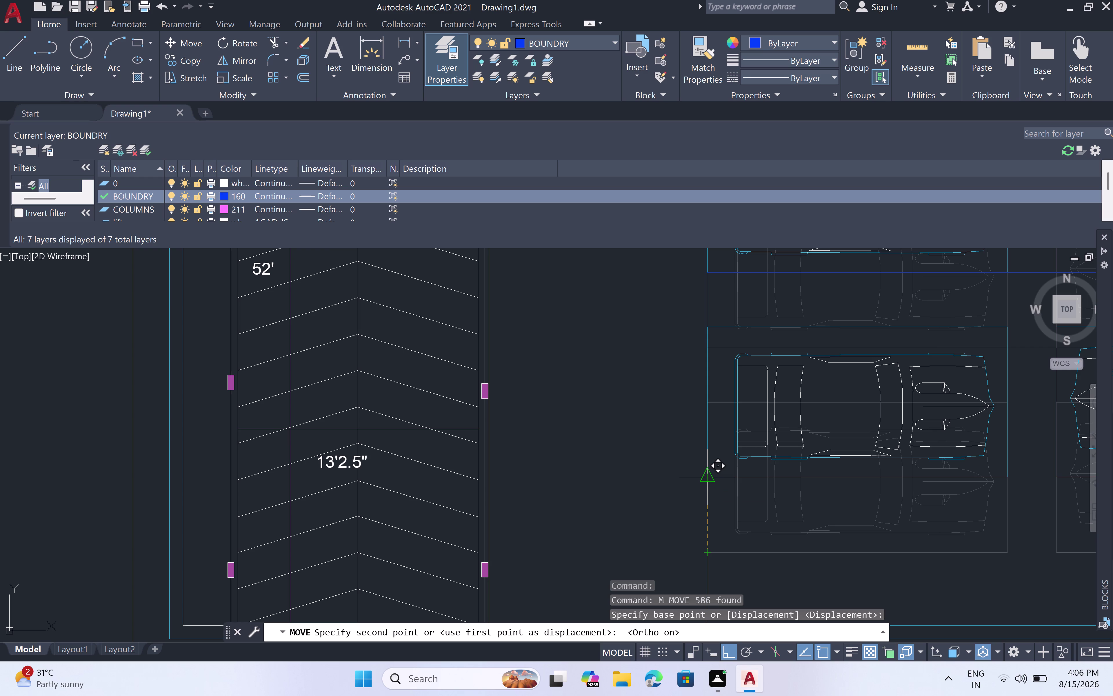
key(1)
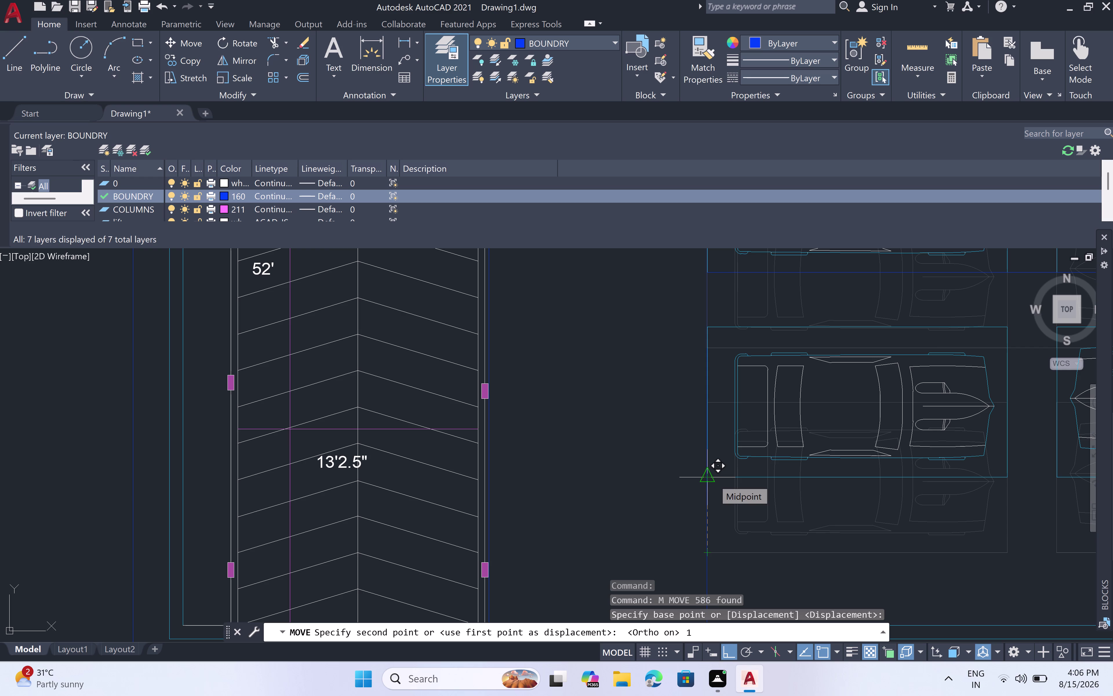
key(apostrophe)
key(space)
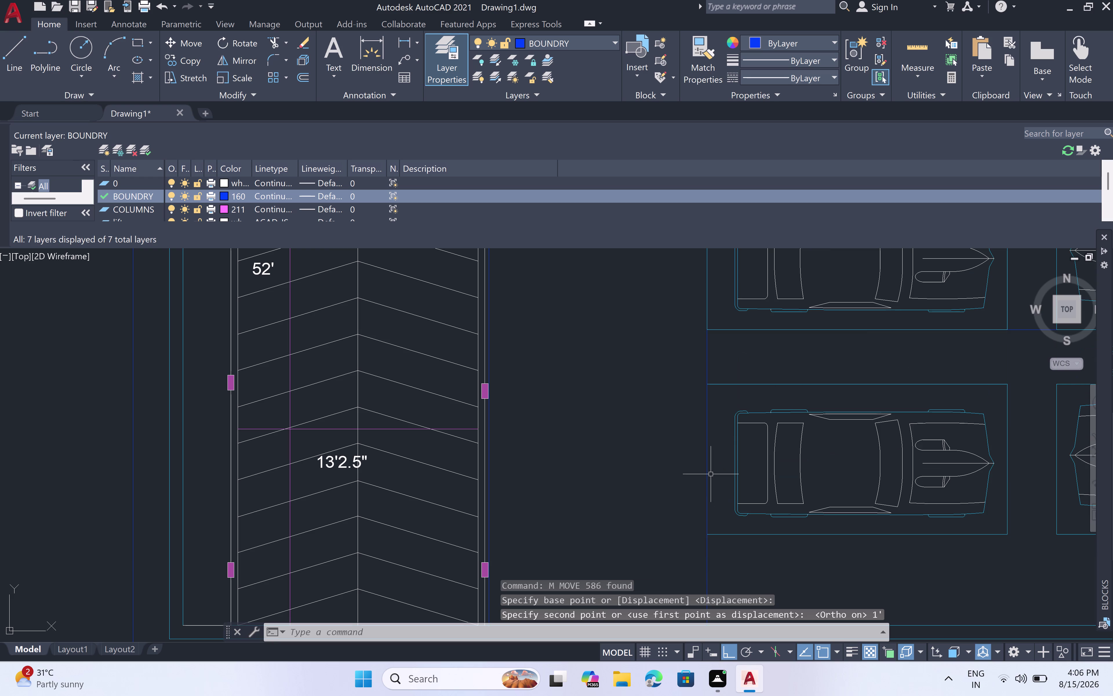
scroll(down, 3)
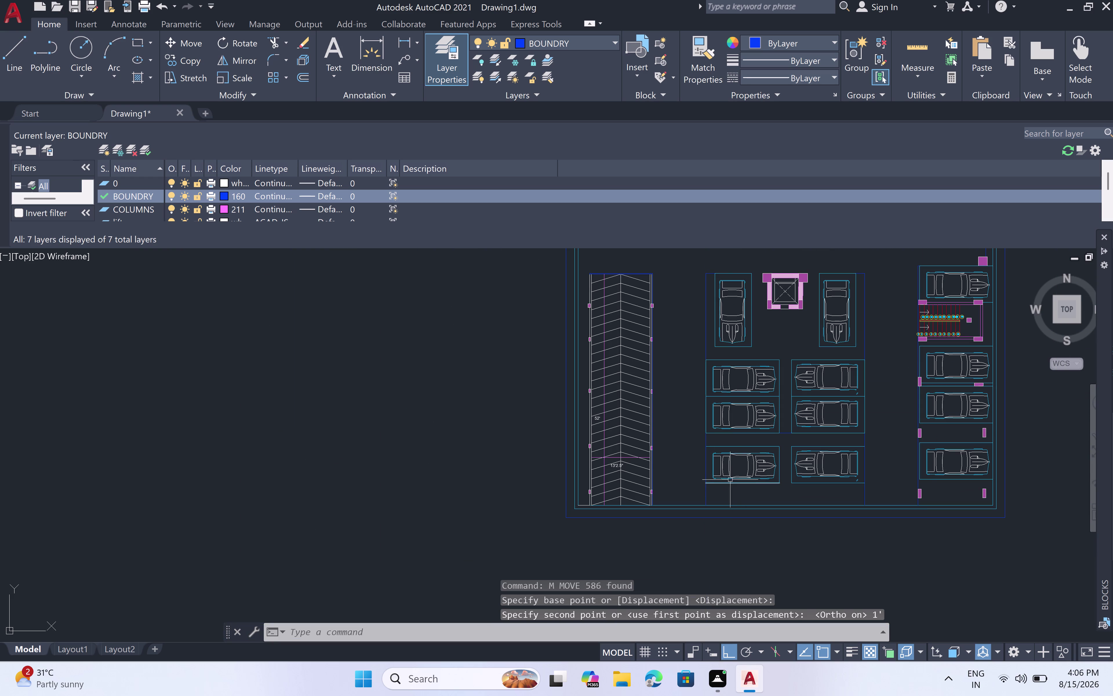
key(ctrl+z)
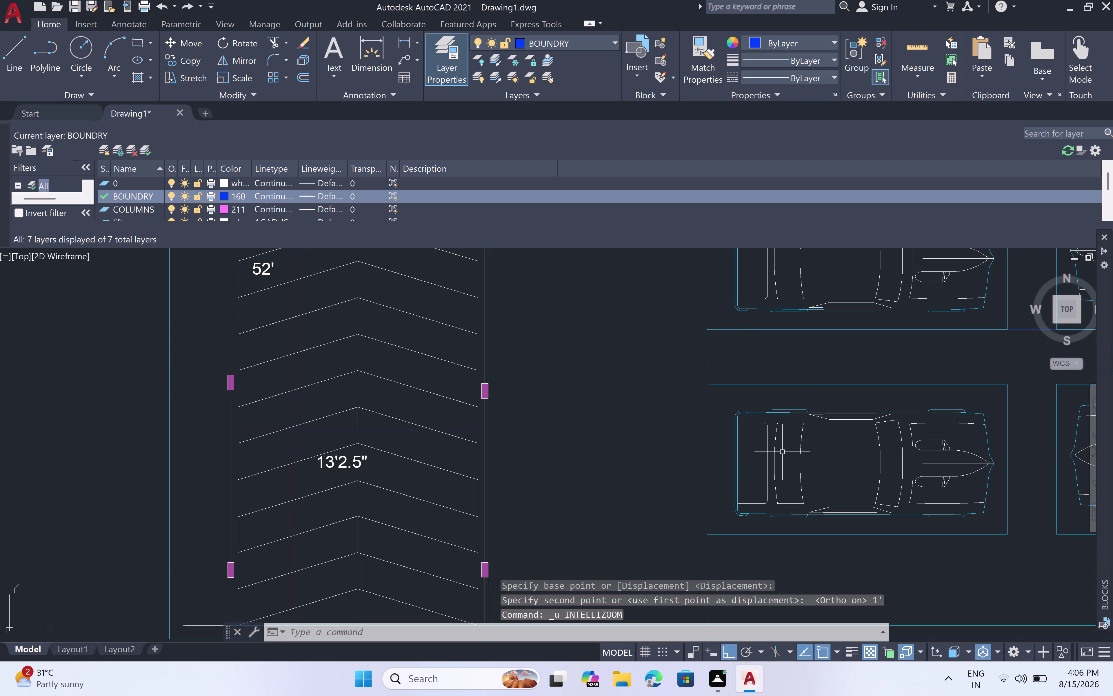
key(Escape)
Window-select the central car bays and check their properties.
scroll(down, 3)
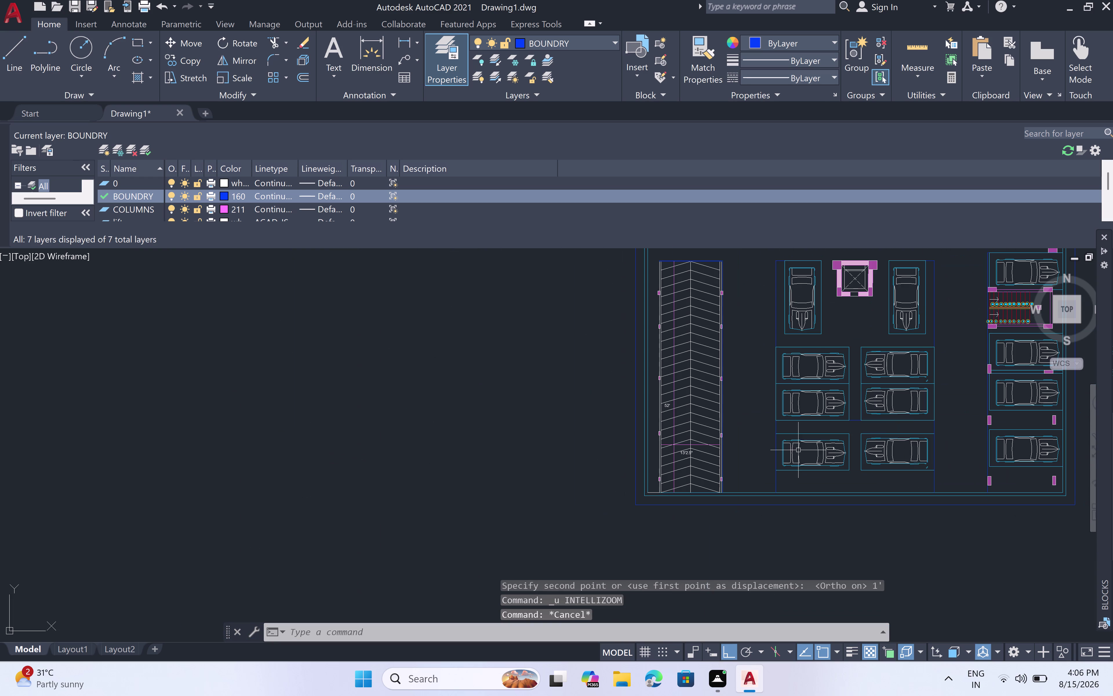
double_click(927, 343)
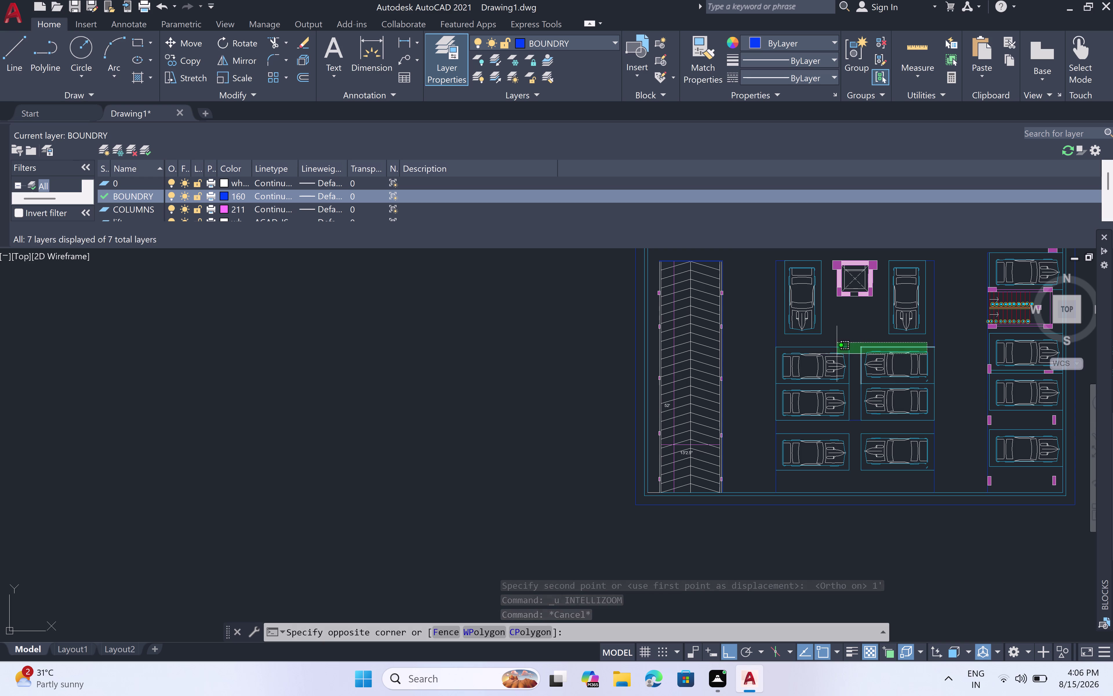
click(780, 487)
click(776, 450)
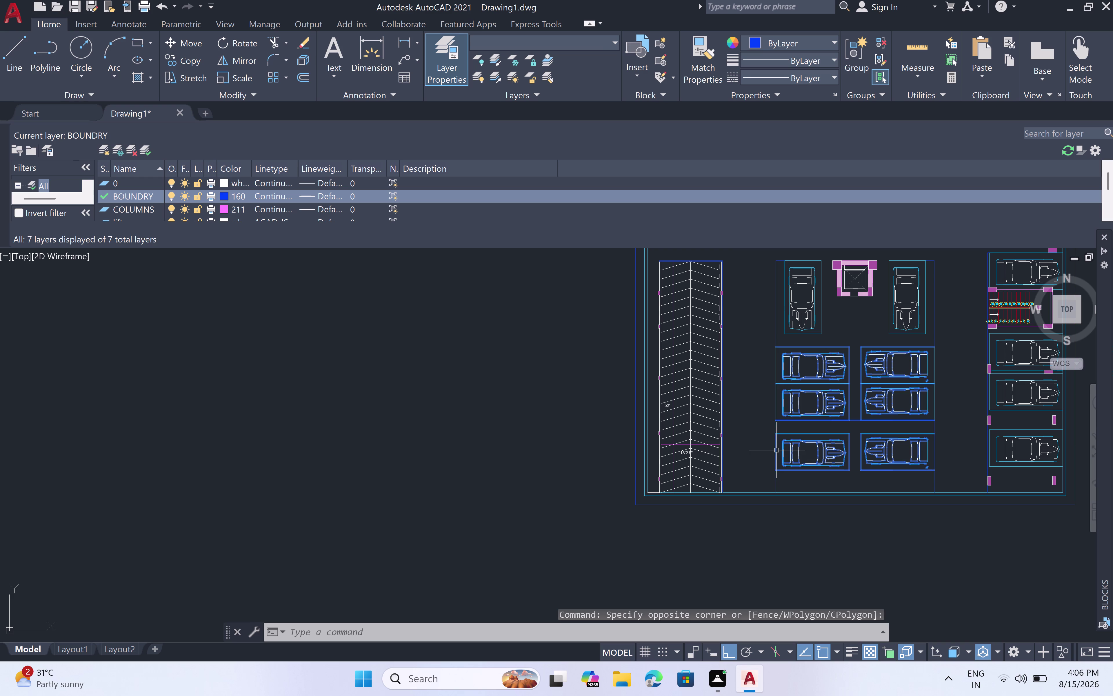
click(776, 408)
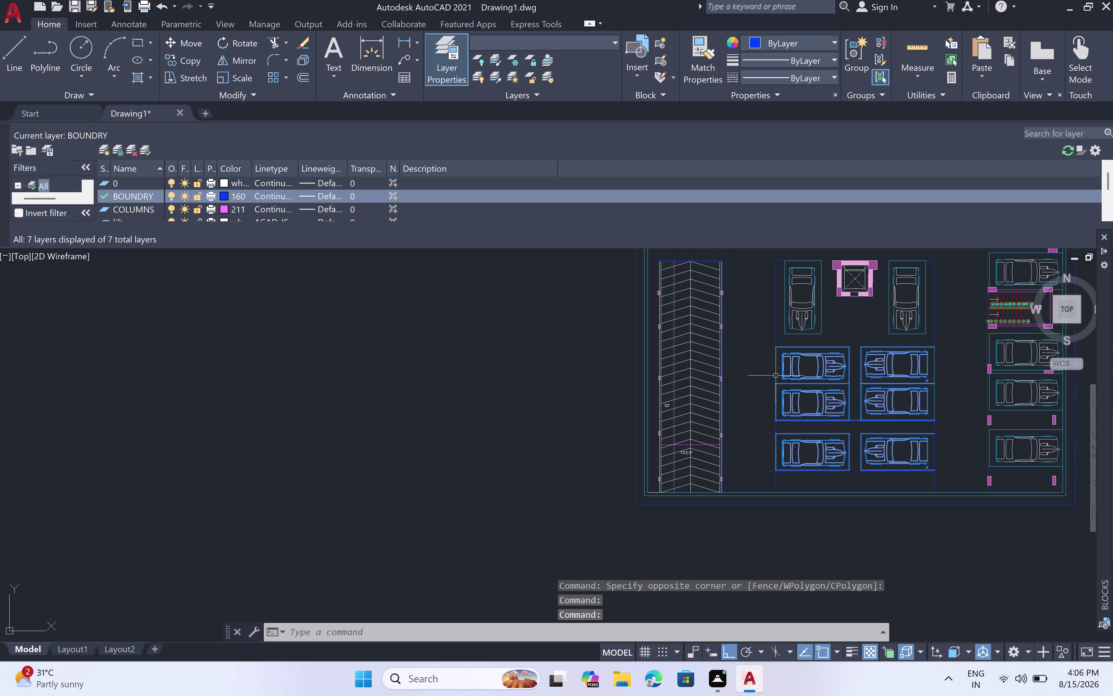
double_click(777, 372)
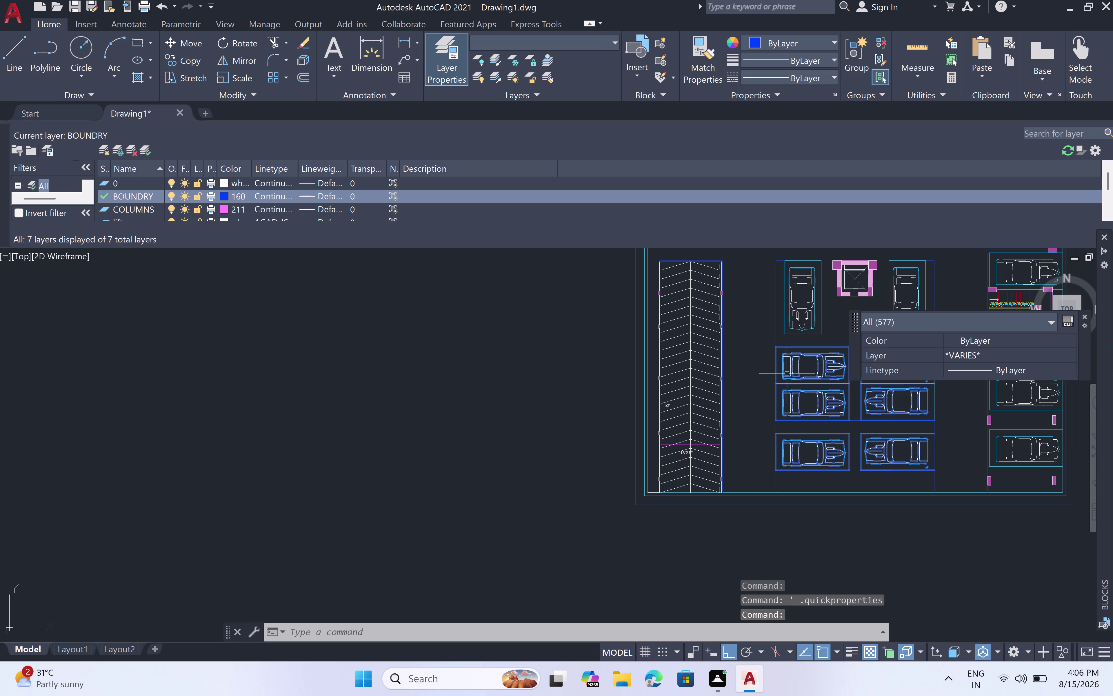
click(934, 406)
click(1085, 315)
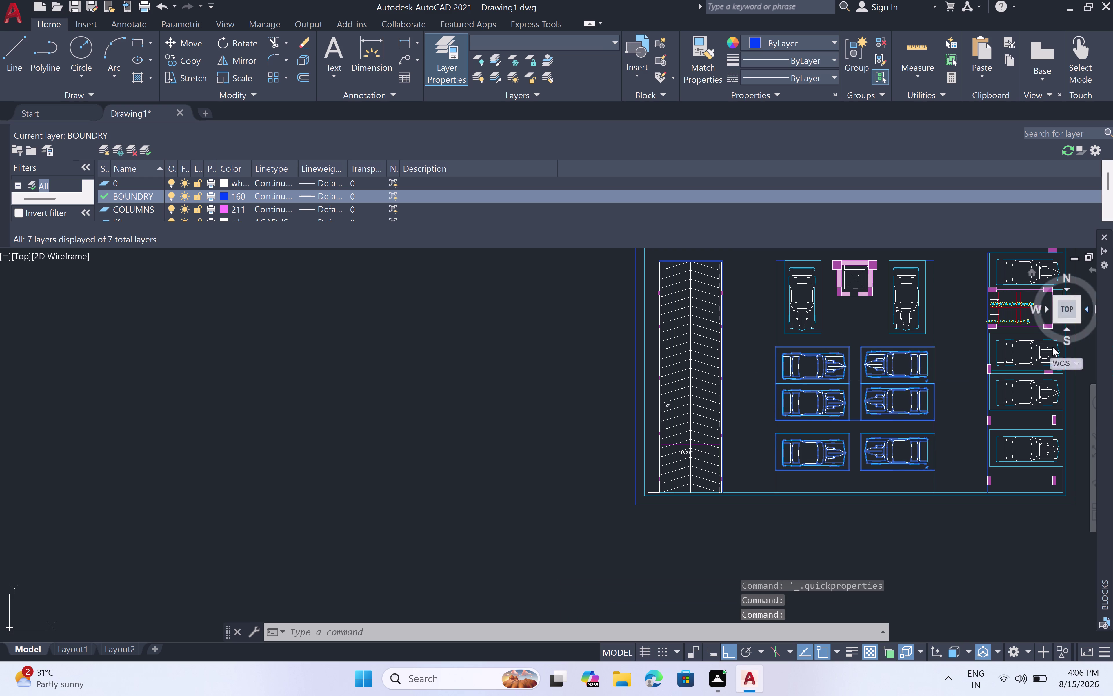
click(935, 366)
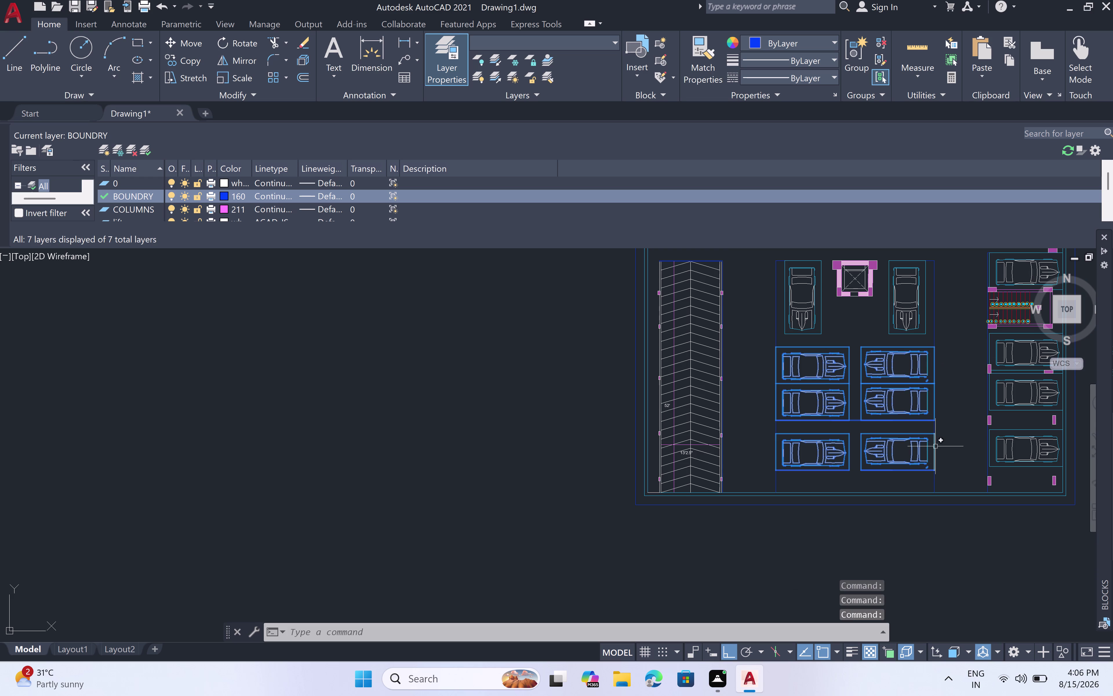
click(936, 446)
Start moving the car bays from the bay corner, then cancel the move.
text(m)
key(space)
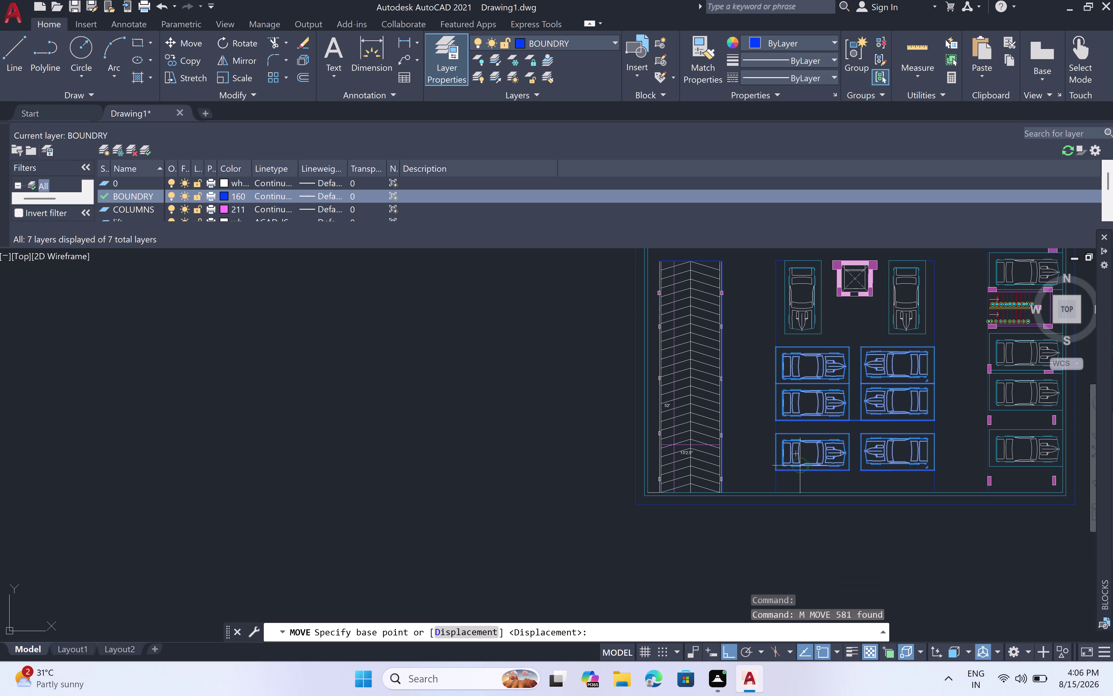
scroll(up, 3)
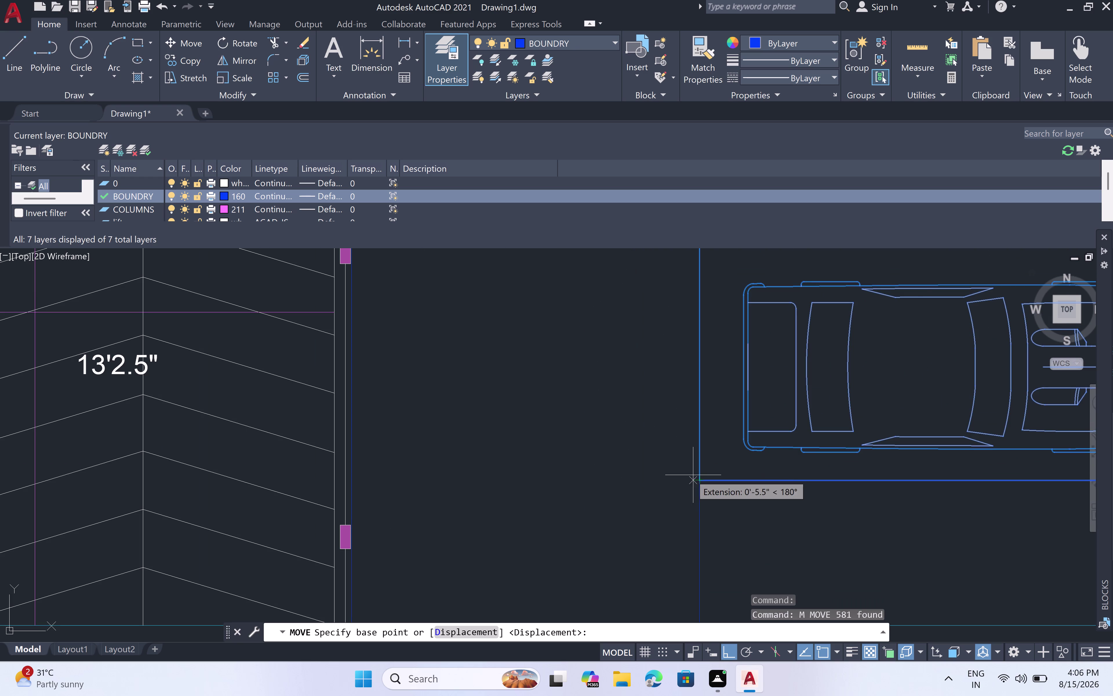
double_click(698, 477)
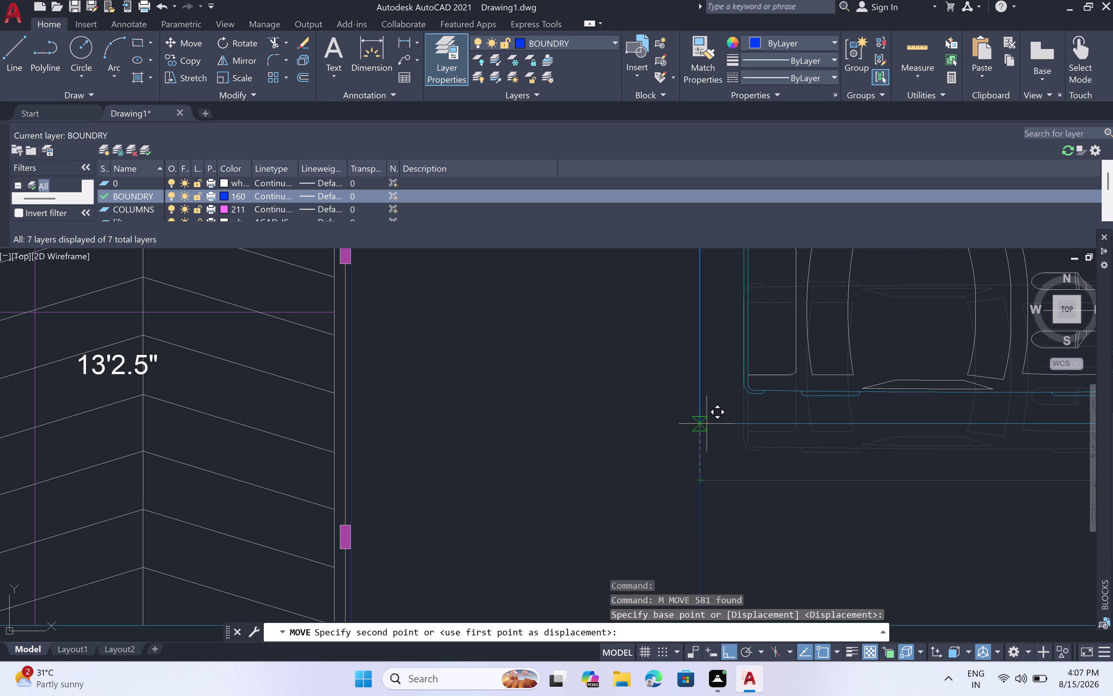
double_click(698, 429)
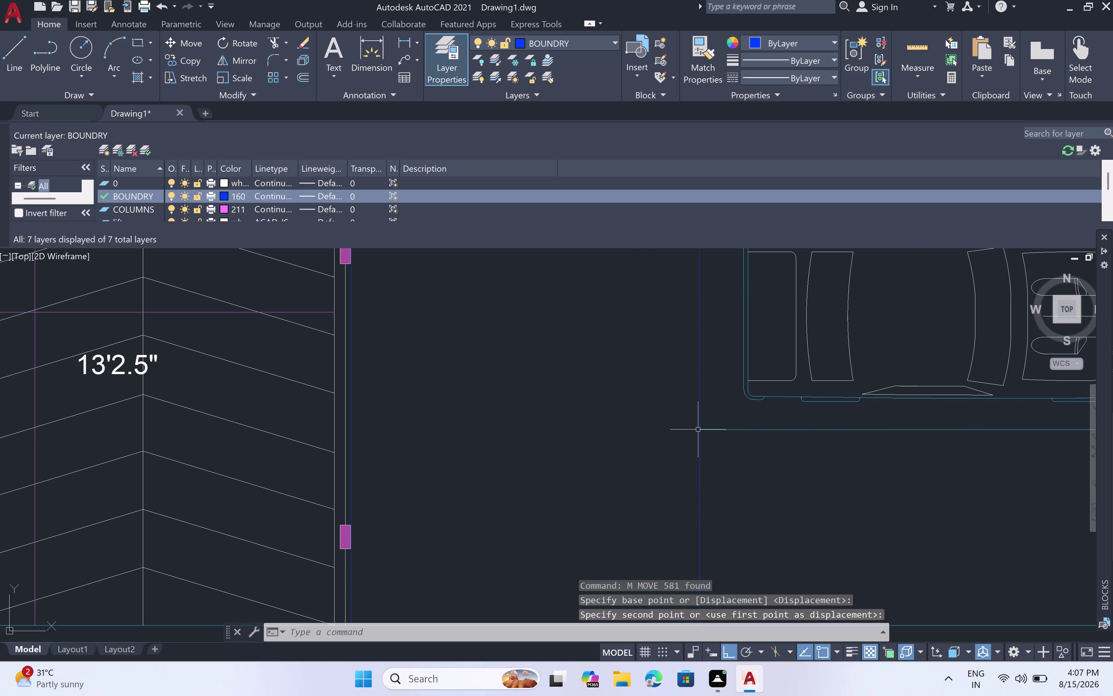
scroll(down, 3)
key(Escape)
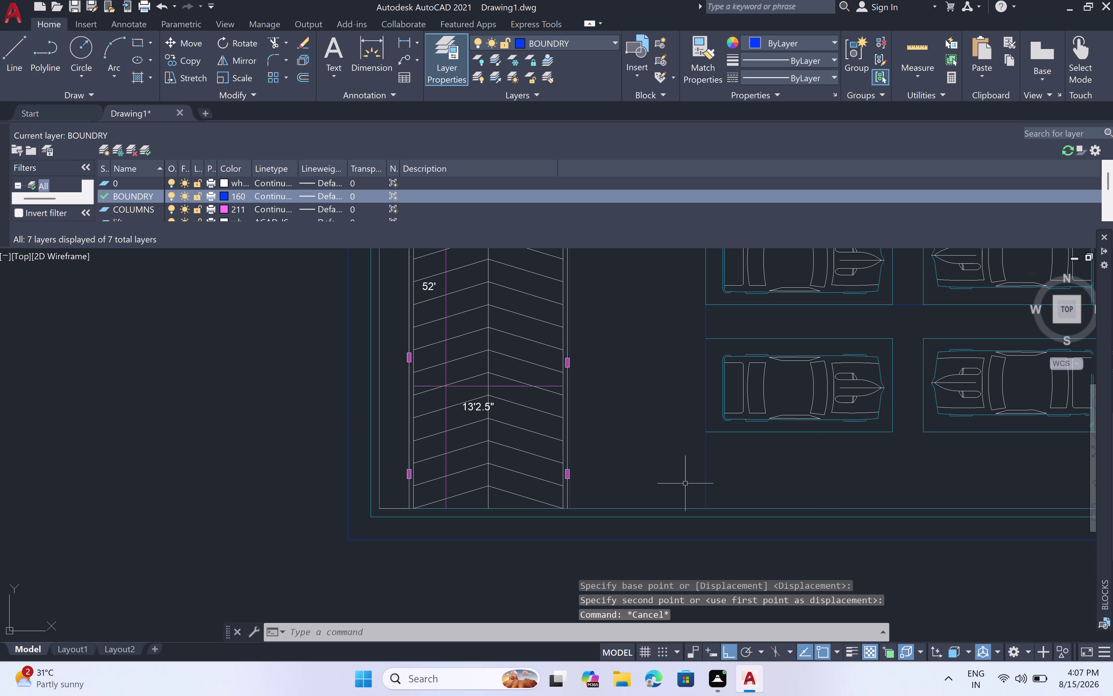
Draw a 1' line from the bay corner near the bottom of the ramp.
text(l)
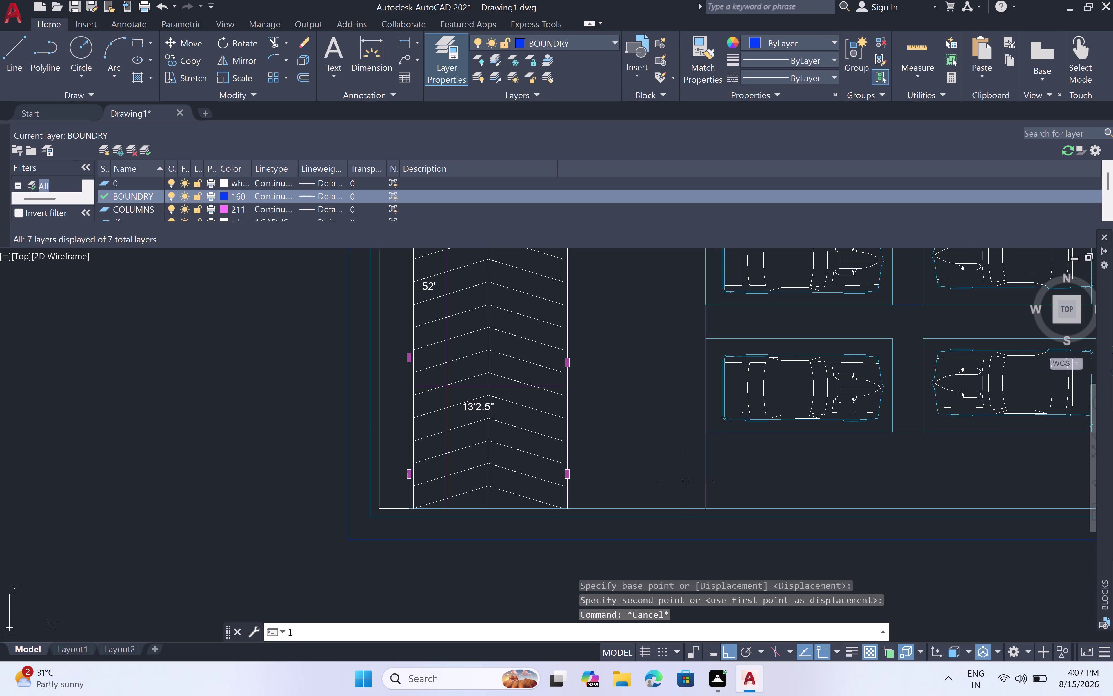
key(space)
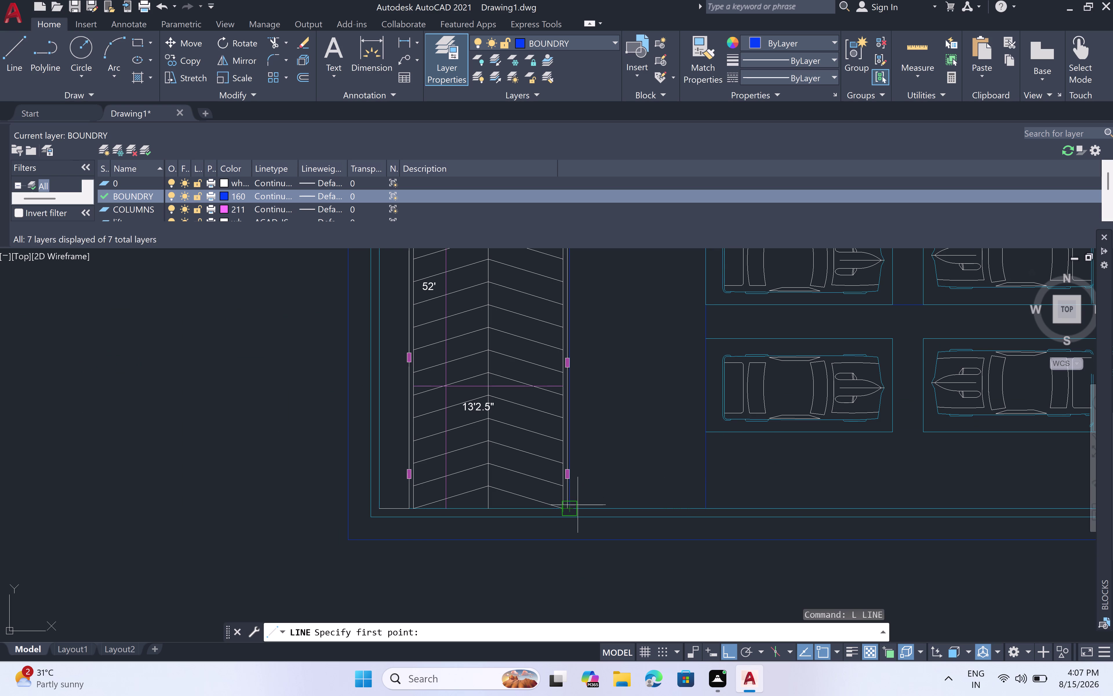
double_click(707, 508)
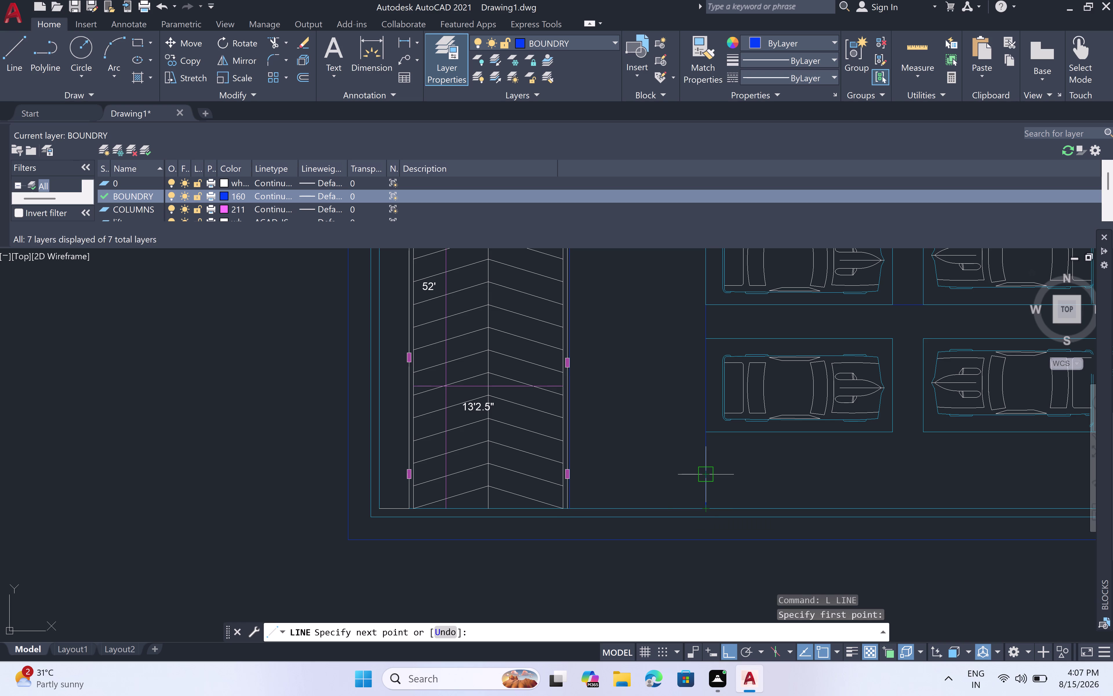
text(1')
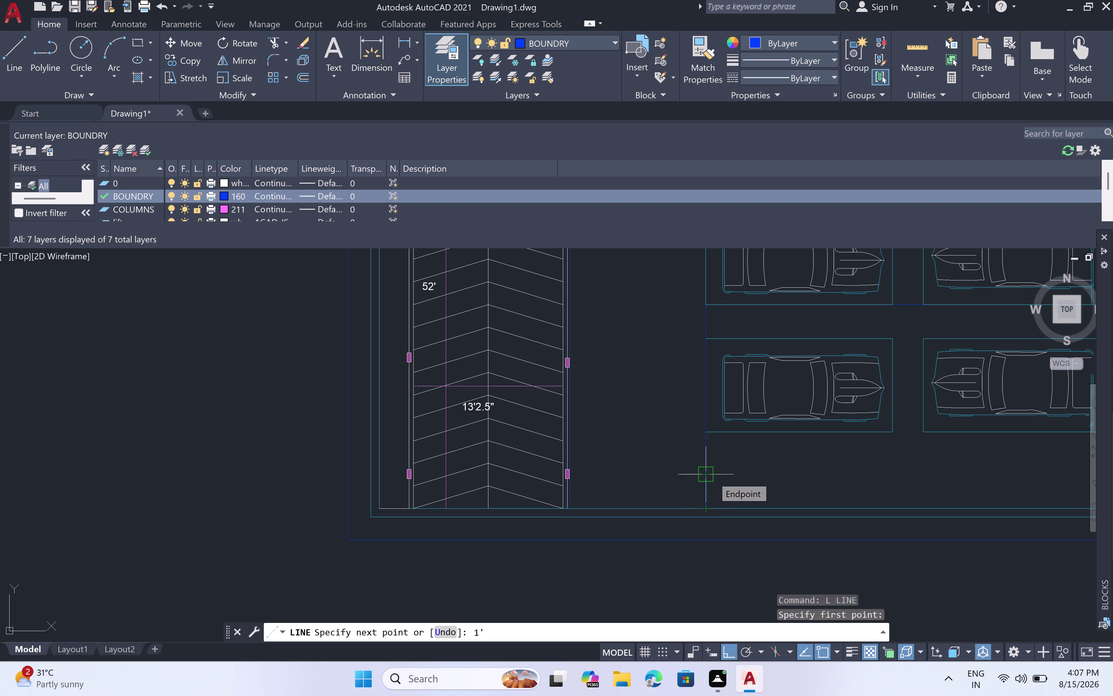
key(space)
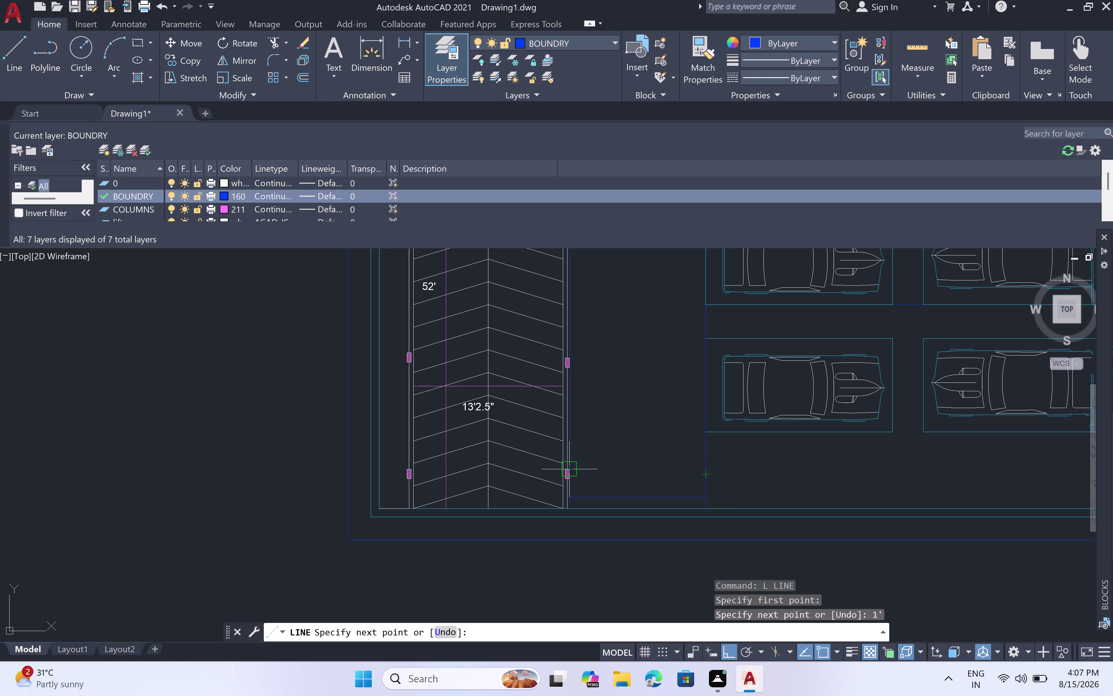
scroll(up, 3)
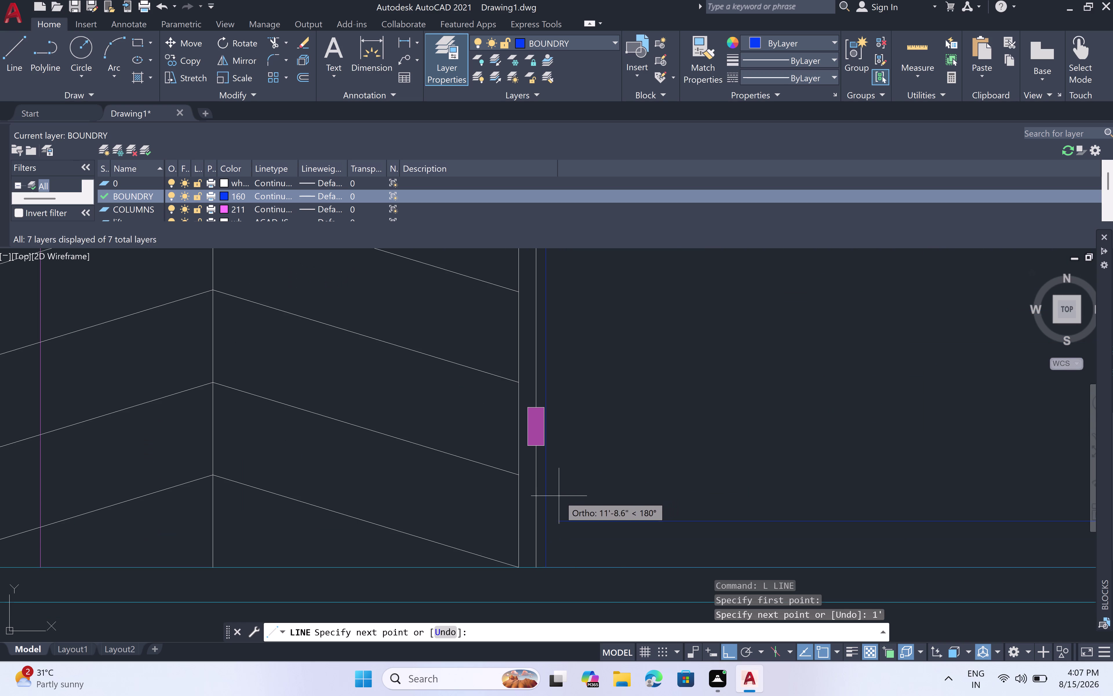
double_click(547, 526)
key(Escape)
Close the widgets panel and pan and zoom across the parking plan.
scroll(down, 3)
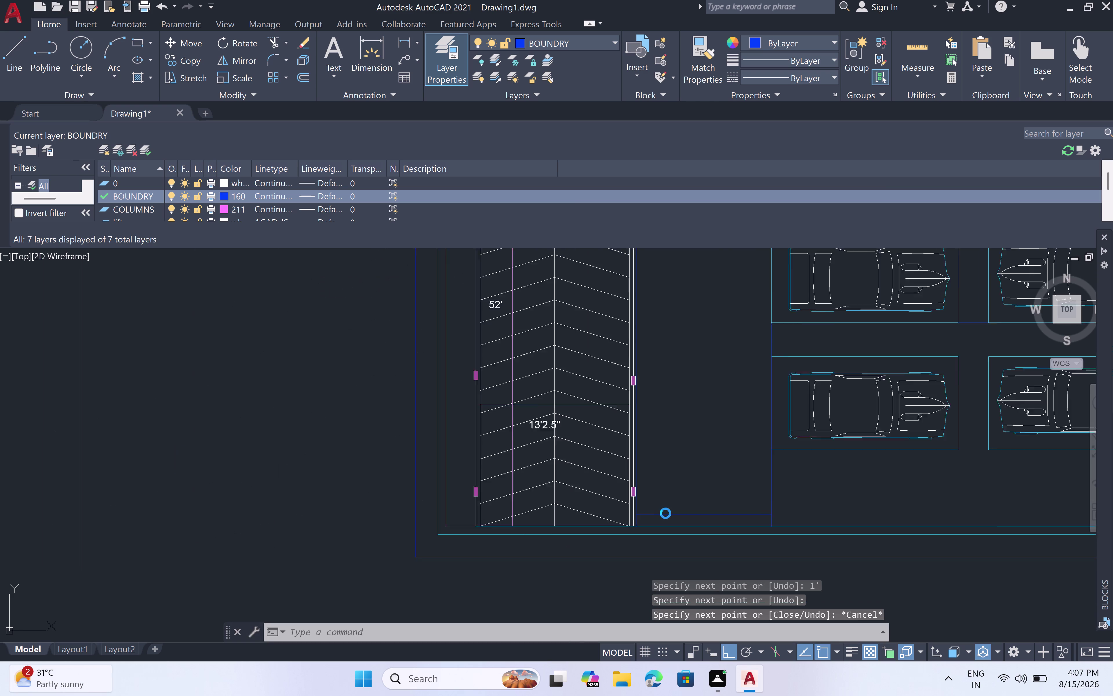
scroll(down, 3)
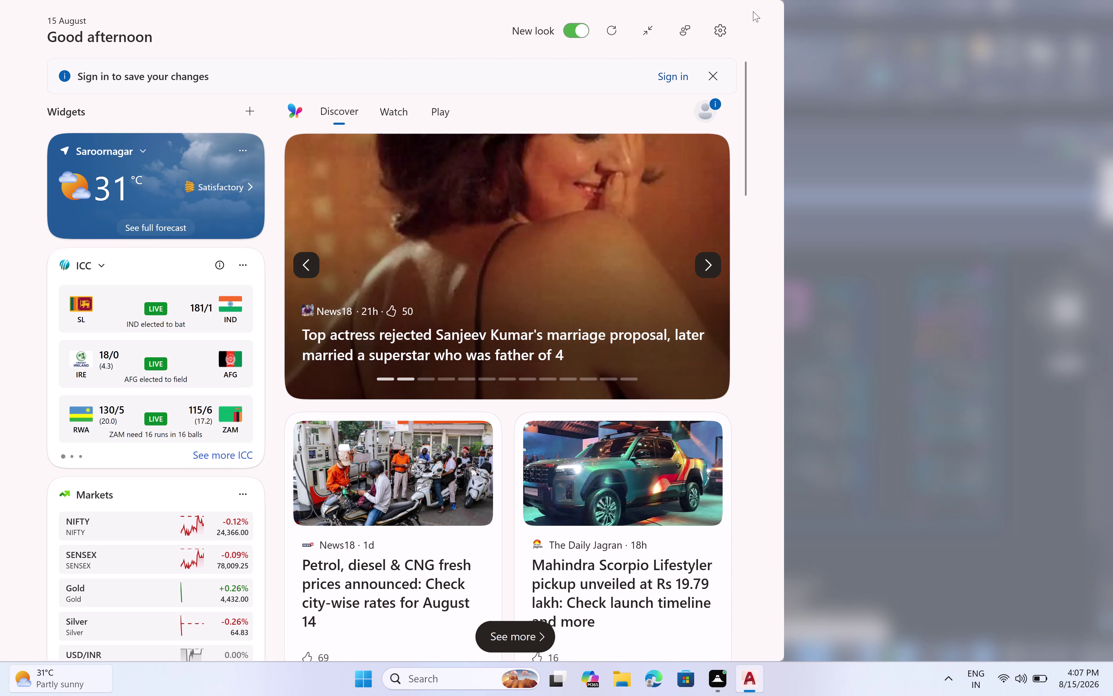
click(1065, 50)
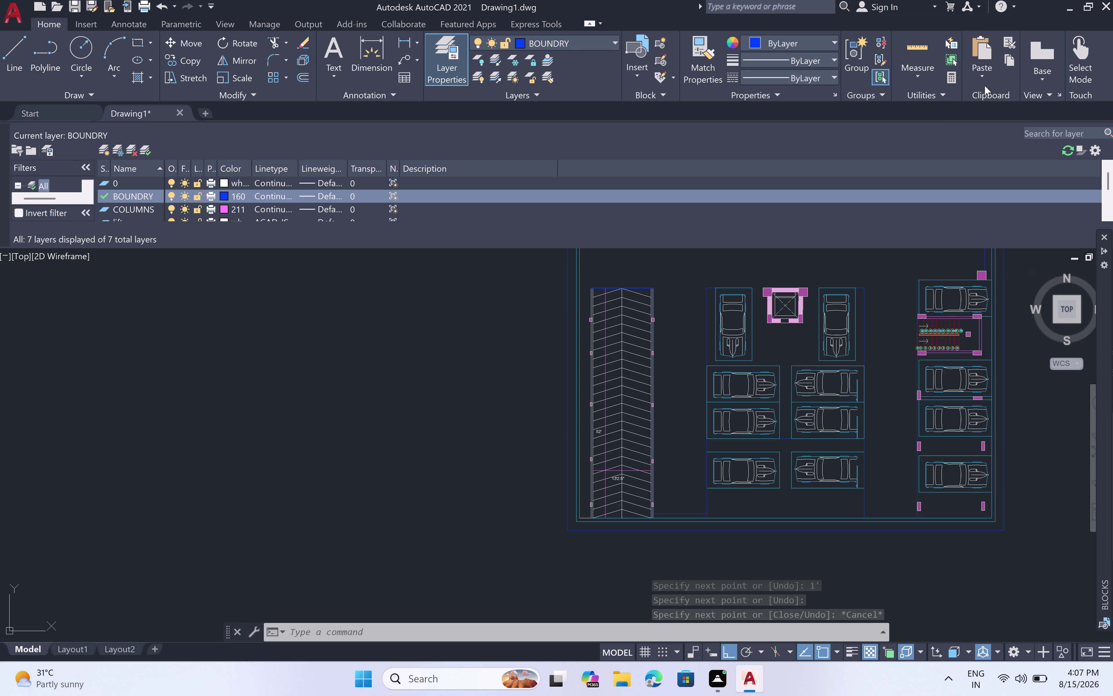
scroll(down, 3)
middle_drag(845, 380, 709, 389)
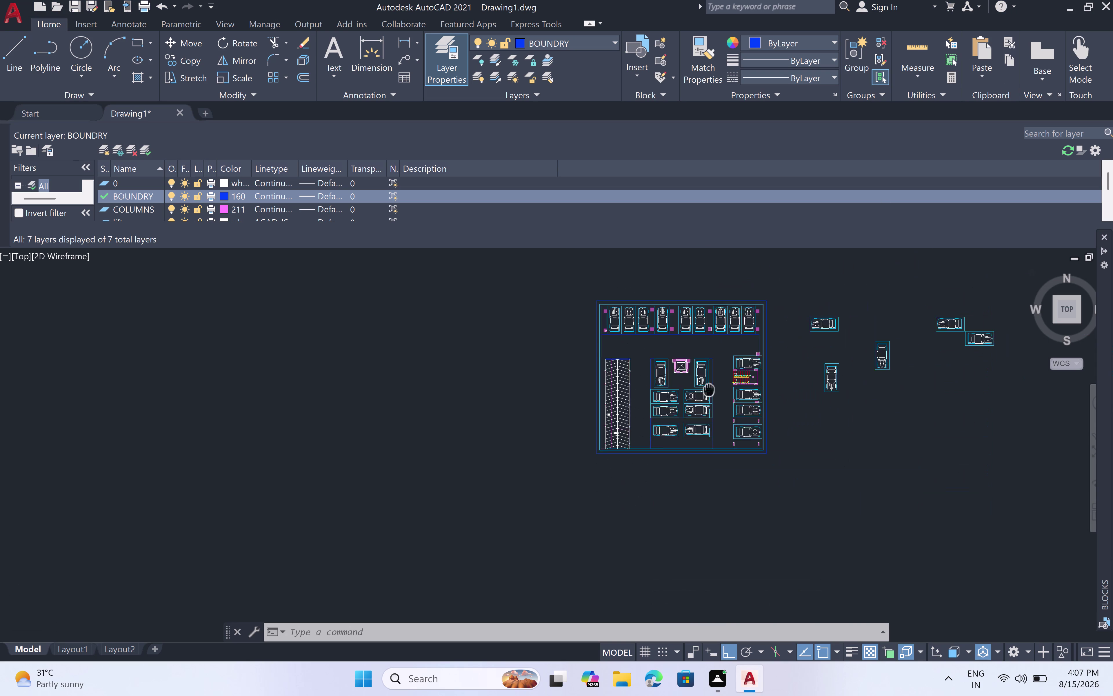
middle_drag(709, 389, 705, 387)
scroll(up, 3)
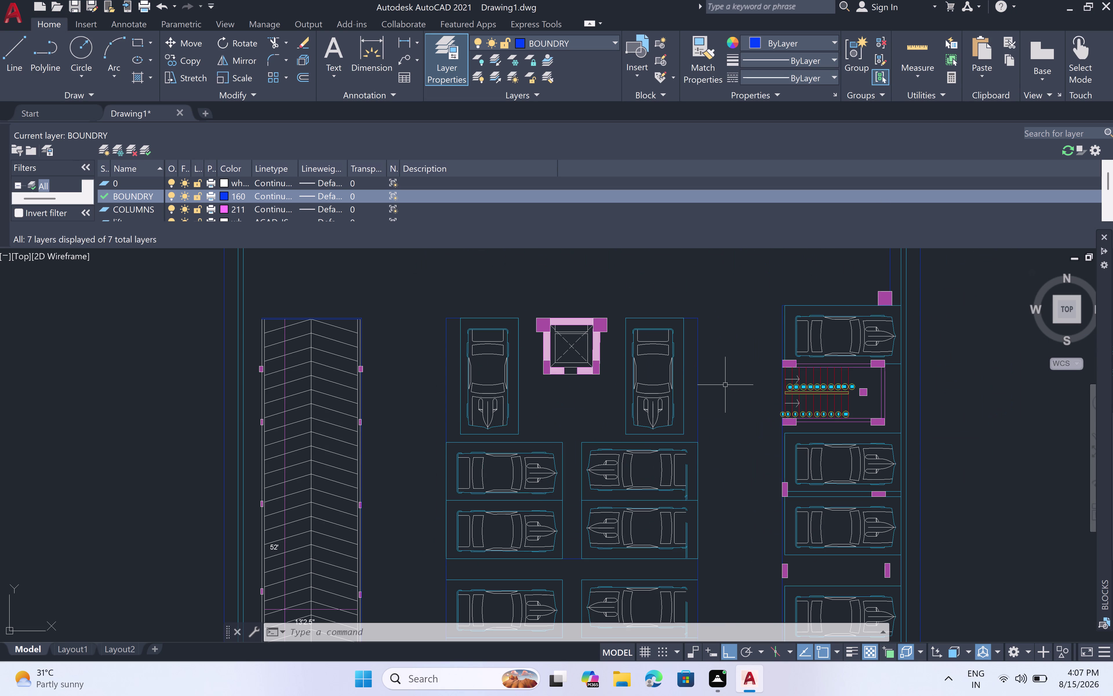
scroll(down, 3)
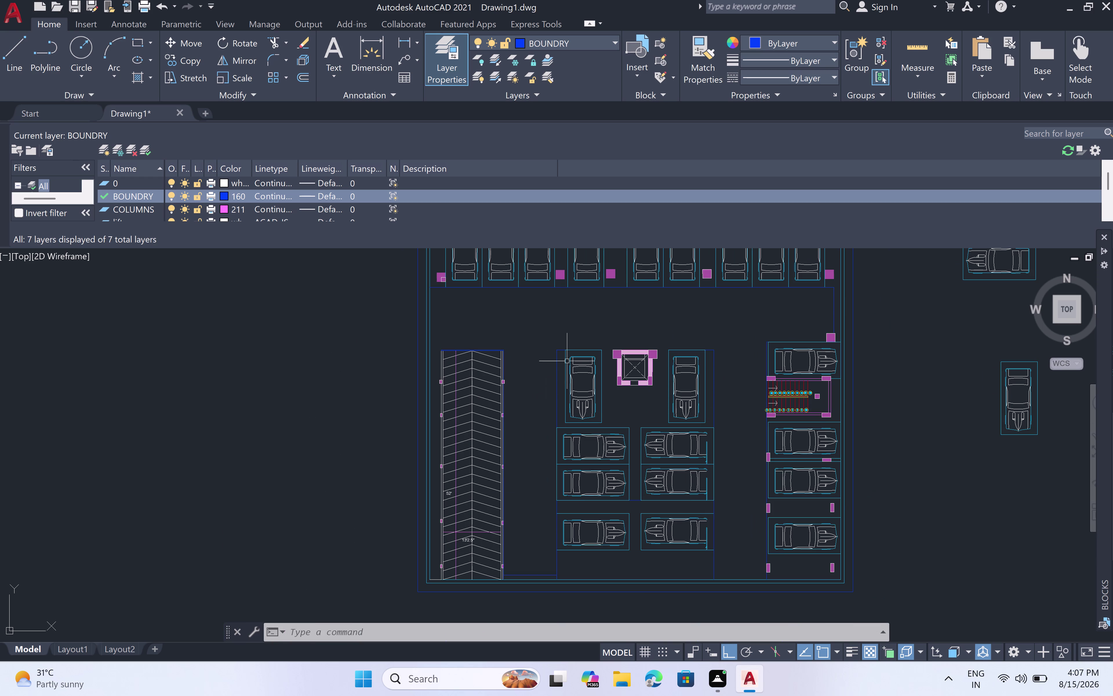
scroll(up, 3)
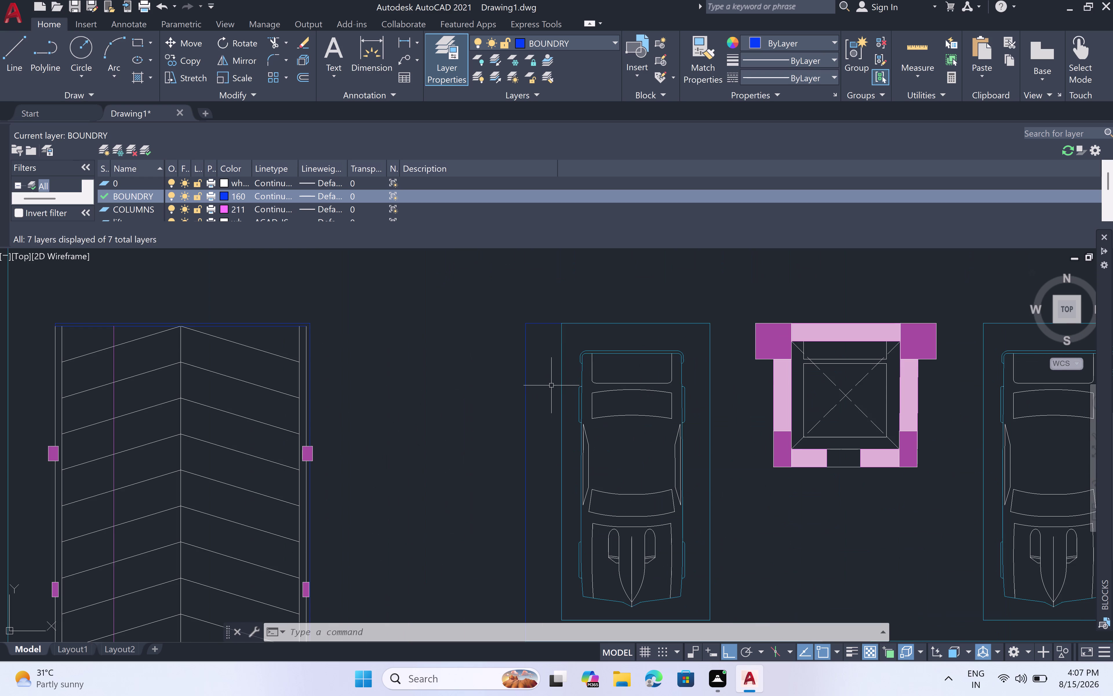
Make layer 0 the current layer.
text(l)
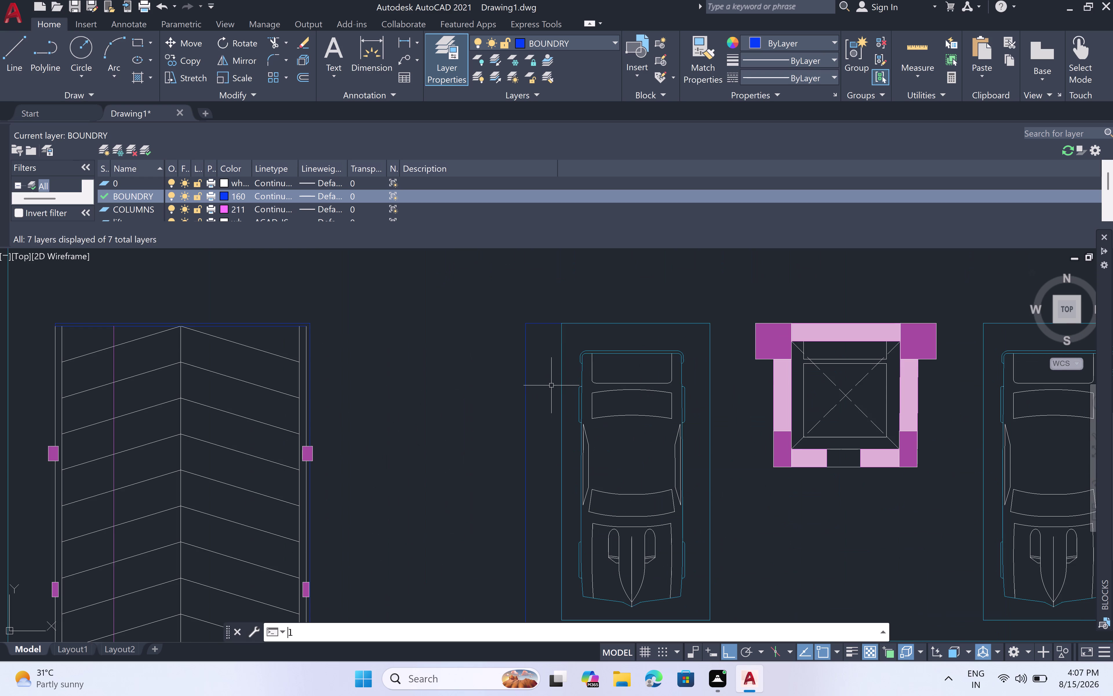
key(space)
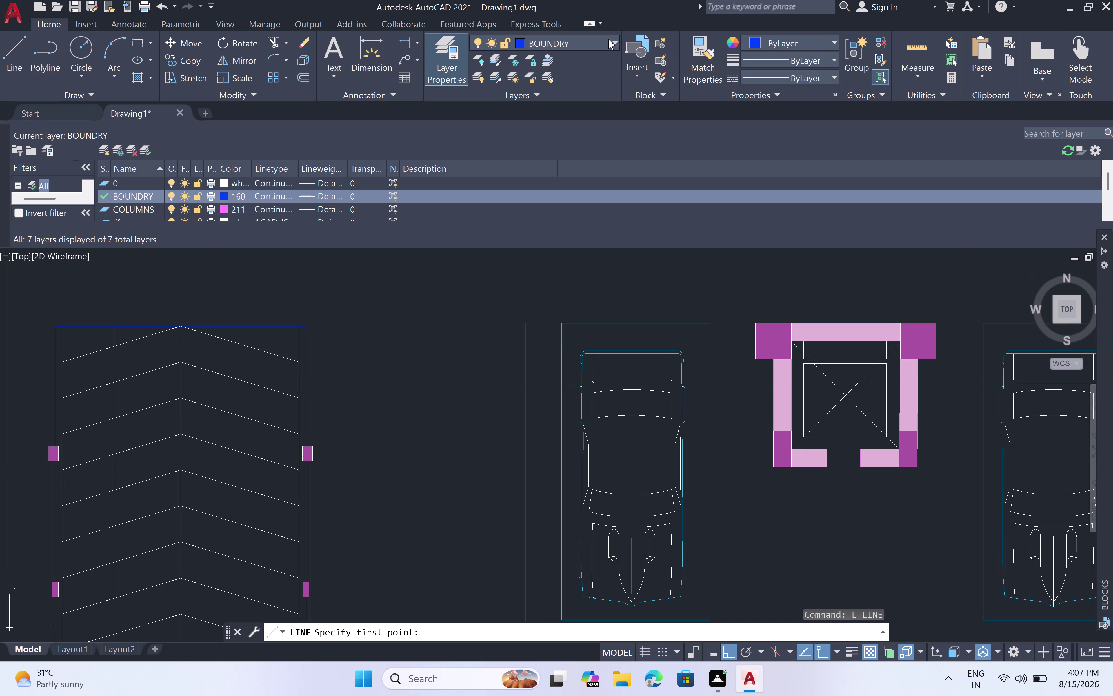
double_click(616, 41)
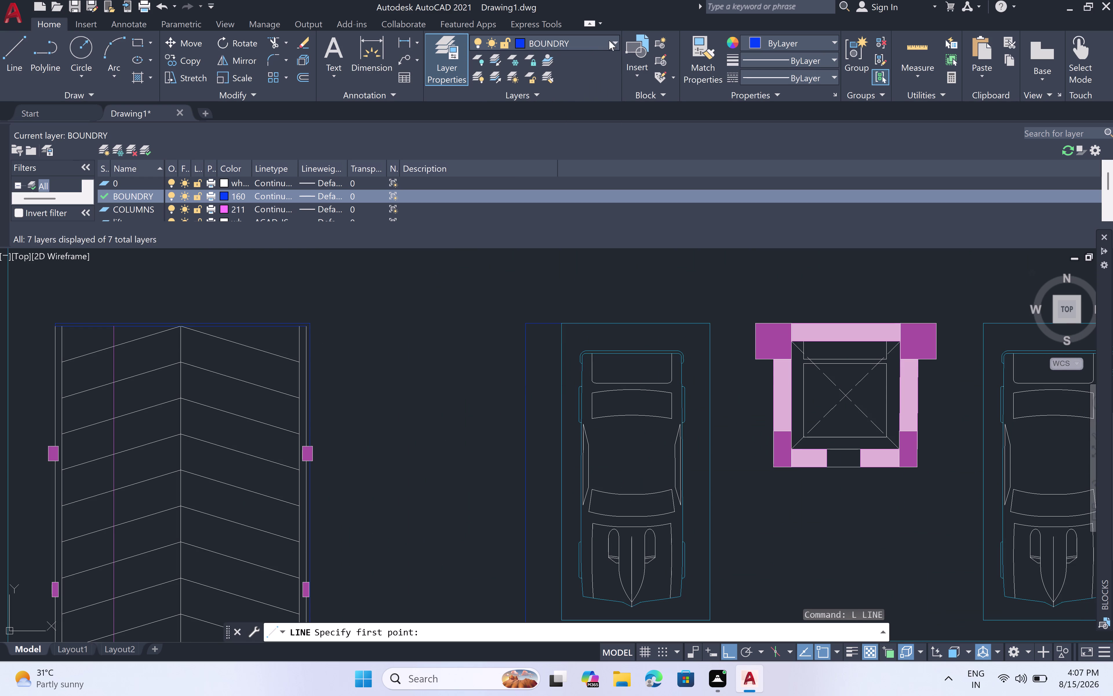
click(615, 41)
click(592, 60)
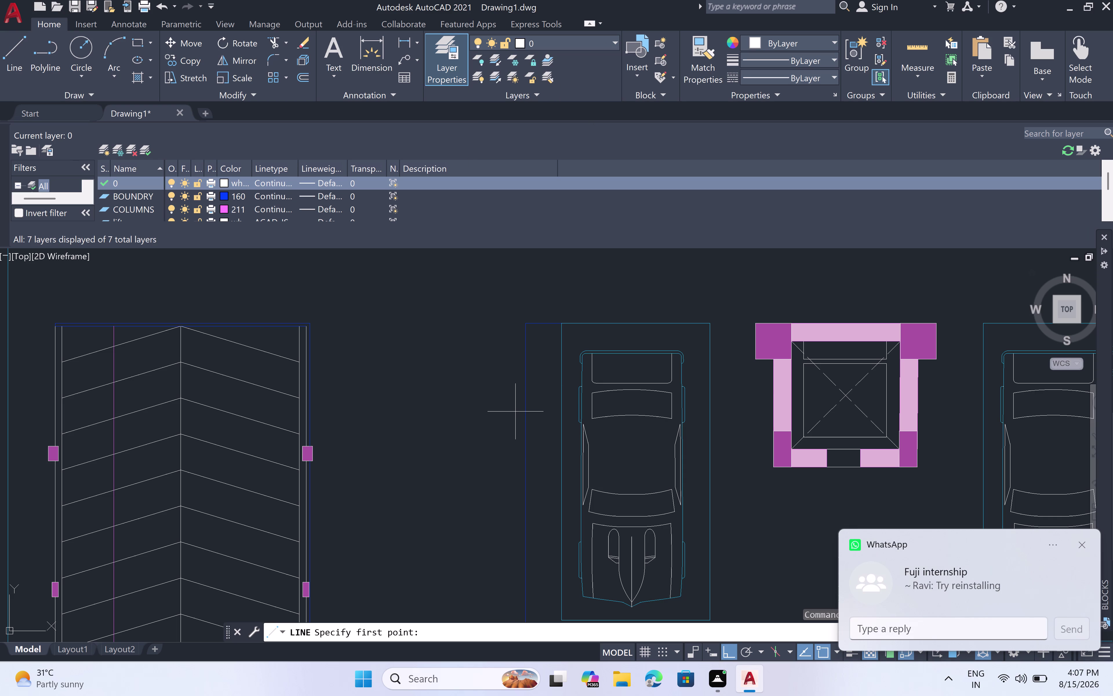
Draw a small box with 2' sides against the top car stall's left edge.
click(532, 391)
click(568, 382)
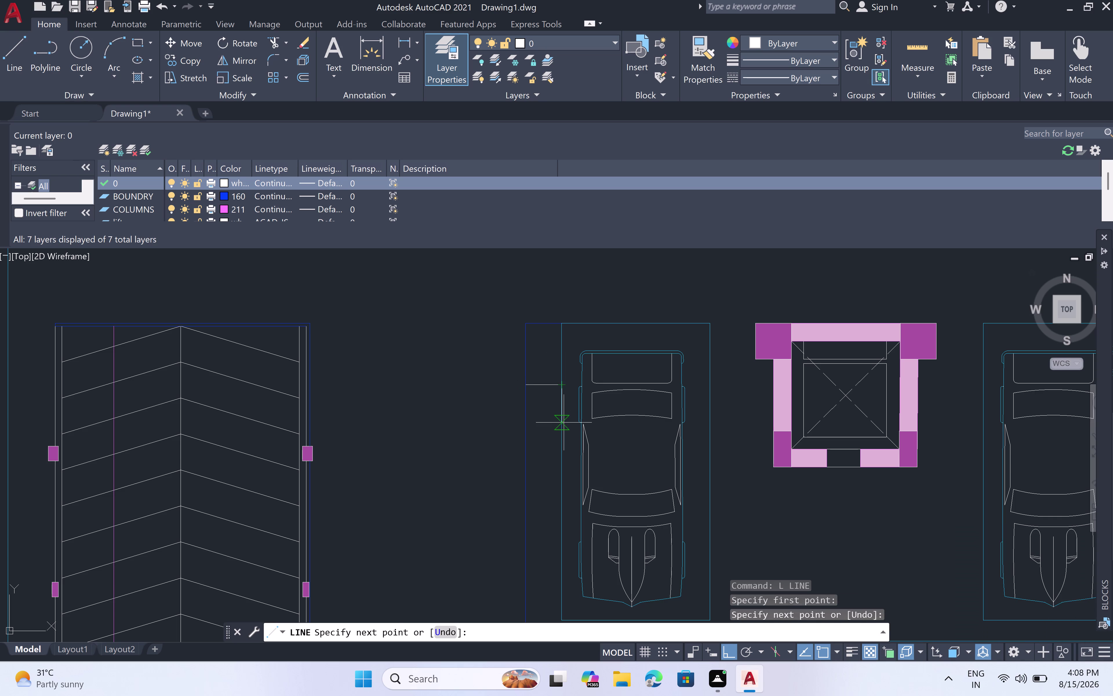
key(2)
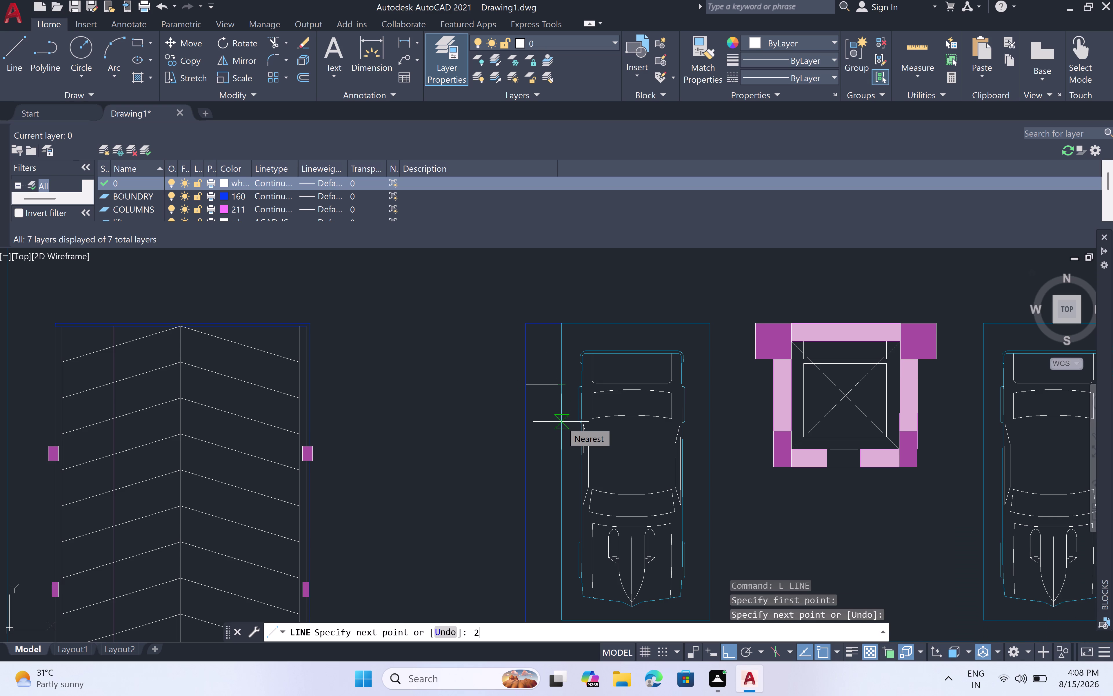
text(')
key(space)
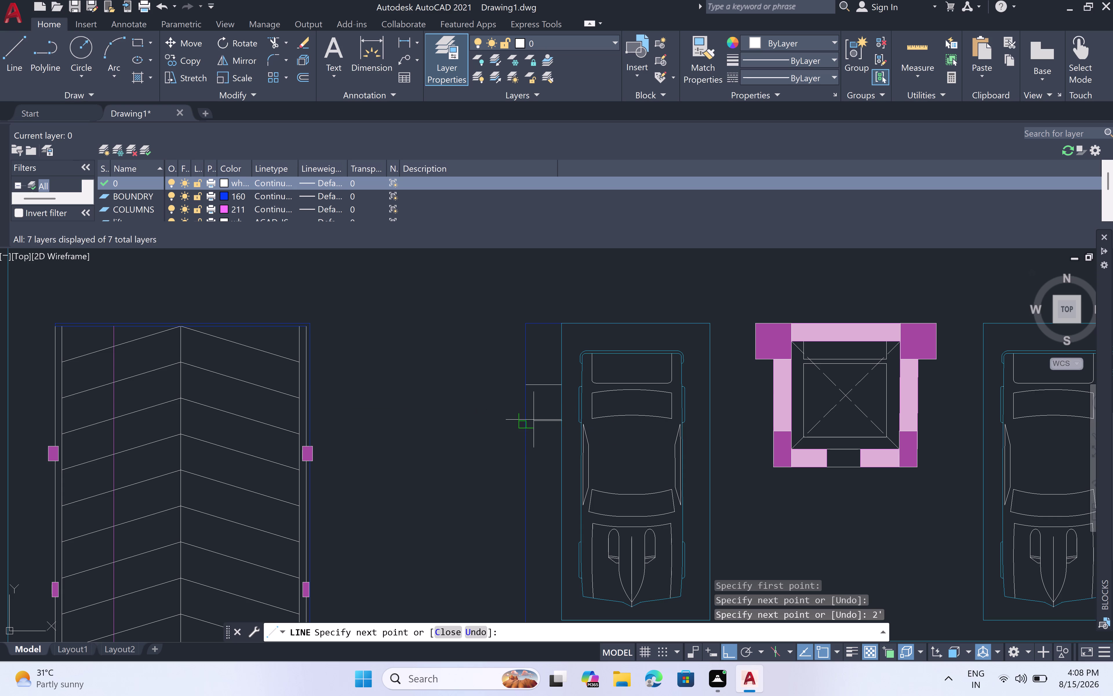
click(525, 421)
click(523, 383)
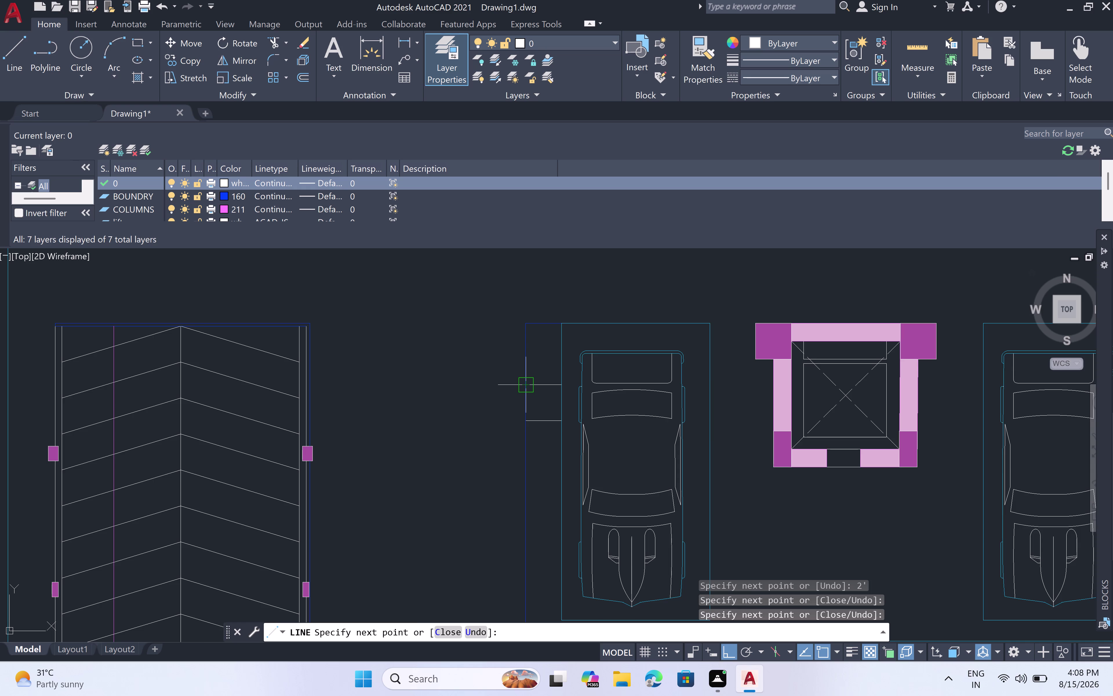
scroll(down, 3)
scroll(down, 3)
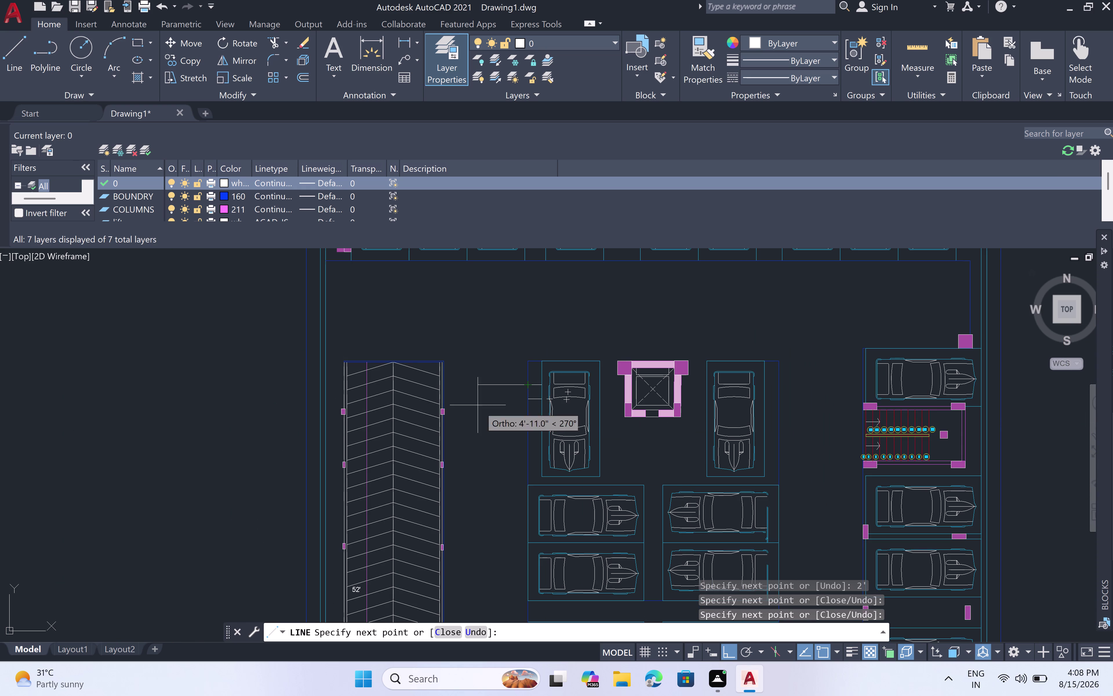
scroll(up, 3)
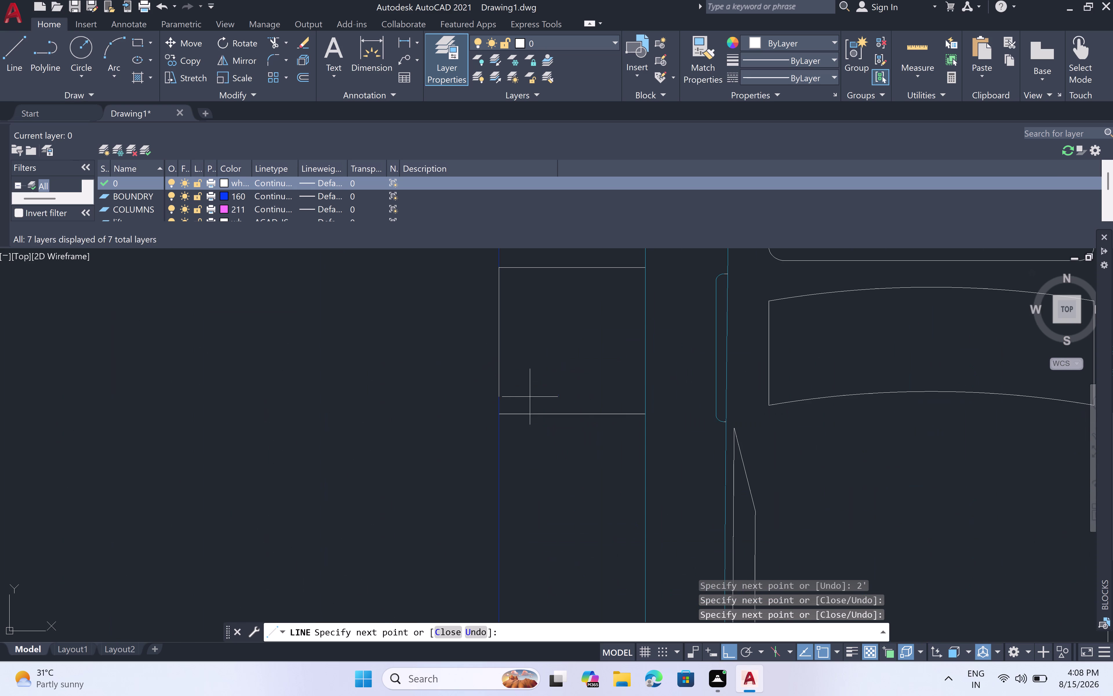
click(503, 416)
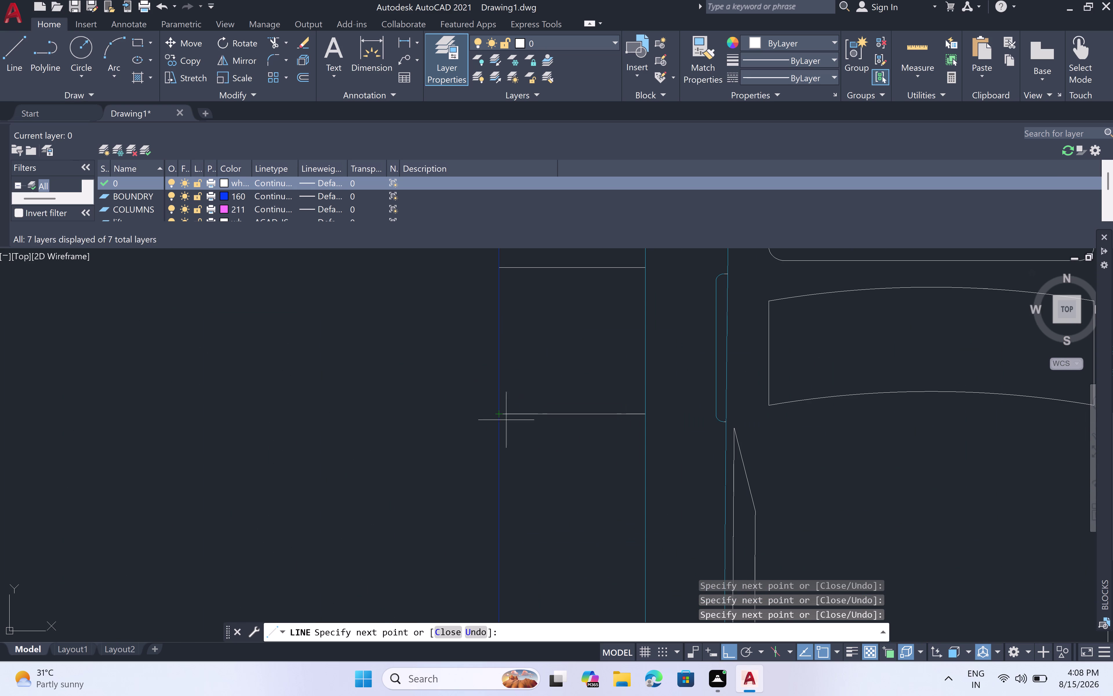
key(Escape)
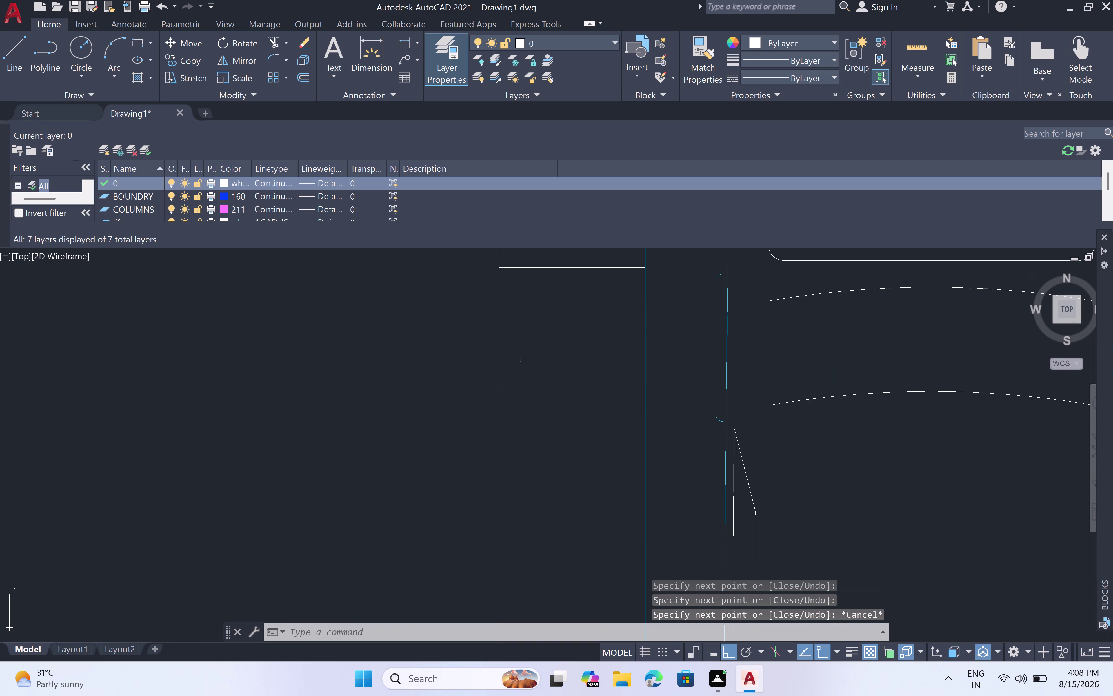
Trim the stray line pieces around the small box.
text(tr)
key(space)
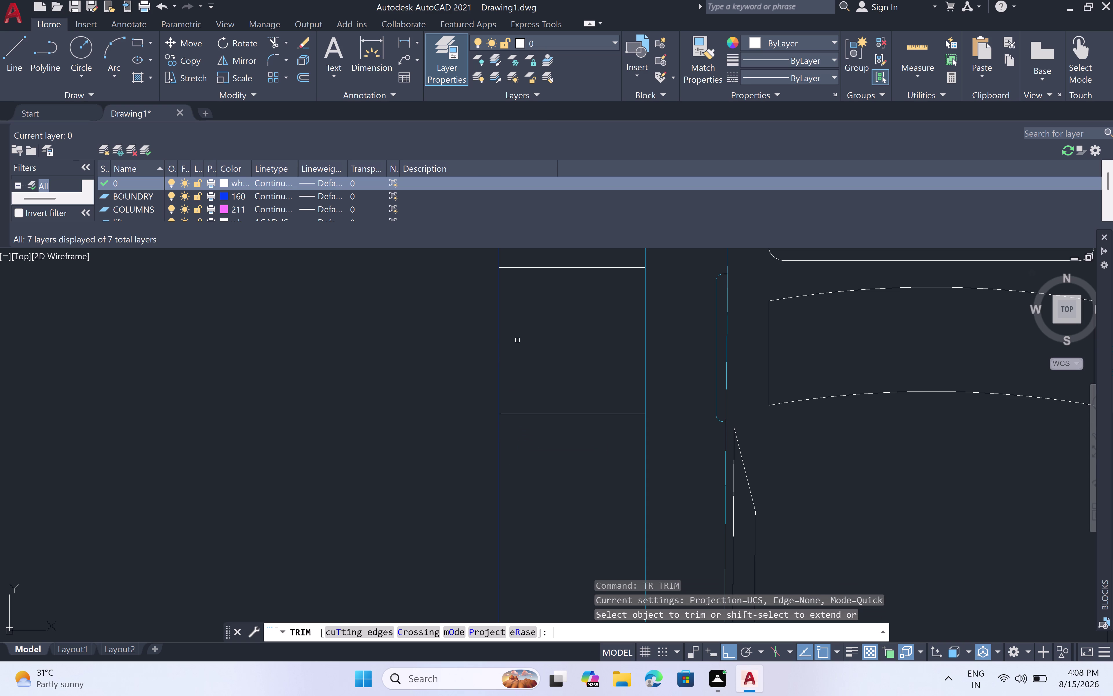
double_click(506, 338)
click(480, 343)
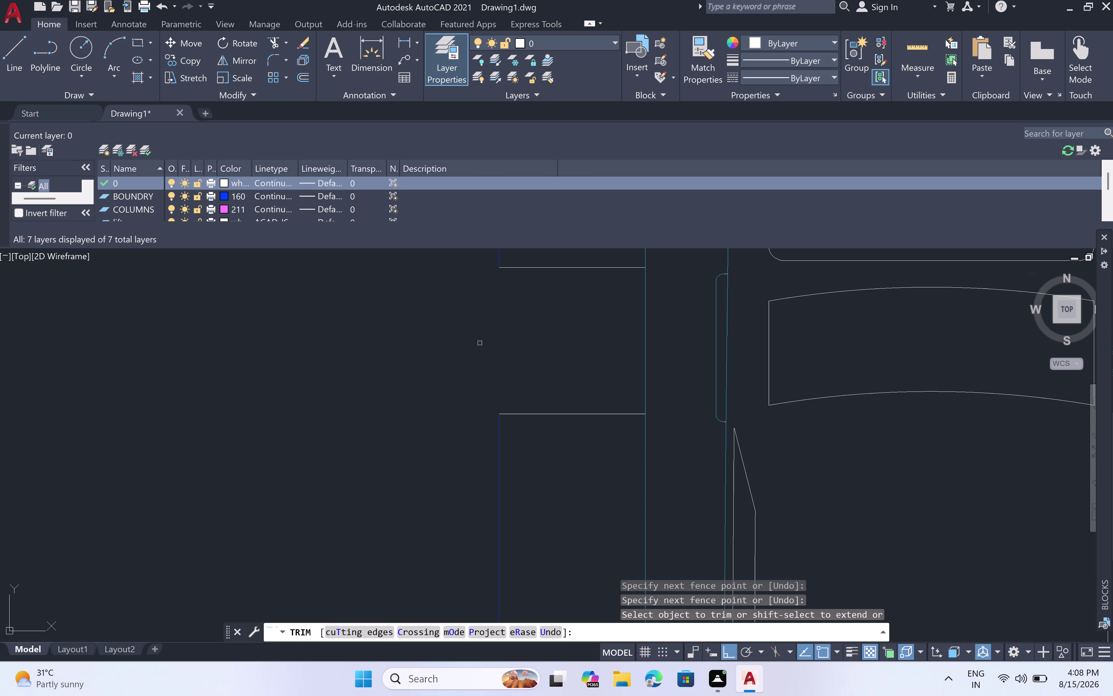
key(Escape)
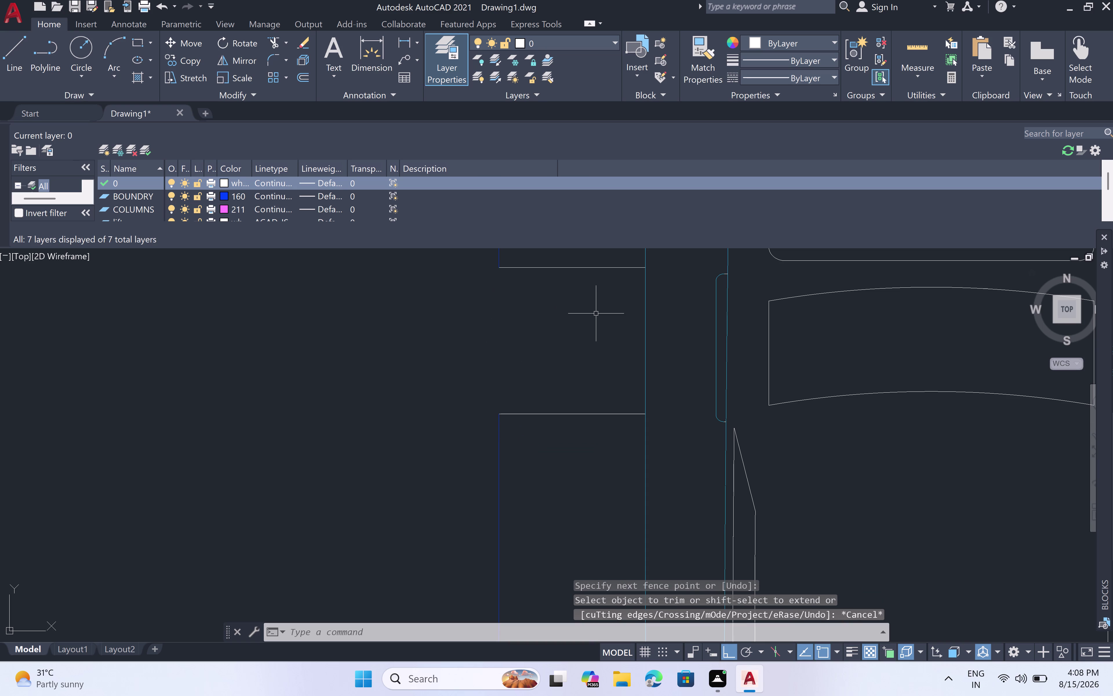
Start a line from the box corner, then cancel it.
text(l)
key(space)
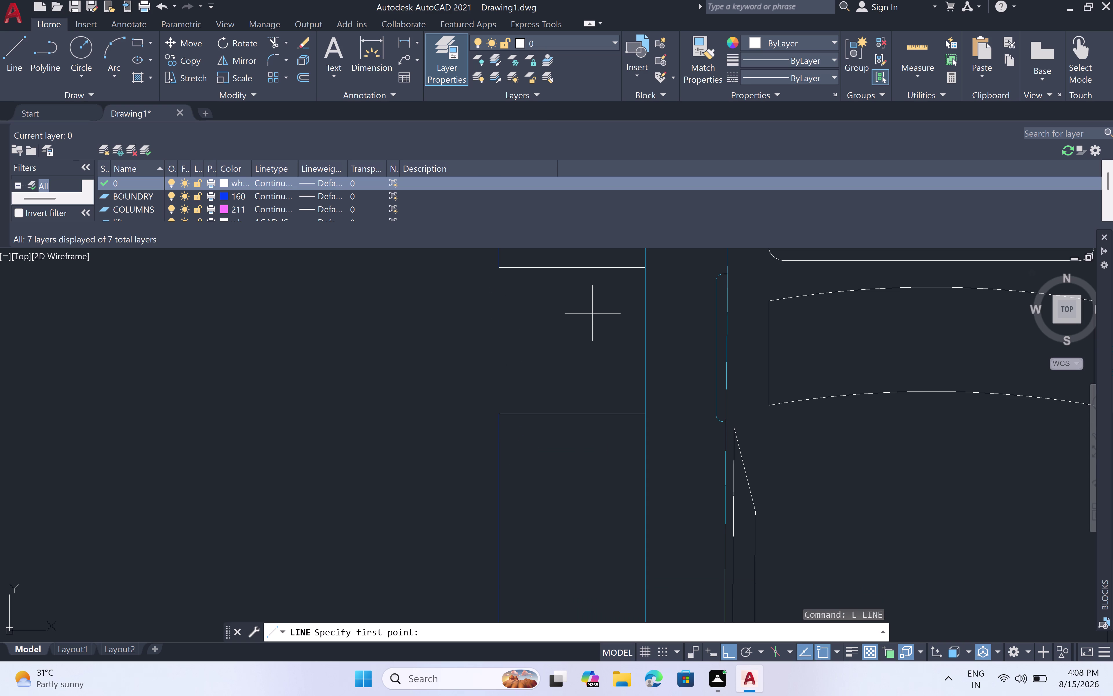
click(499, 270)
click(502, 411)
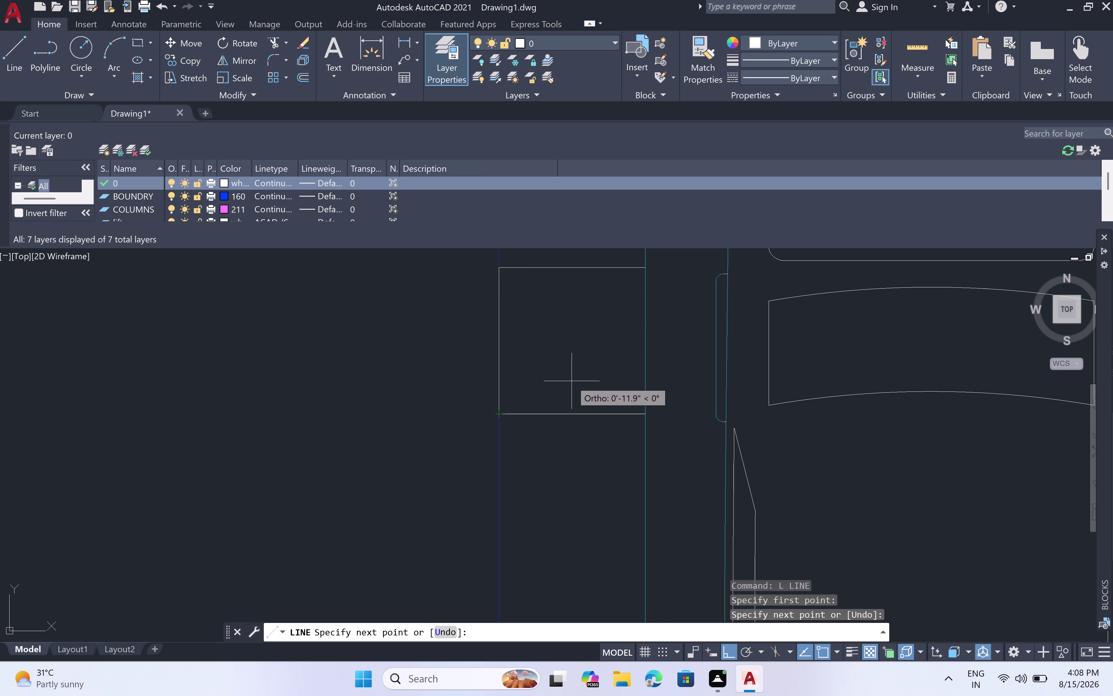
key(Escape)
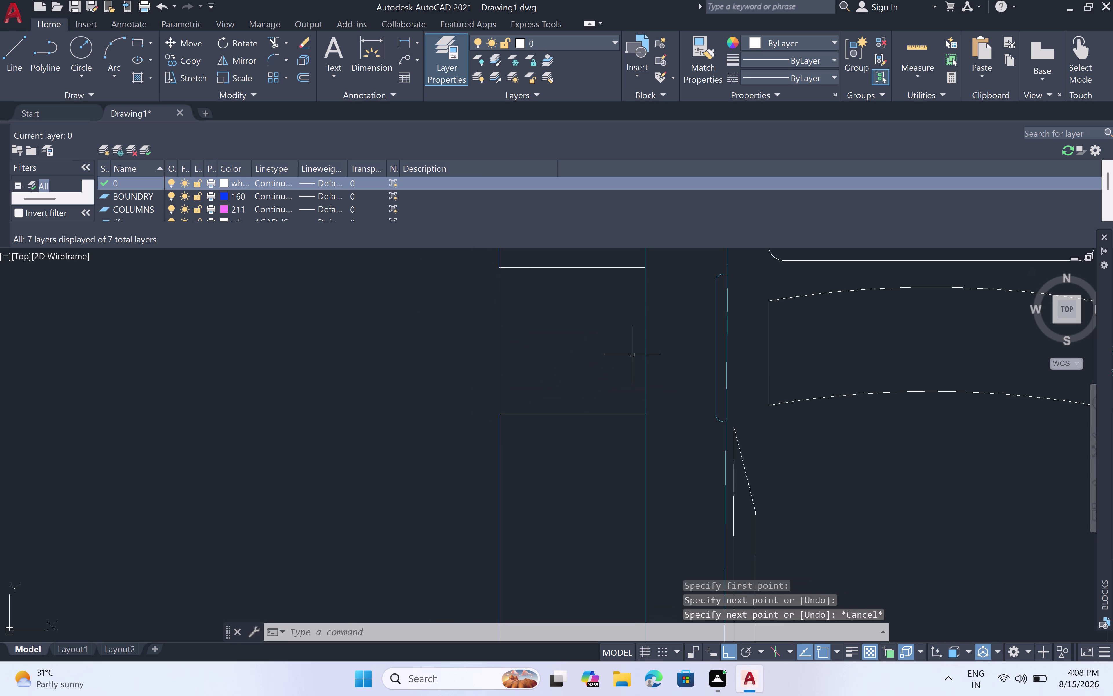
scroll(down, 3)
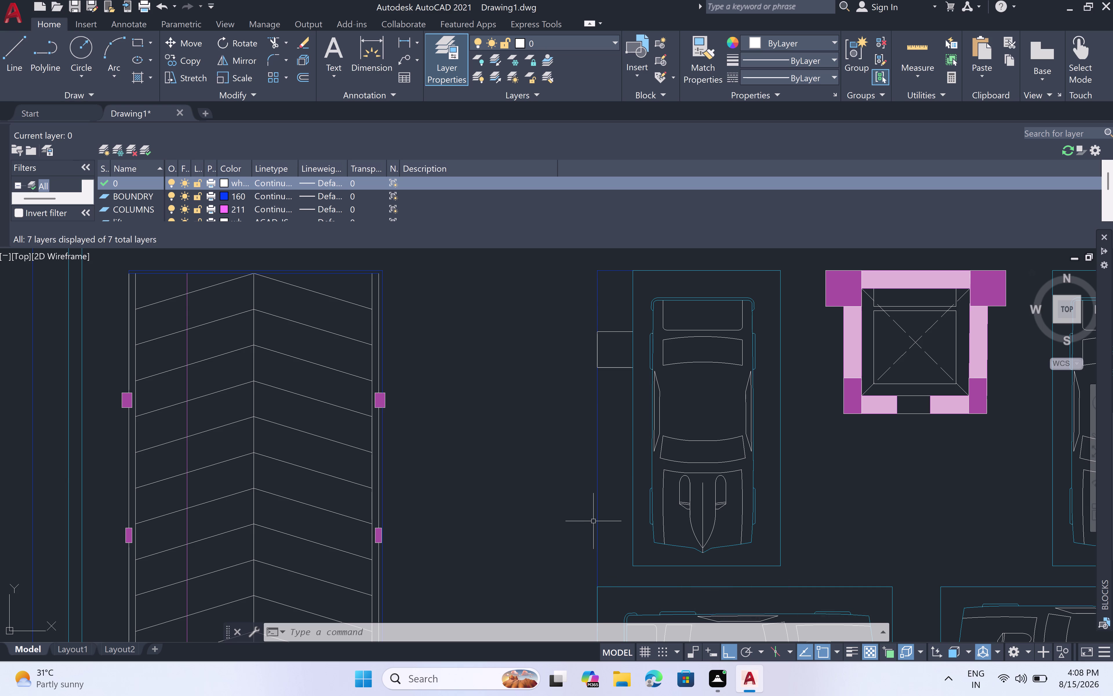
text(l)
key(space)
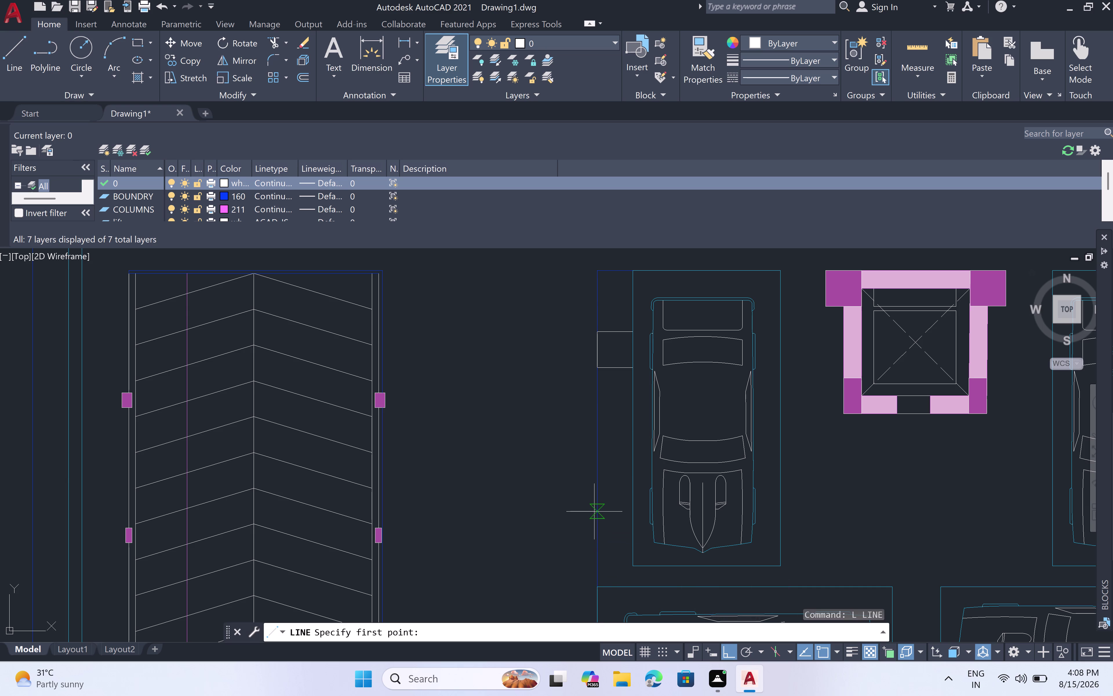
click(597, 511)
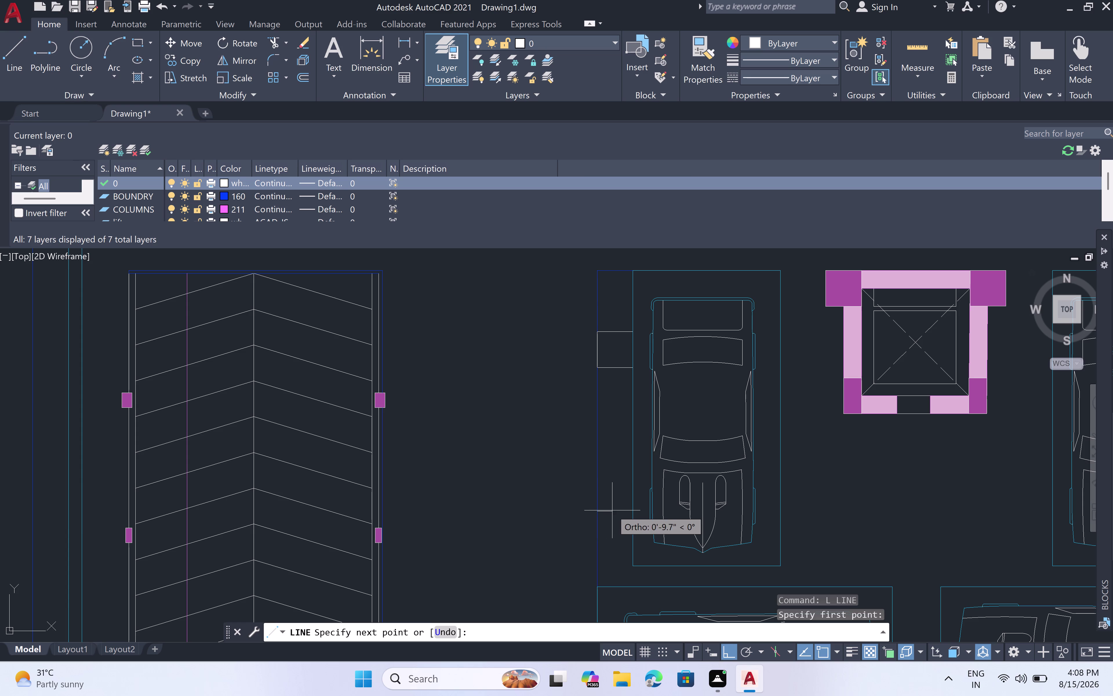
key(1)
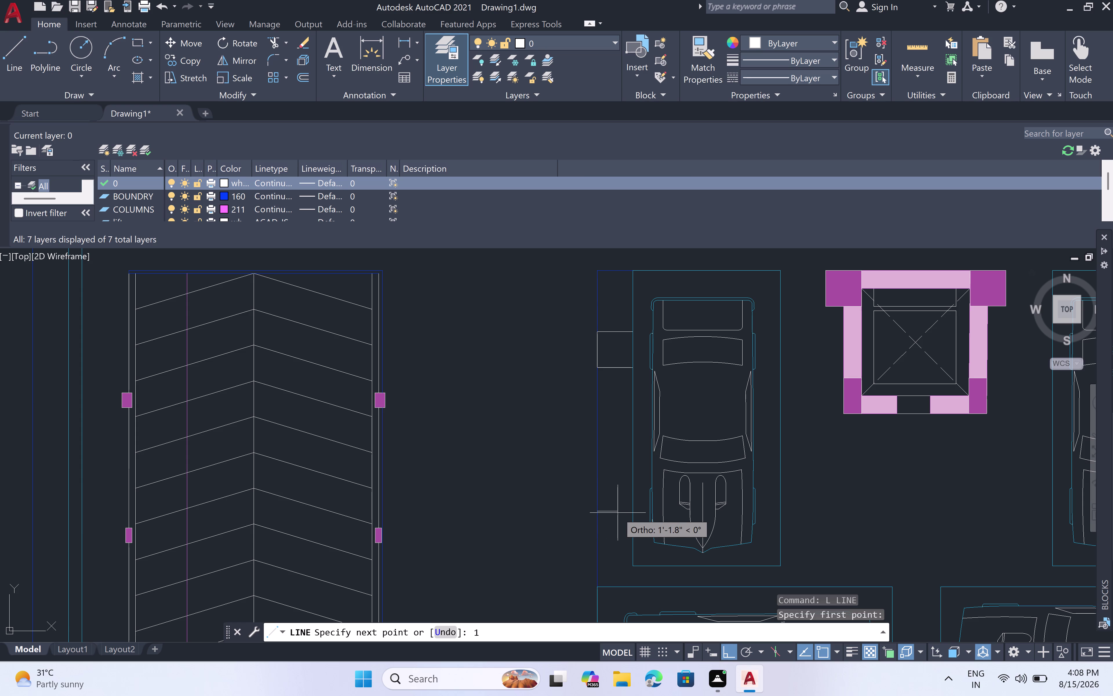
text('6)
text(")
key(space)
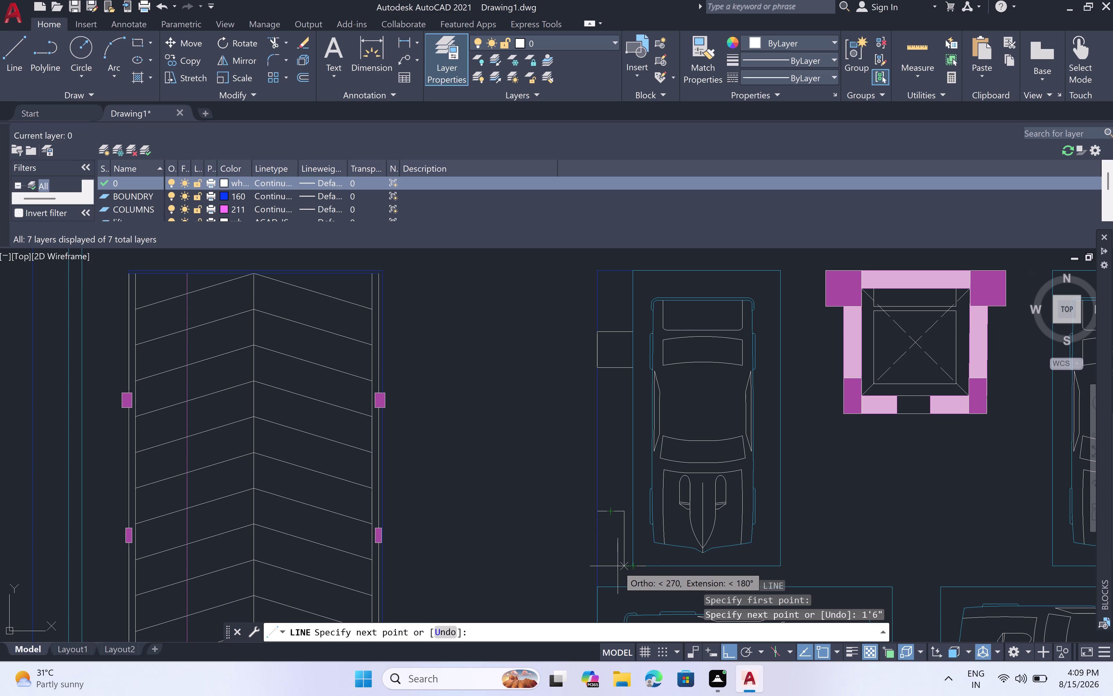
key(2)
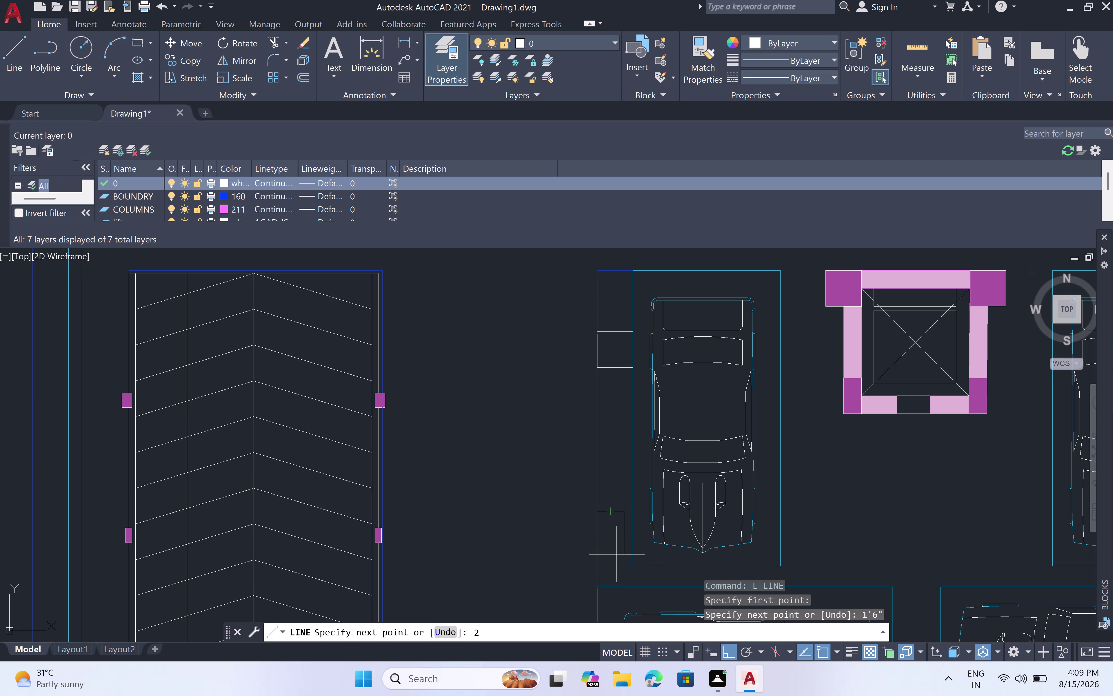
text(')
key(space)
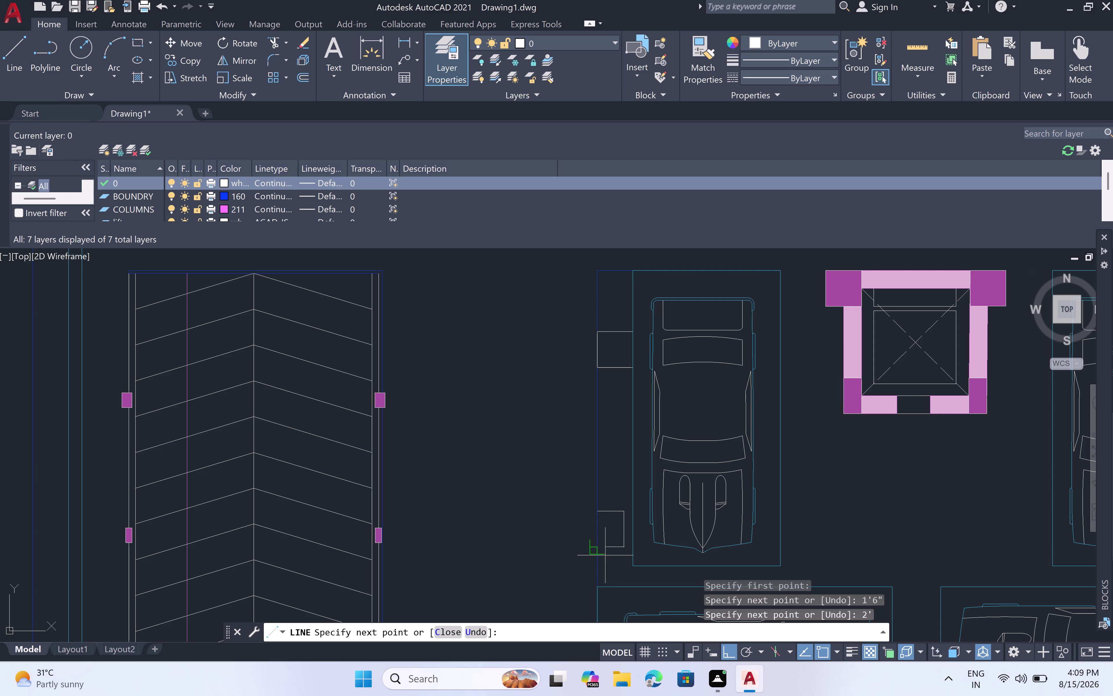
scroll(up, 3)
click(596, 545)
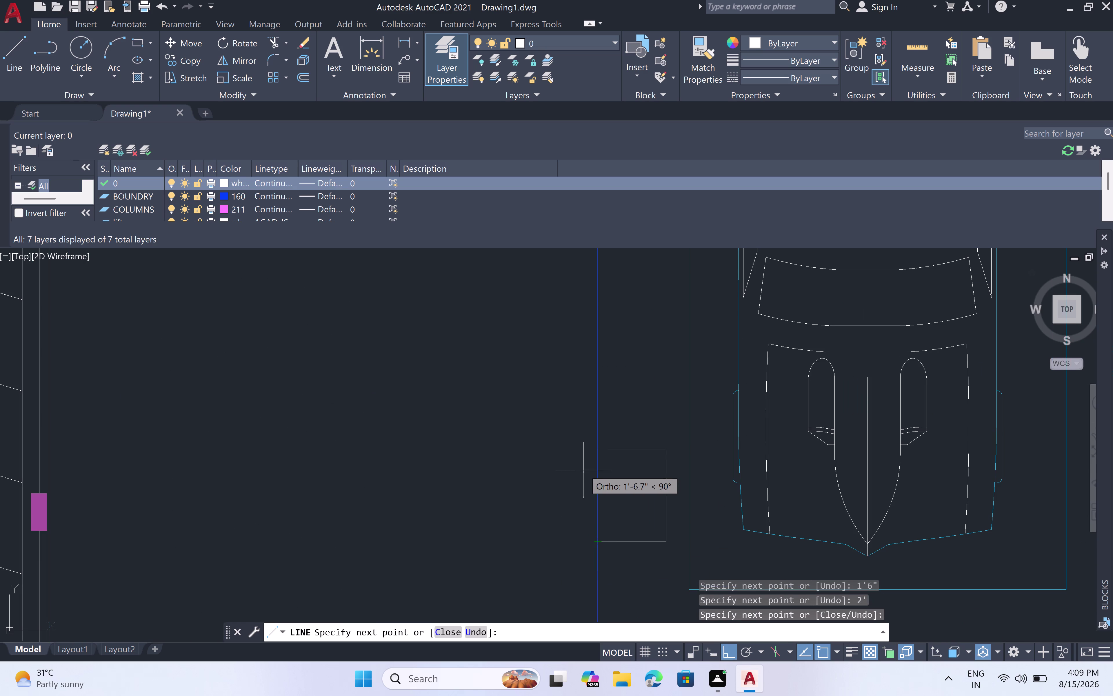
click(592, 456)
key(Escape)
scroll(down, 3)
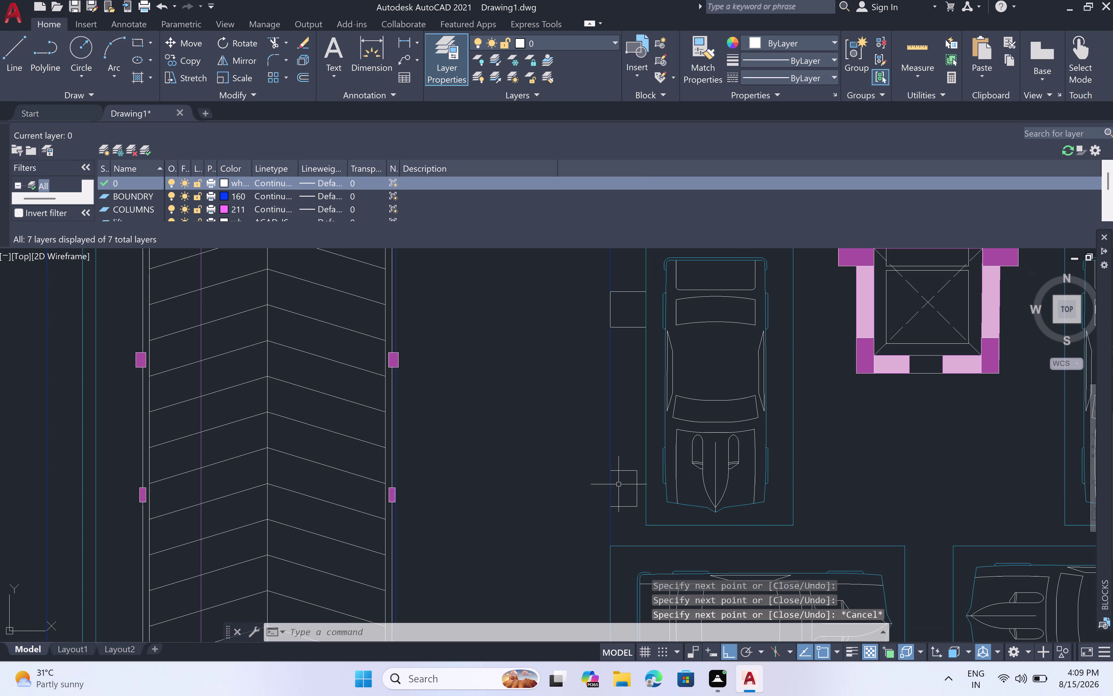
text(m)
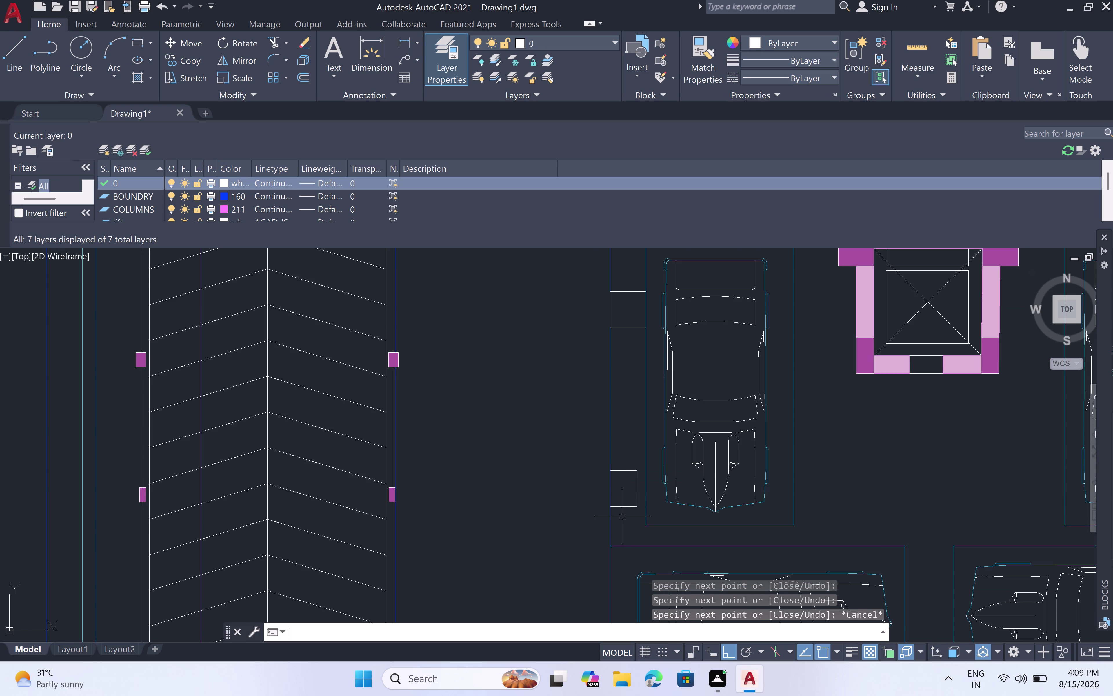
key(space)
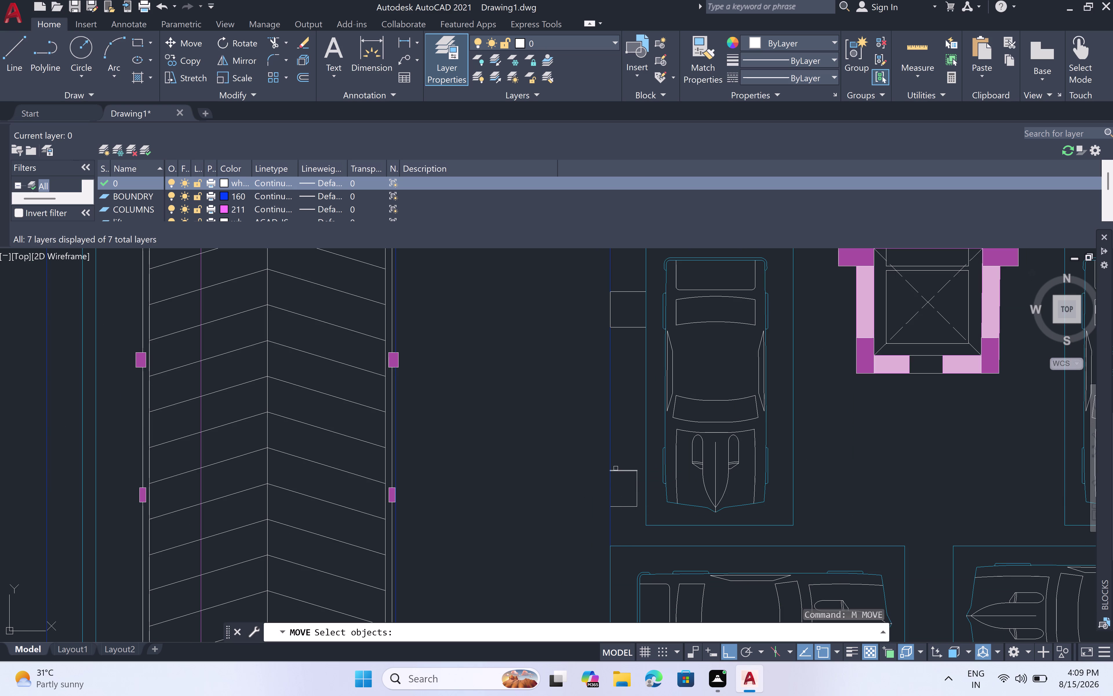
click(618, 472)
click(637, 496)
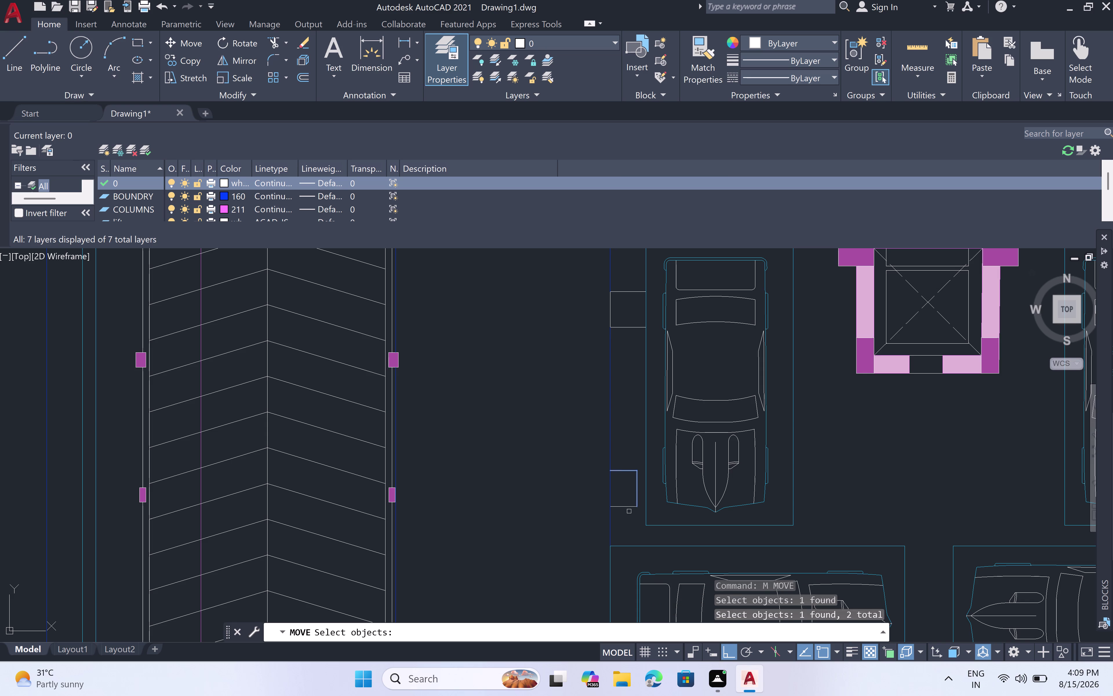
click(628, 507)
key(space)
key(space)
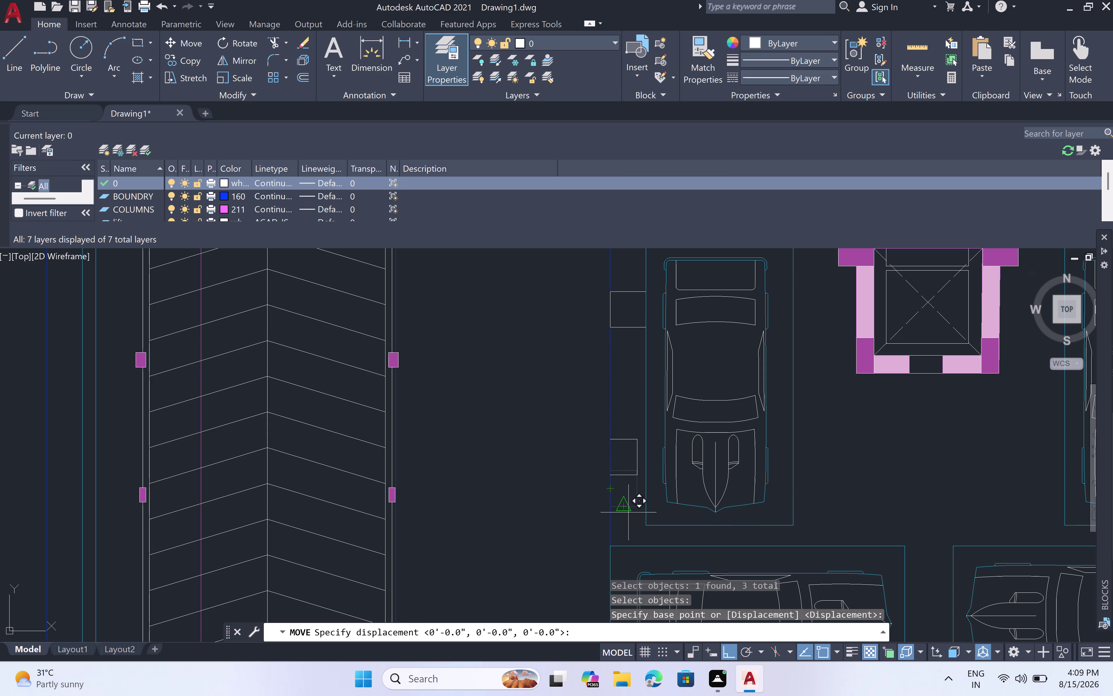
scroll(up, 3)
scroll(down, 3)
scroll(down, 3)
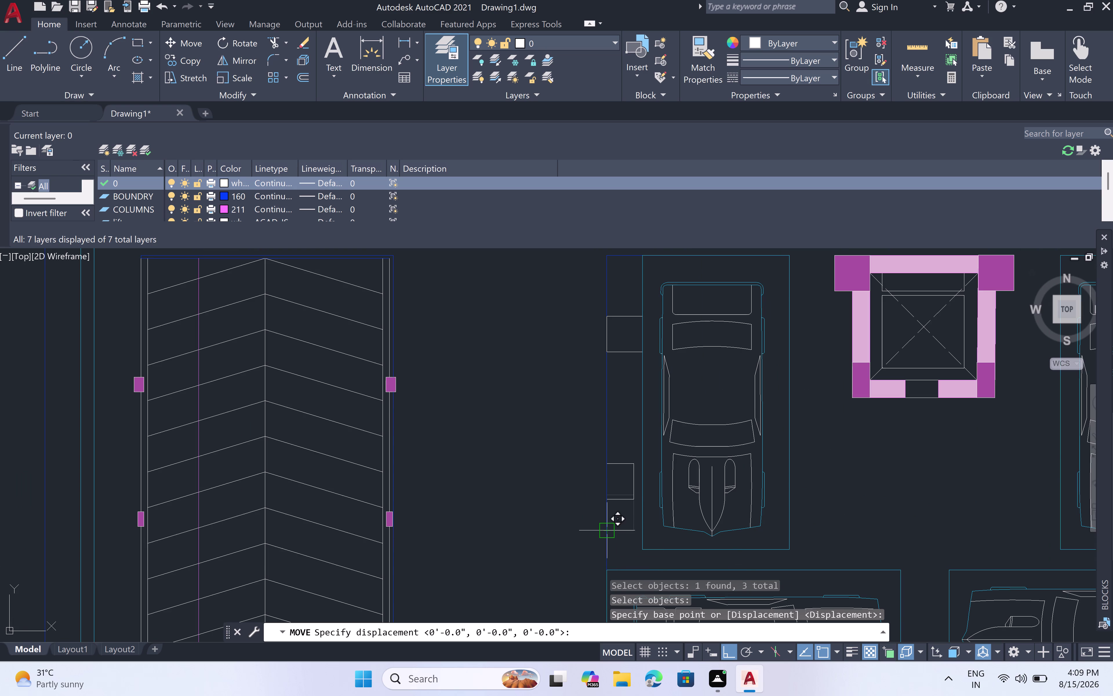
key(Escape)
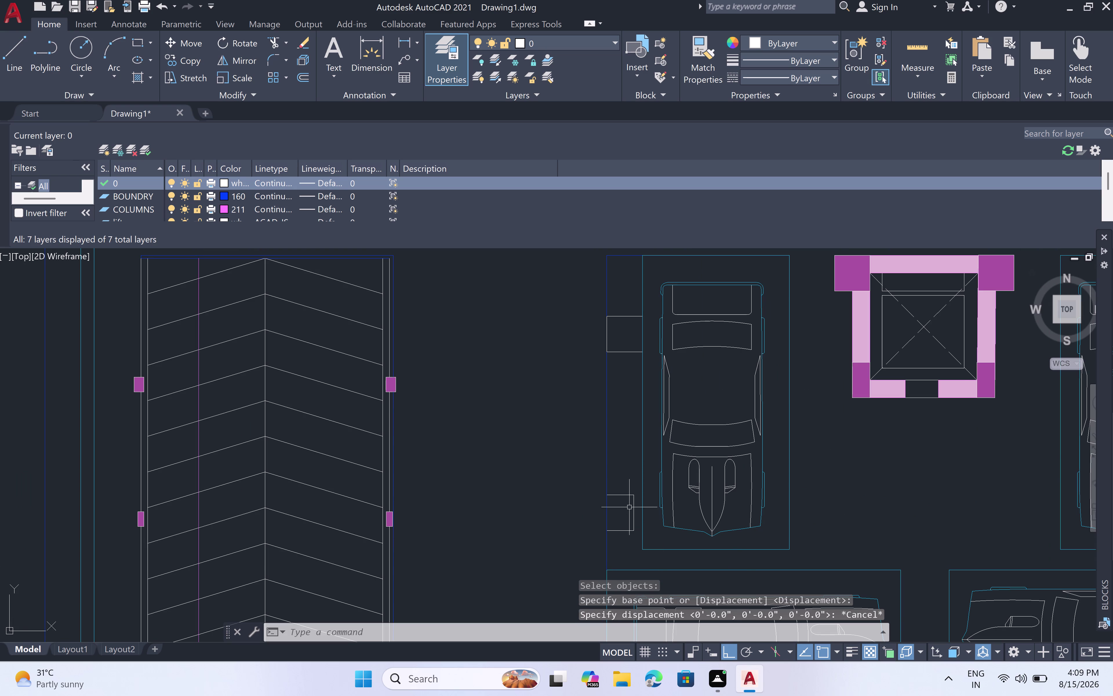
Select the three small box pieces and begin a move, then abandon it.
click(621, 495)
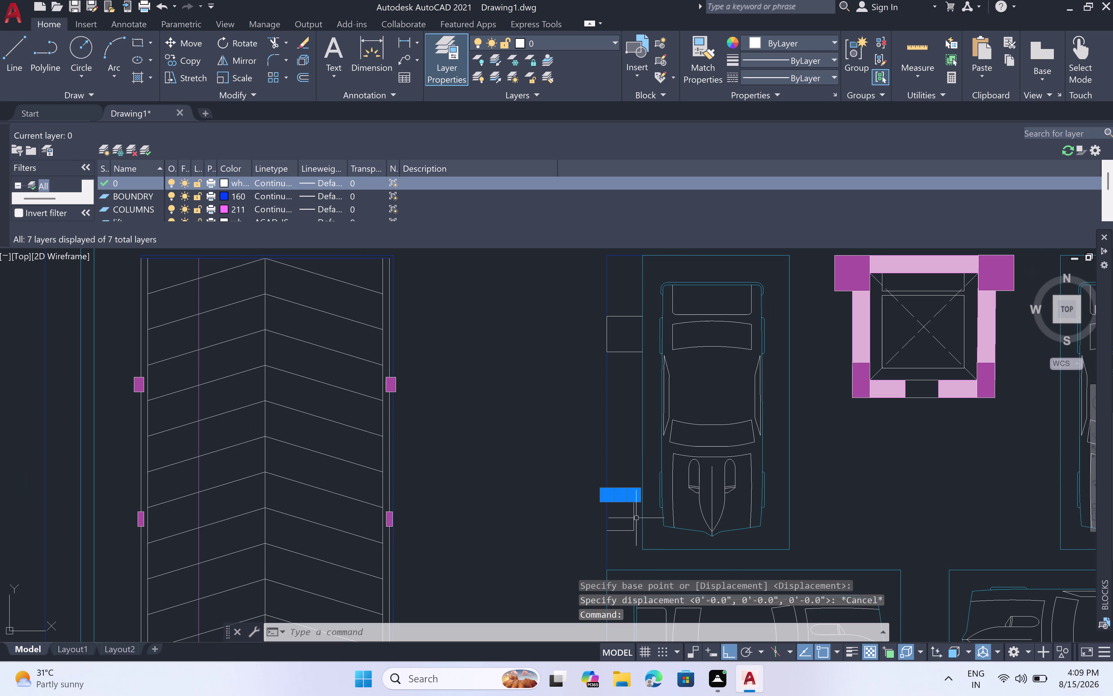
click(634, 517)
click(616, 531)
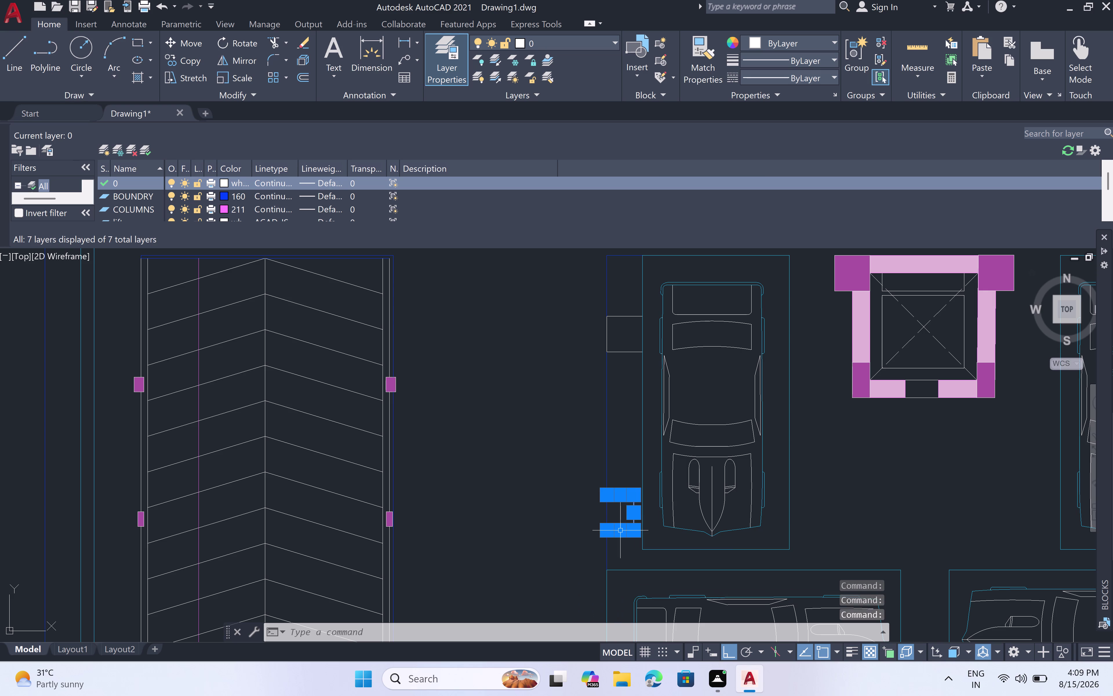
key(m)
key(space)
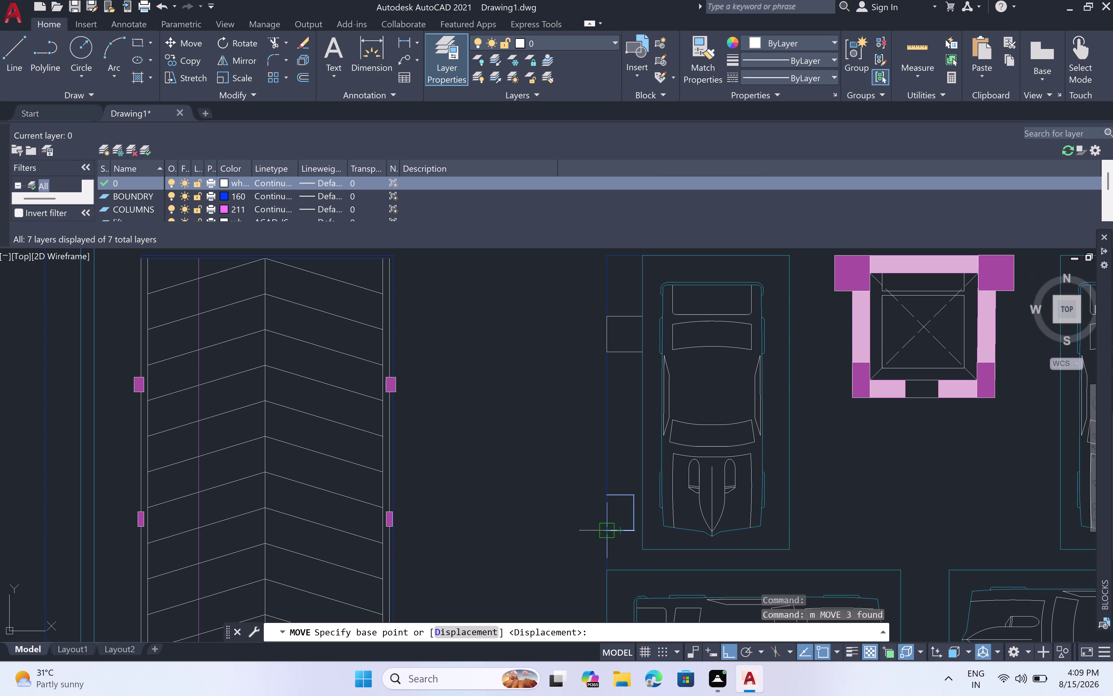
scroll(up, 3)
click(594, 523)
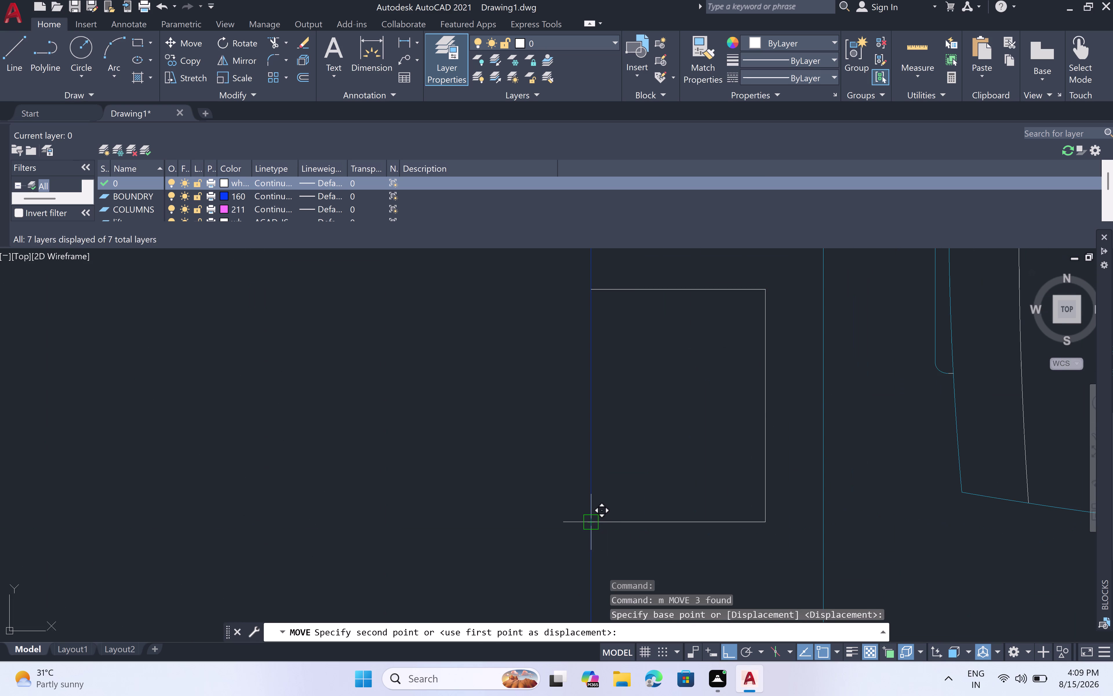
scroll(down, 3)
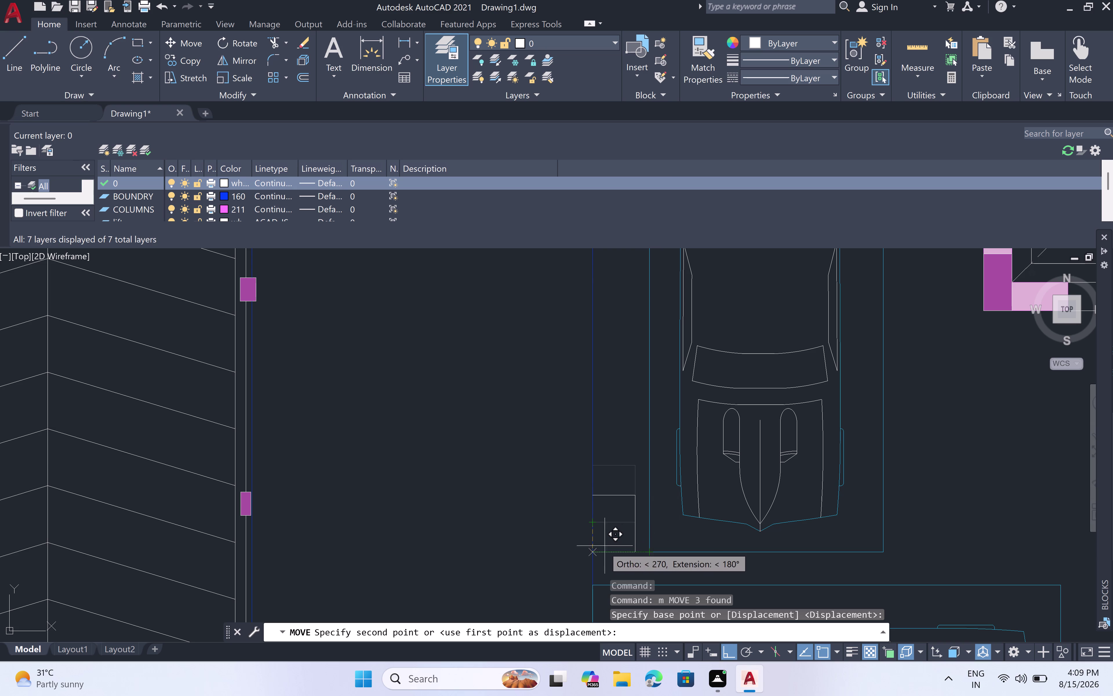
scroll(up, 3)
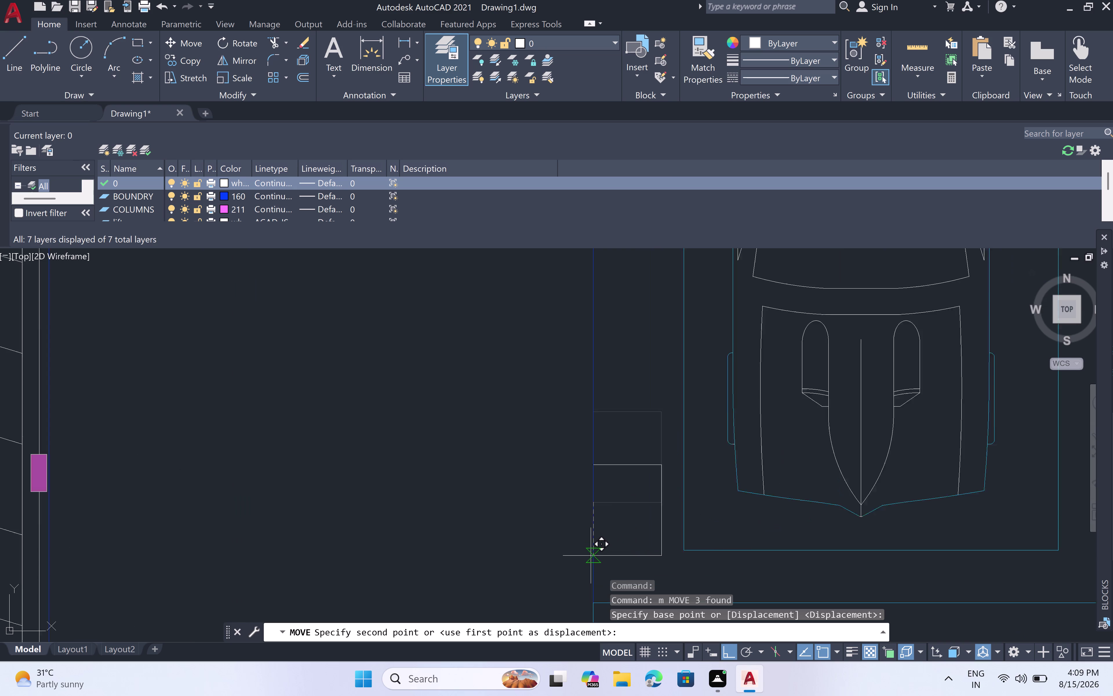
scroll(up, 3)
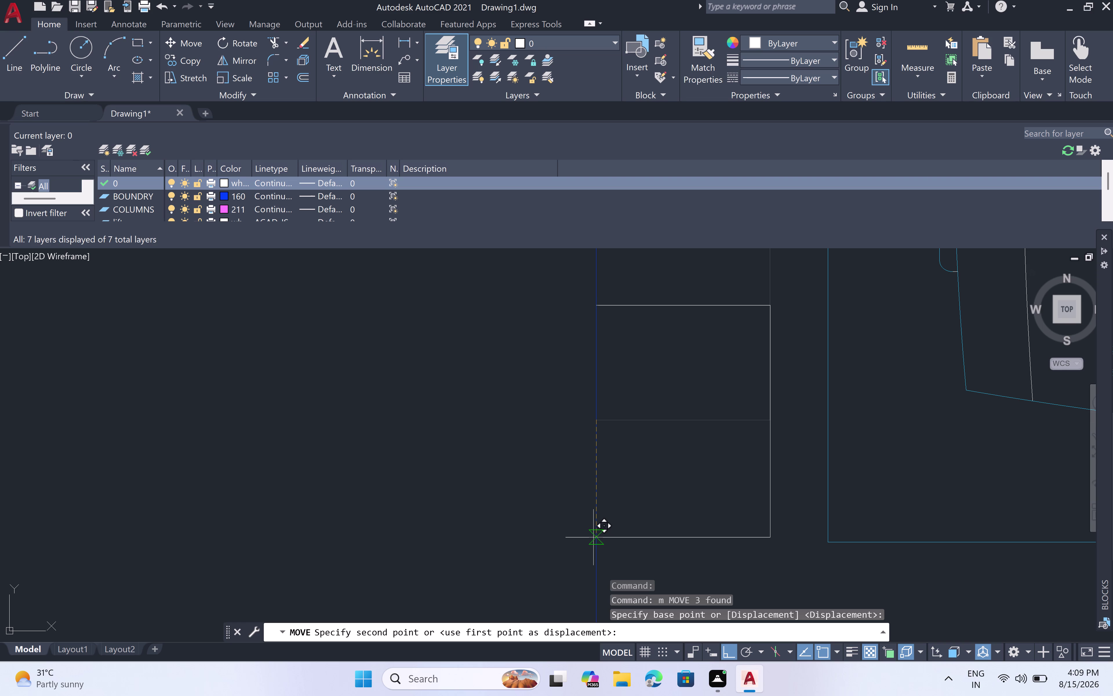
double_click(594, 539)
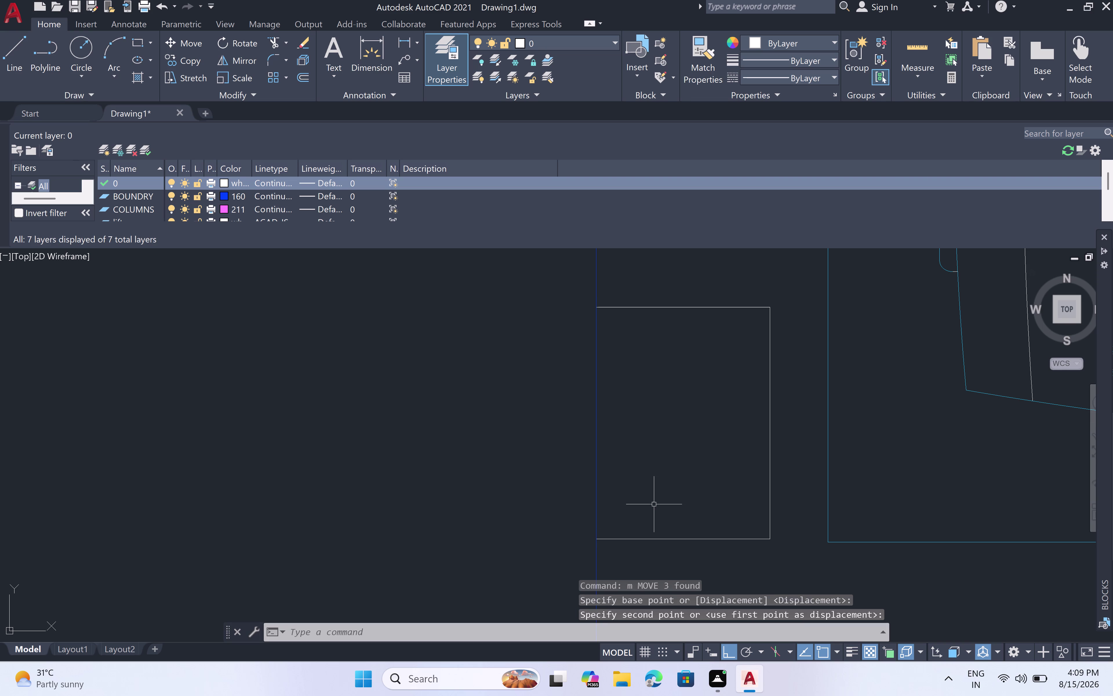
key(Escape)
Trim away part of the box's left edge with a fence.
text(tr)
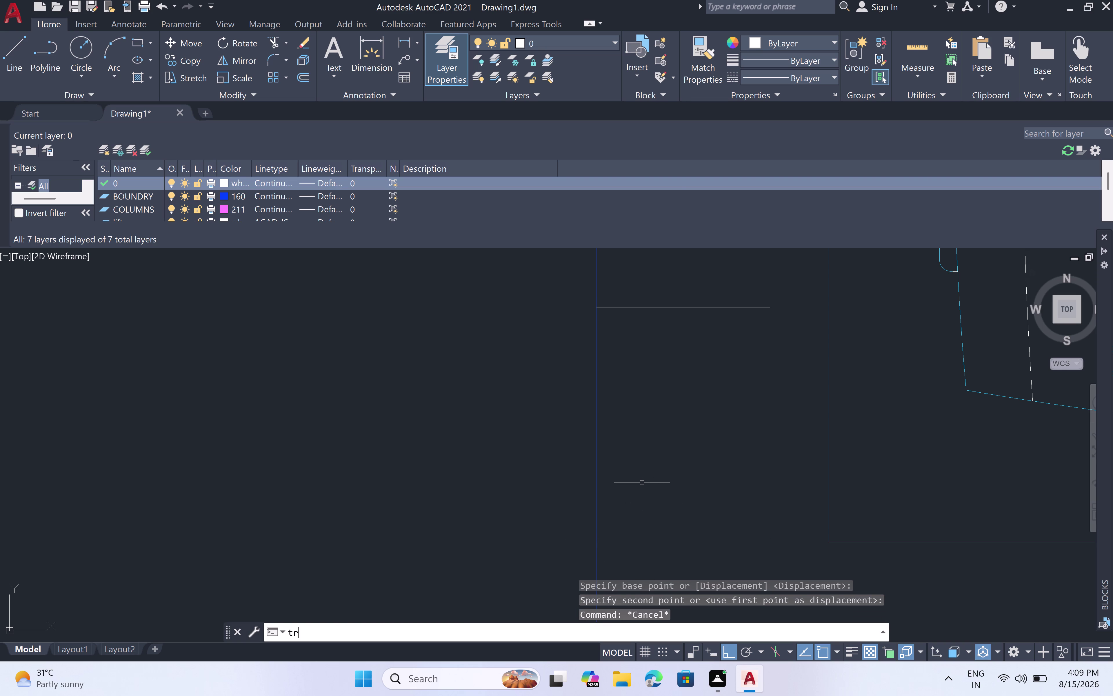
key(space)
click(641, 477)
click(562, 484)
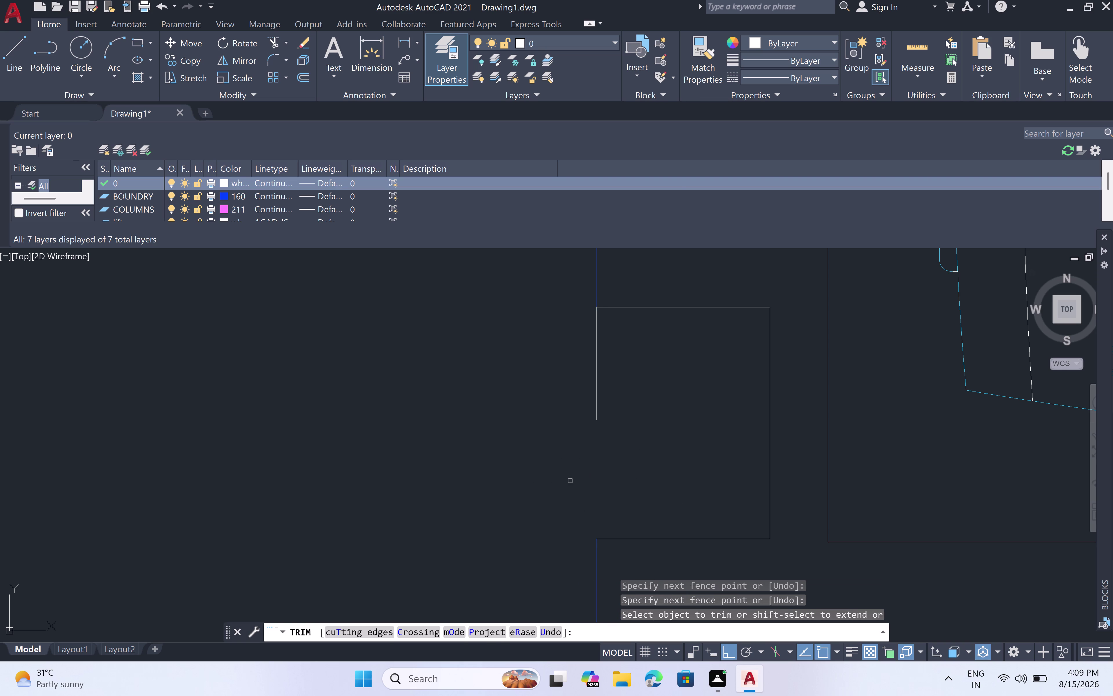
key(Escape)
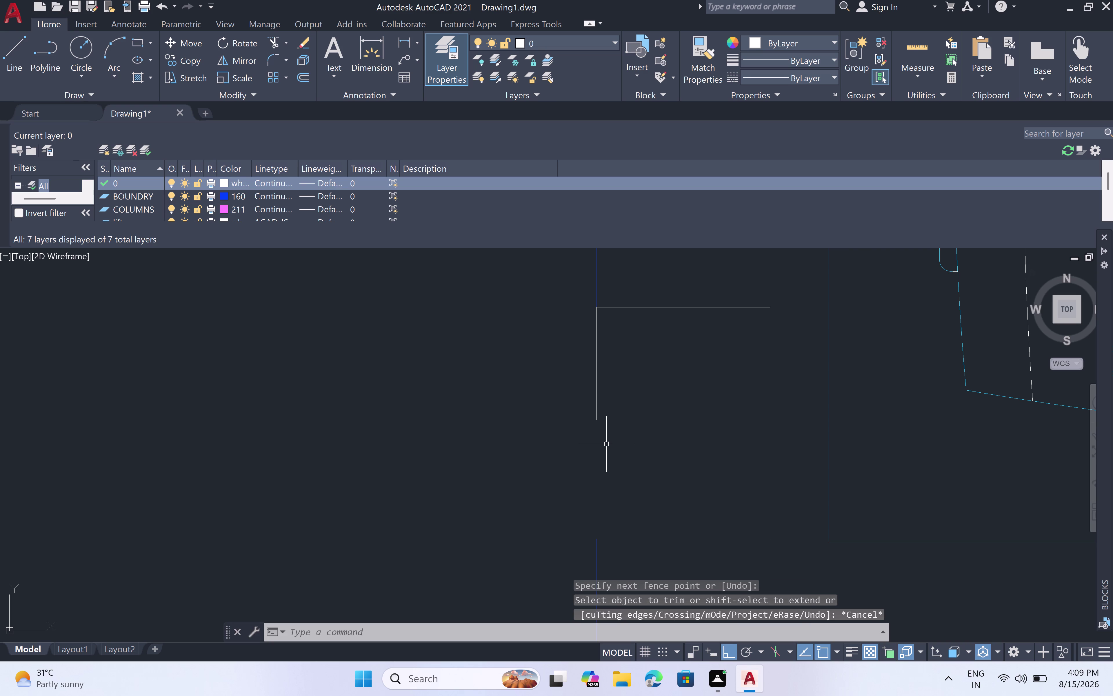
Redraw the box's left edge with a line closing the gap, then zoom out.
text(l)
key(space)
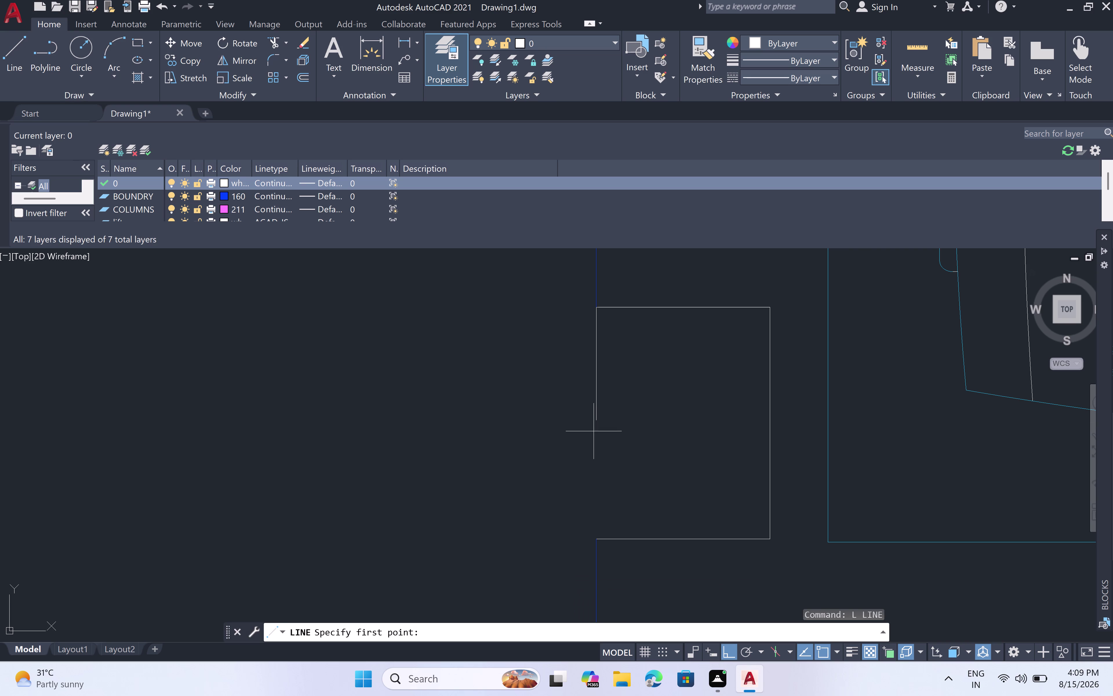
click(596, 423)
click(598, 531)
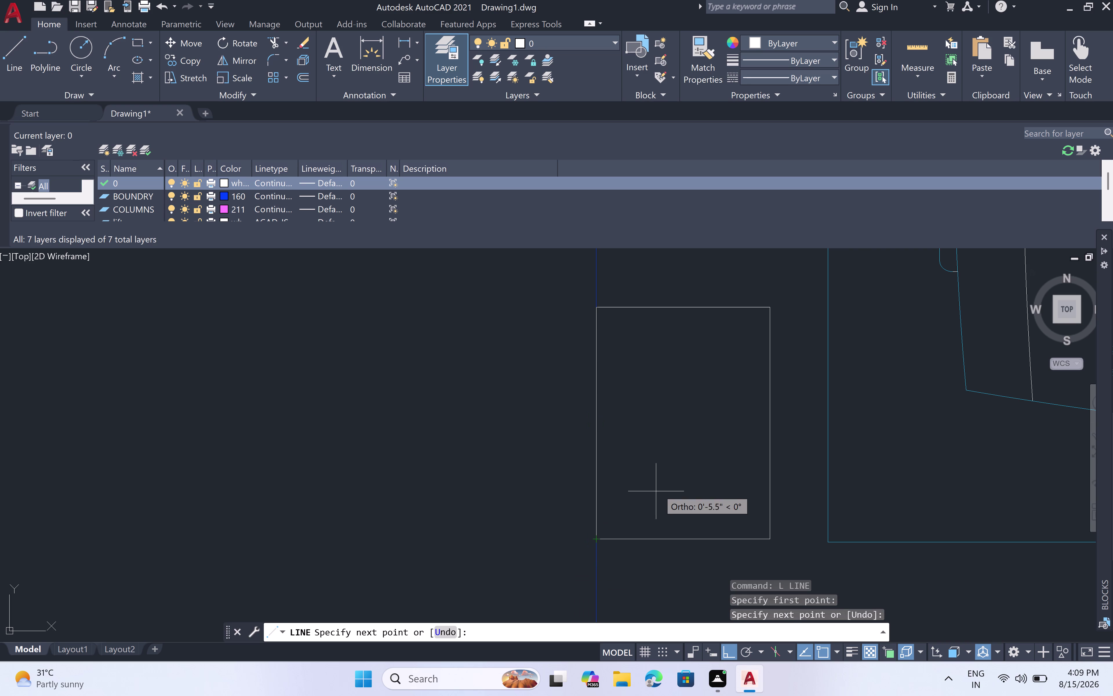
key(Escape)
scroll(down, 3)
scroll(down, 3)
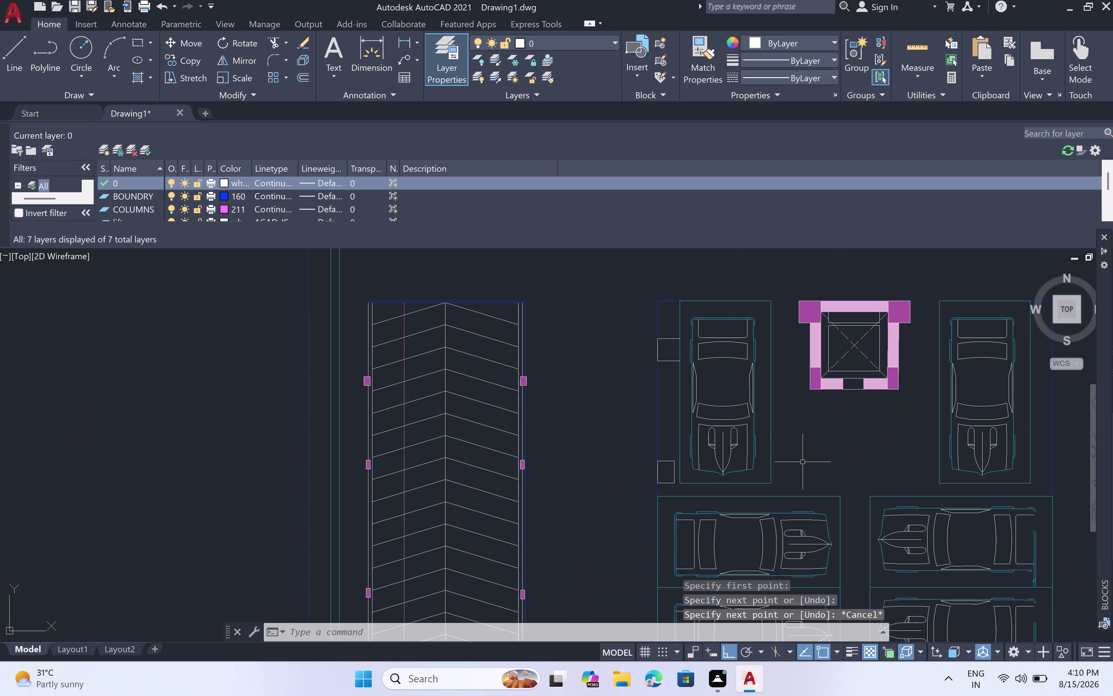
scroll(down, 3)
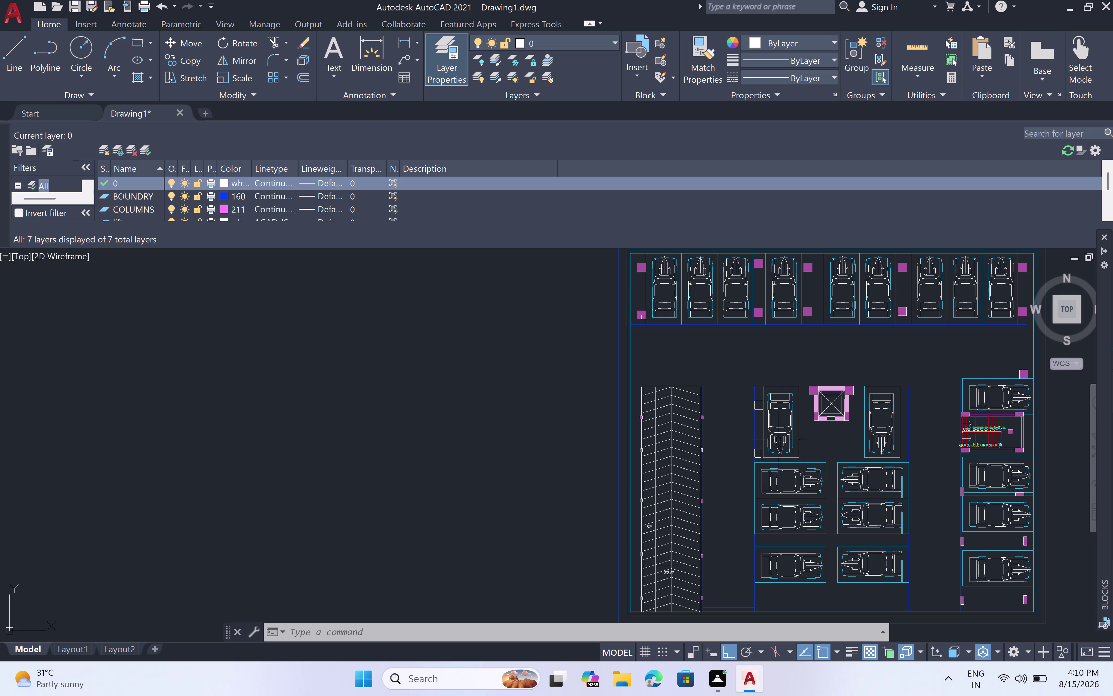
Select the small box pieces and their surrounding rectangle beside the car.
scroll(up, 3)
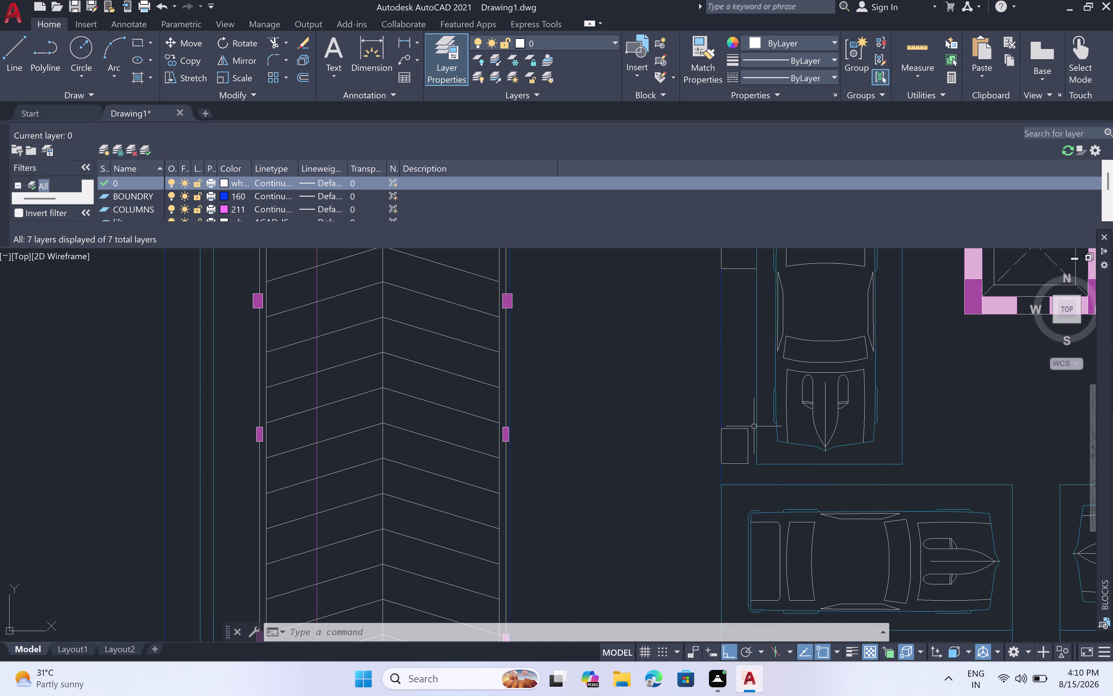
click(751, 426)
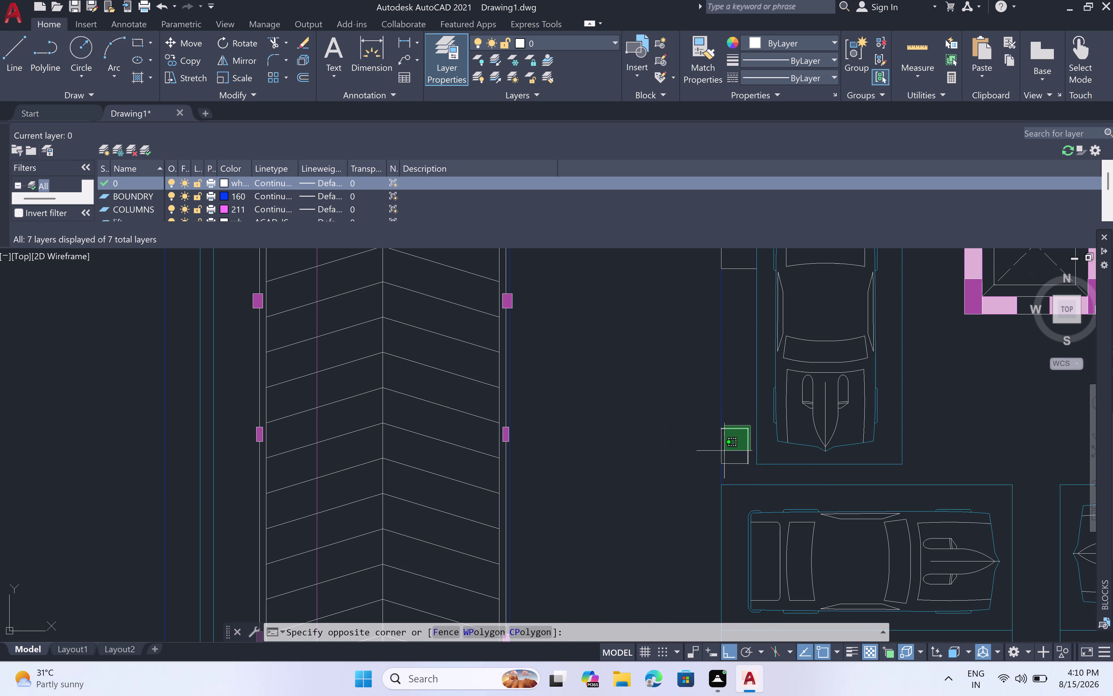
double_click(727, 467)
click(720, 451)
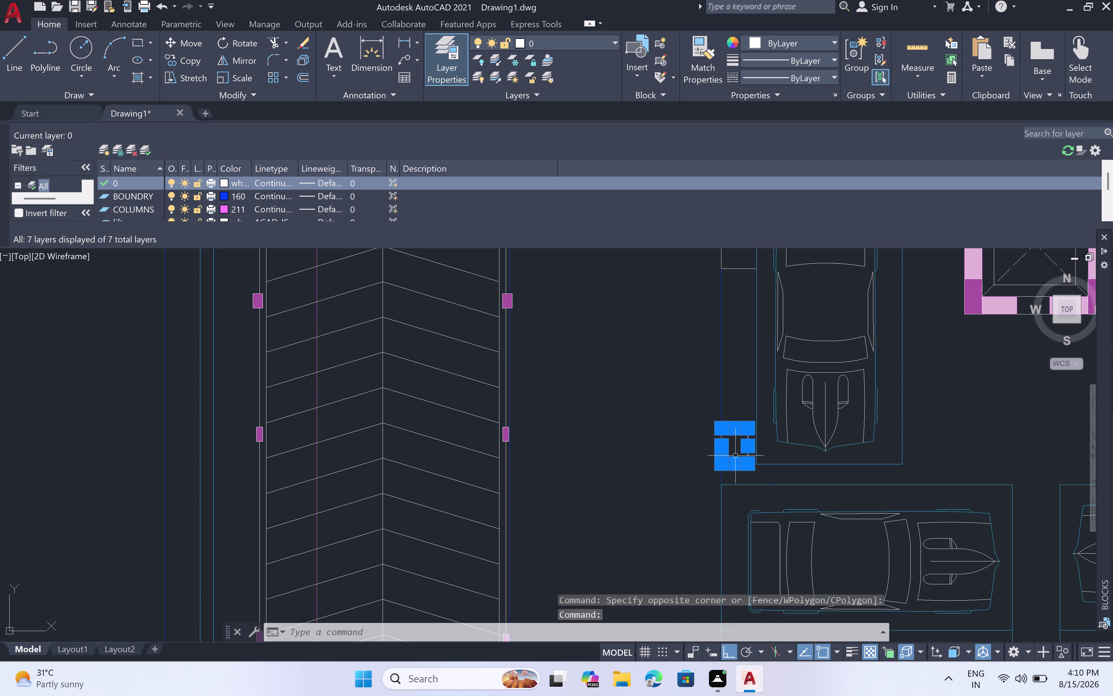
scroll(up, 3)
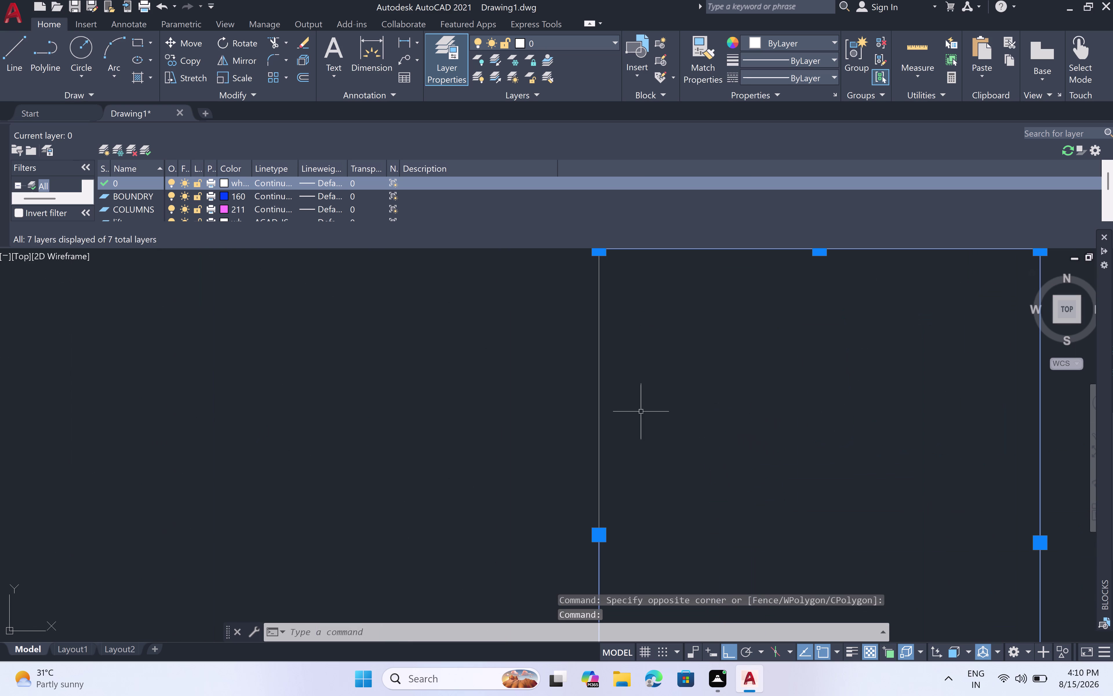
click(599, 423)
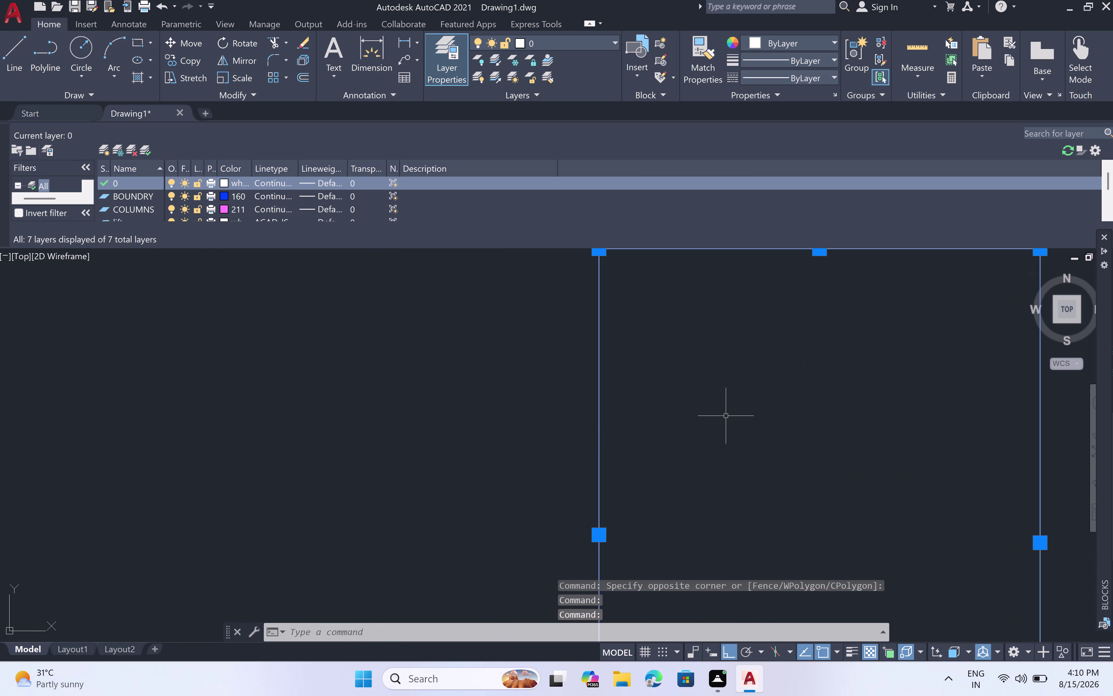
Copy the box to the car's other side with Snap and Ortho off.
text(co)
key(space)
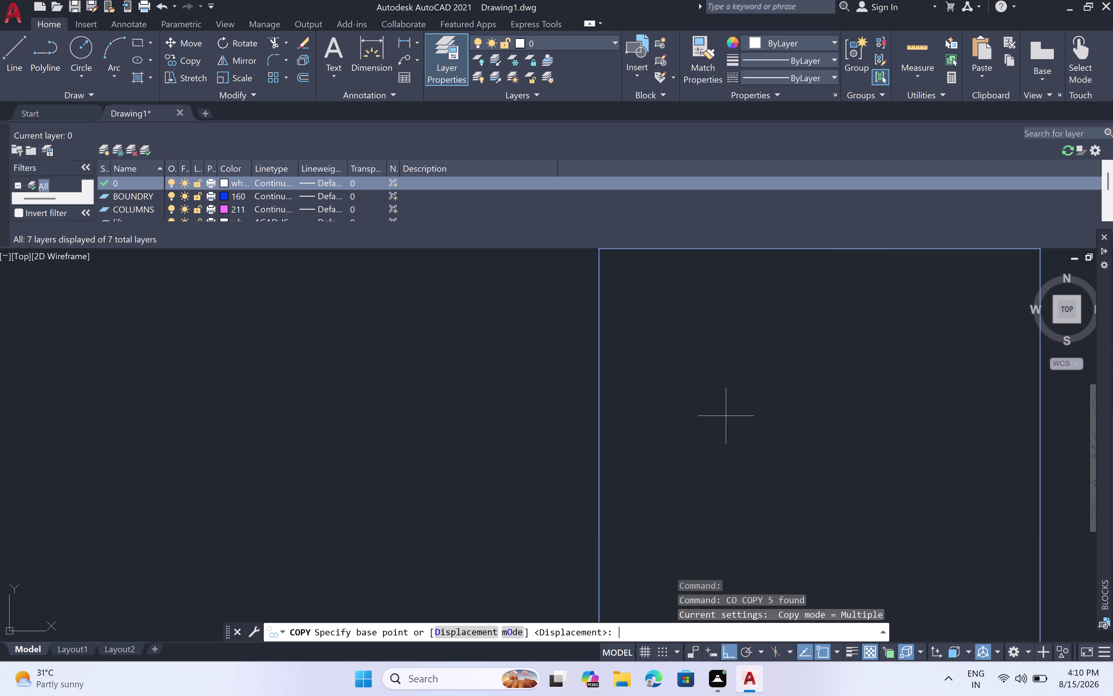
scroll(down, 3)
scroll(down, 3)
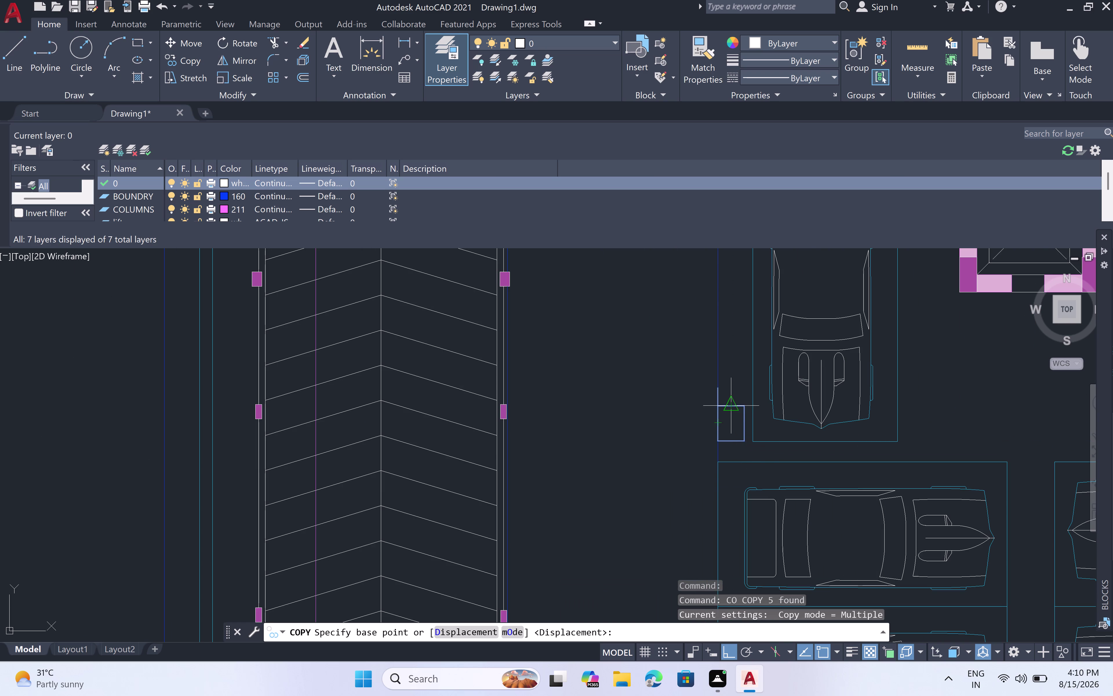
click(741, 440)
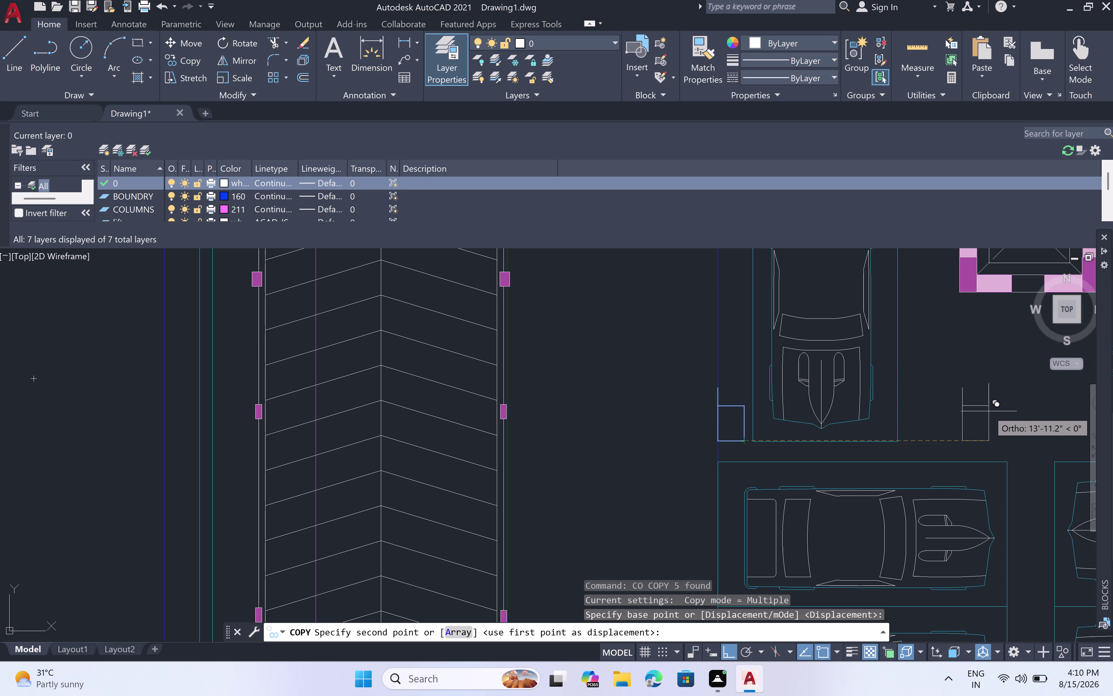
key(F9)
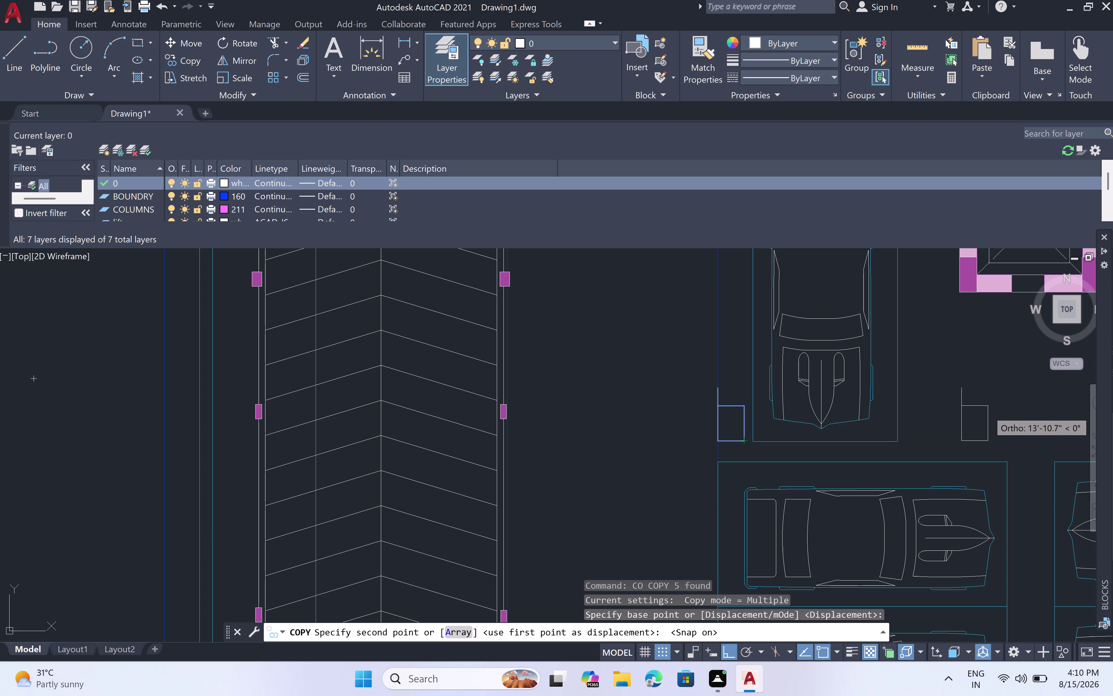
key(F9)
key(F8)
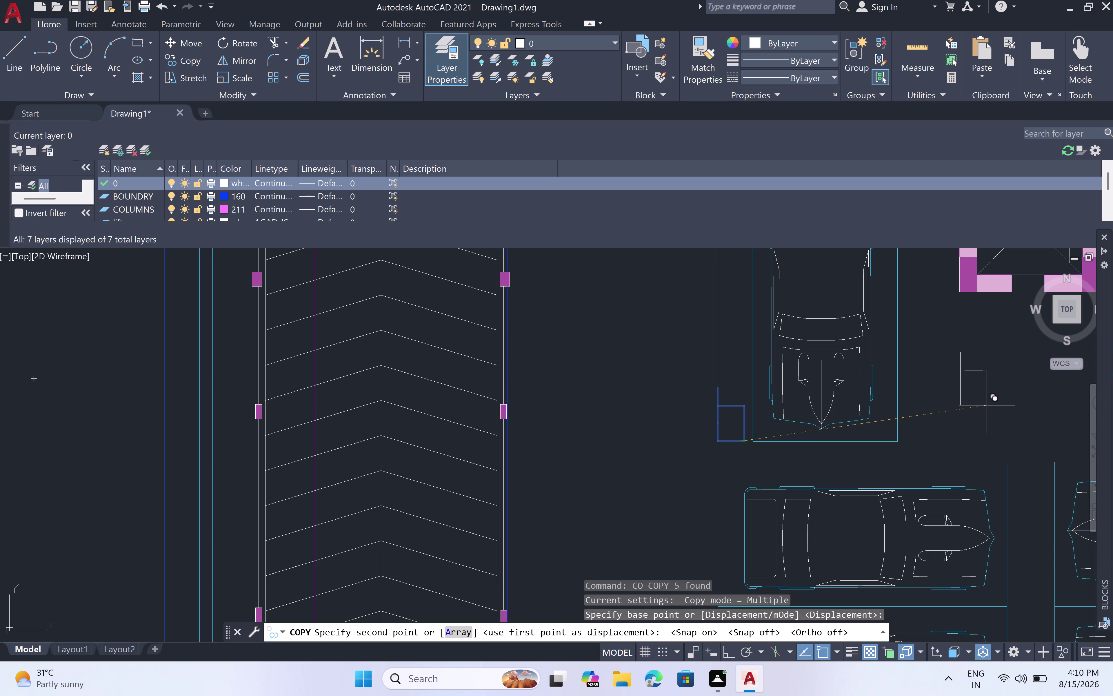
click(987, 406)
key(Escape)
Start the TRIM command around the copied box.
scroll(down, 3)
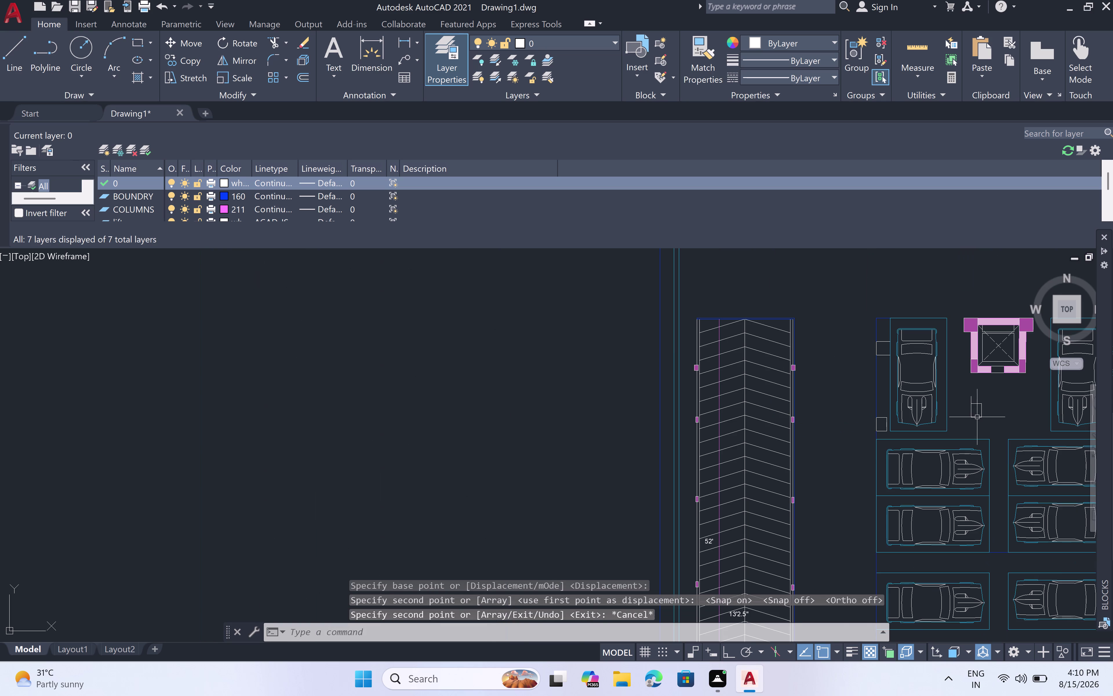
scroll(up, 3)
key(t)
key(r)
key(space)
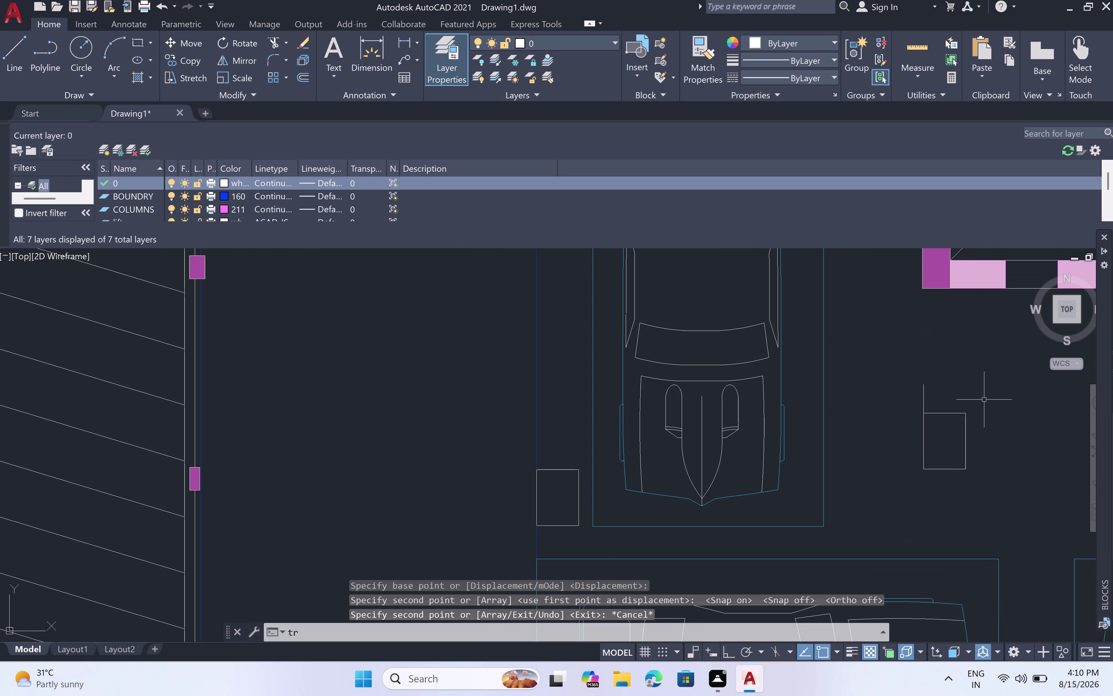
End the trim and reselect the copied small square below the lift core.
click(923, 397)
scroll(down, 3)
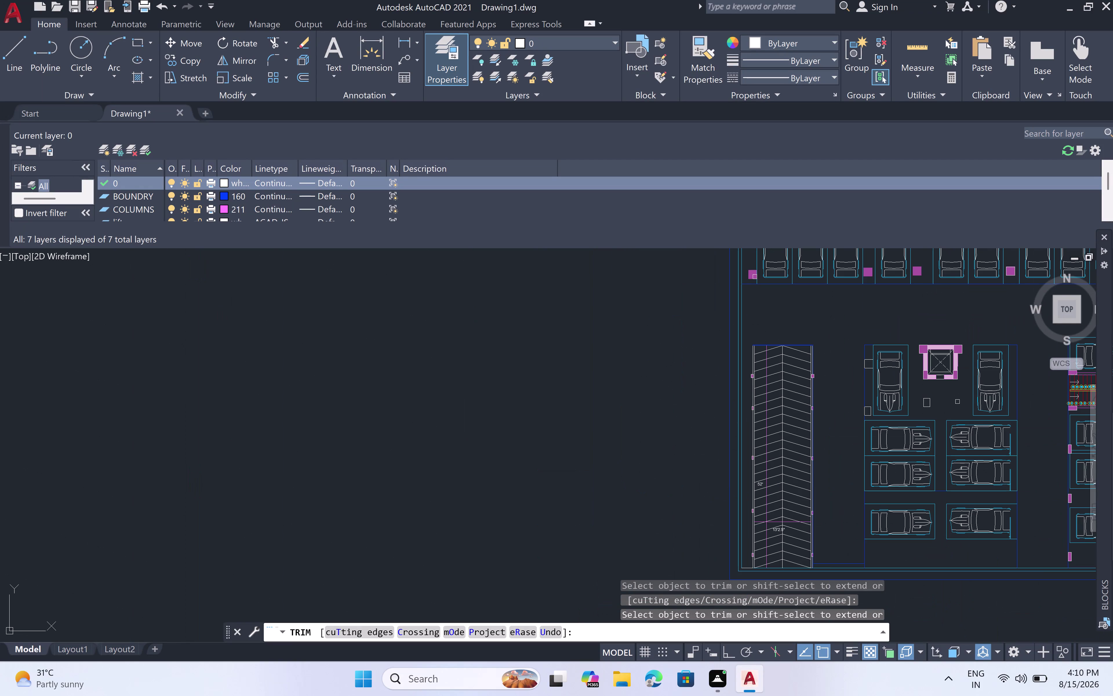
key(Escape)
scroll(down, 3)
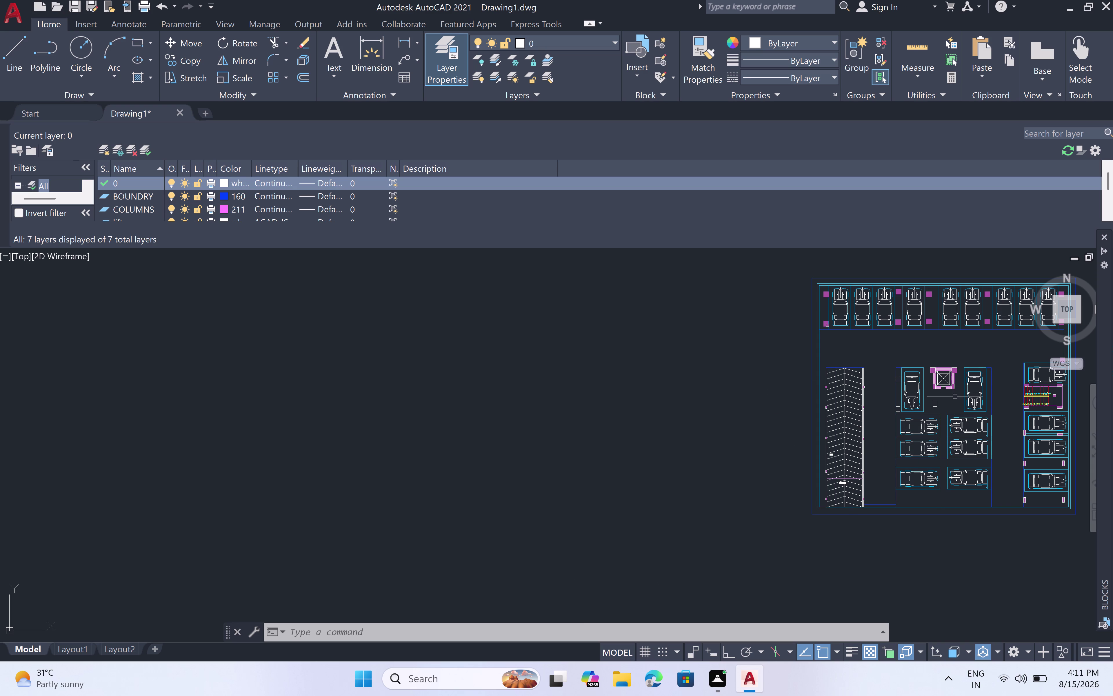
scroll(up, 3)
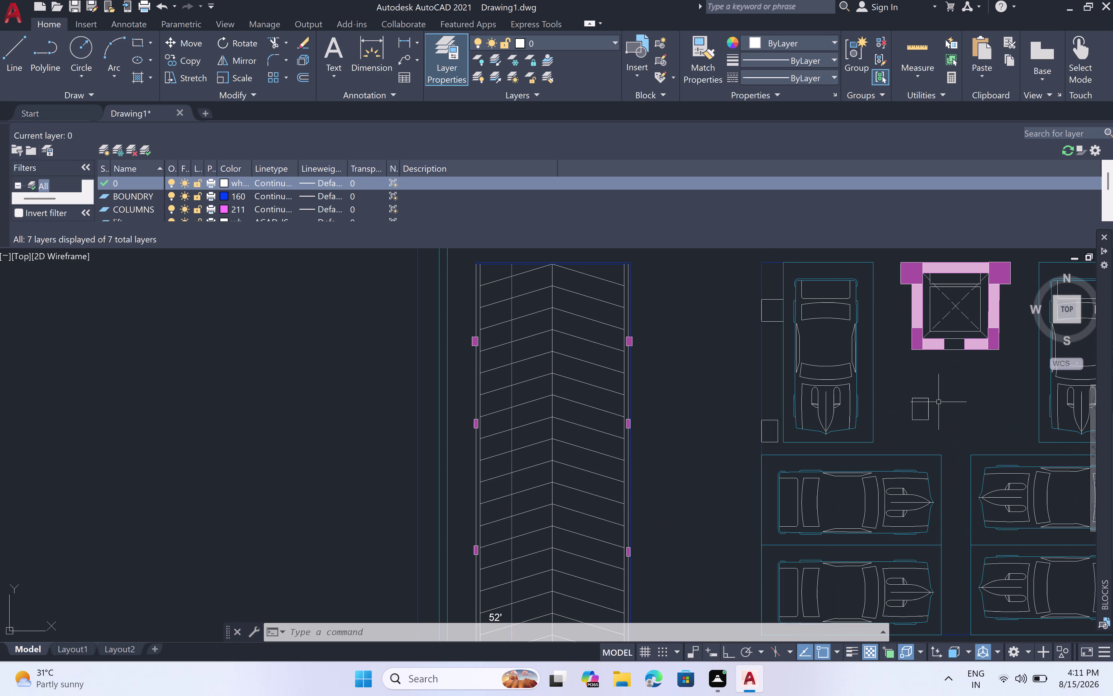
double_click(934, 394)
triple_click(901, 430)
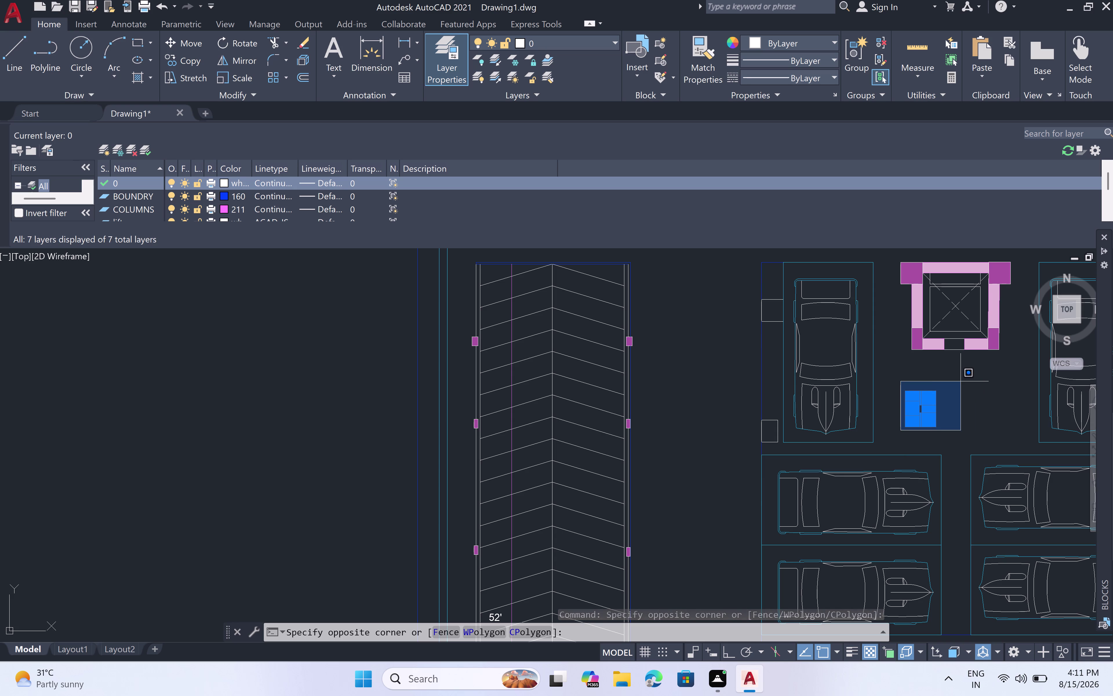
Copy the small square below the lift core to a spot beside the right-hand car.
click(961, 381)
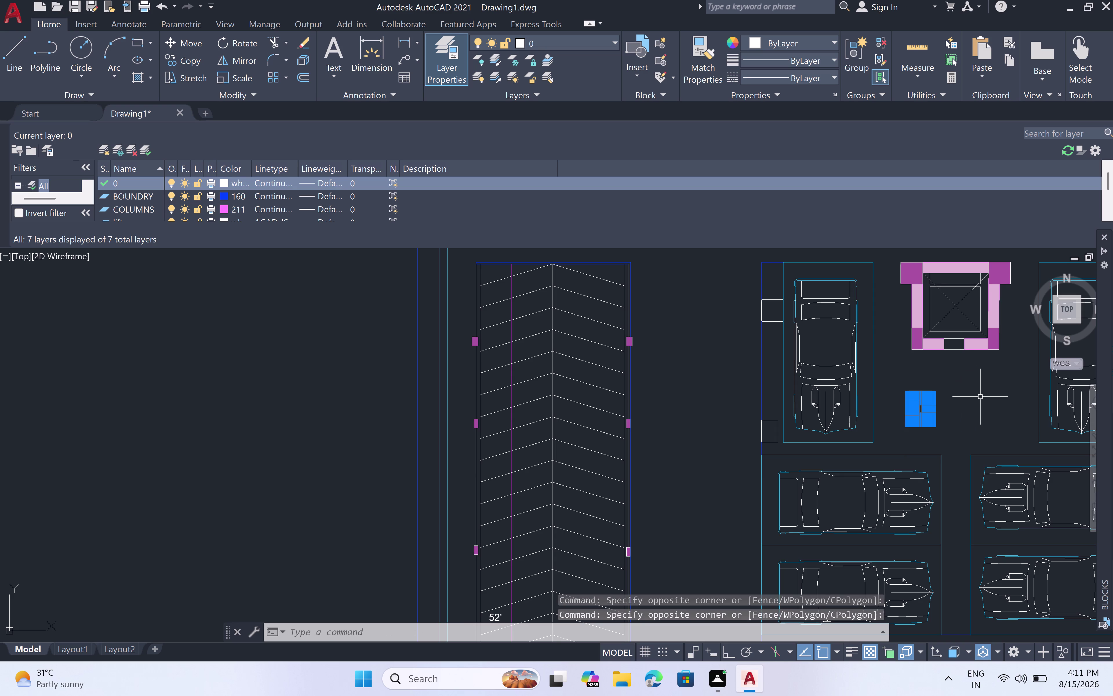
key(b)
key(BackSpace)
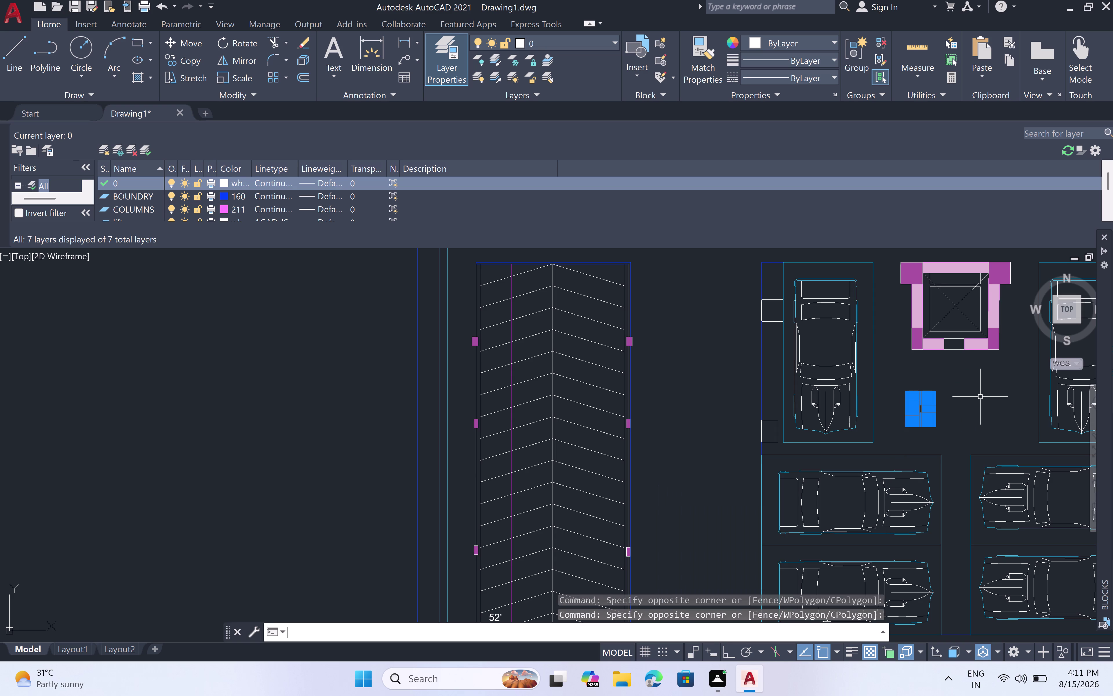
text(co)
key(space)
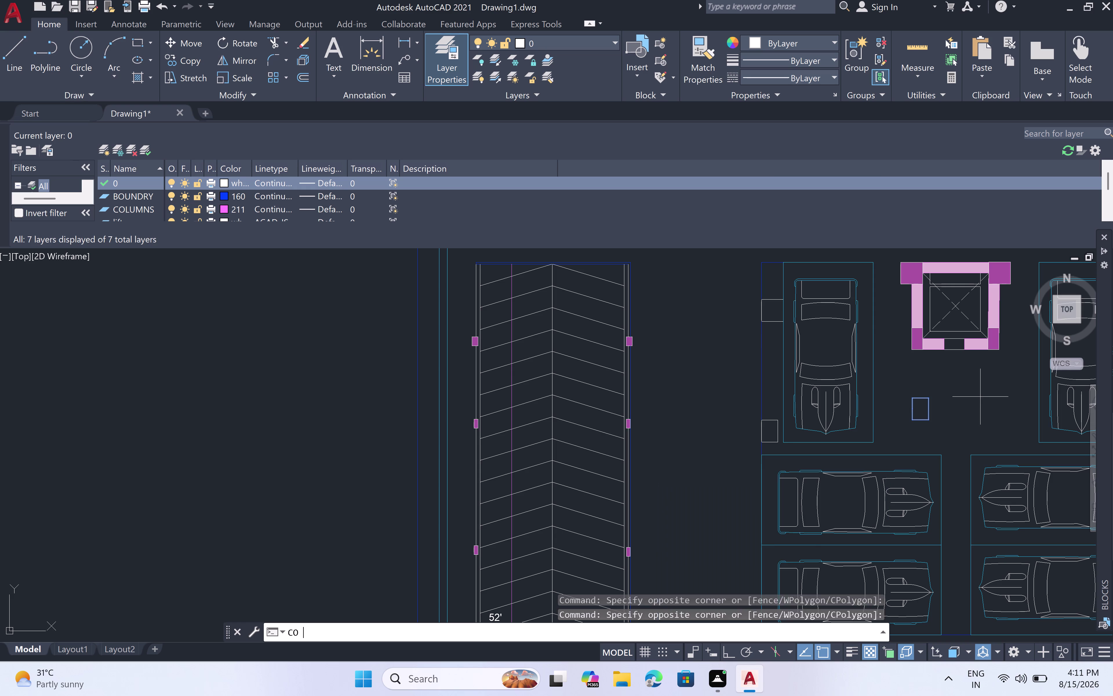
double_click(927, 405)
scroll(down, 3)
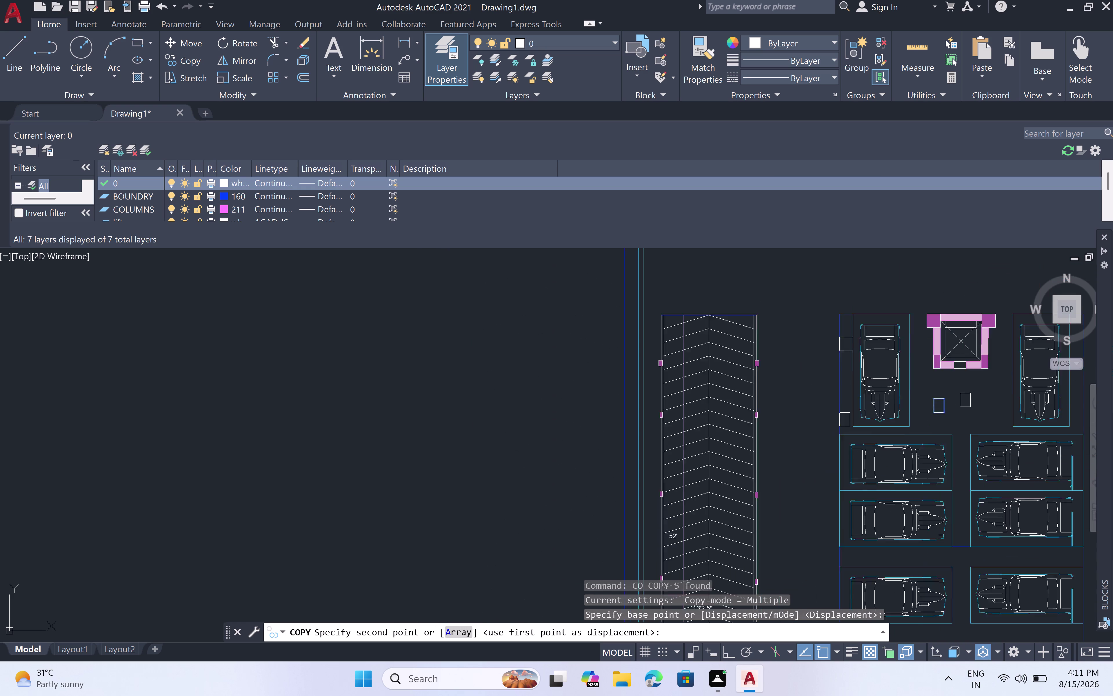
scroll(down, 3)
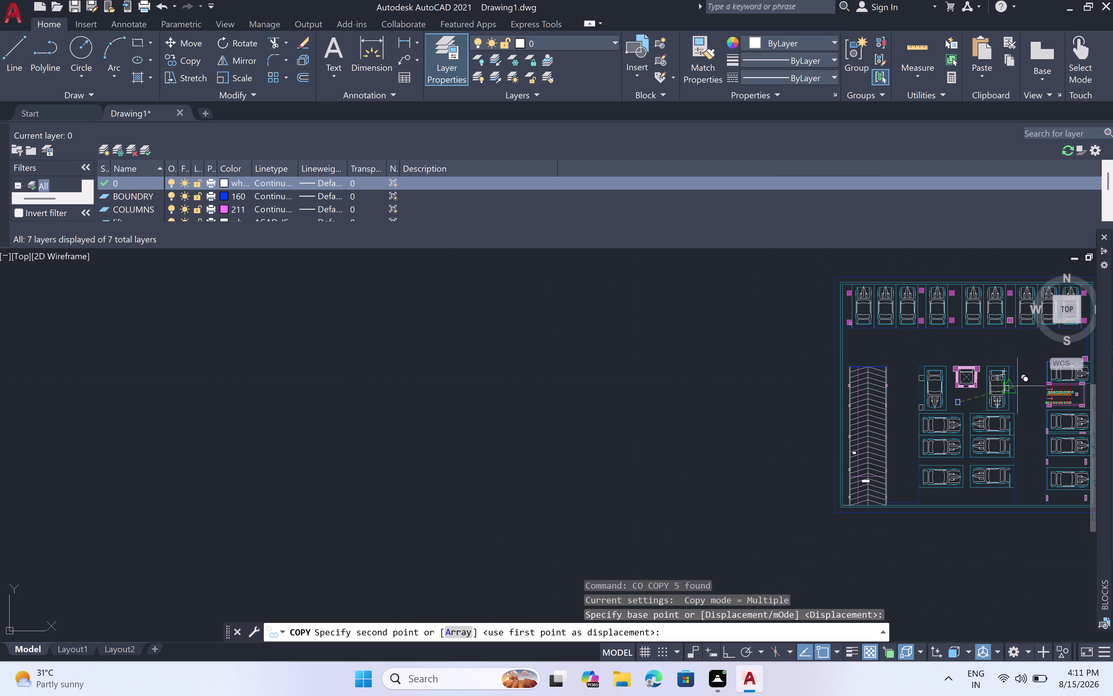
scroll(up, 3)
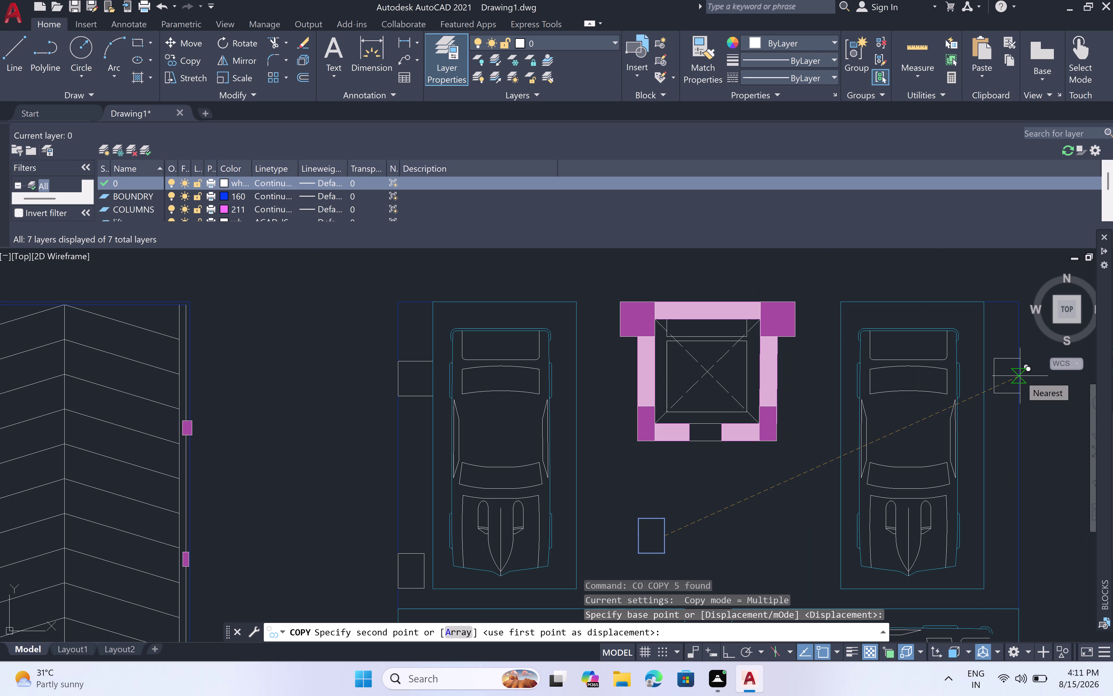
click(1020, 384)
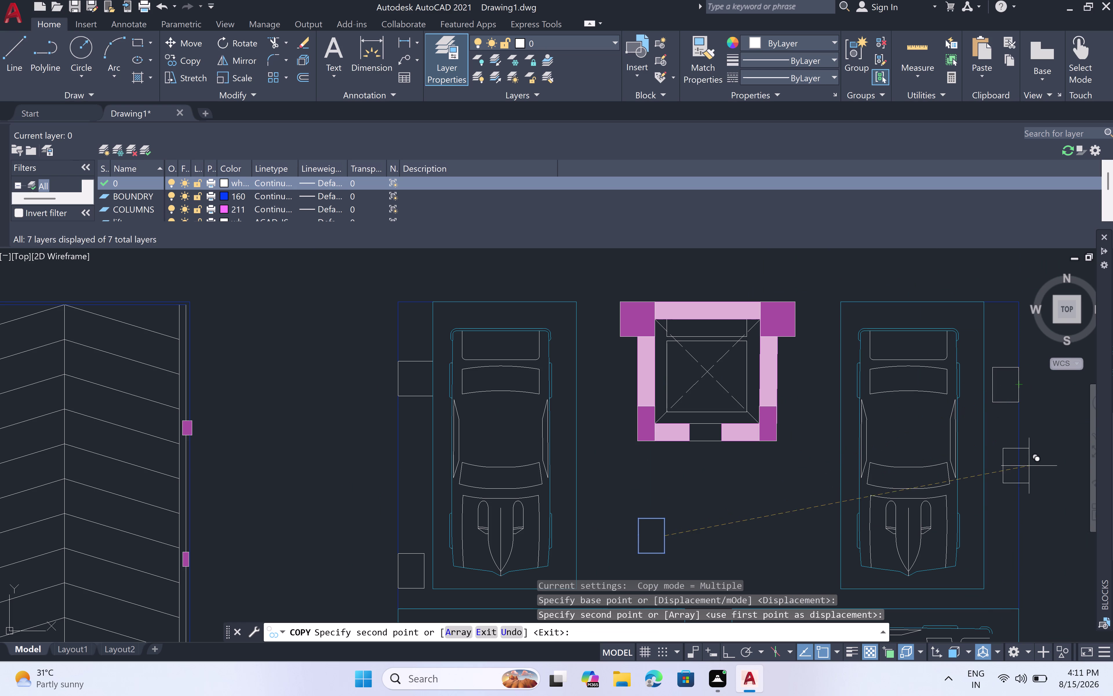
scroll(down, 3)
scroll(down, 3)
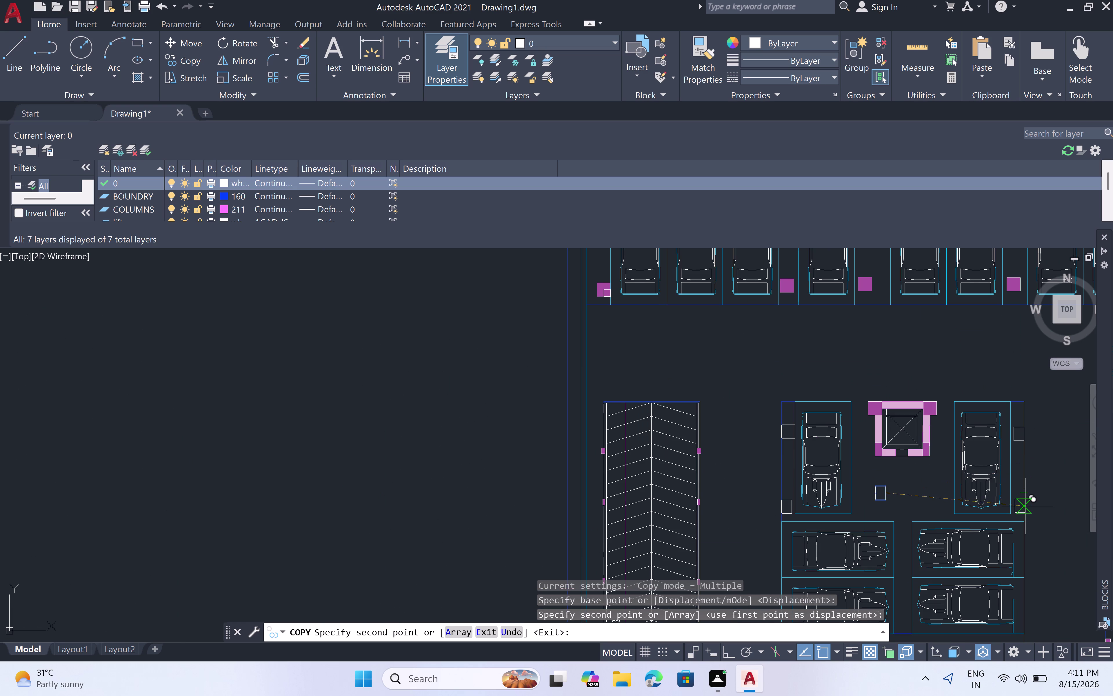
scroll(up, 3)
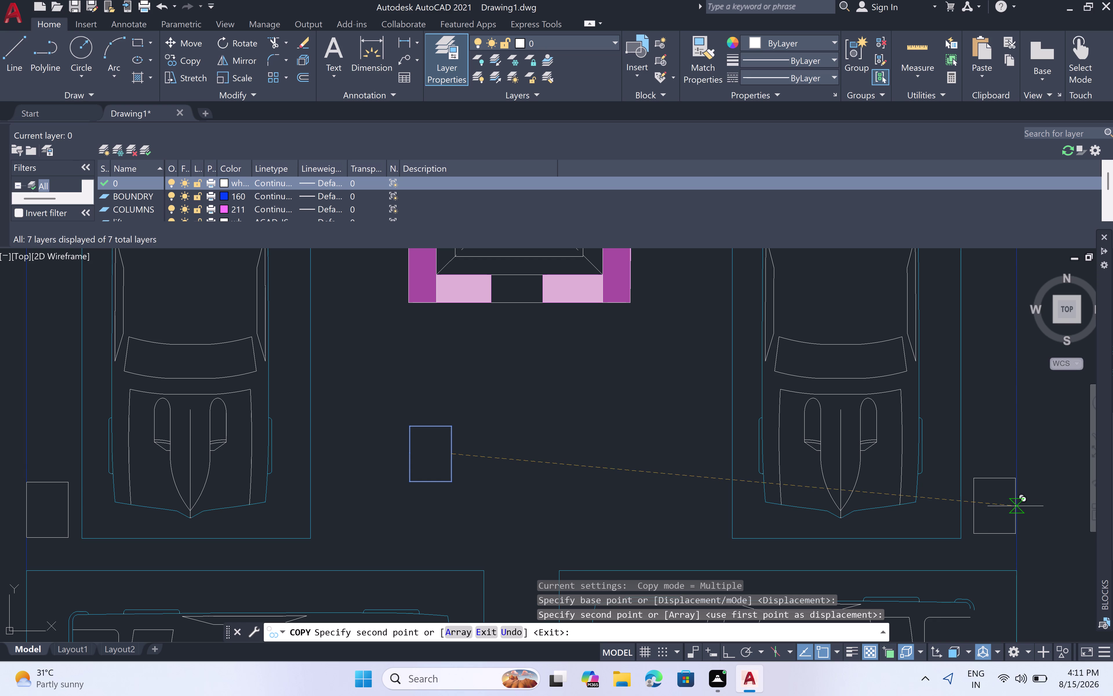
click(1015, 510)
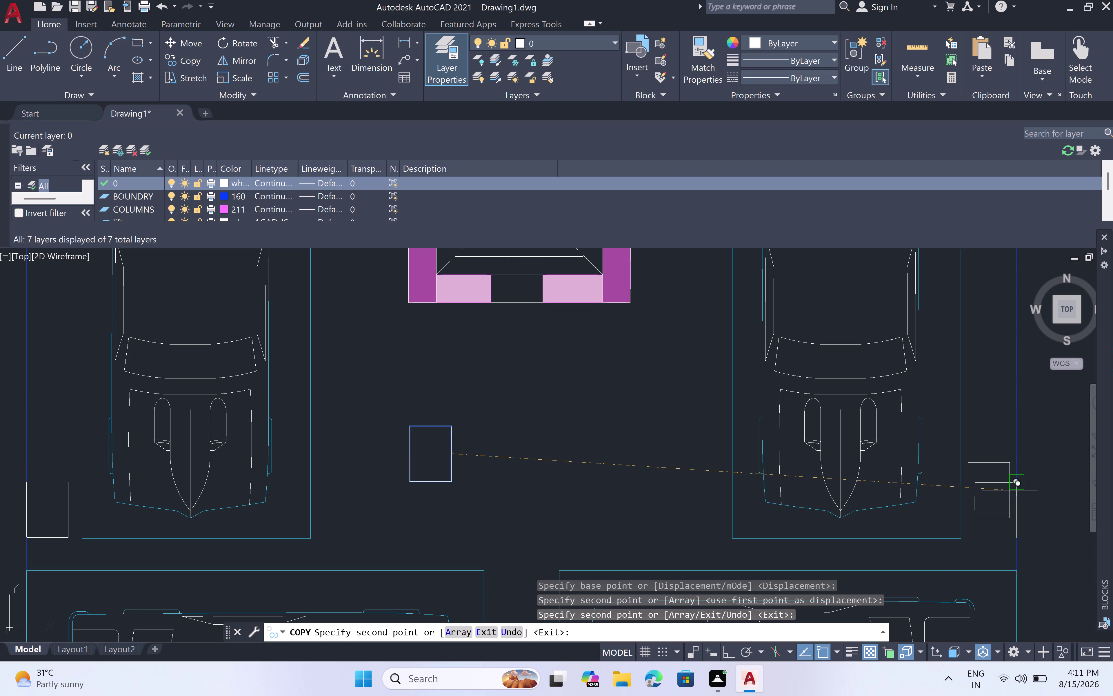
scroll(down, 3)
scroll(down, 3)
scroll(down, 3)
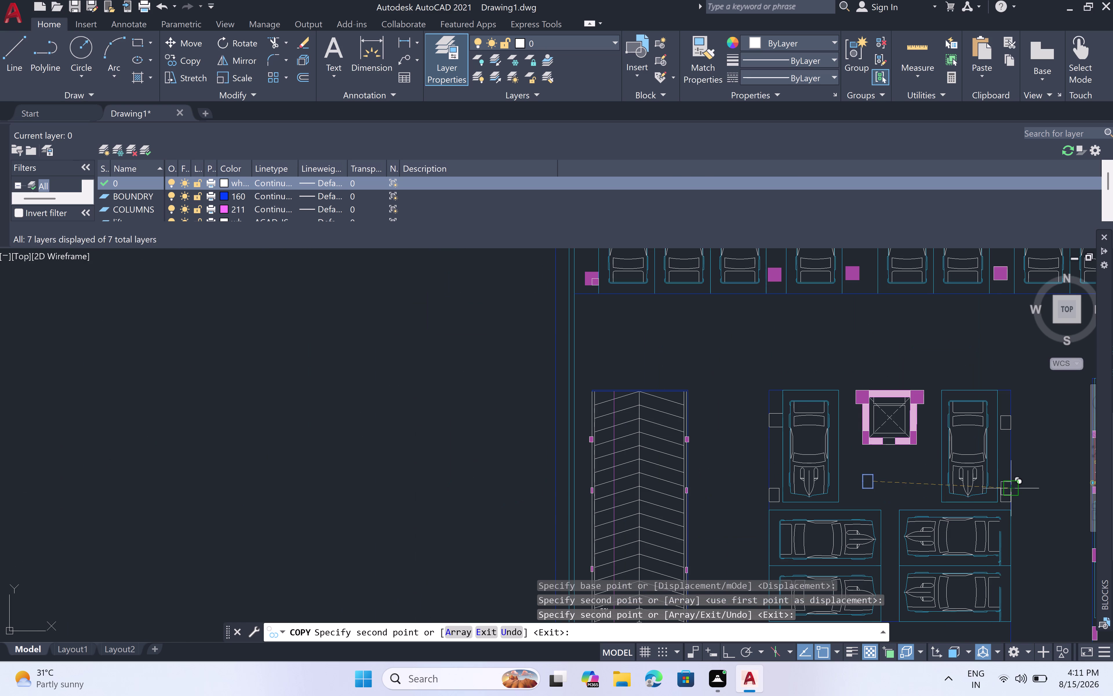
scroll(down, 3)
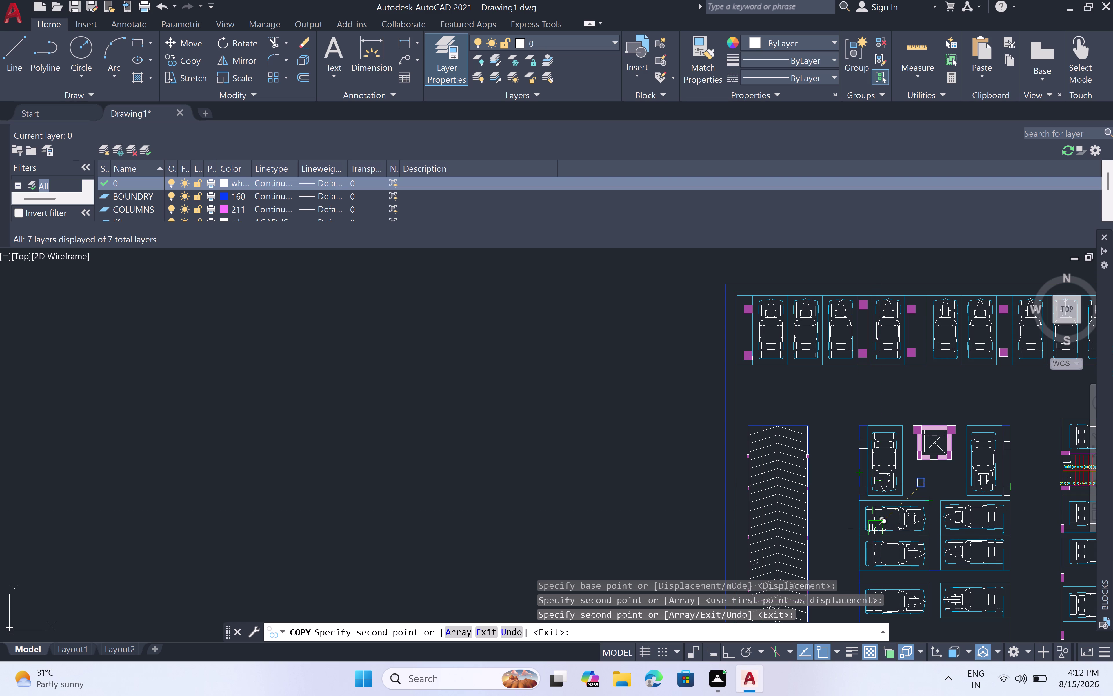
key(Escape)
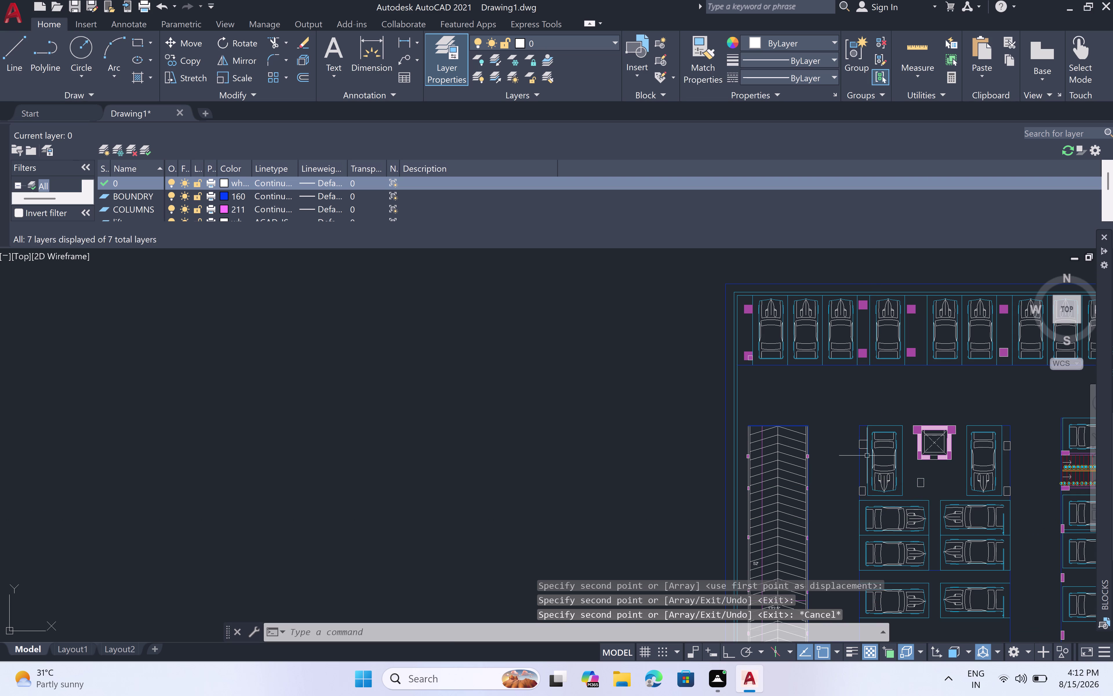
Select the three box lines and copy the box to the lower bay corner.
scroll(up, 3)
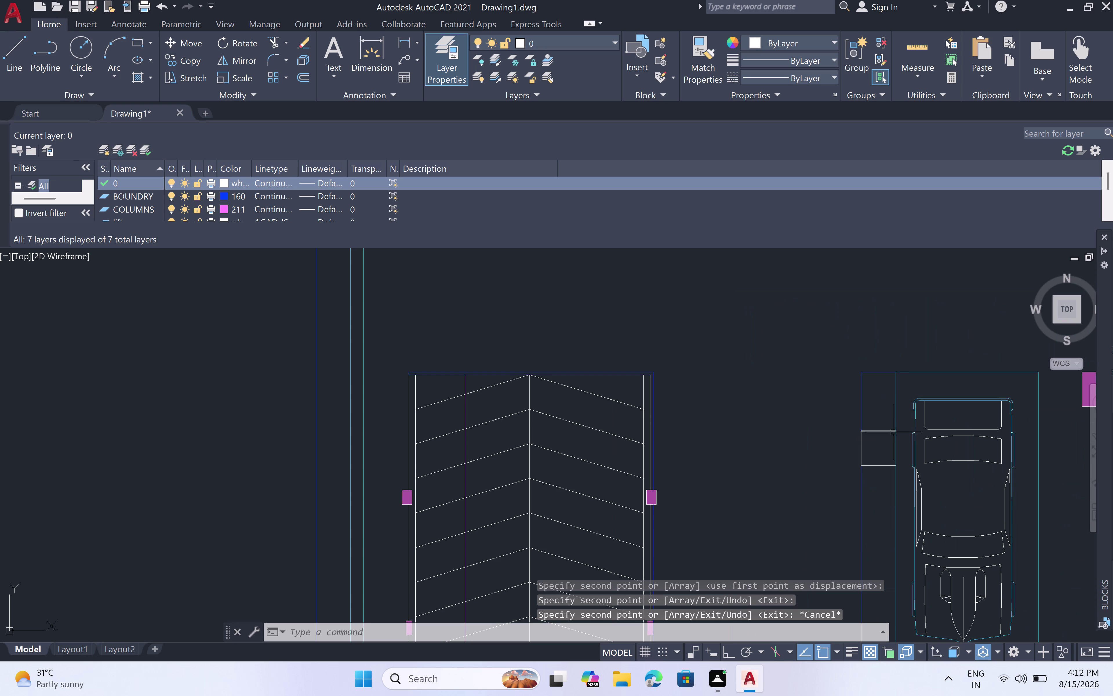
double_click(893, 431)
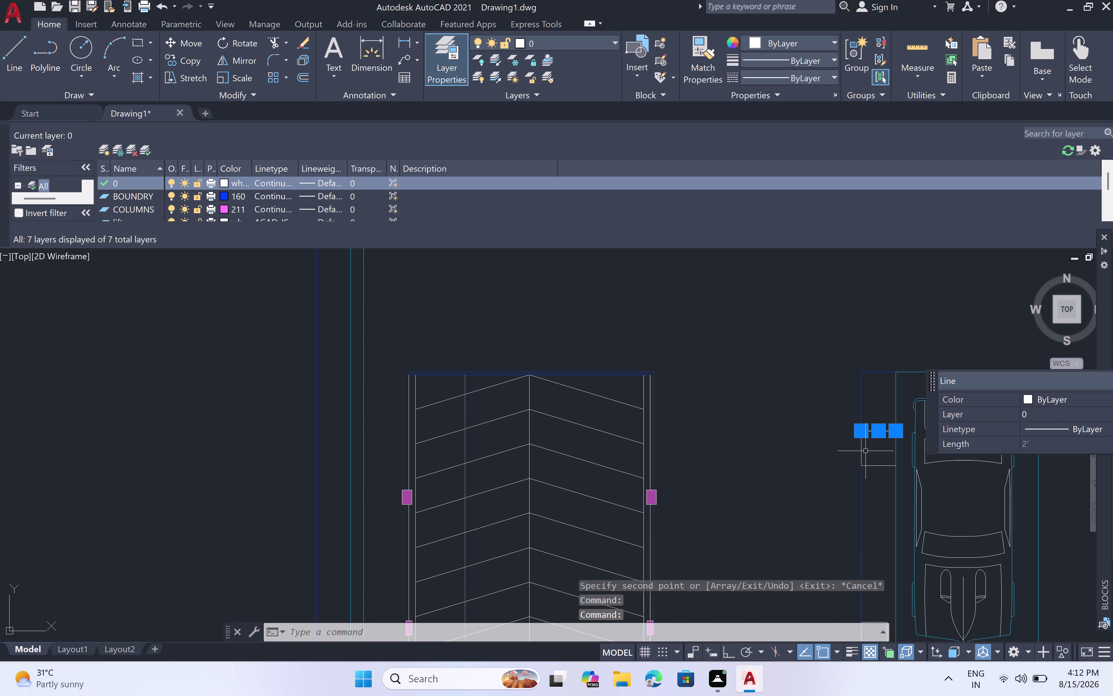
click(863, 451)
click(884, 466)
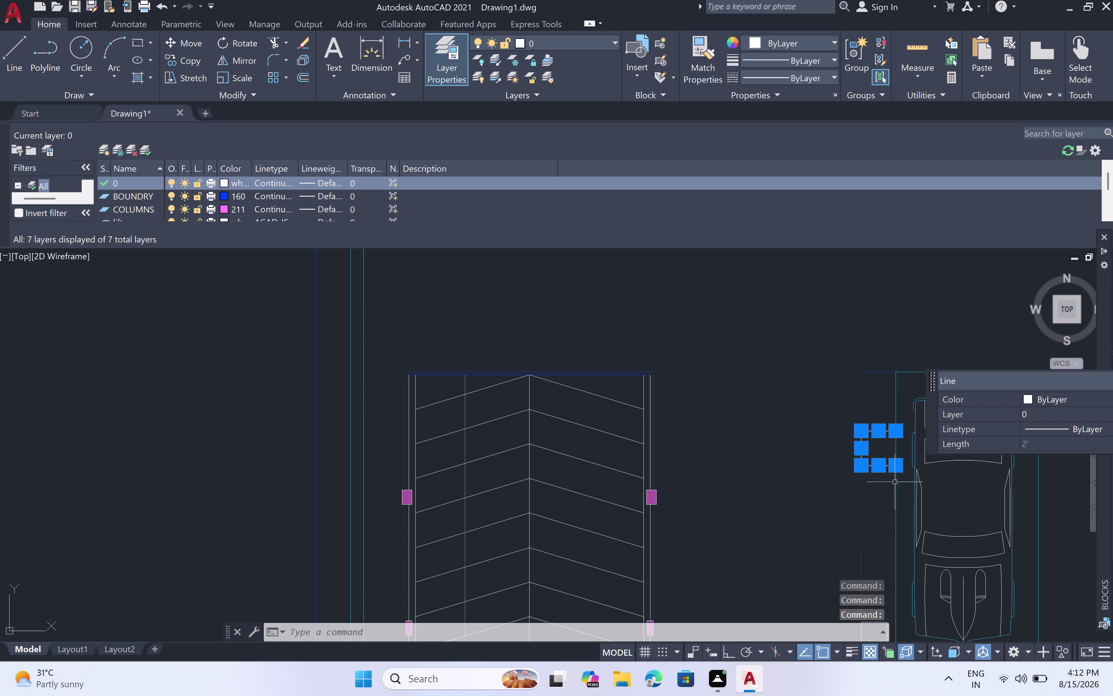
text(c)
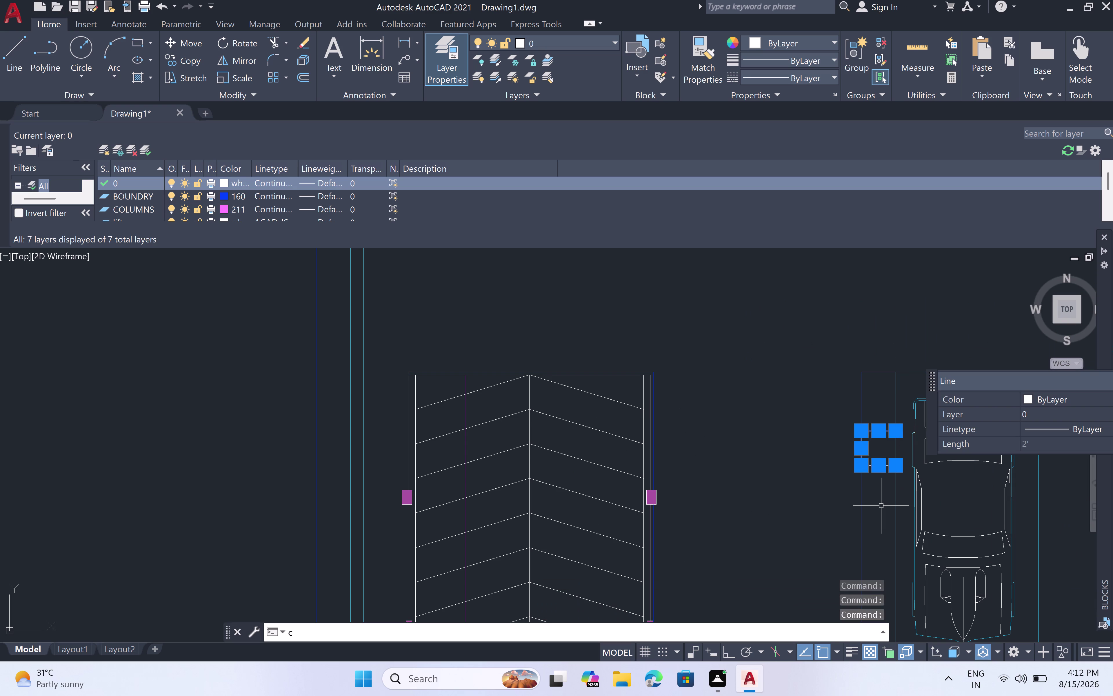
text(o)
key(space)
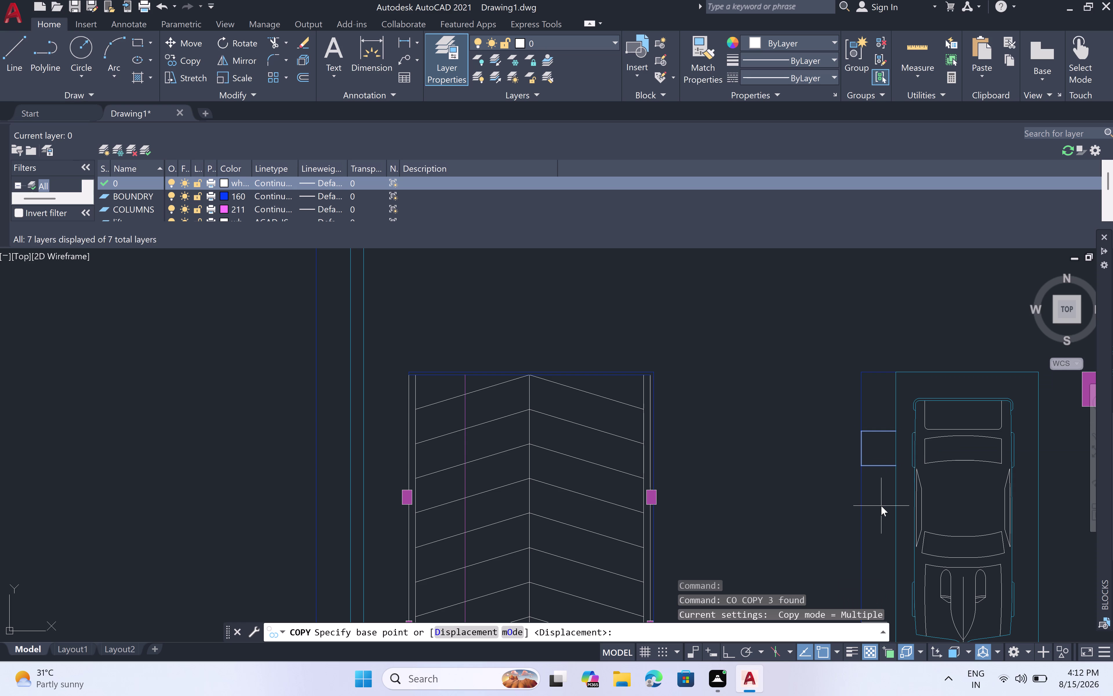
click(866, 431)
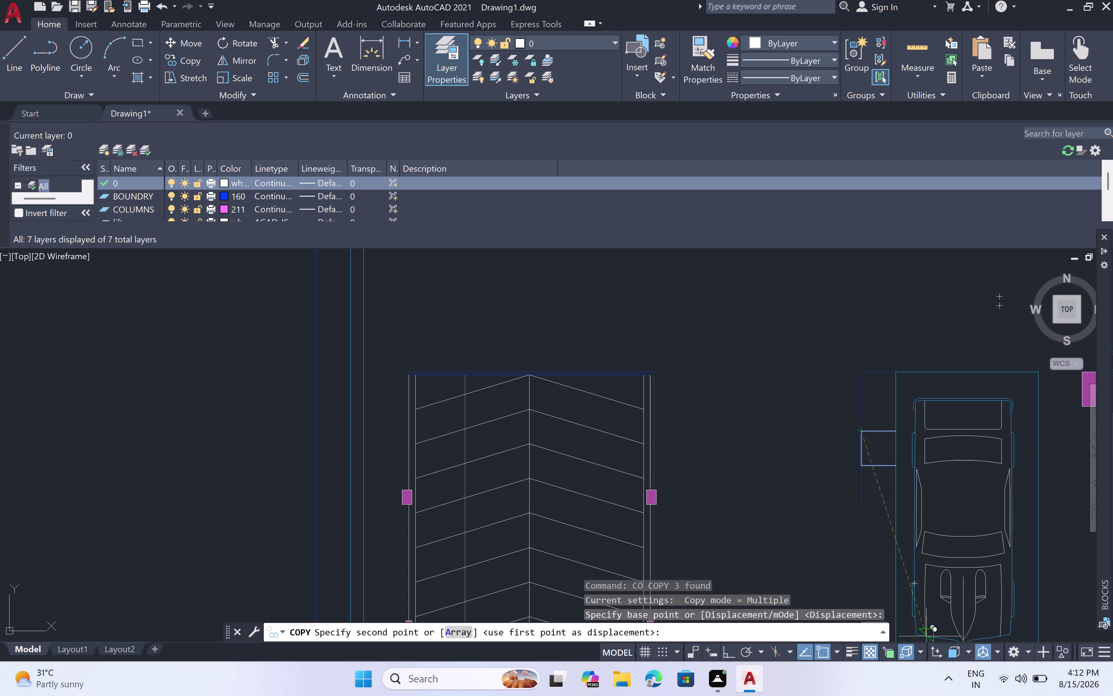
middle_drag(896, 583, 828, 309)
scroll(down, 3)
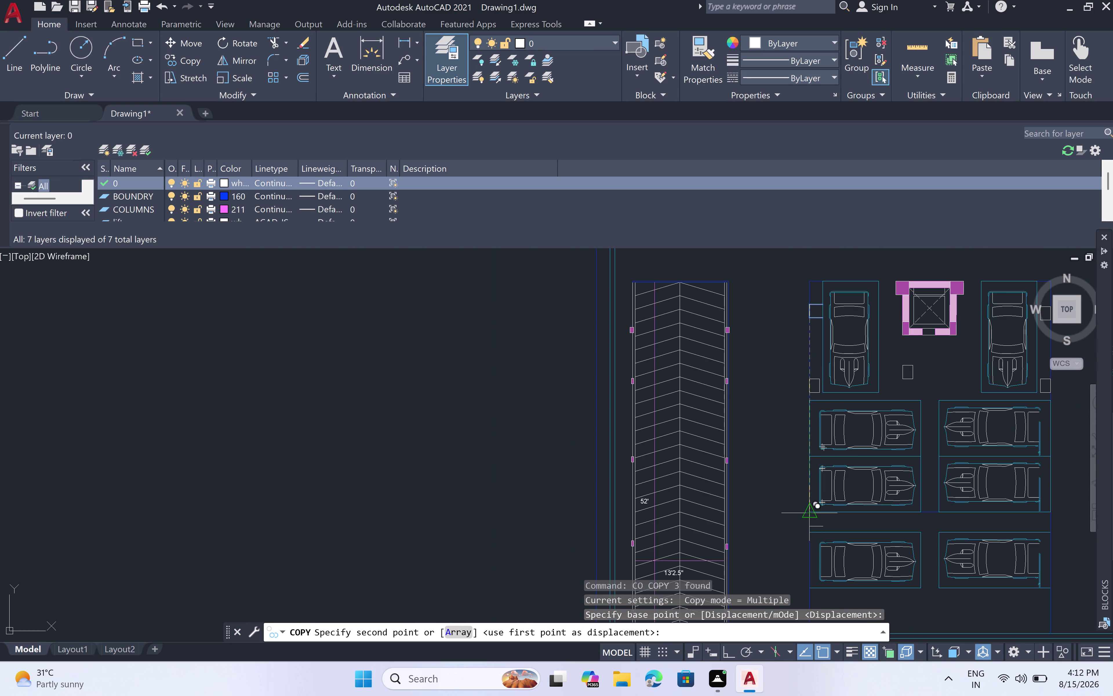
scroll(up, 3)
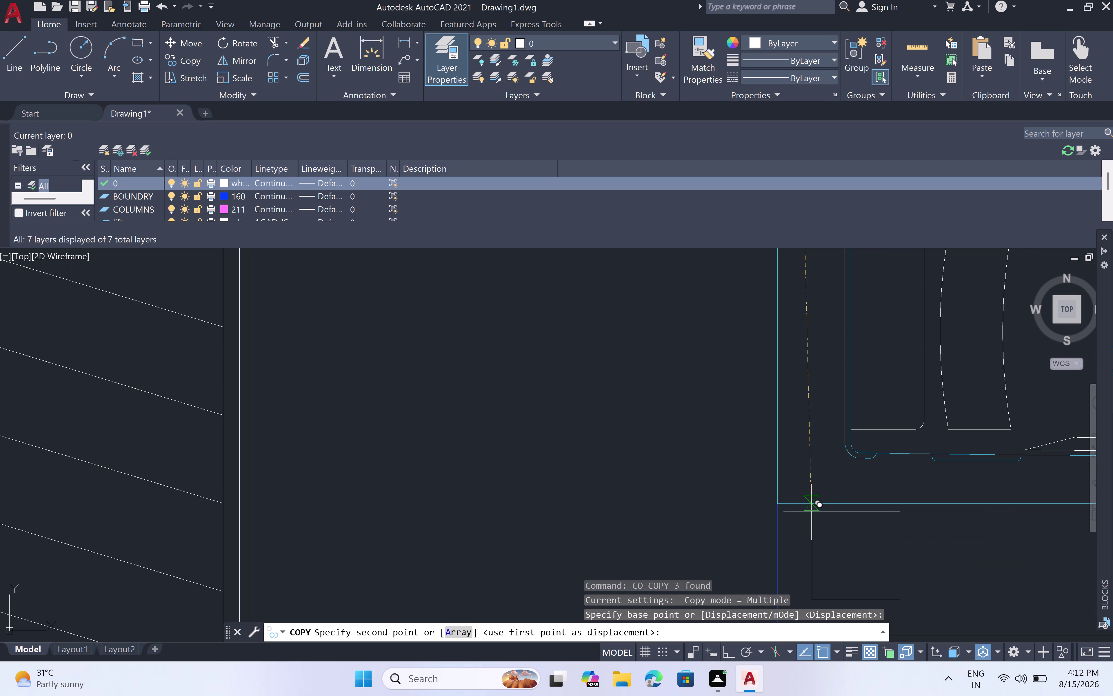
click(782, 506)
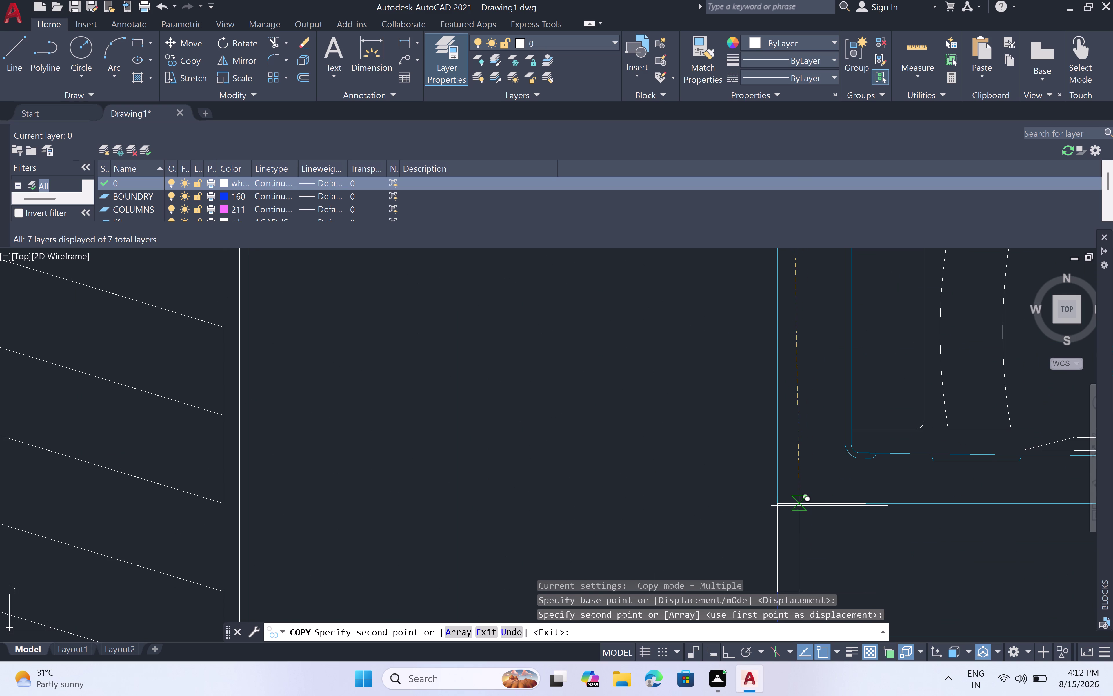
Place a second copy of the box near the bottom wall.
scroll(down, 3)
middle_drag(724, 503, 730, 251)
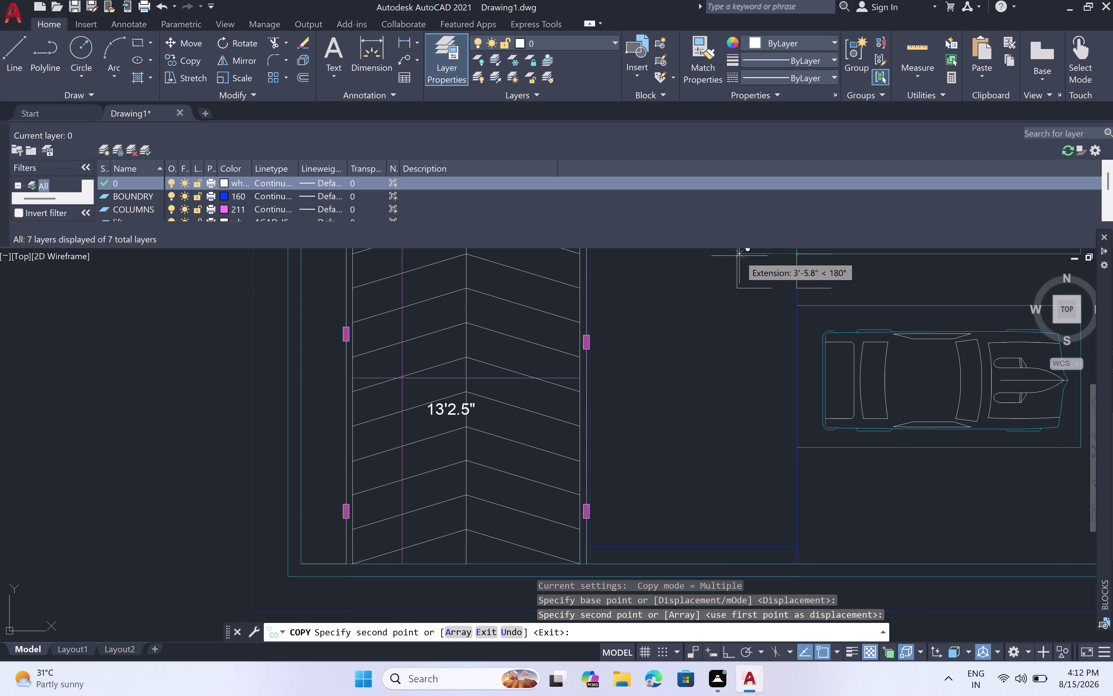
scroll(up, 3)
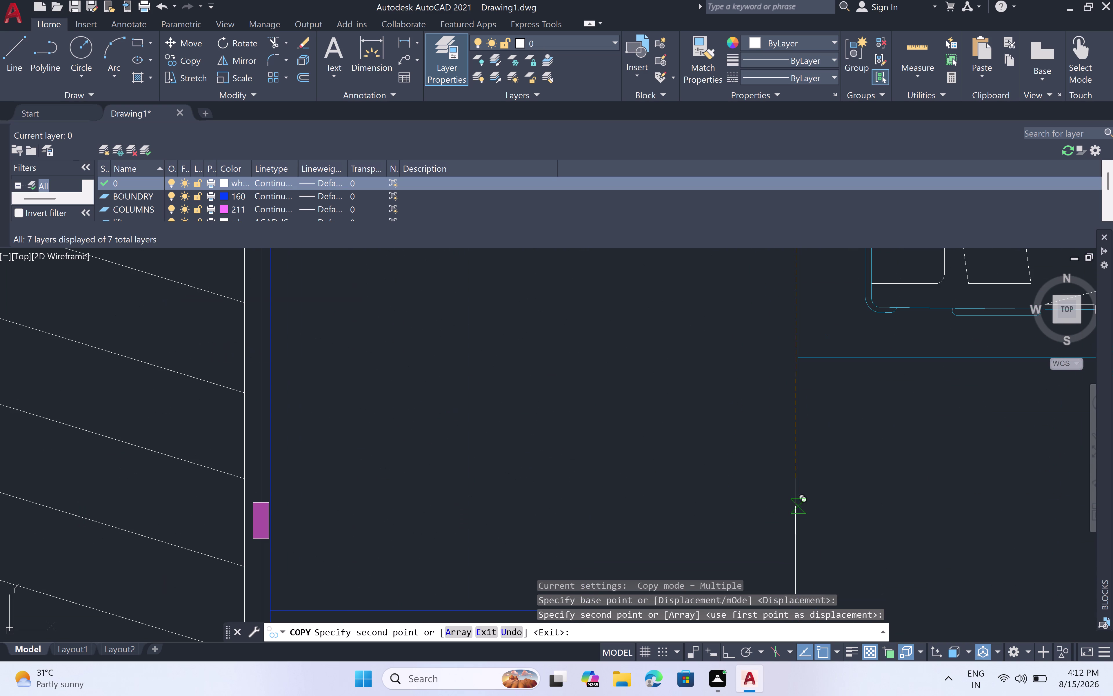
middle_drag(794, 501, 805, 340)
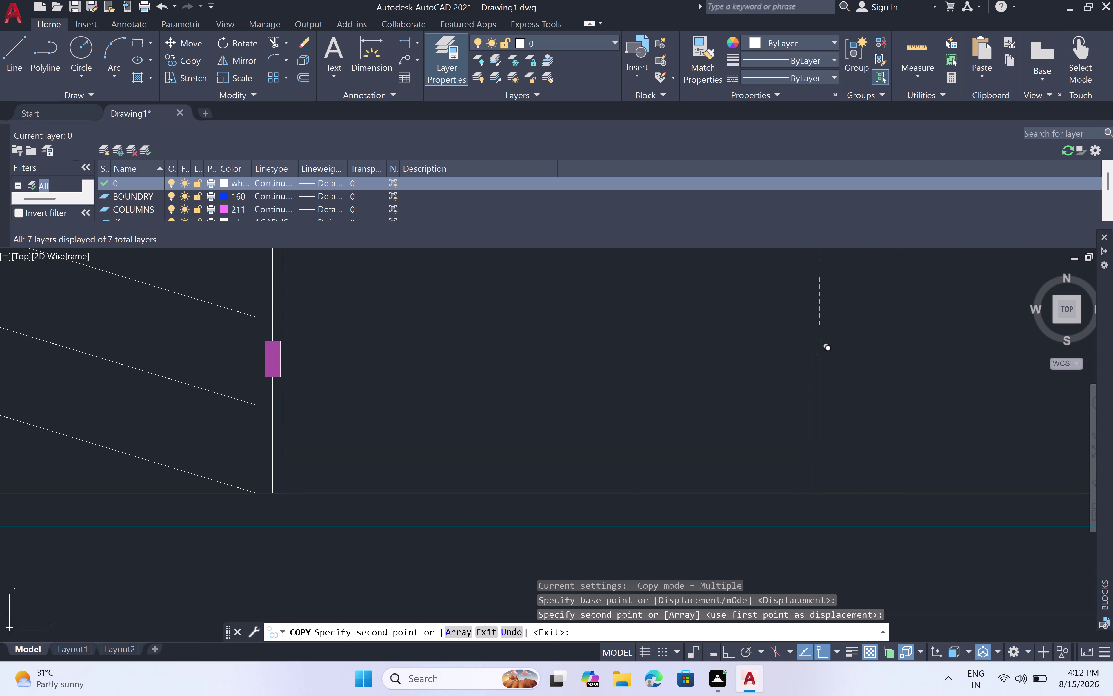
click(817, 361)
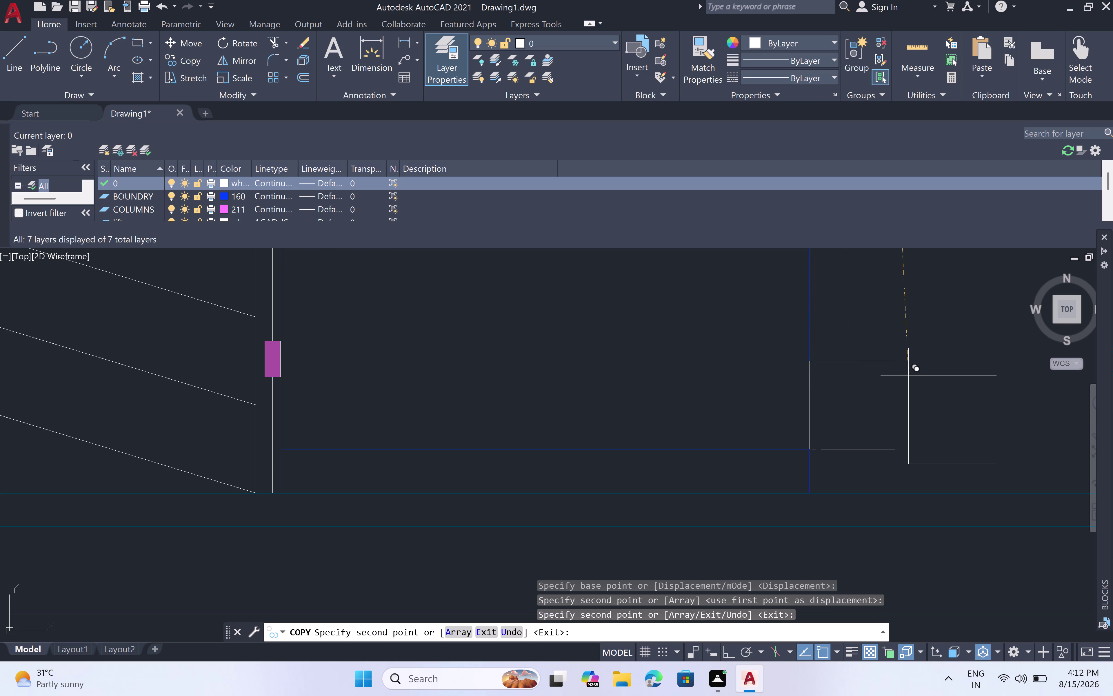
key(Escape)
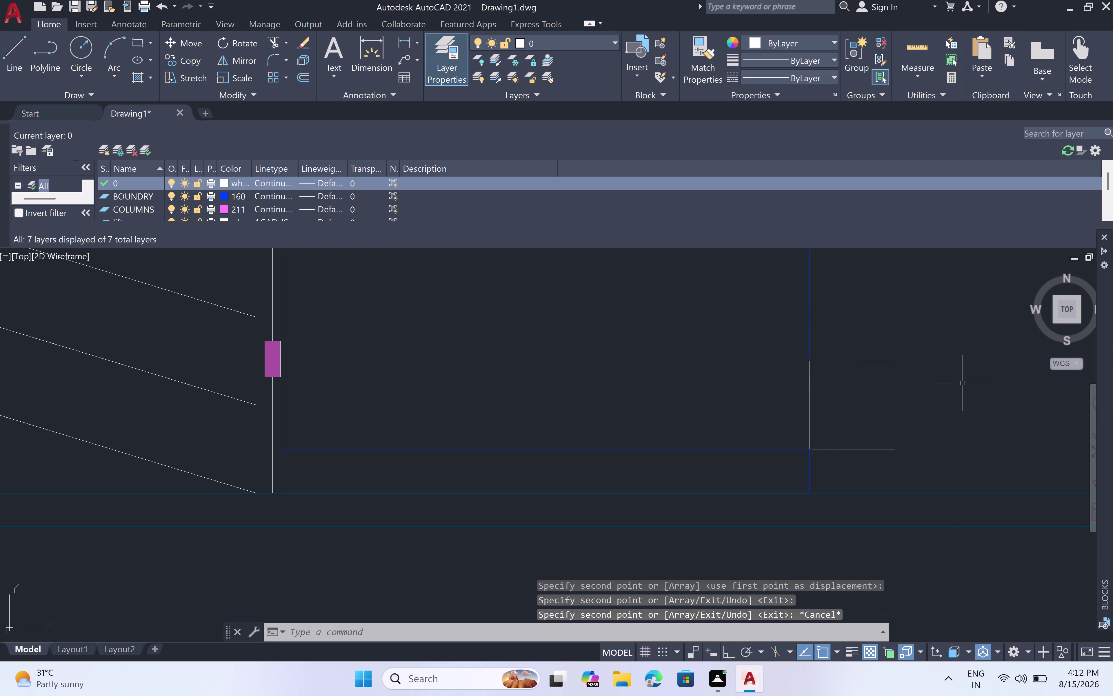
Draw a line closing the open side of the small box.
text(l)
key(space)
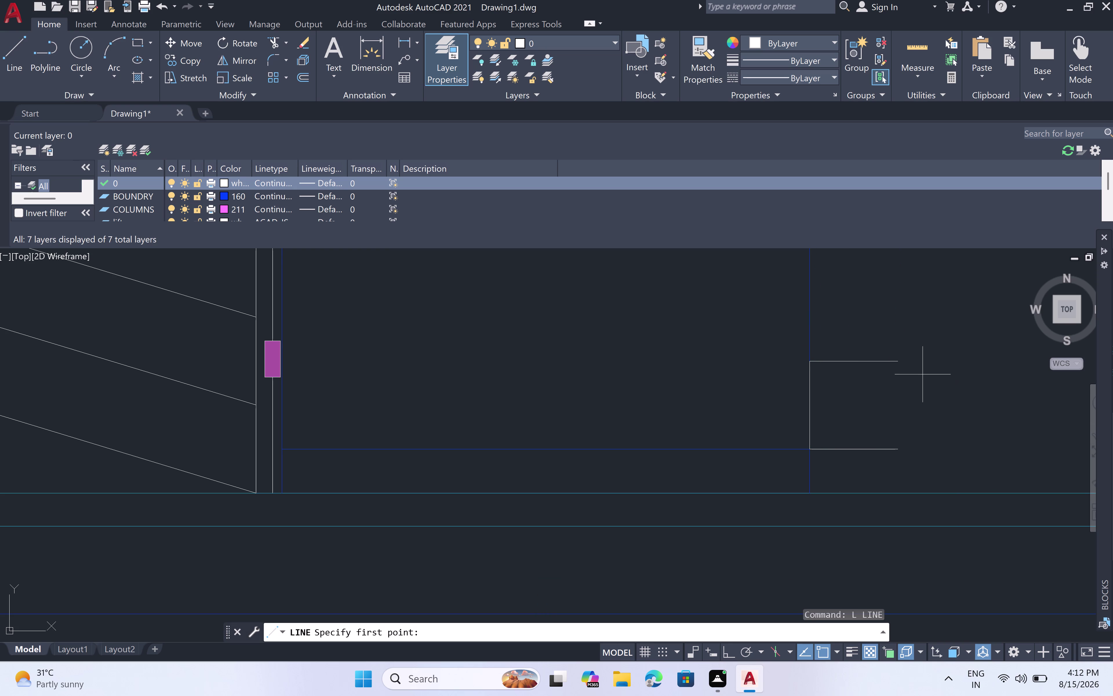
click(899, 359)
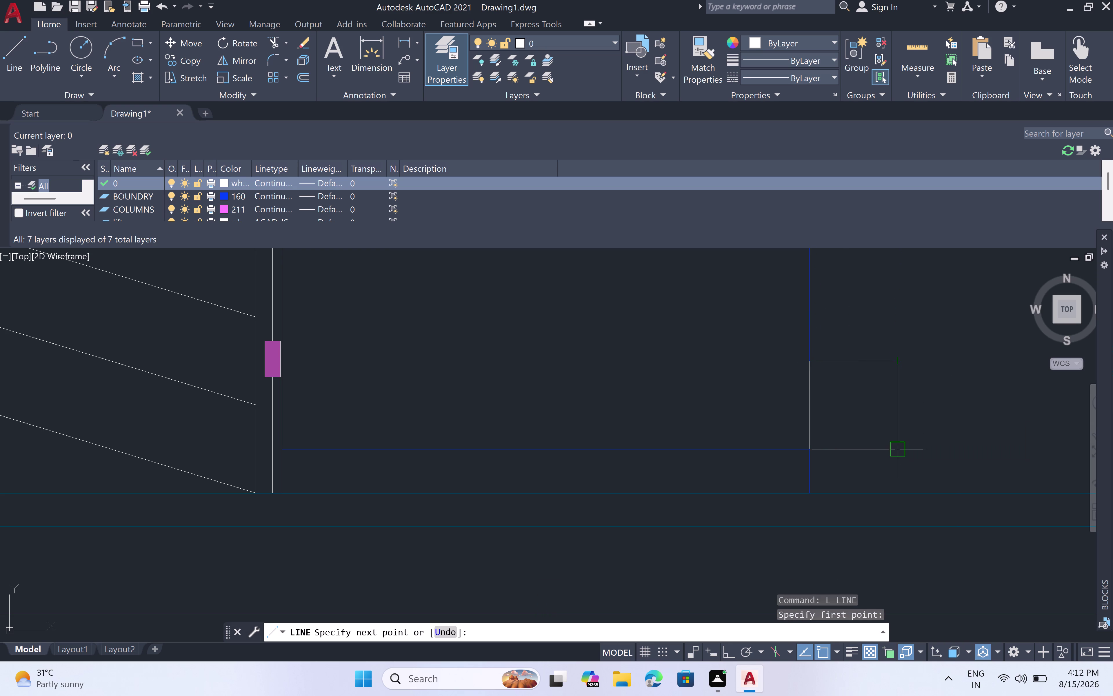
click(899, 446)
key(space)
key(space)
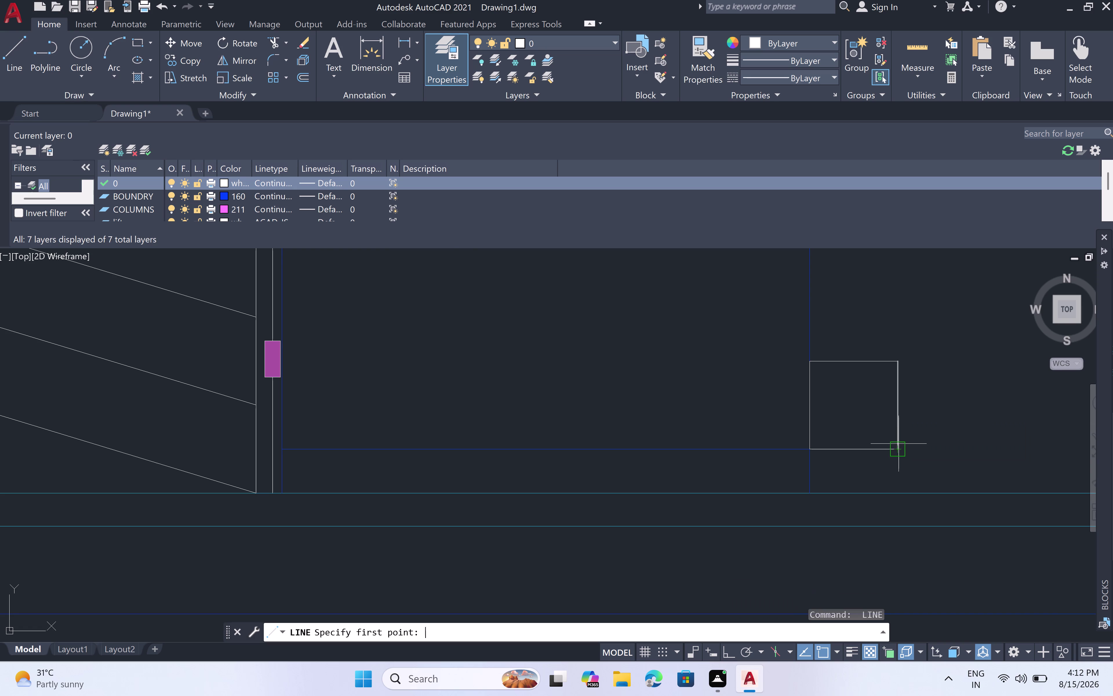
Draw a short perpendicular line at the box beside the ramp, then zoom out.
scroll(down, 3)
middle_drag(896, 330, 901, 509)
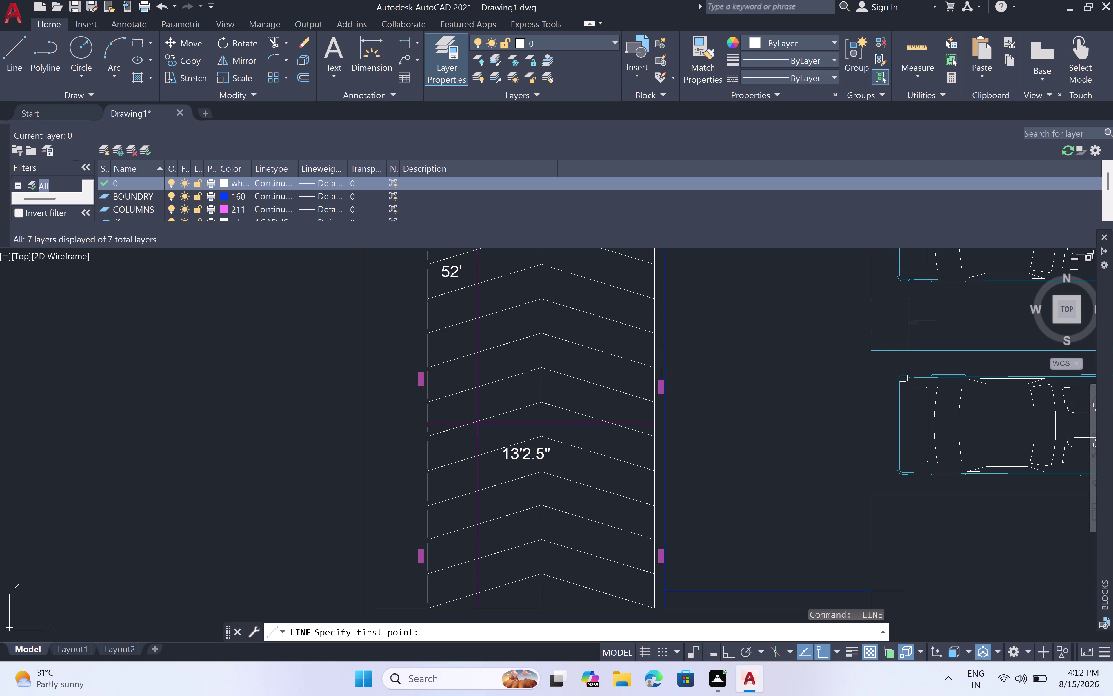
scroll(up, 3)
click(909, 308)
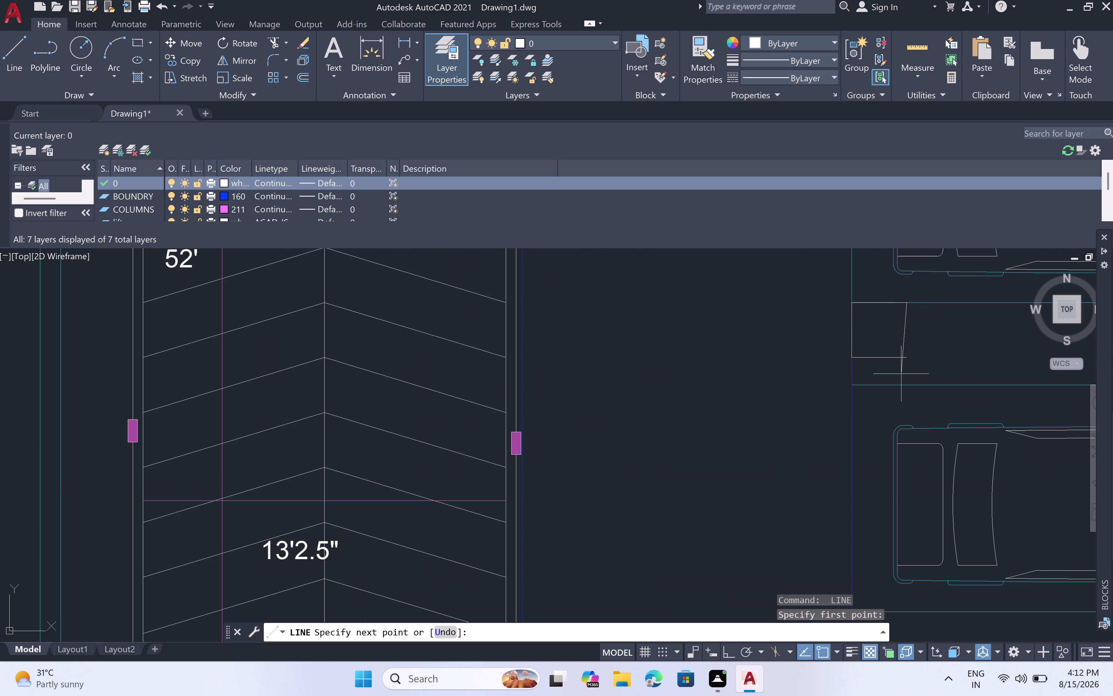
click(908, 360)
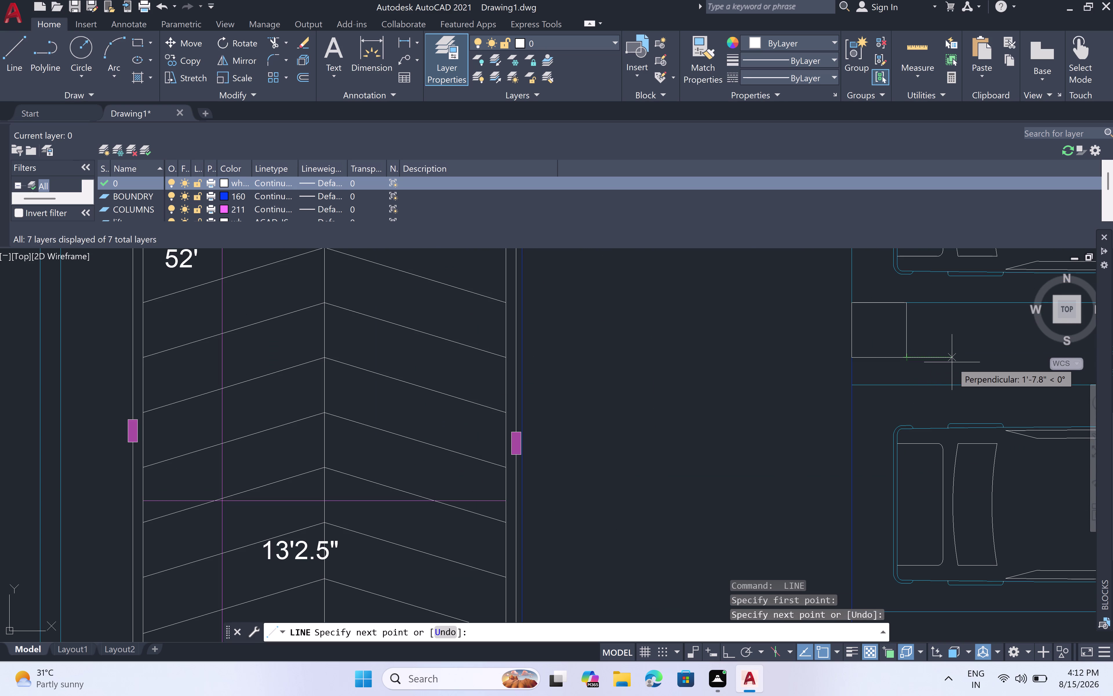
key(Escape)
scroll(down, 3)
middle_drag(989, 384, 808, 424)
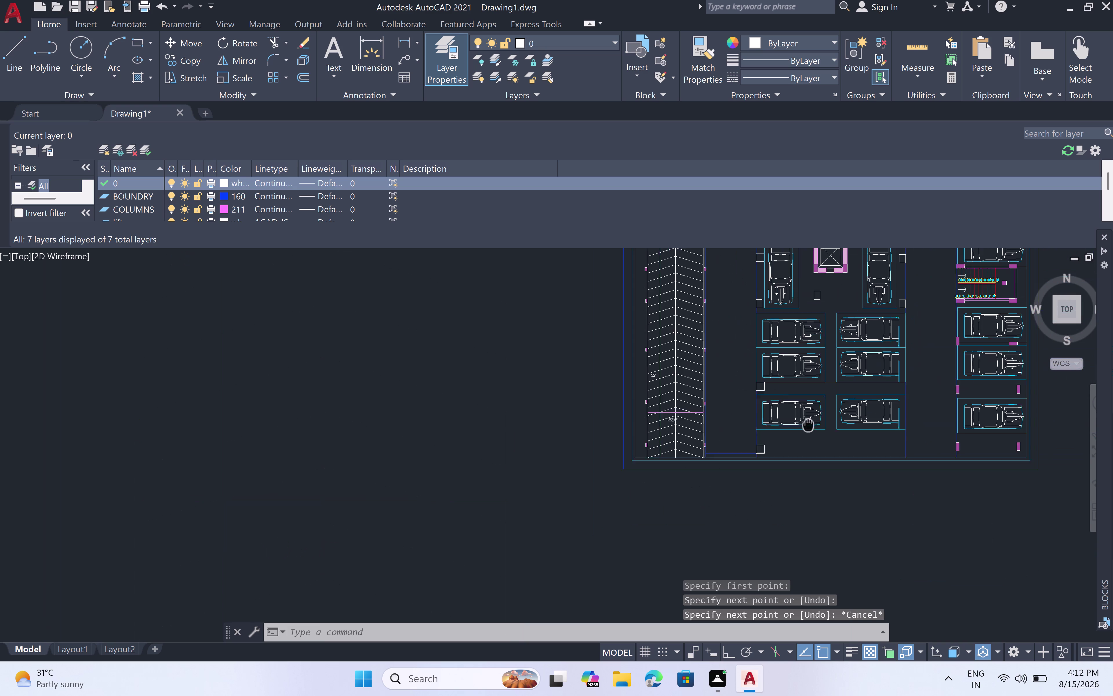
scroll(down, 3)
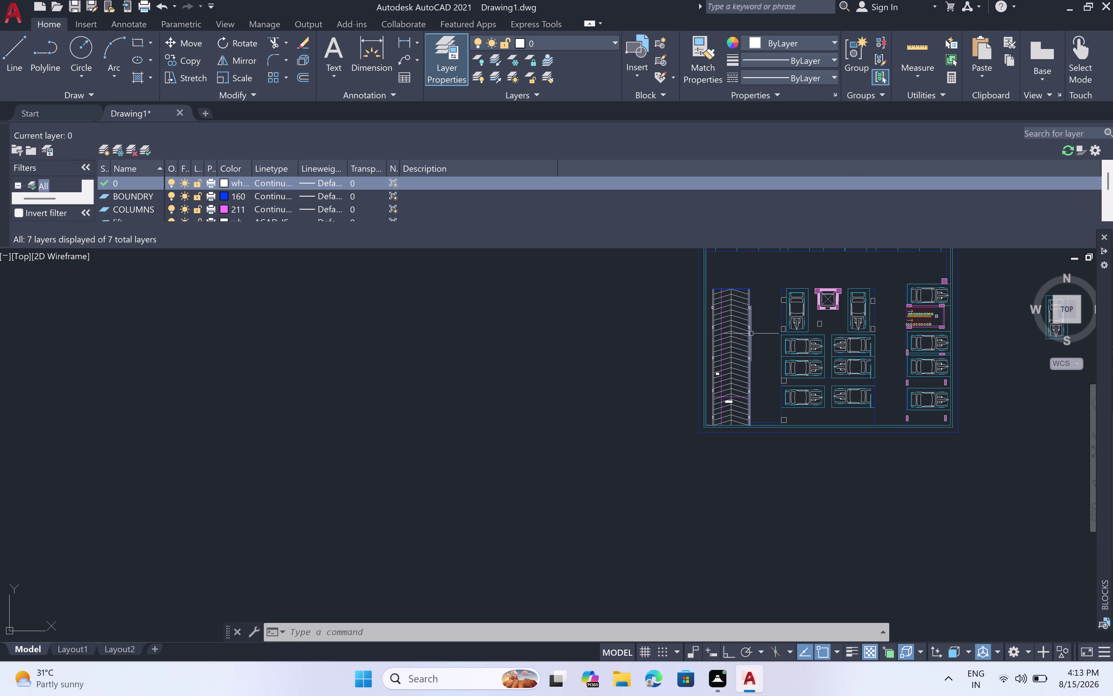
Draw a 1' square with Ortho on against the upper car stall beside the ramp.
scroll(up, 3)
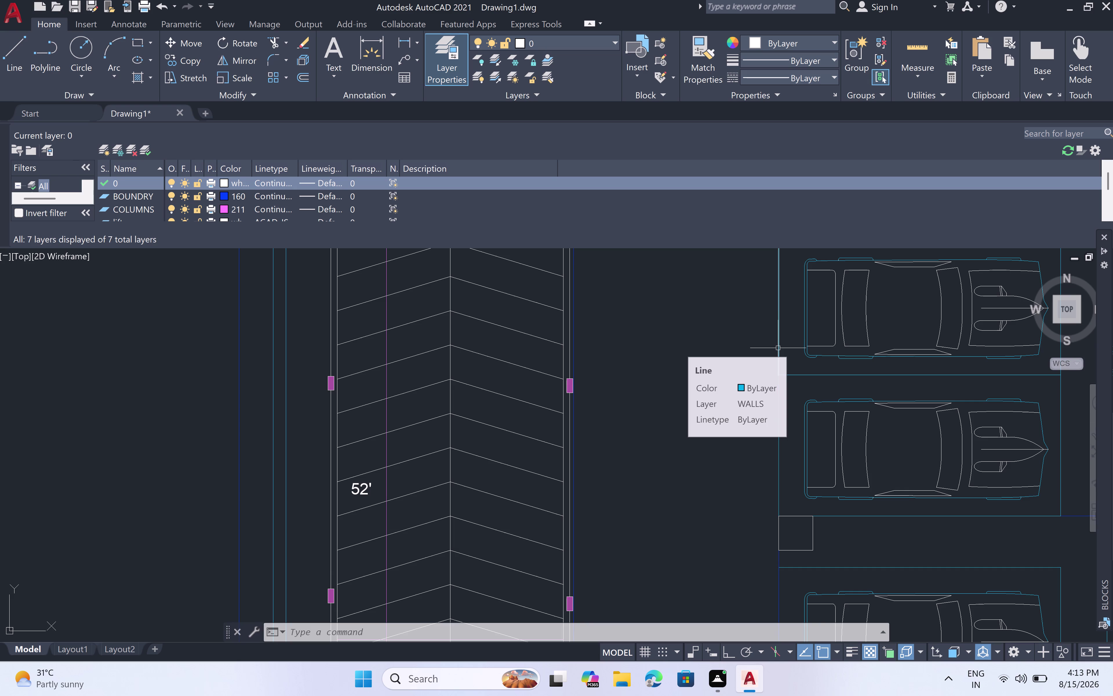
text(l)
key(space)
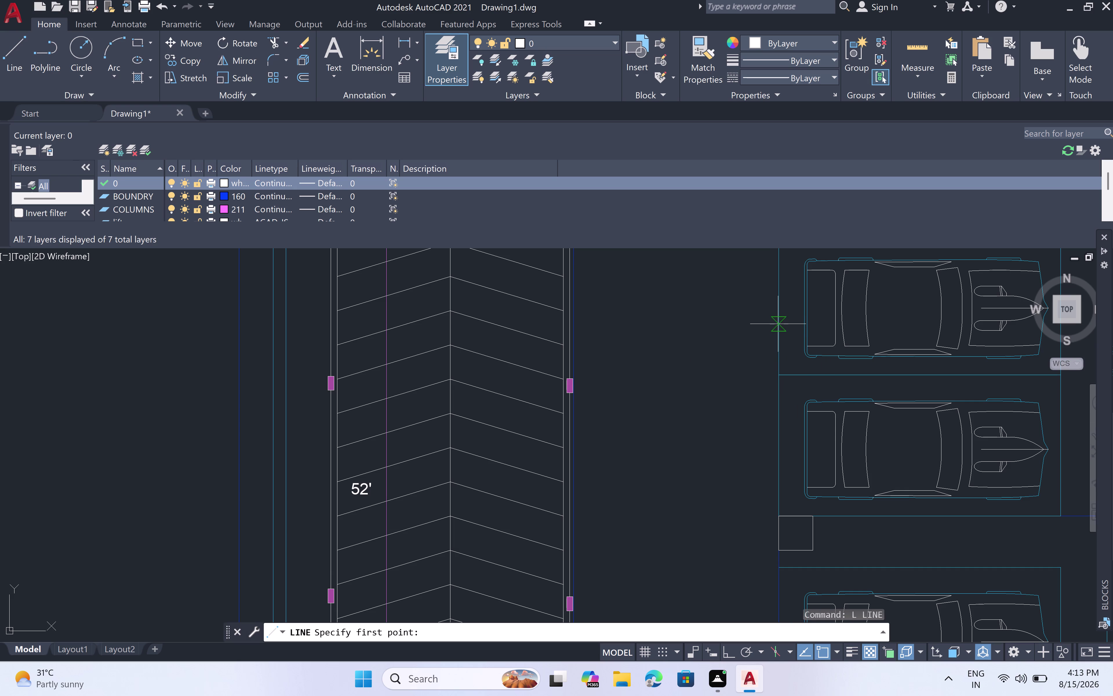
triple_click(778, 324)
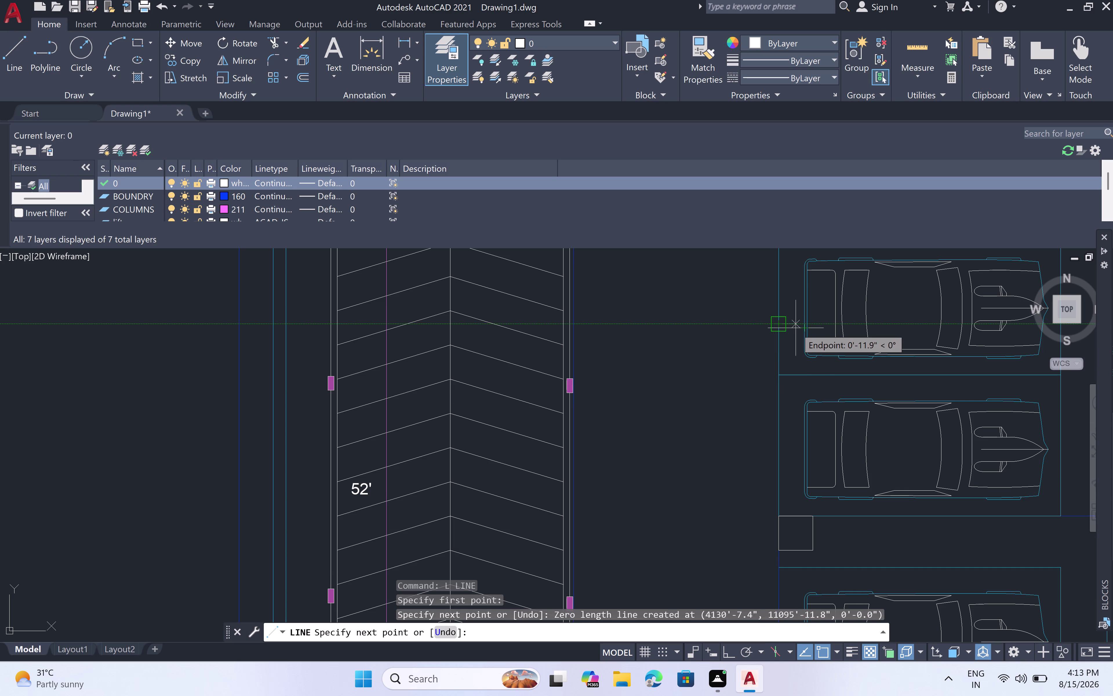
key(1)
text(')
key(space)
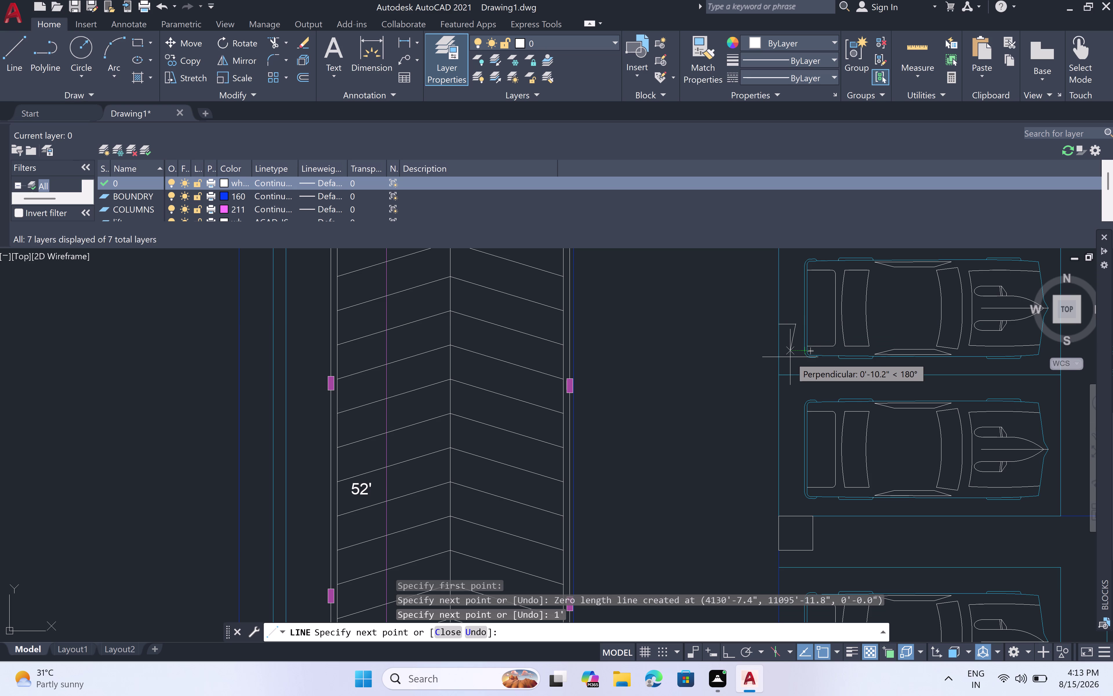
key(F8)
key(1)
text(')
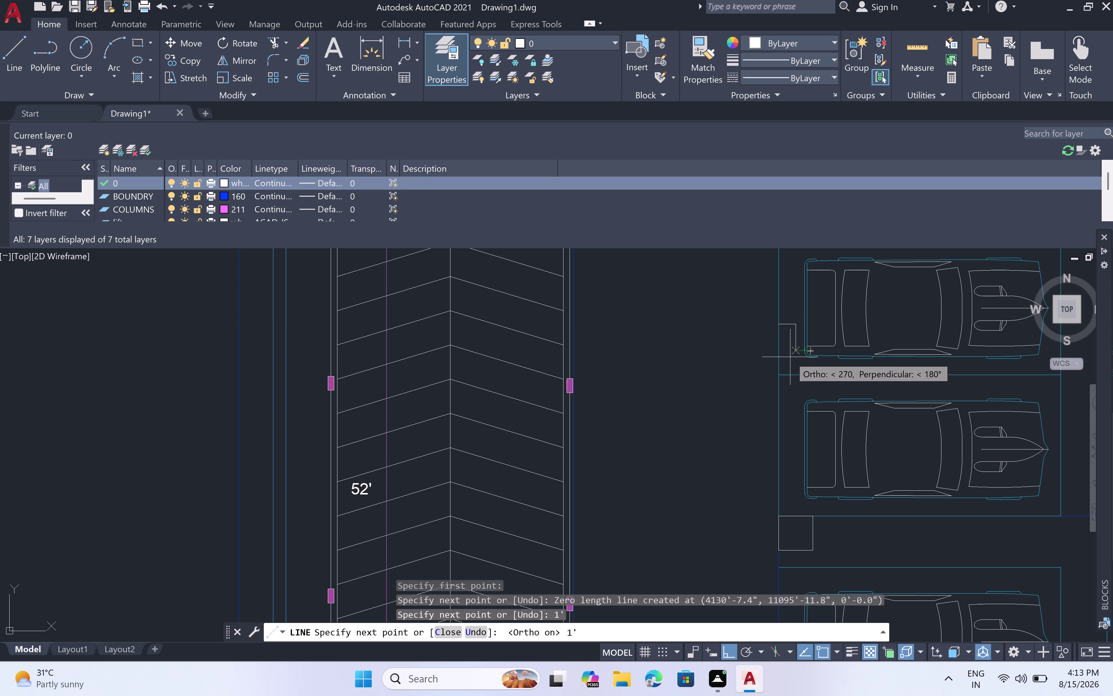
key(space)
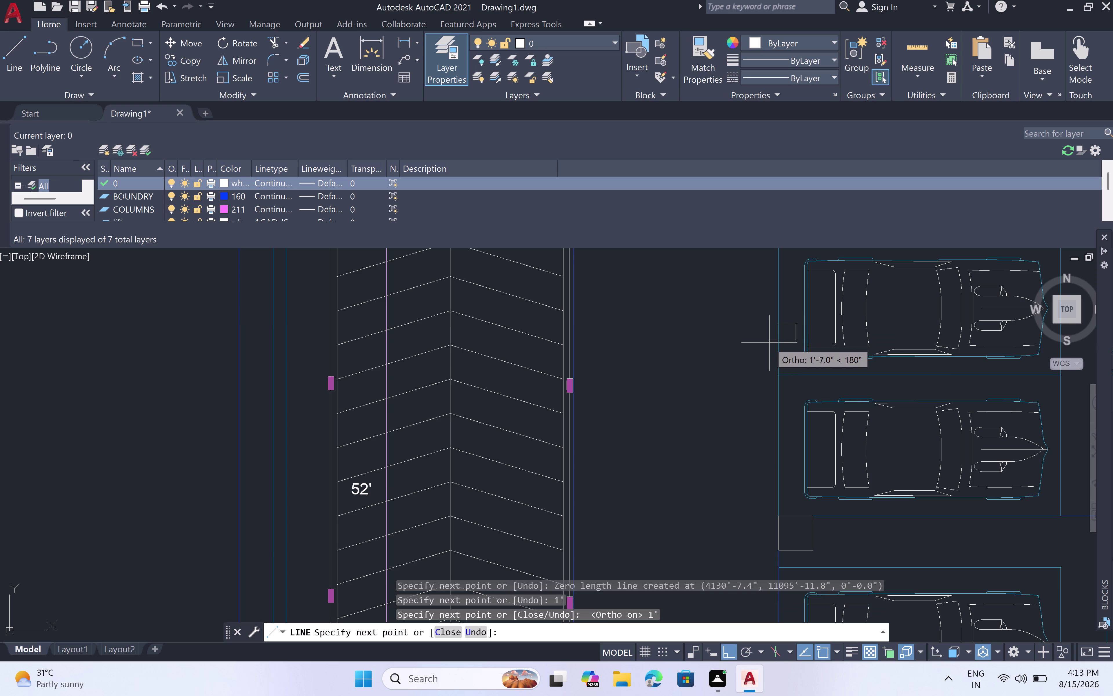
scroll(up, 3)
click(795, 339)
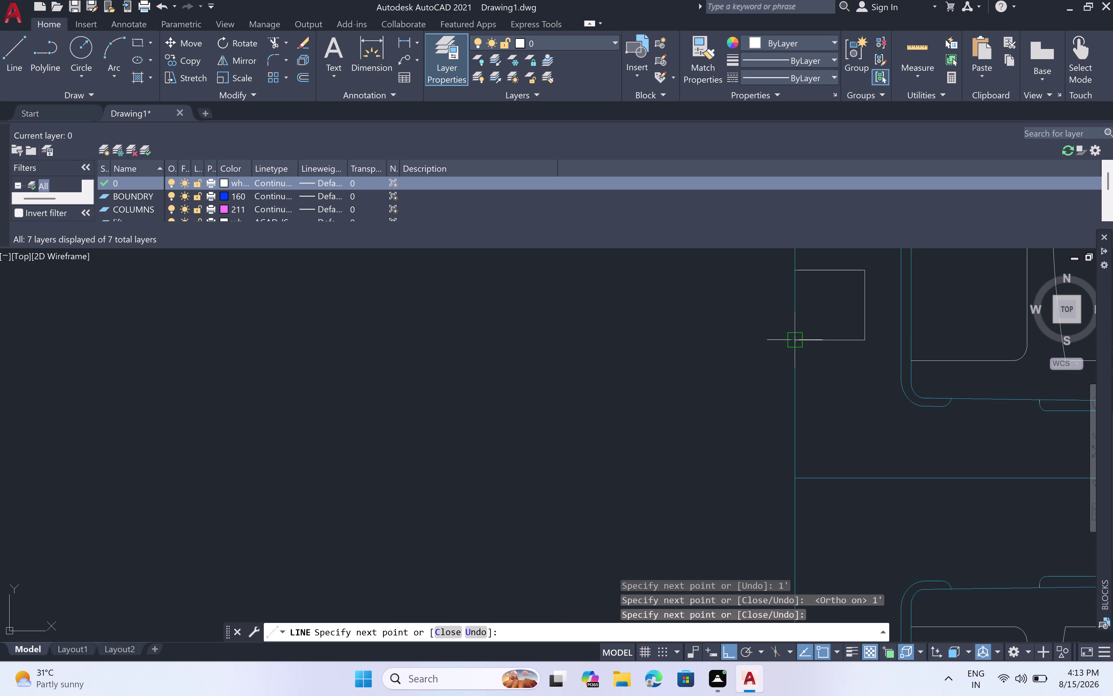
click(796, 274)
key(Escape)
scroll(down, 3)
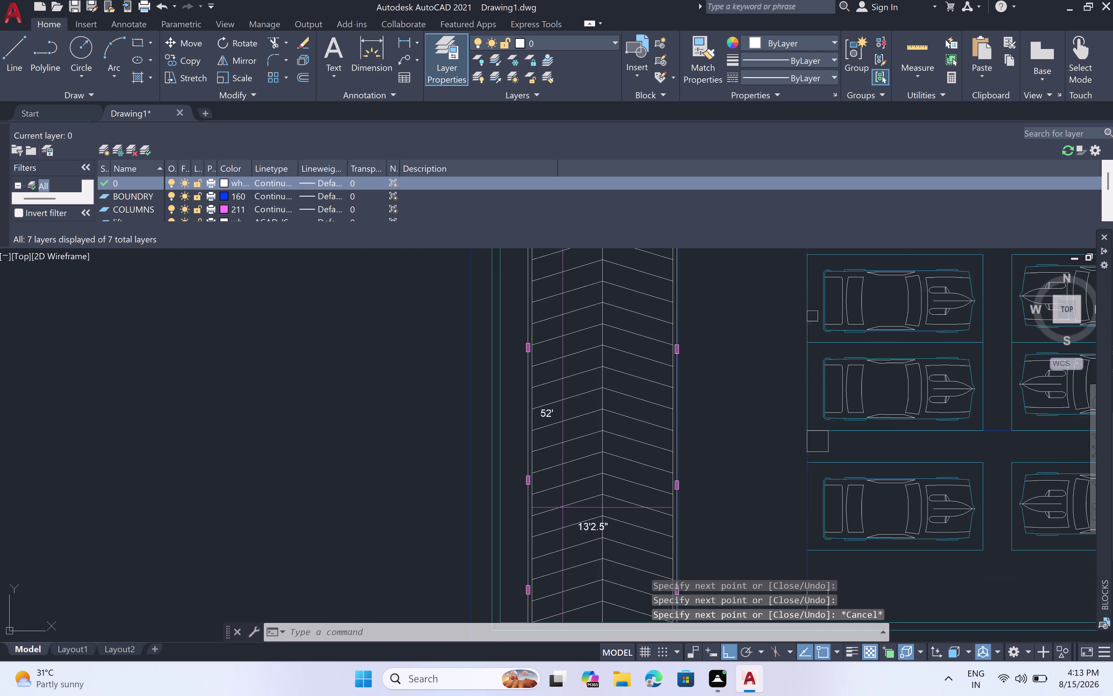
scroll(down, 3)
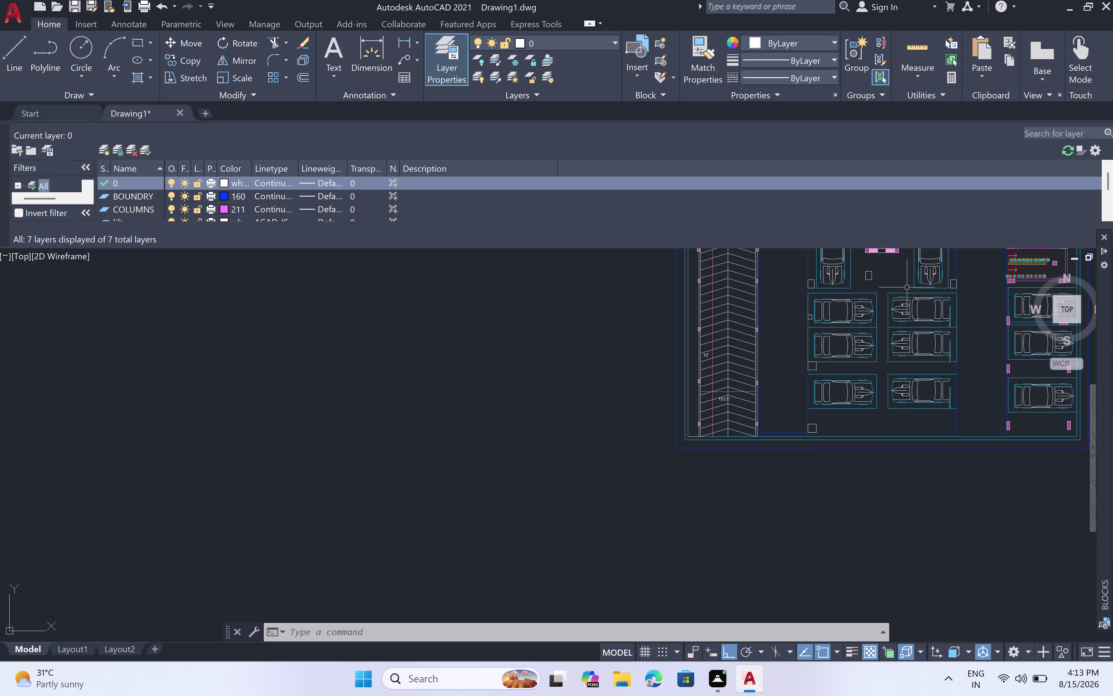
Select the small square's four edges and copy it from a corner base point.
scroll(up, 3)
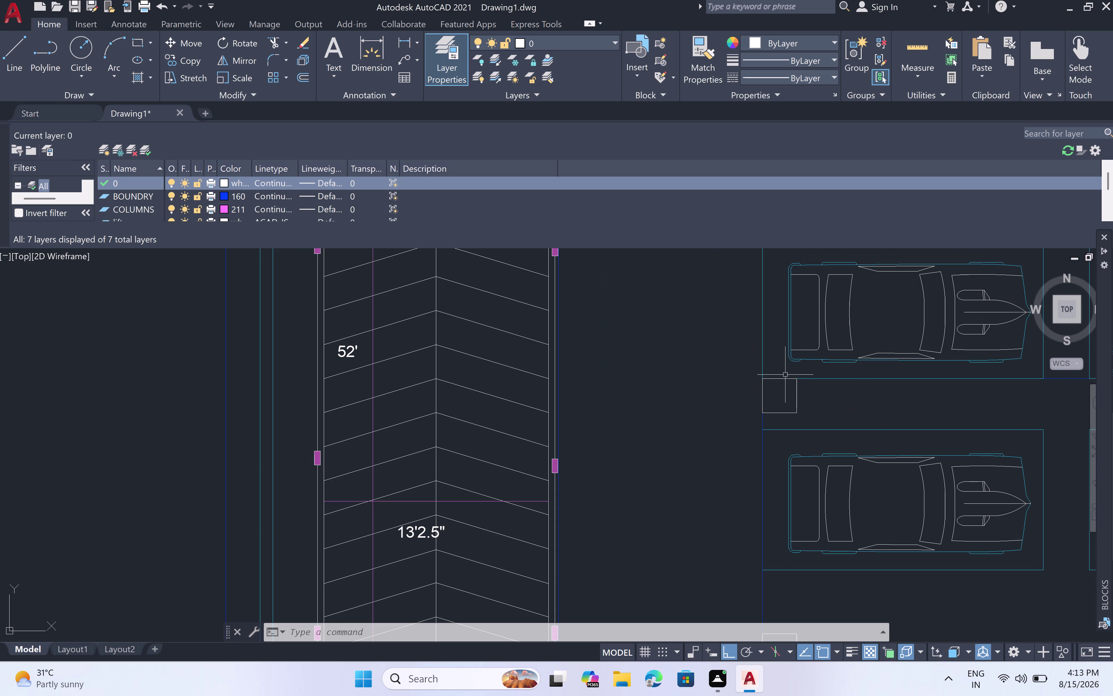
click(783, 380)
click(797, 396)
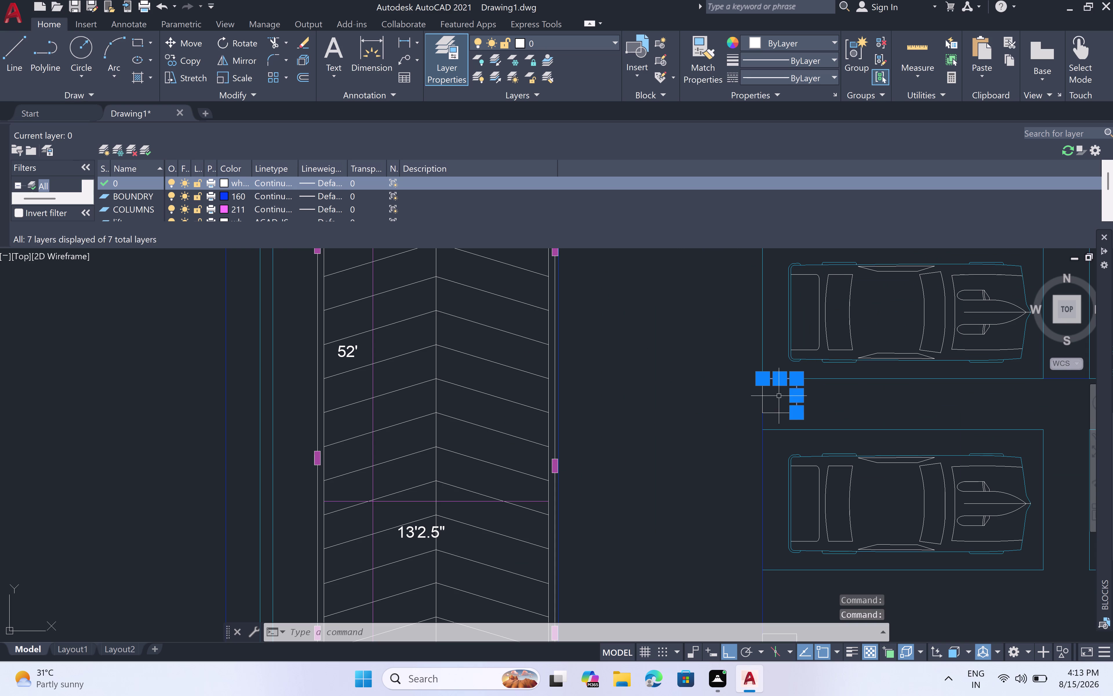
click(764, 396)
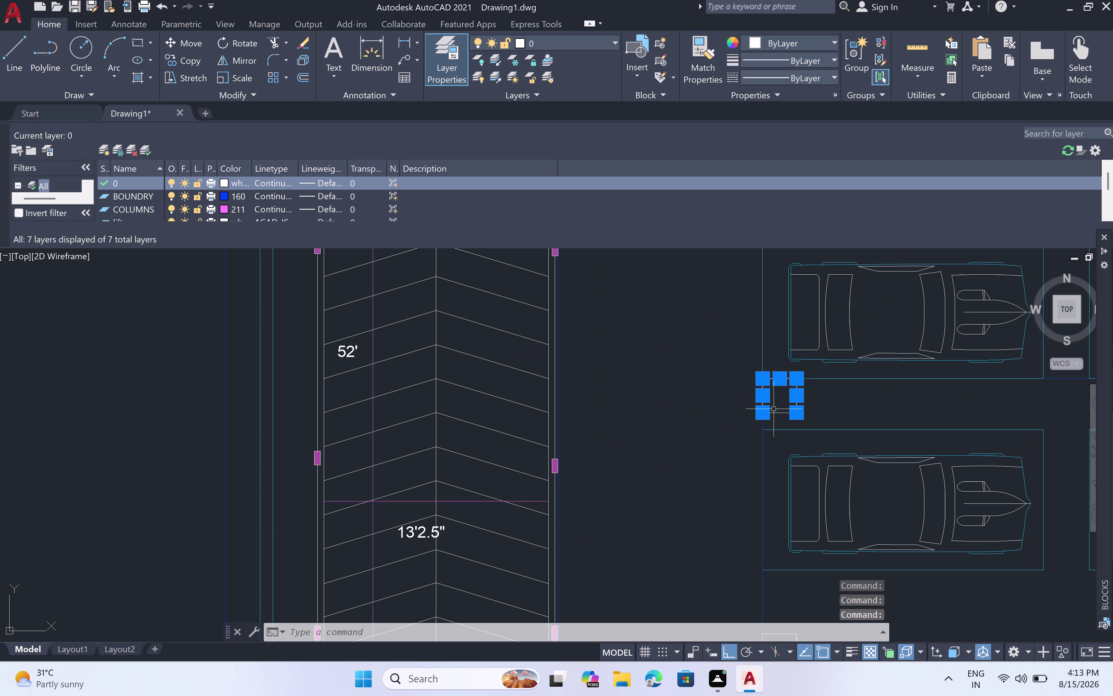
click(780, 411)
text(co)
key(space)
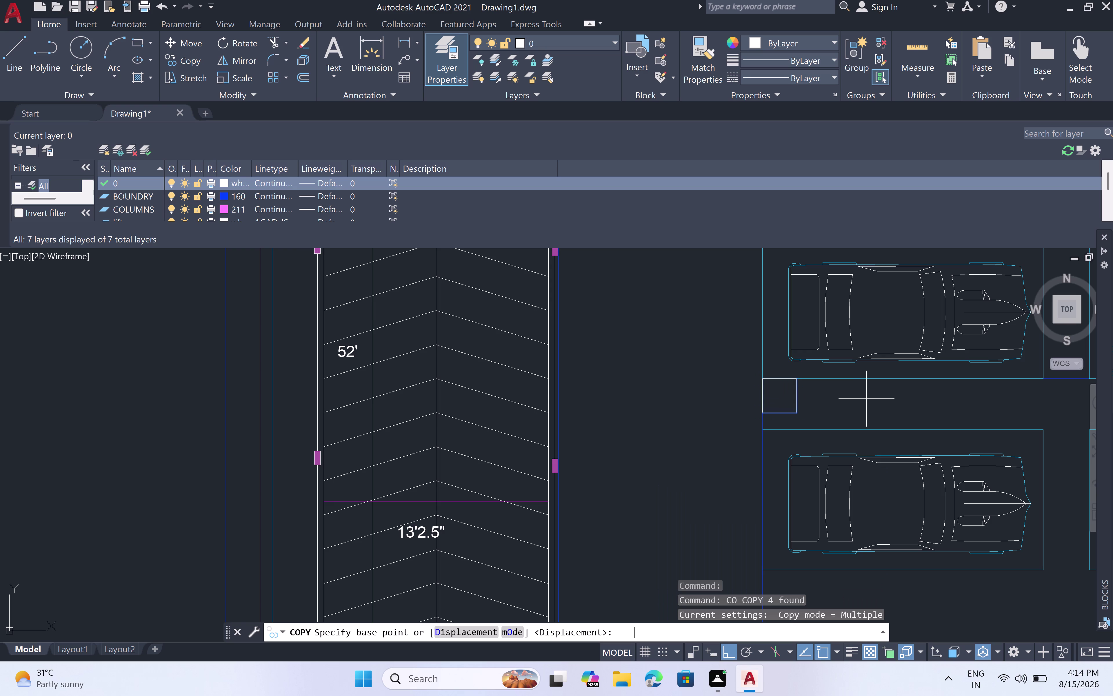
click(797, 383)
scroll(down, 3)
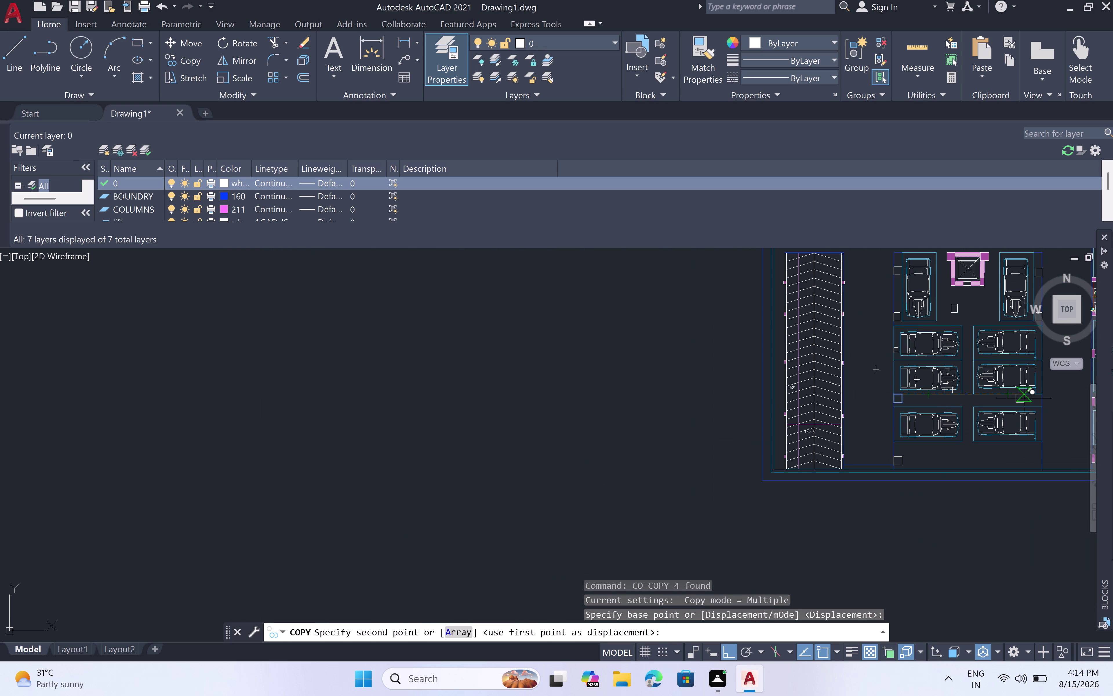
scroll(up, 3)
middle_drag(1041, 398, 922, 366)
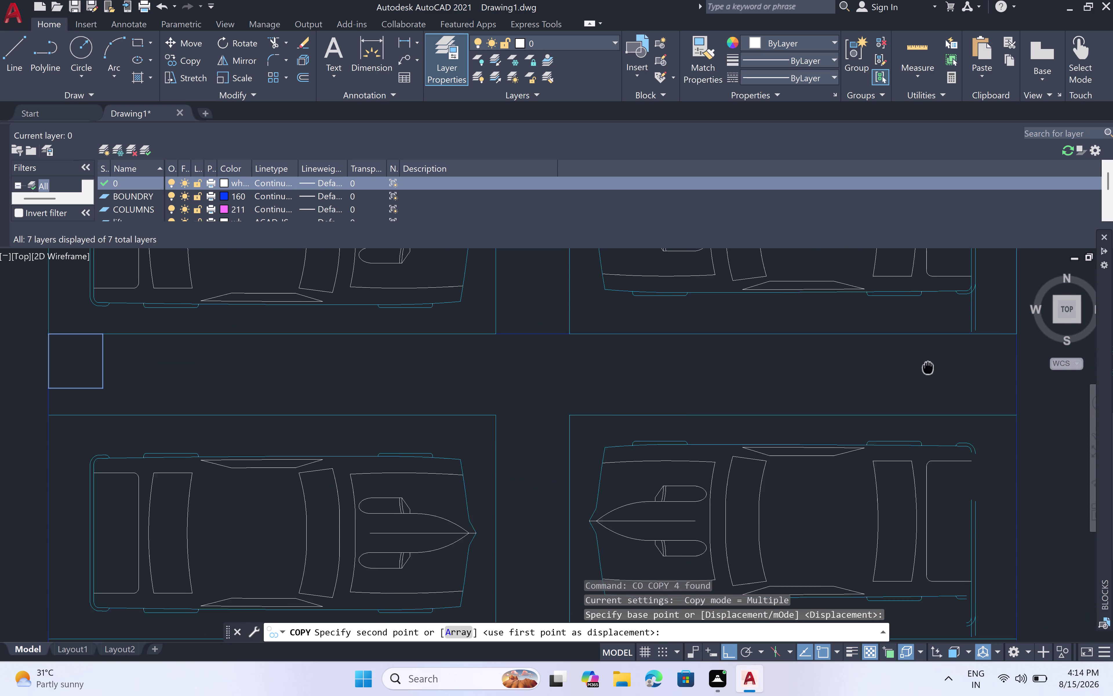
middle_drag(922, 366, 915, 364)
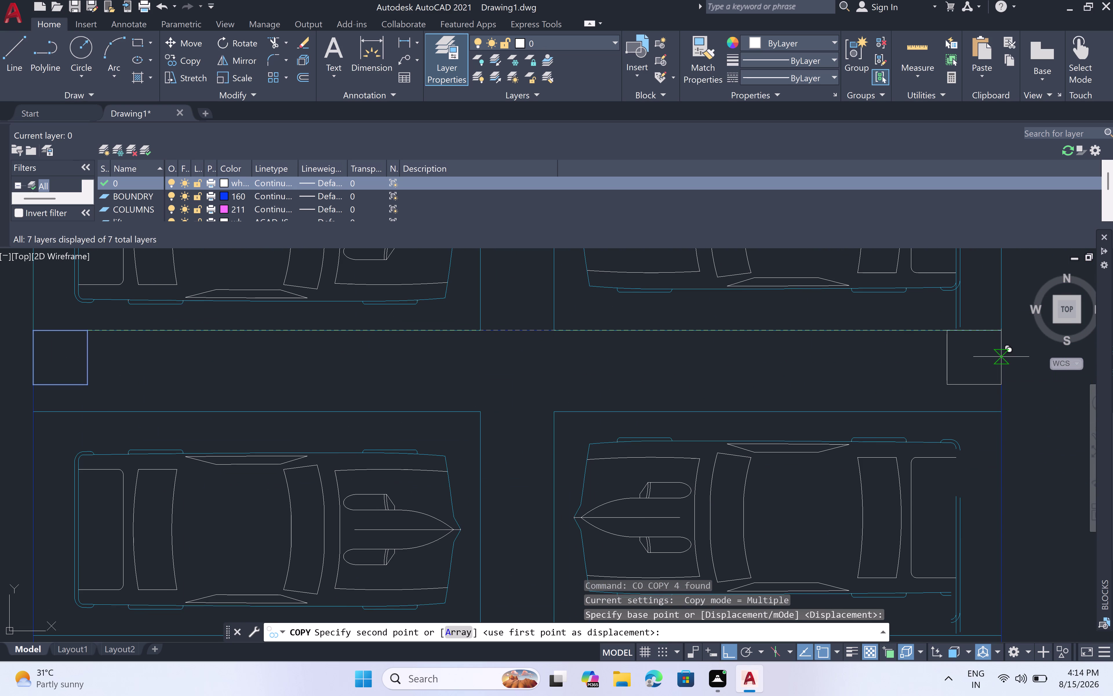
Place the square copy between the bays, undoing a misplaced first attempt.
click(1001, 357)
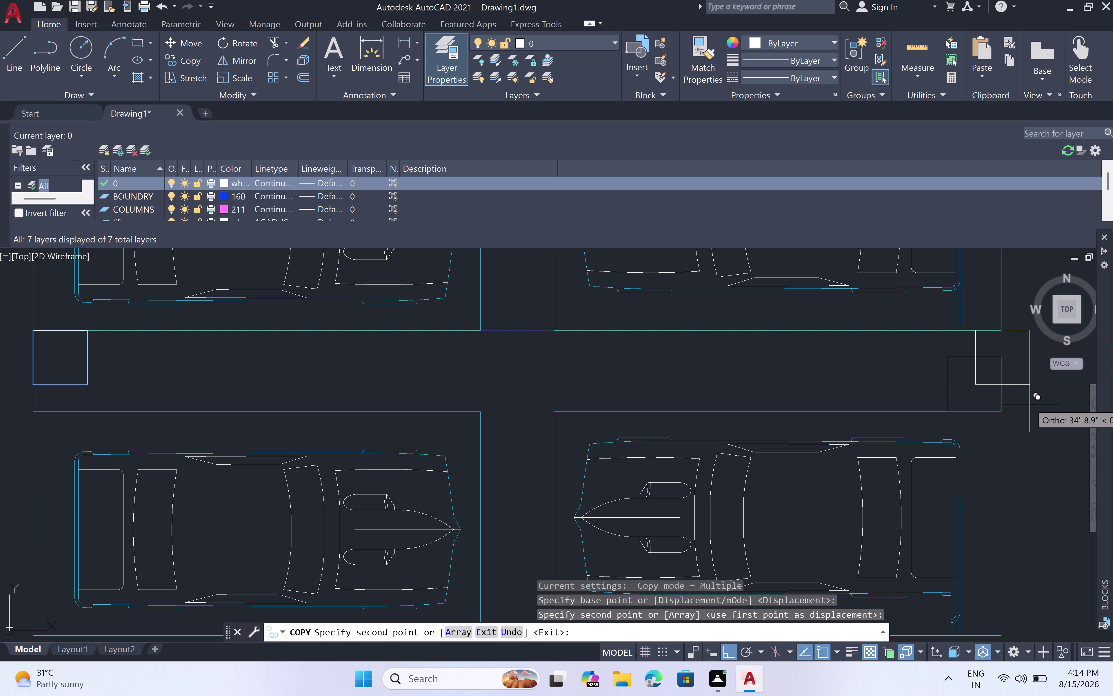
key(ctrl+z)
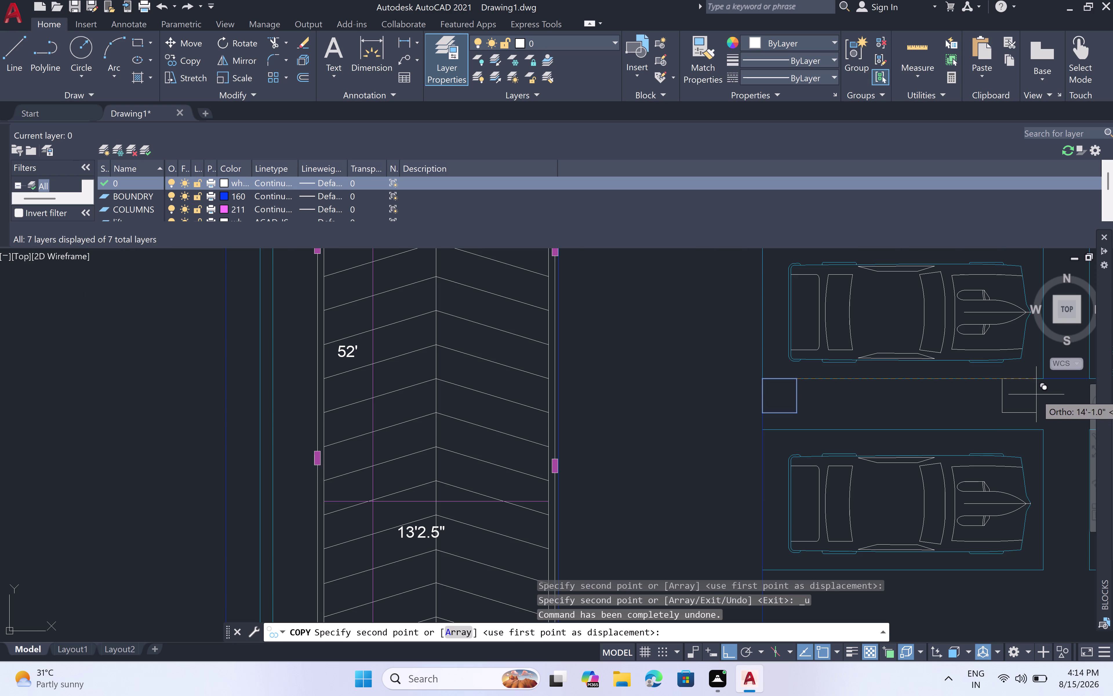
scroll(up, 3)
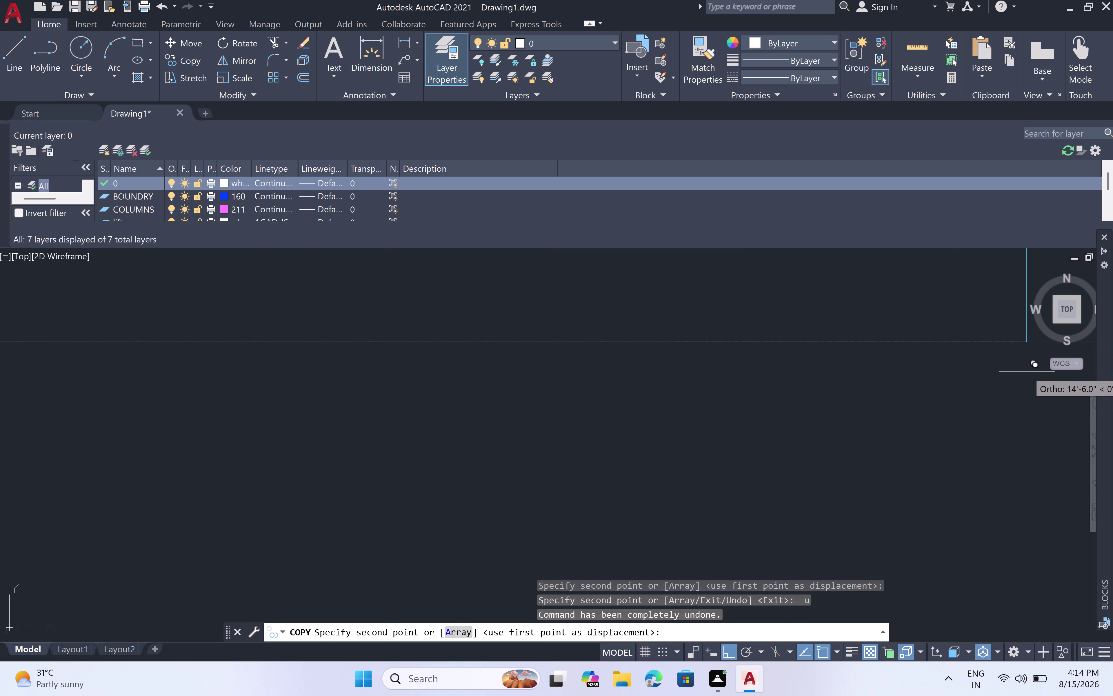
click(1026, 371)
scroll(down, 3)
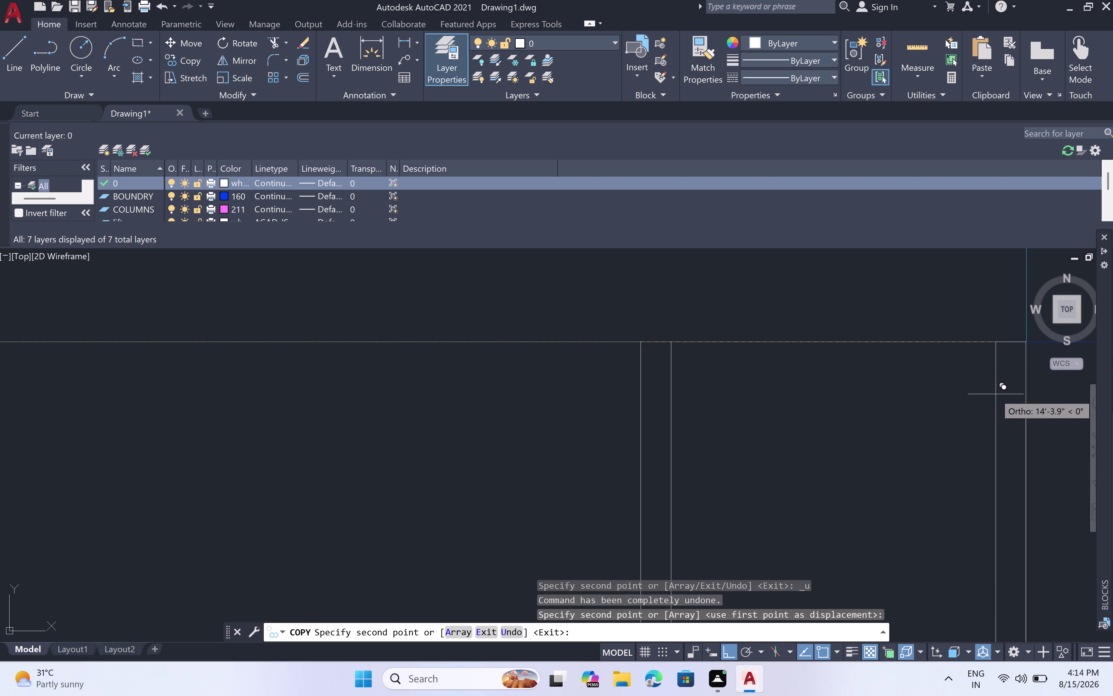
scroll(down, 3)
scroll(down, 3)
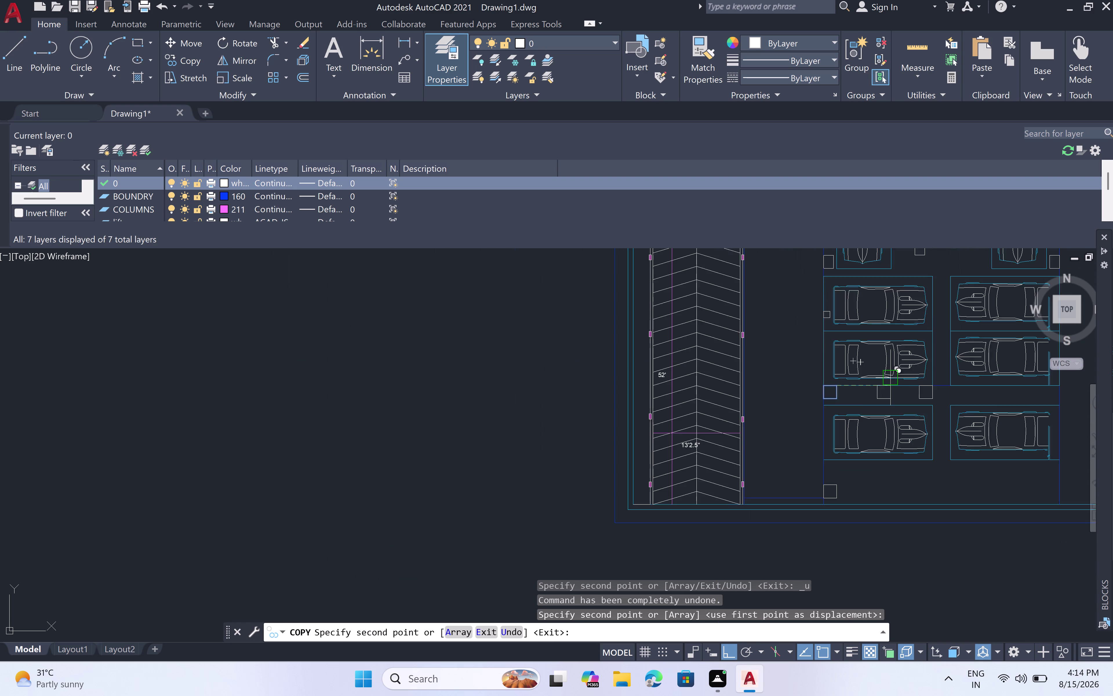
scroll(down, 3)
key(Escape)
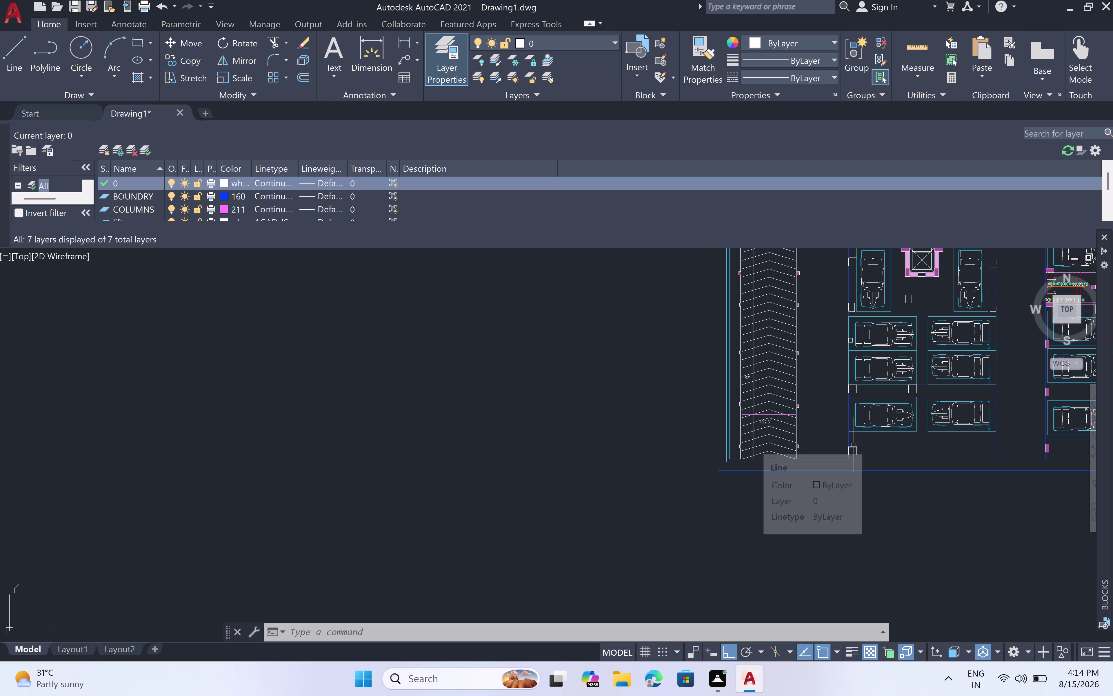
Select the four edges of the square near the bottom edge.
scroll(up, 3)
click(854, 437)
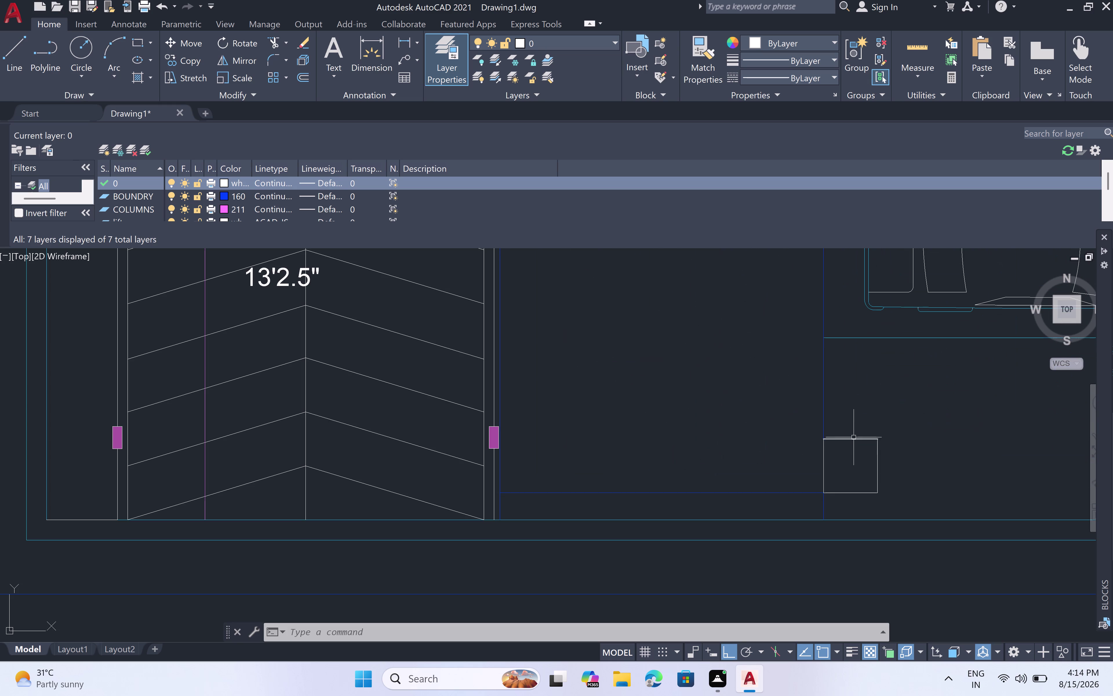
click(824, 458)
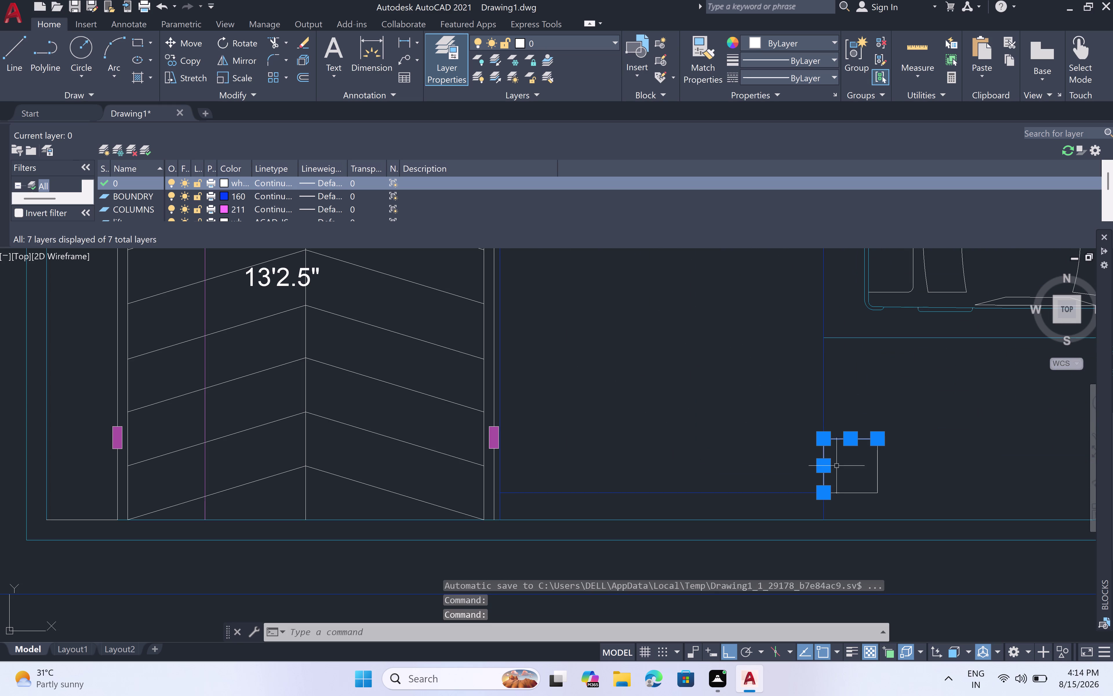
click(878, 471)
click(851, 493)
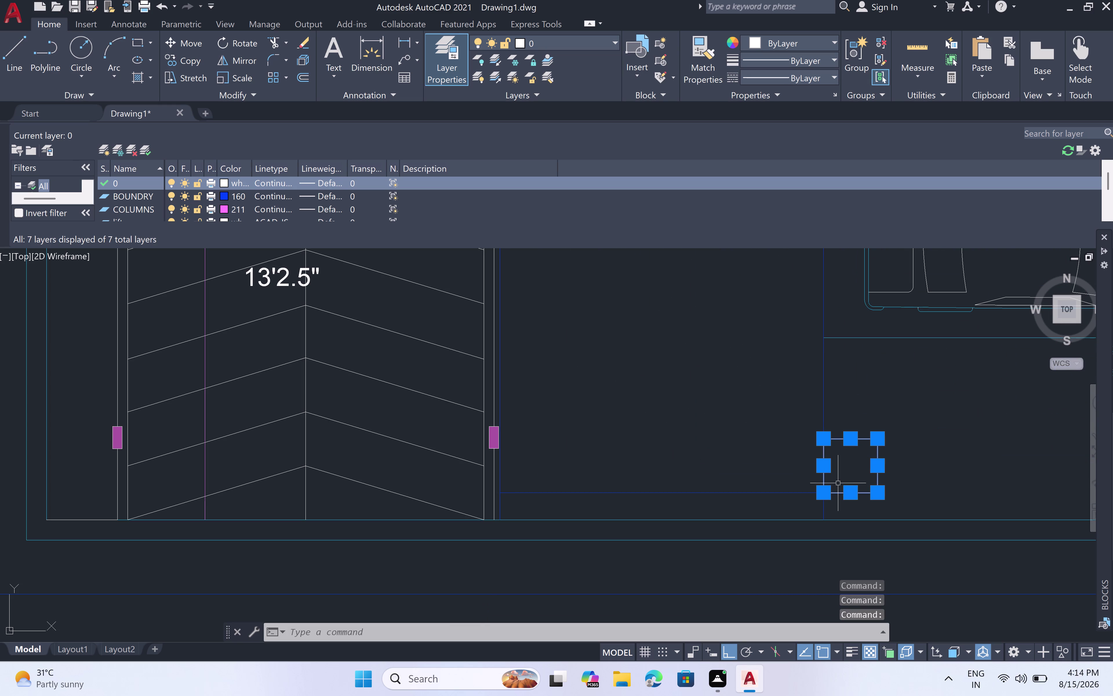
Copy the column square to positions along the bottom wall.
text(co)
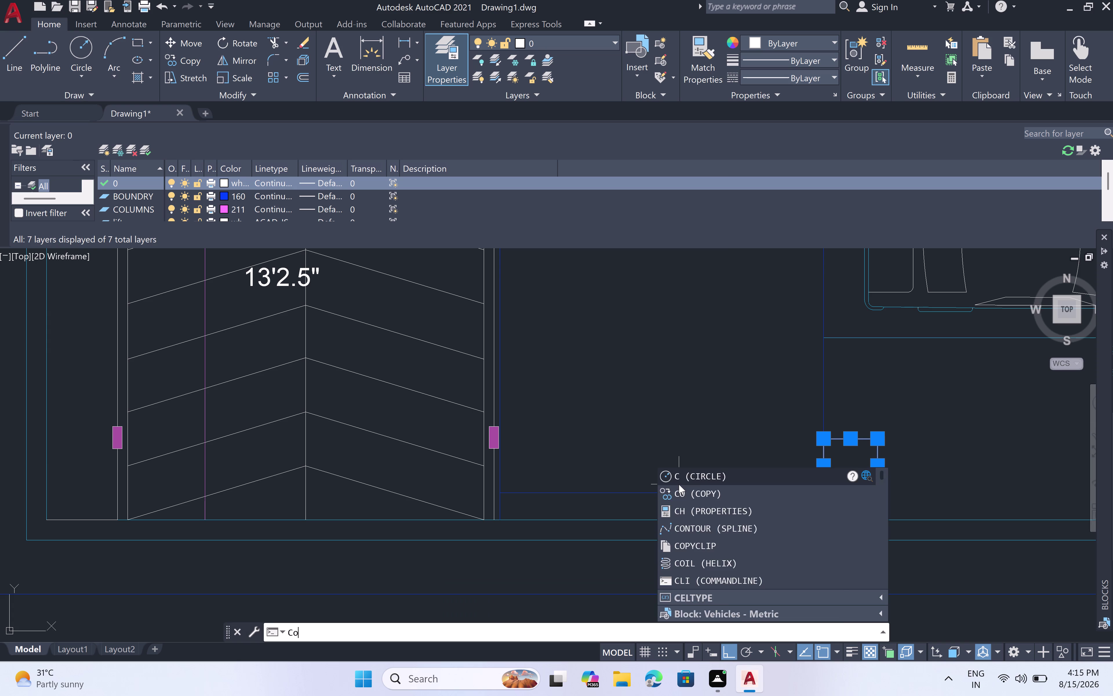
key(space)
click(879, 492)
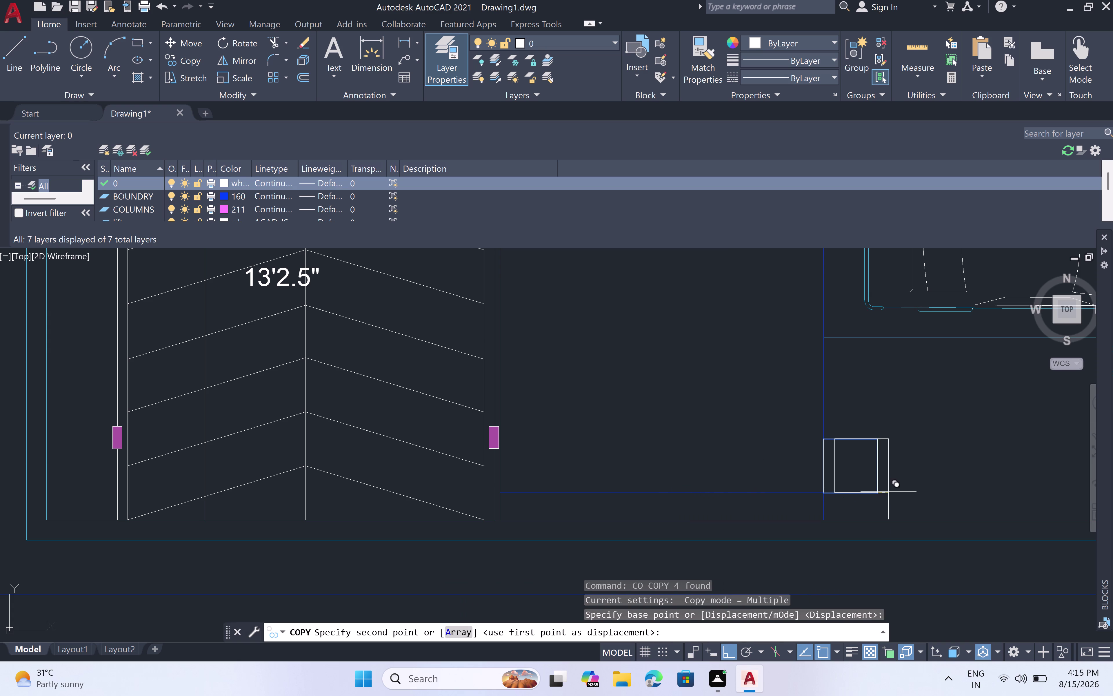
scroll(down, 3)
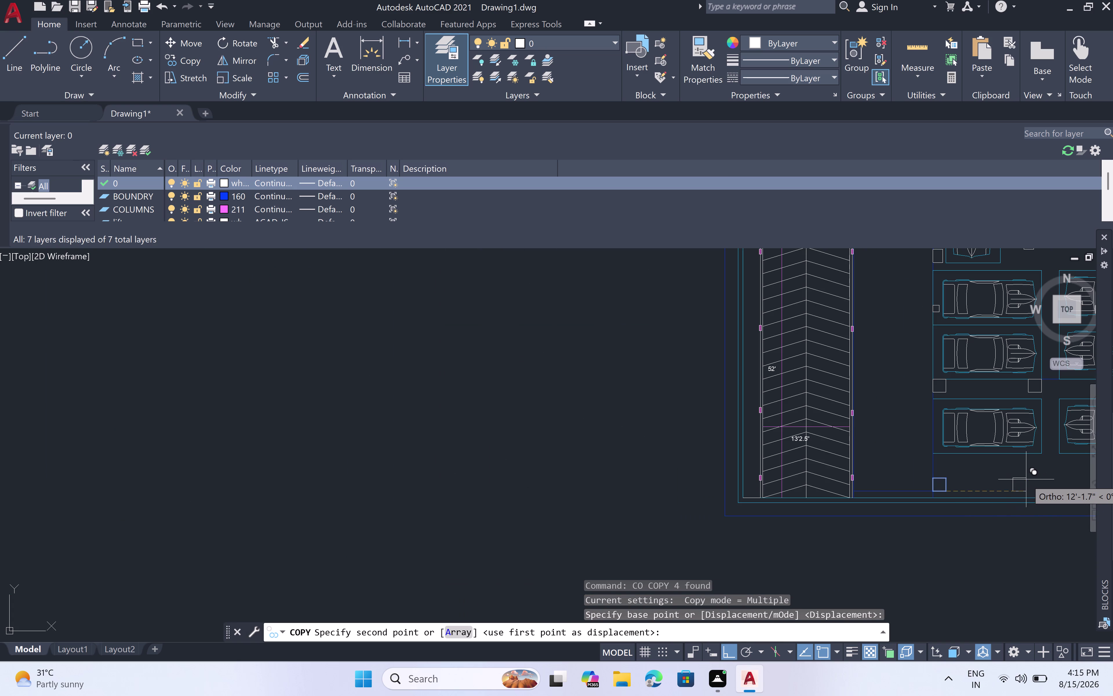
click(1026, 480)
scroll(down, 3)
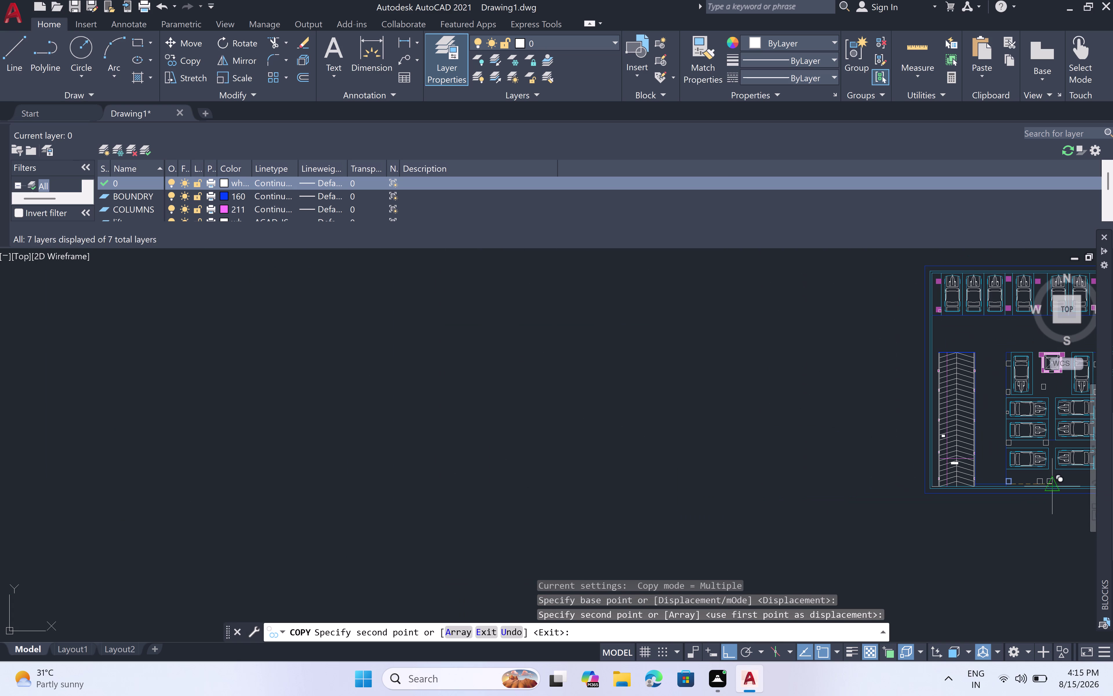
middle_drag(1052, 479, 901, 478)
scroll(up, 3)
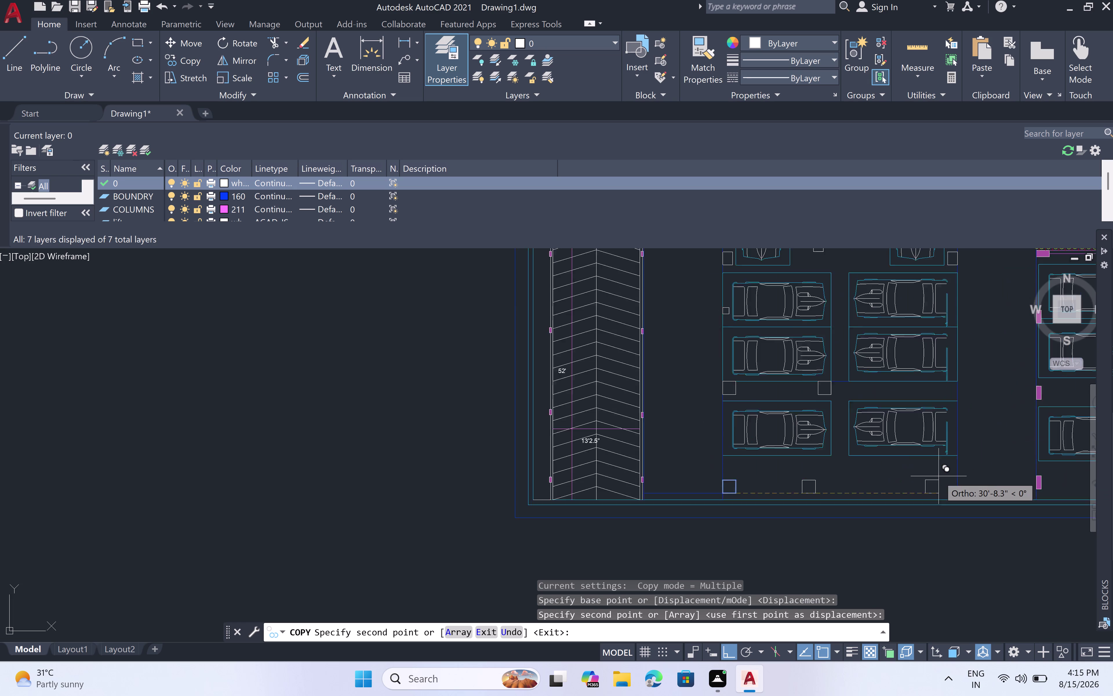
scroll(up, 3)
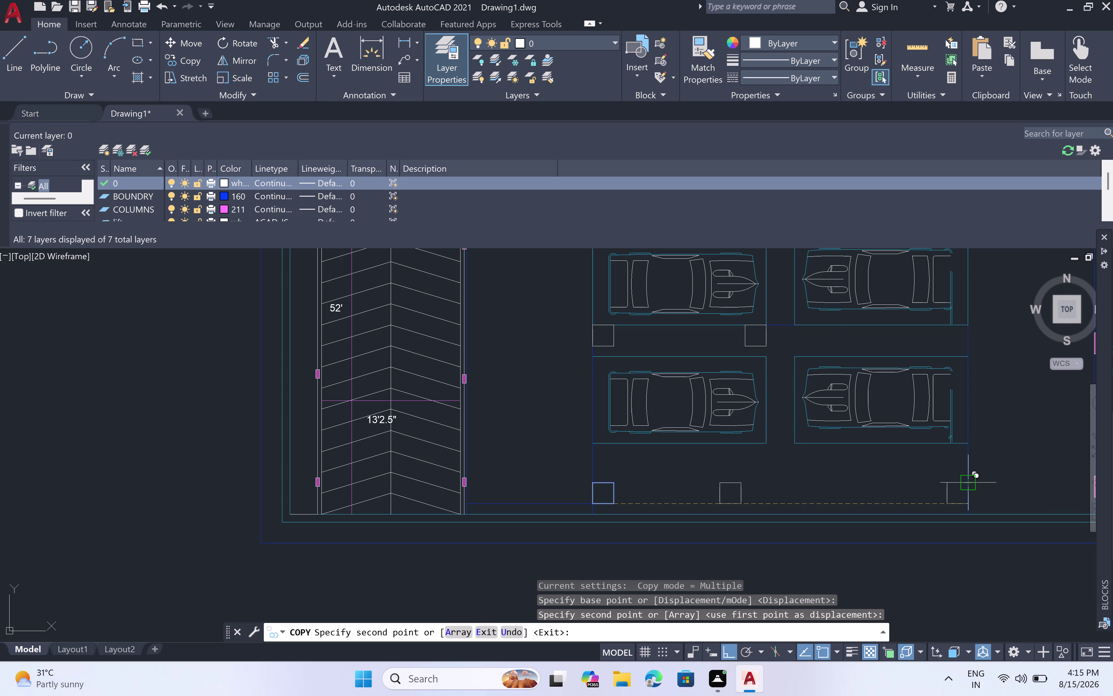
click(966, 486)
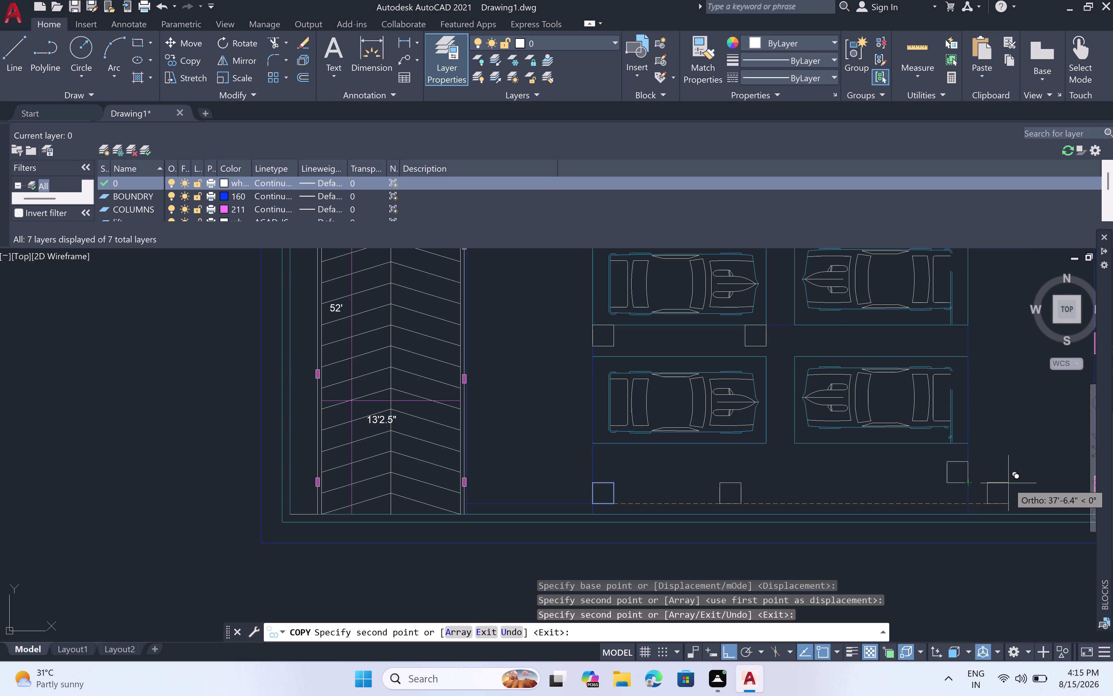
Undo misplaced column copies and place the final copy at the bottom wall corner.
key(ctrl+z)
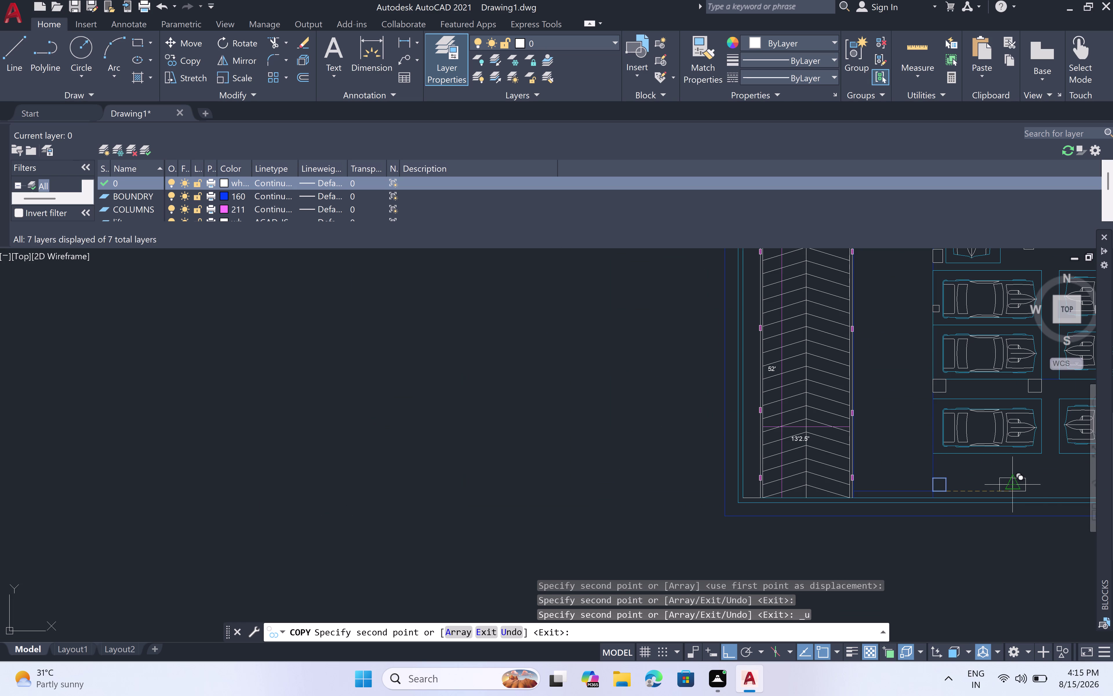
scroll(down, 3)
middle_drag(1043, 492, 848, 492)
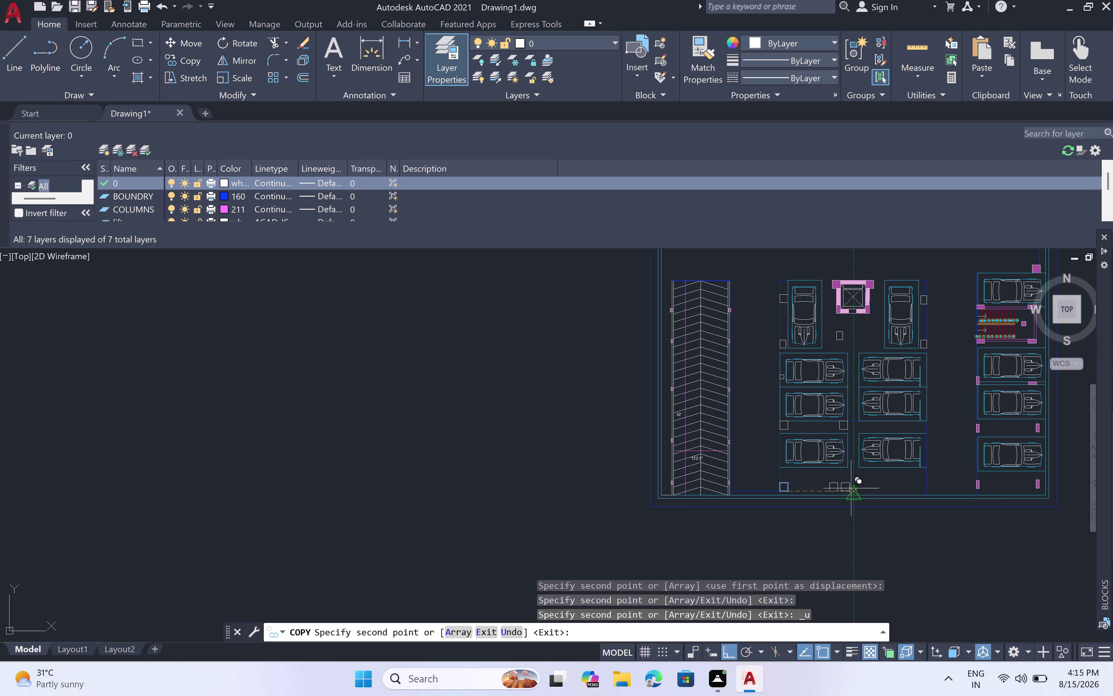
scroll(up, 3)
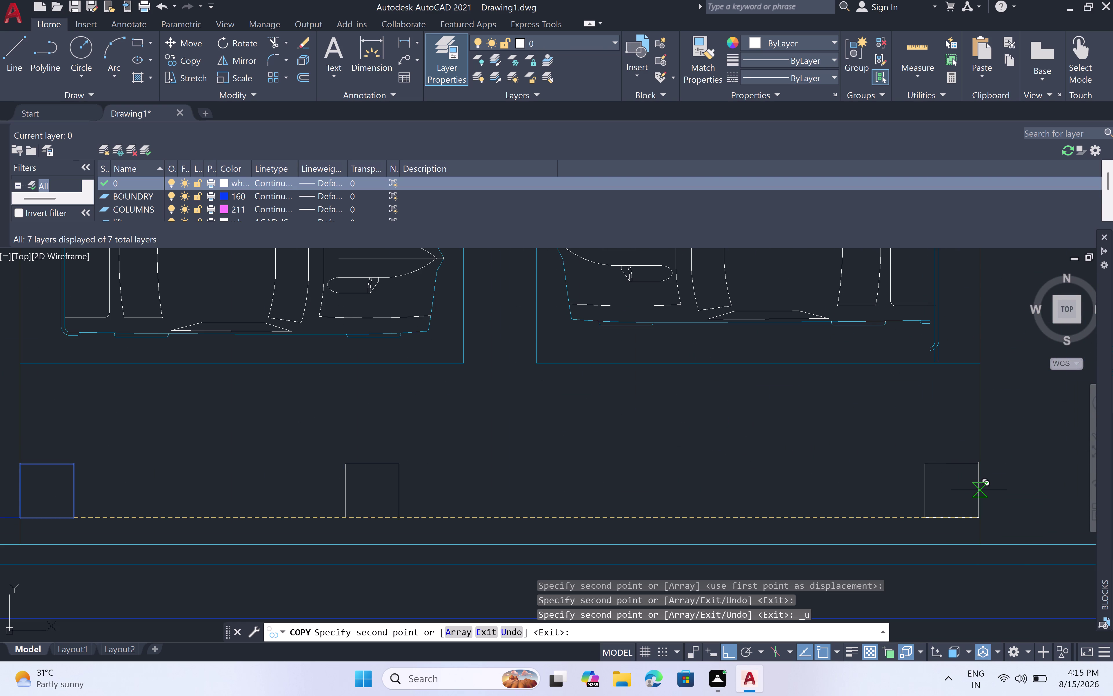
click(980, 491)
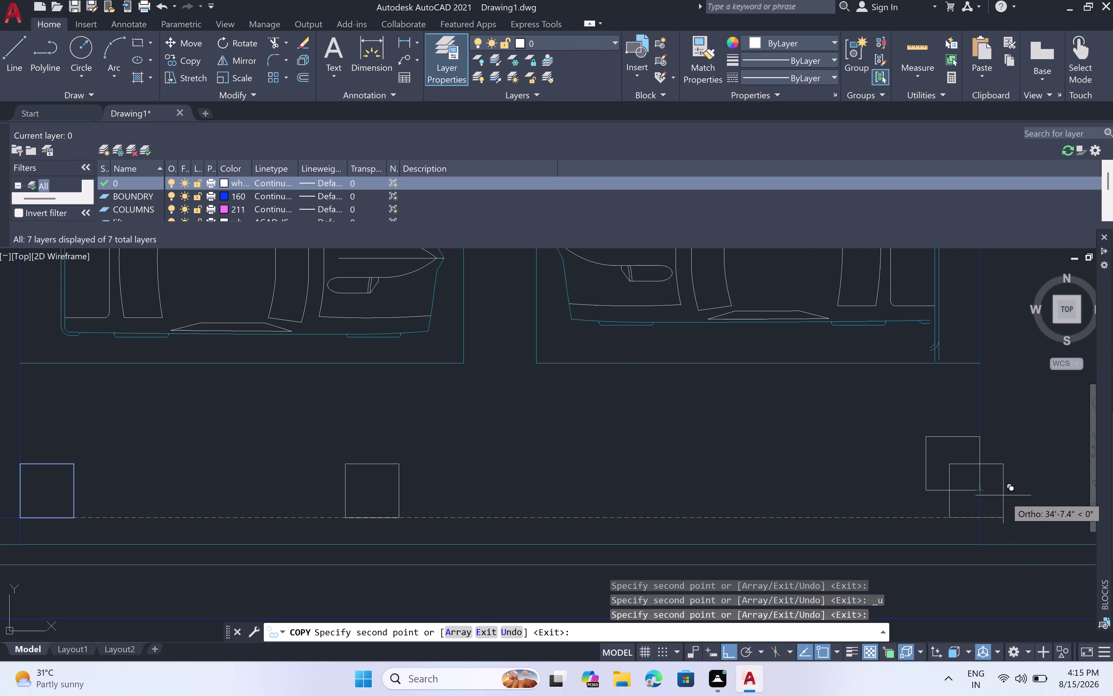
key(ctrl+z)
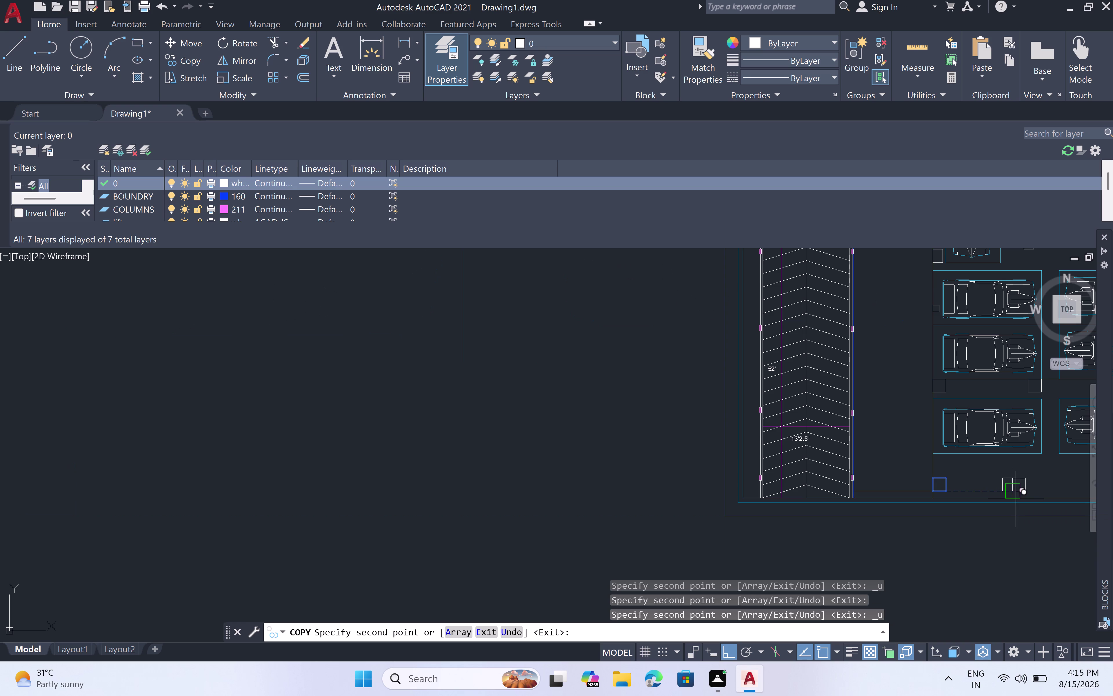
middle_drag(1014, 499, 752, 473)
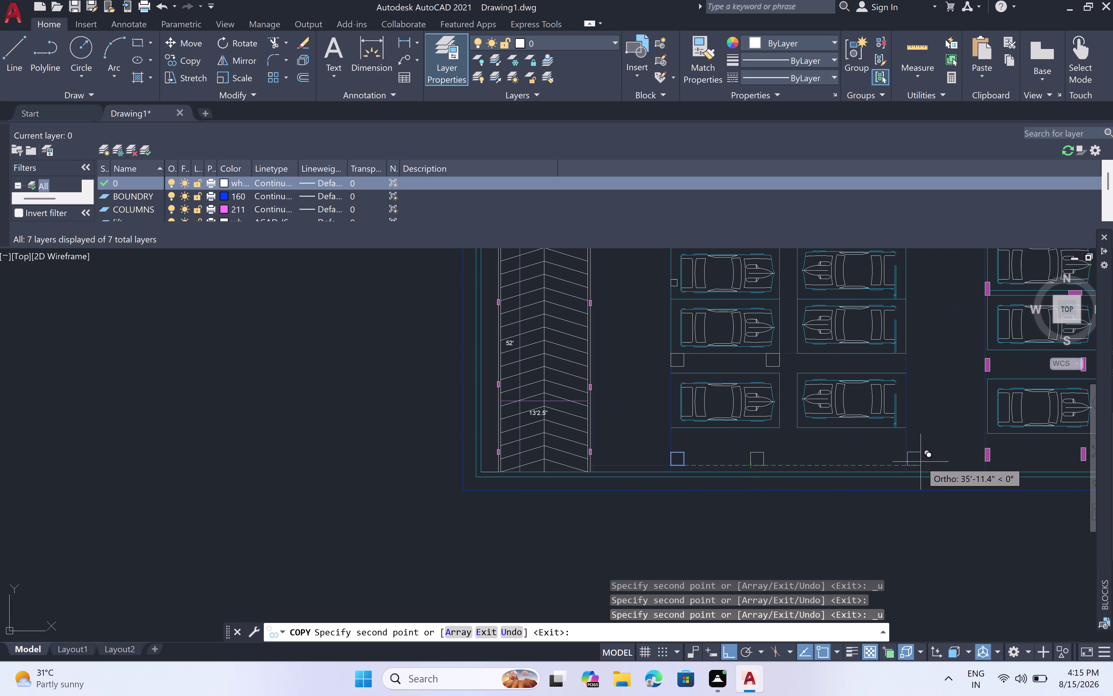
scroll(up, 3)
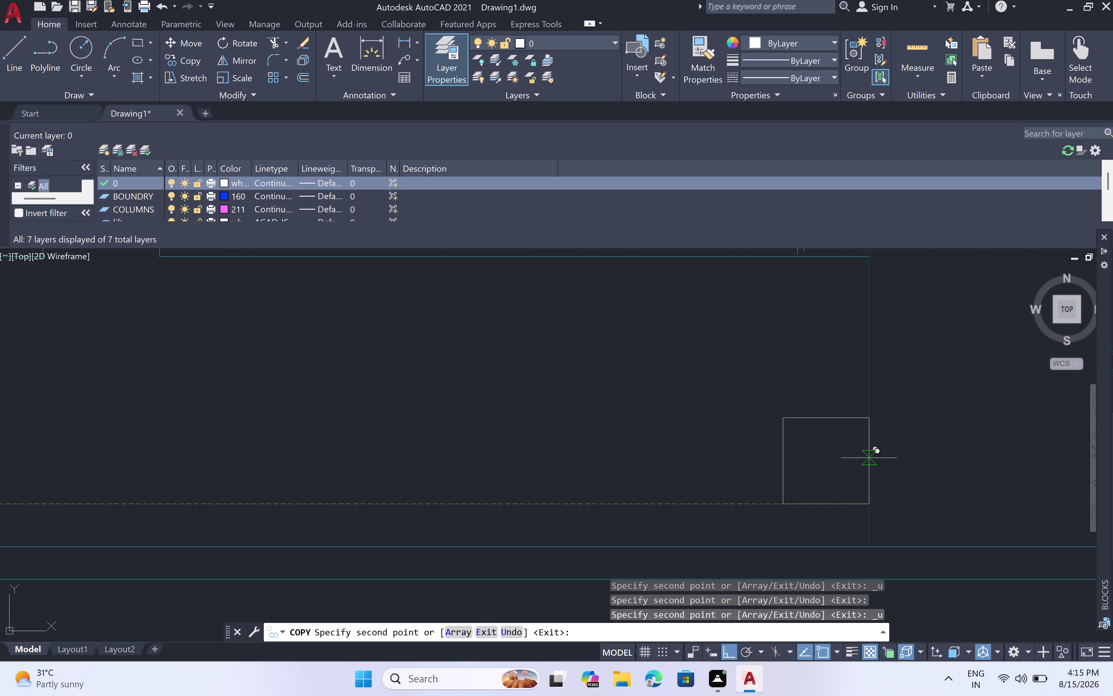
click(869, 458)
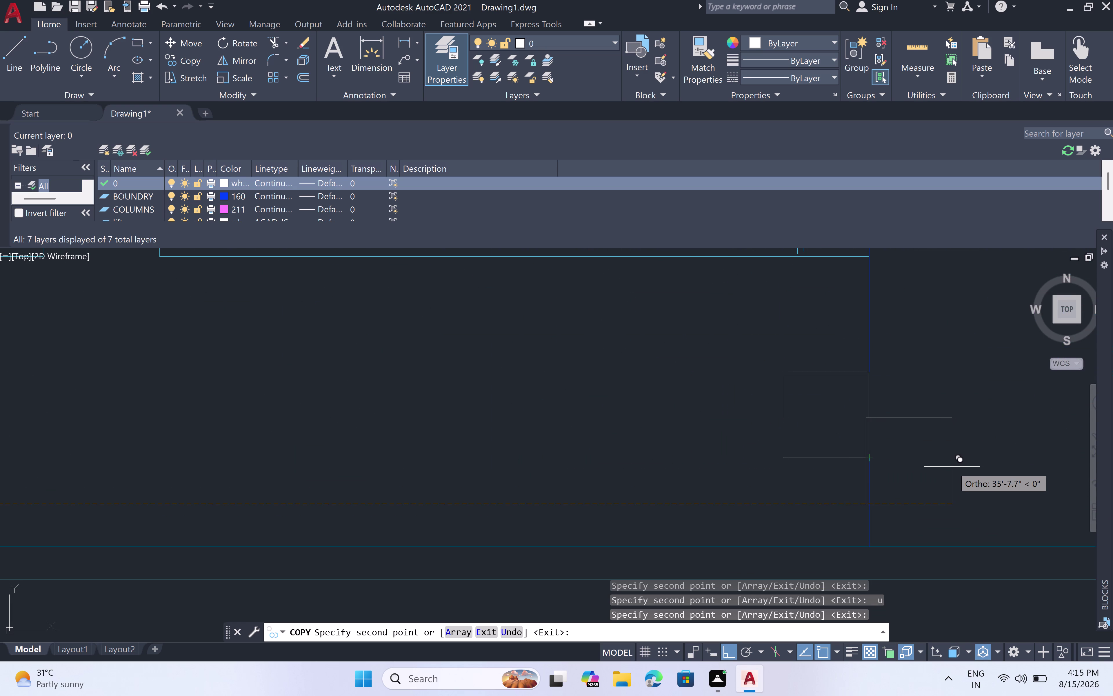
key(ctrl+z)
middle_drag(971, 477, 836, 475)
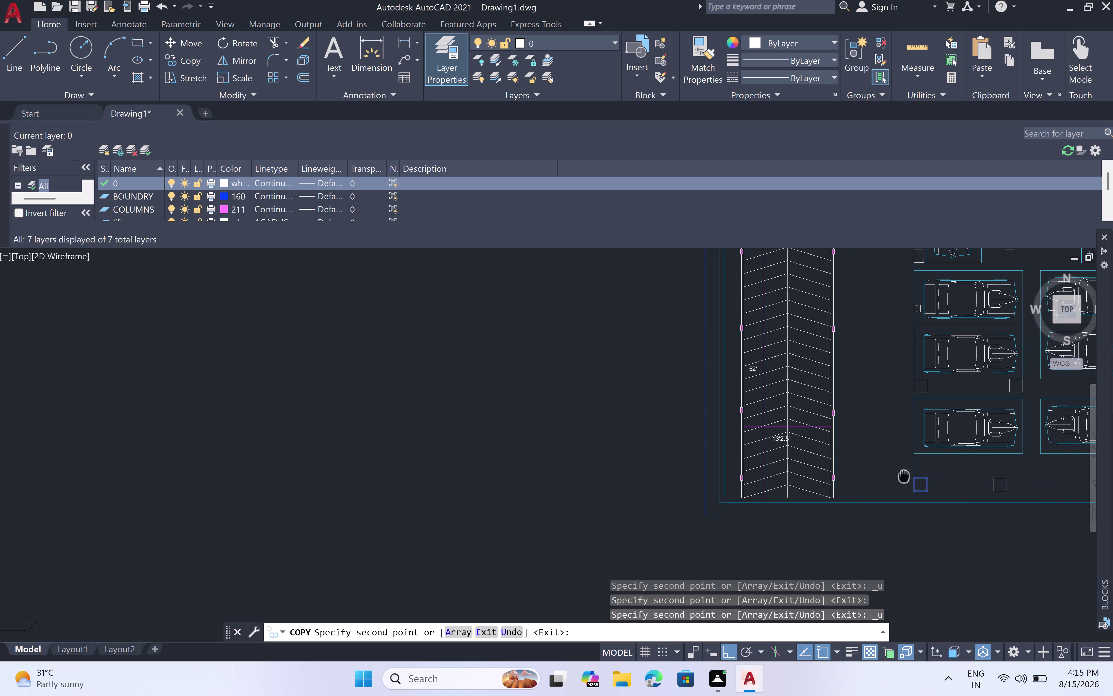
middle_drag(837, 475, 709, 464)
scroll(up, 3)
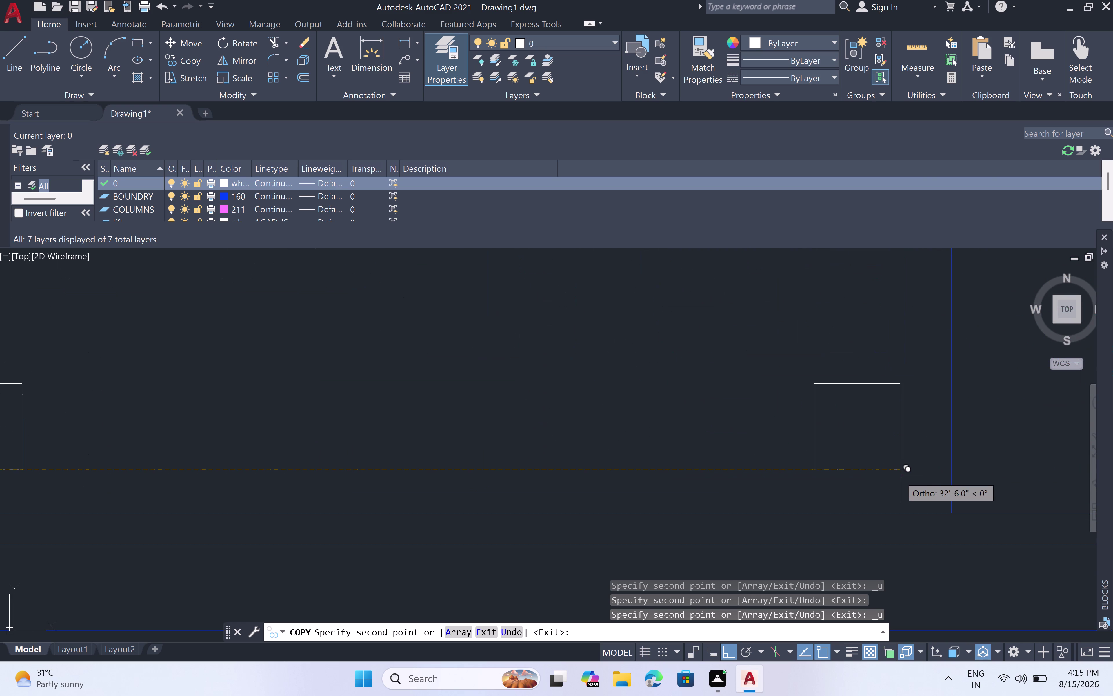
click(946, 474)
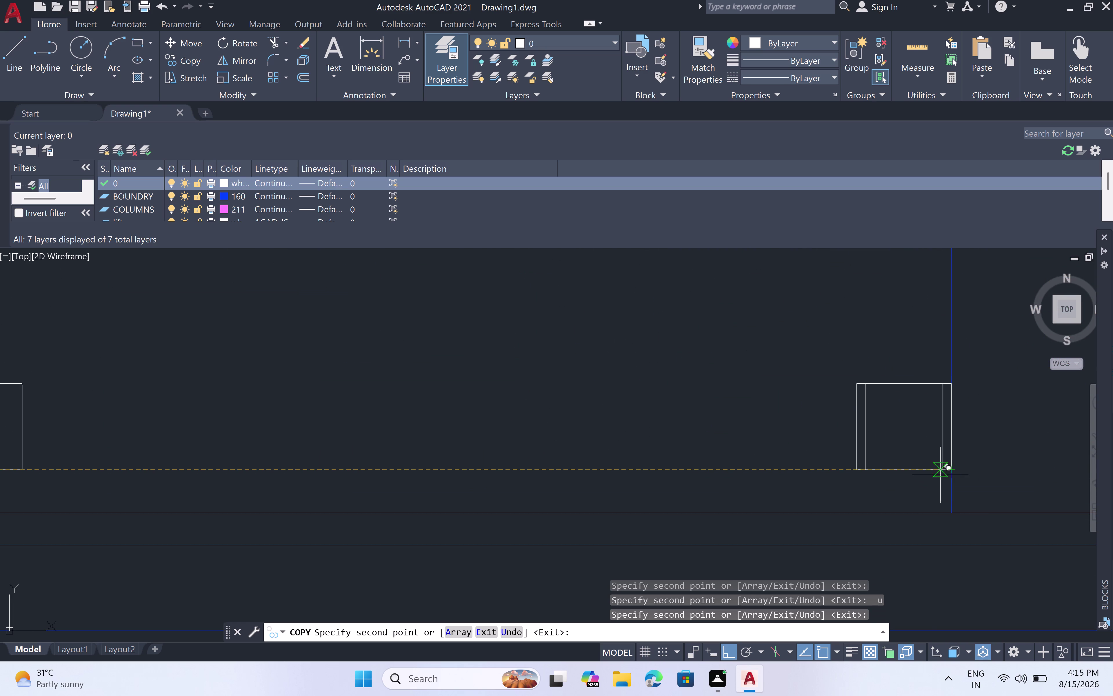
scroll(down, 3)
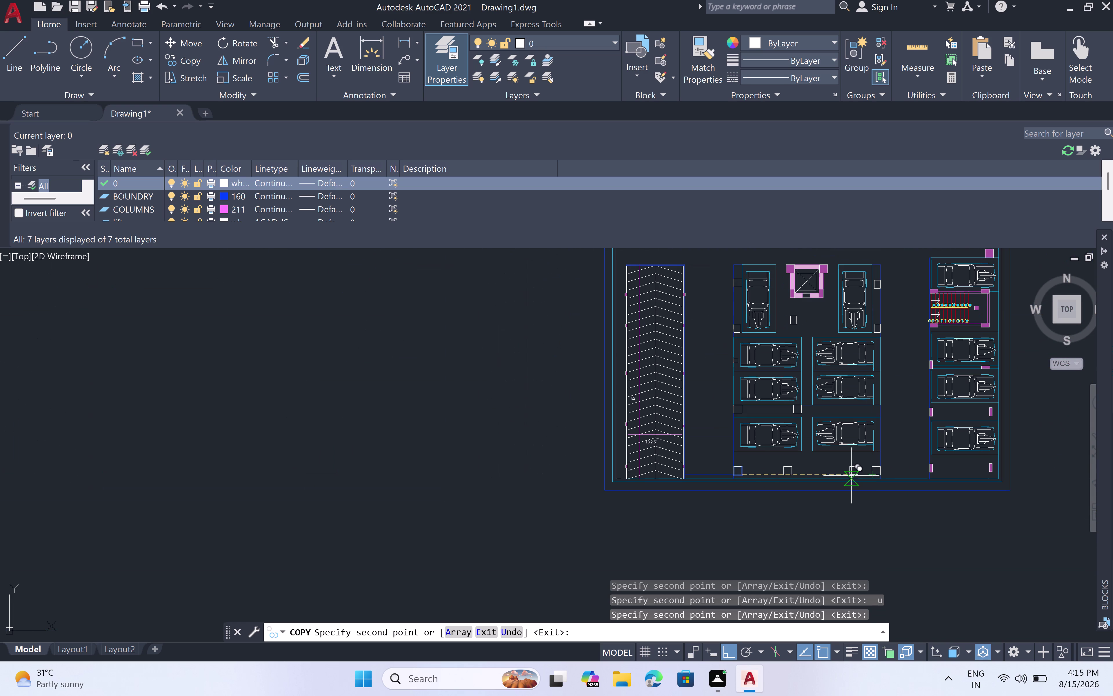
key(Escape)
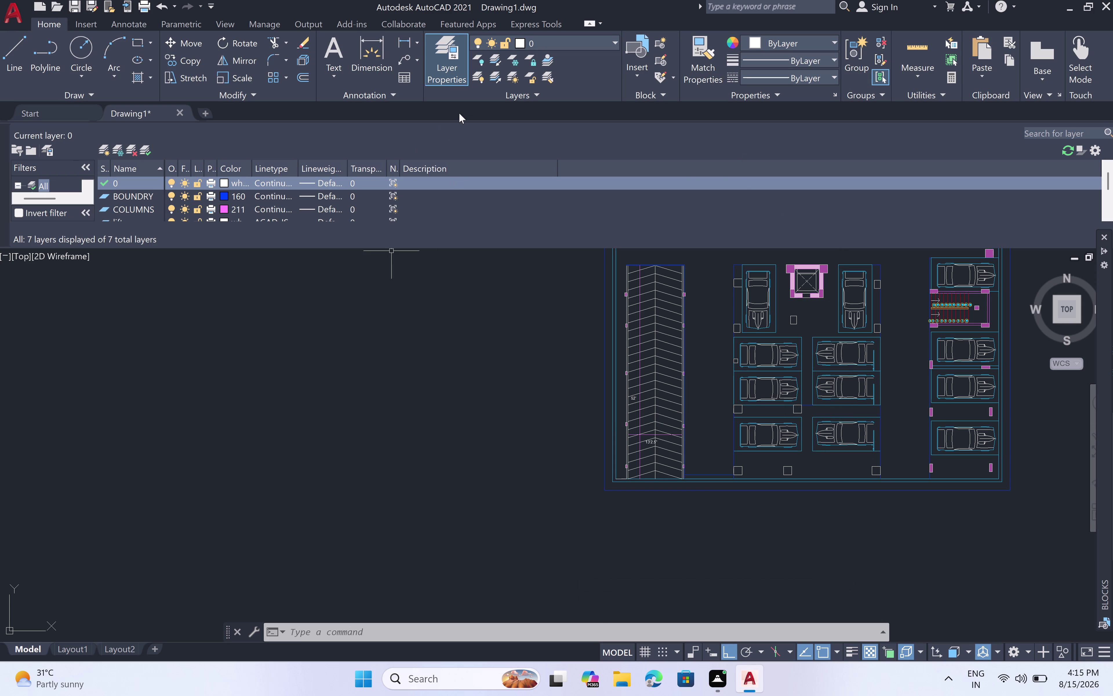
Close the Layer Properties palette and centre the parking plan in view.
click(461, 68)
scroll(down, 3)
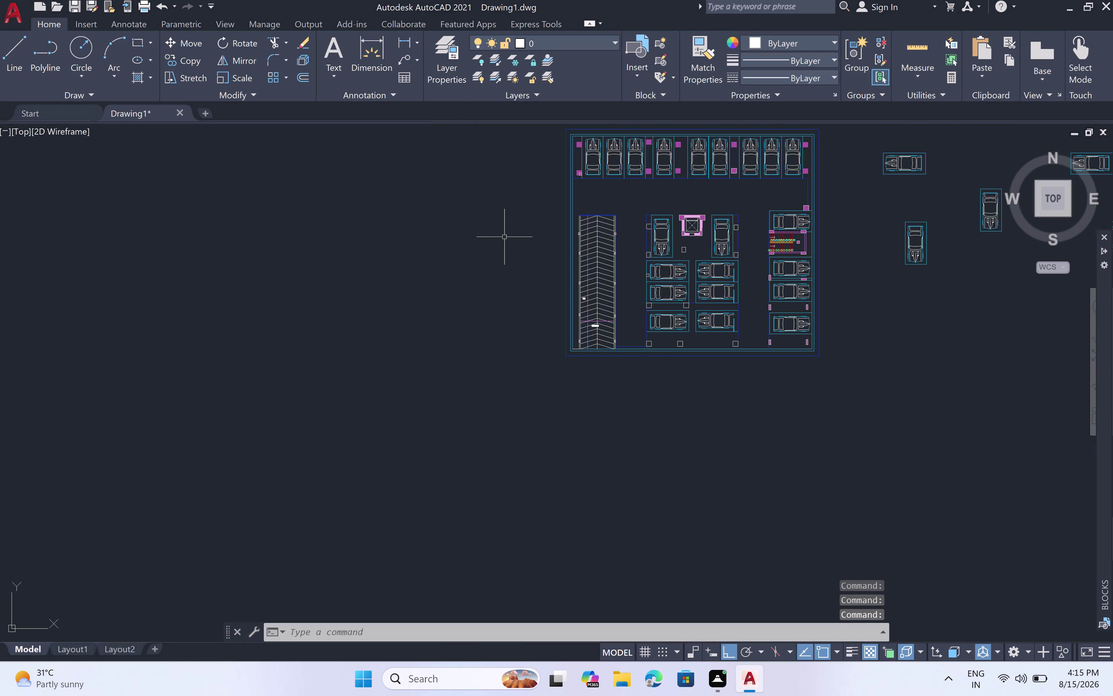
middle_drag(512, 242, 357, 349)
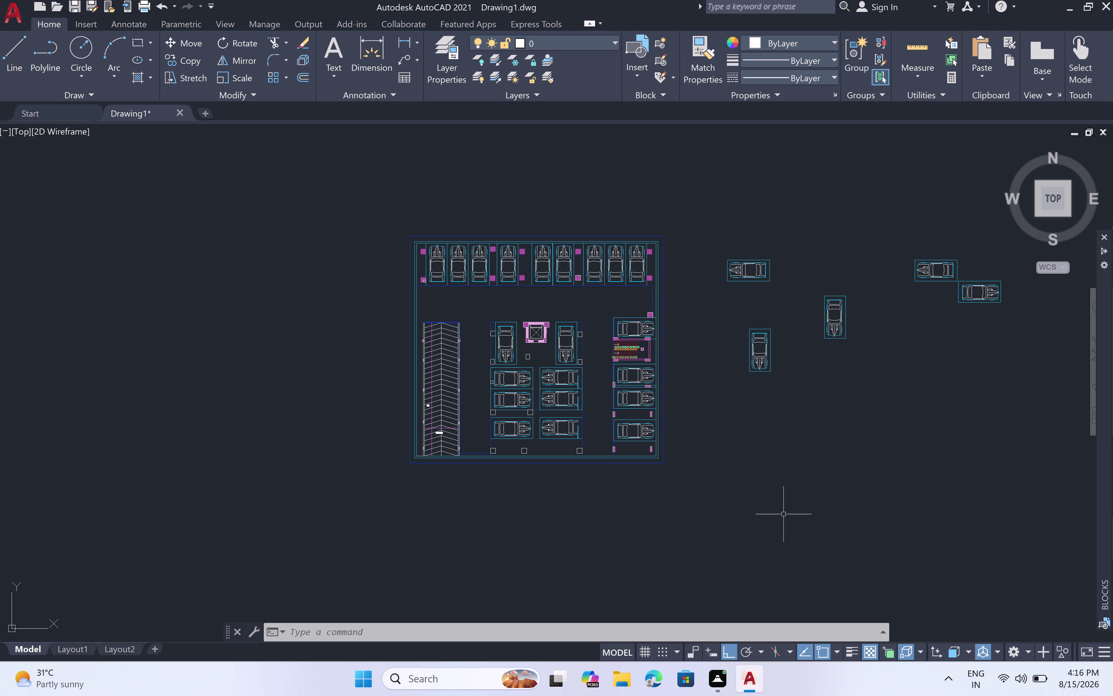
Start a solid hatch with its fill colour set to magenta 169,83,160.
text(h)
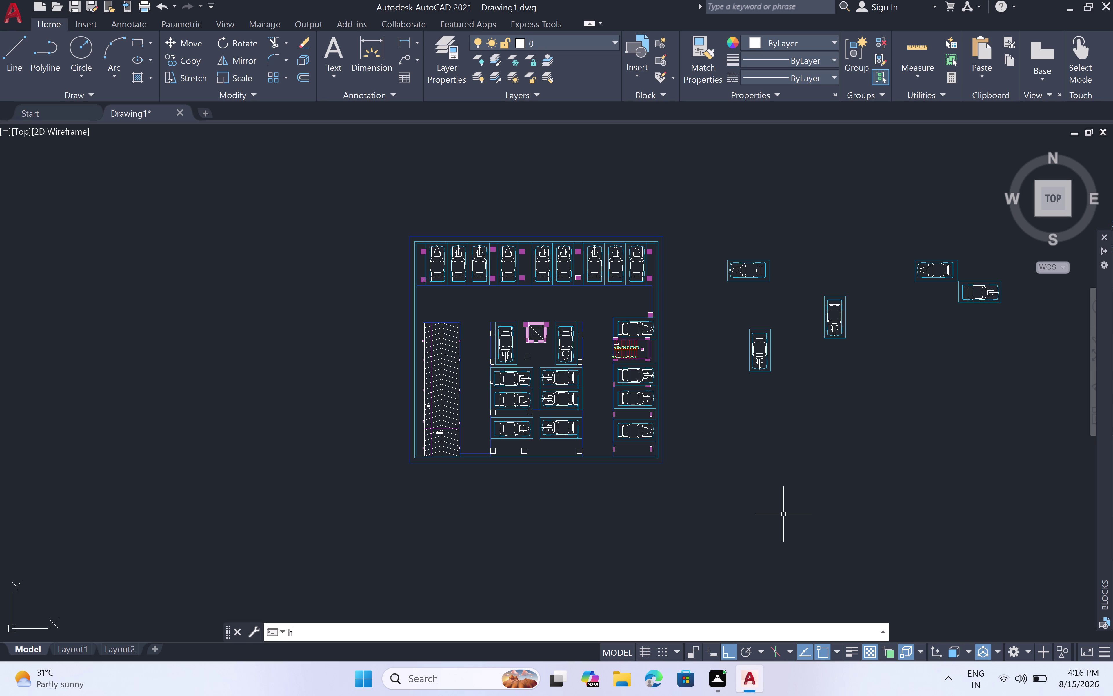
key(space)
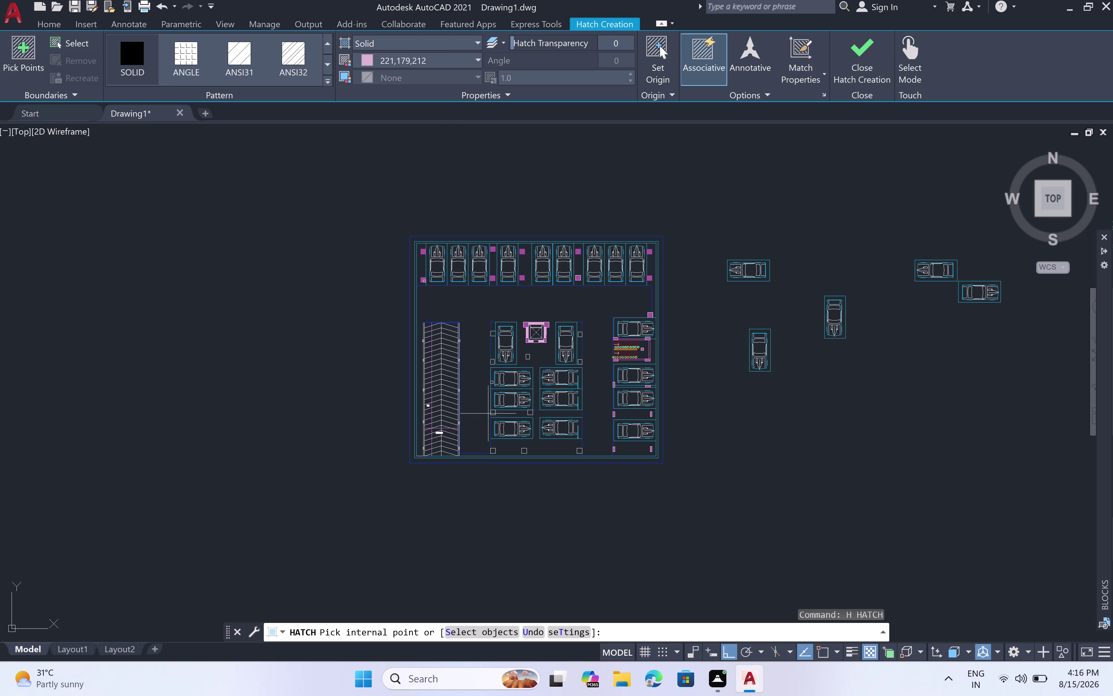
double_click(478, 59)
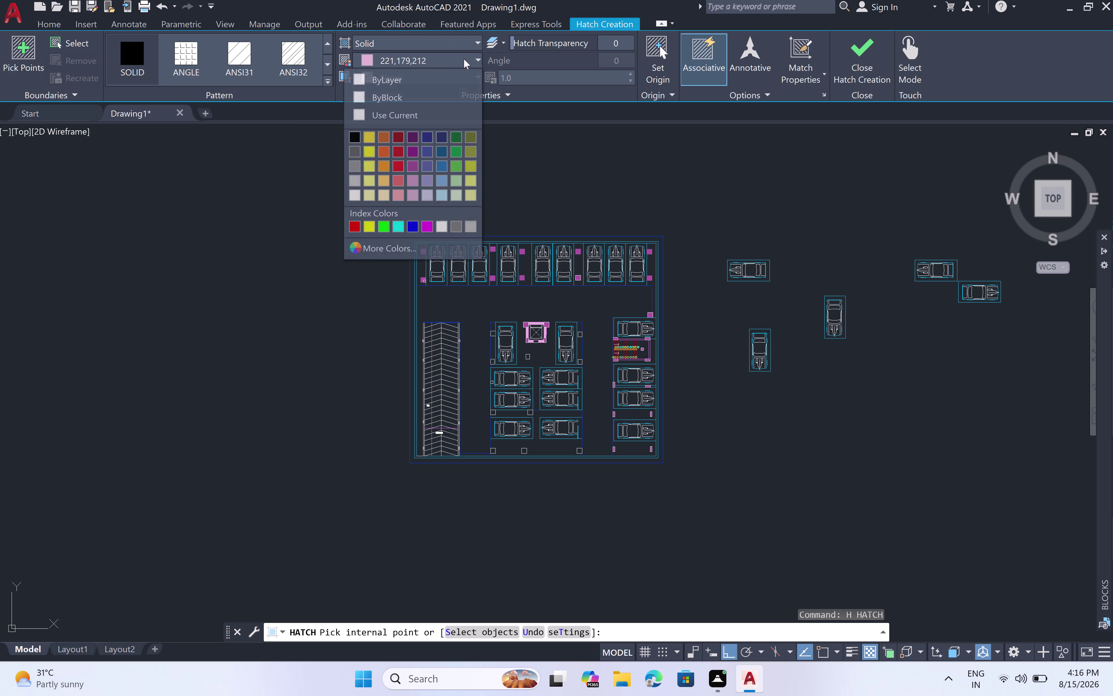
click(479, 59)
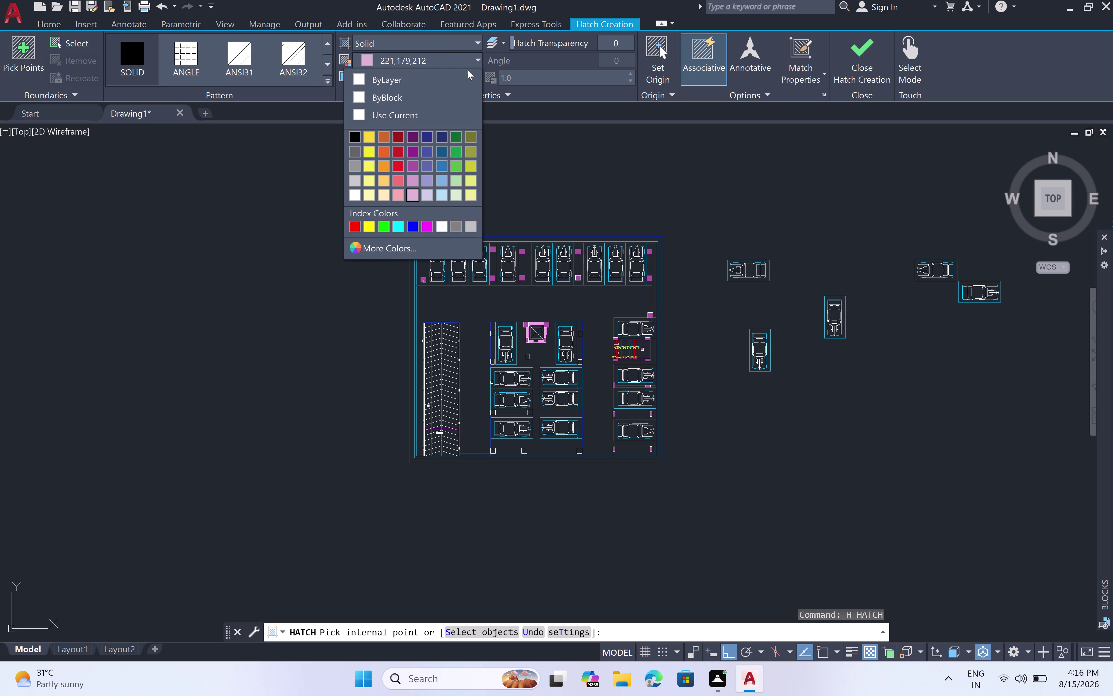
click(414, 166)
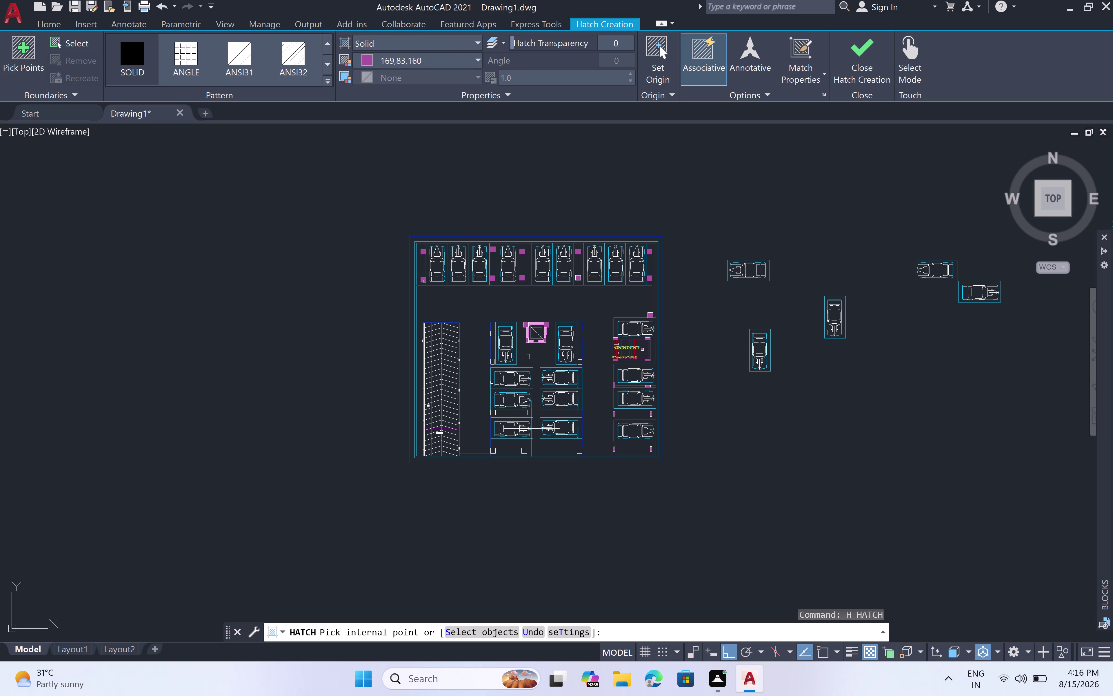
scroll(up, 3)
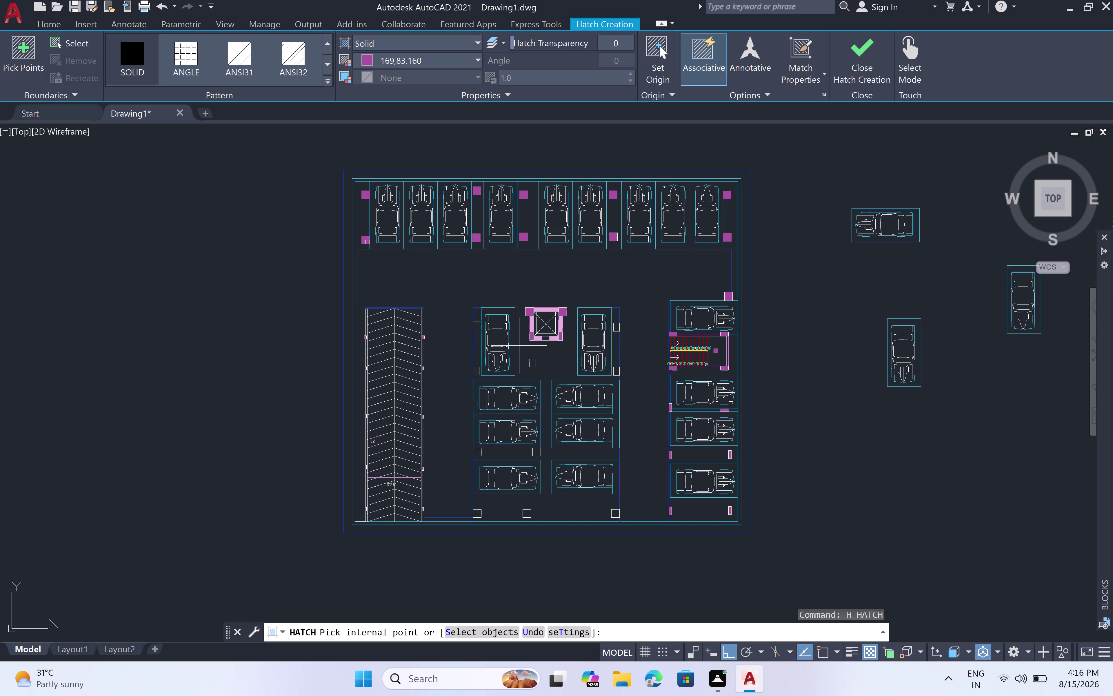
Pick hatch points near the lift core, in three floor areas and one column square.
scroll(up, 3)
scroll(down, 3)
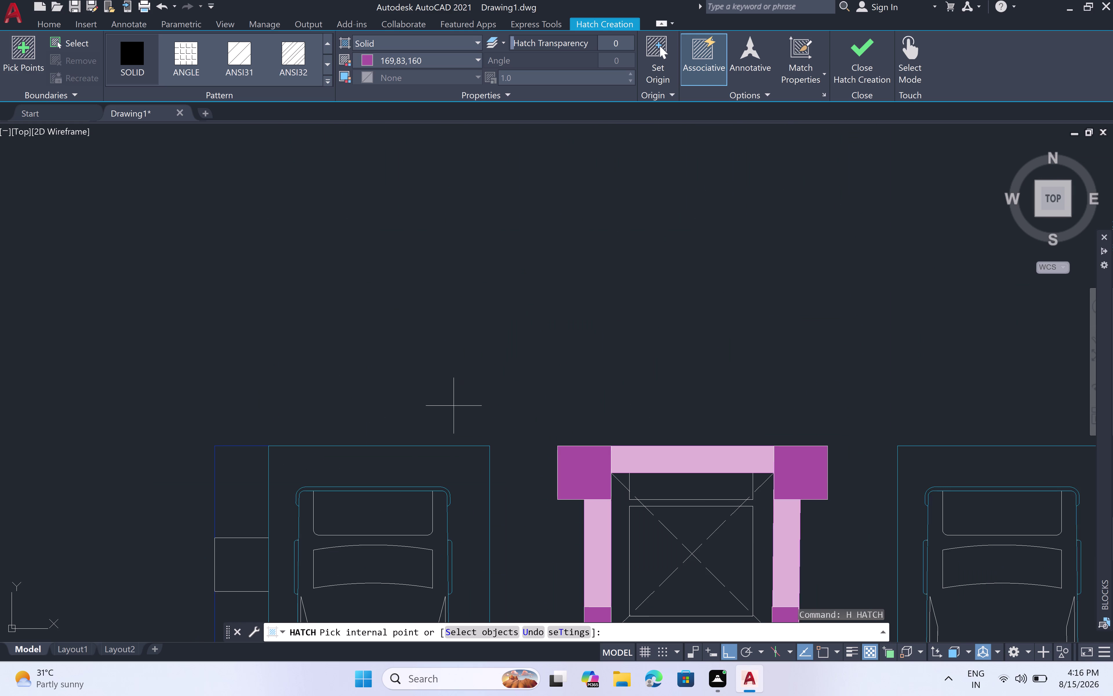
scroll(down, 3)
click(322, 515)
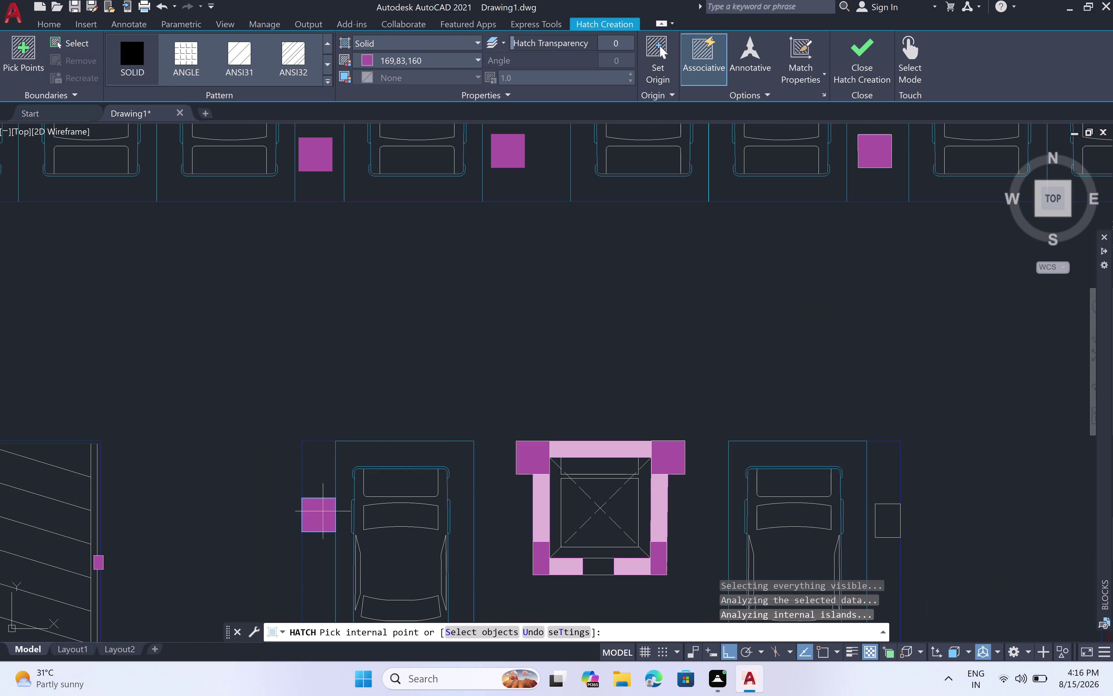
scroll(down, 3)
middle_drag(426, 515, 525, 328)
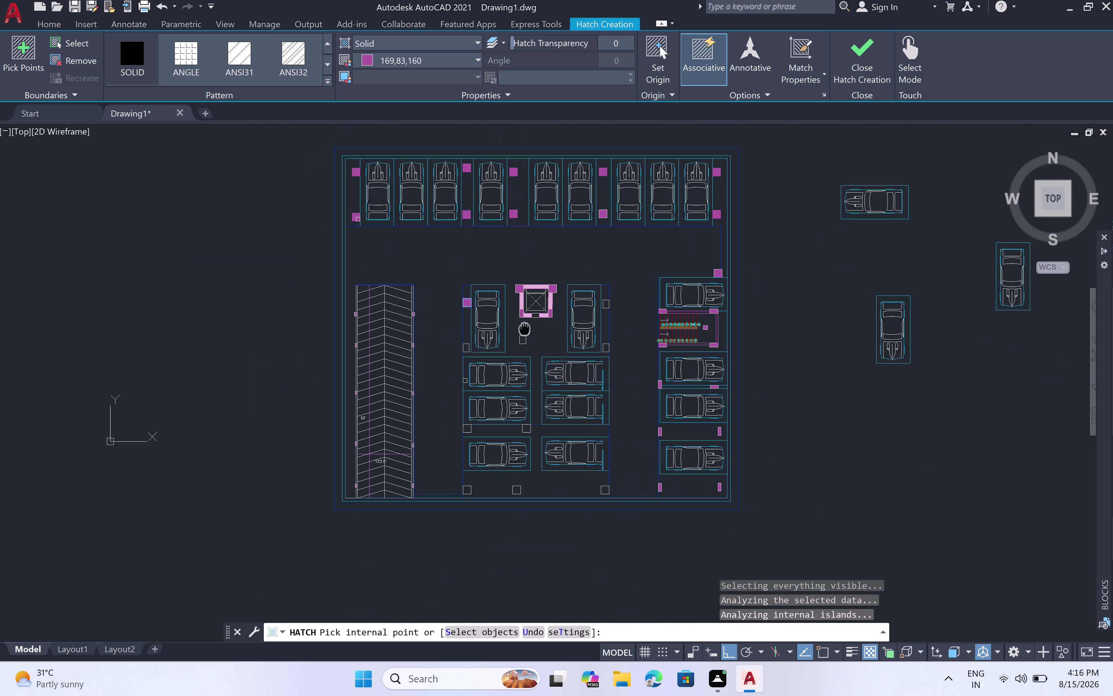
scroll(up, 3)
click(469, 350)
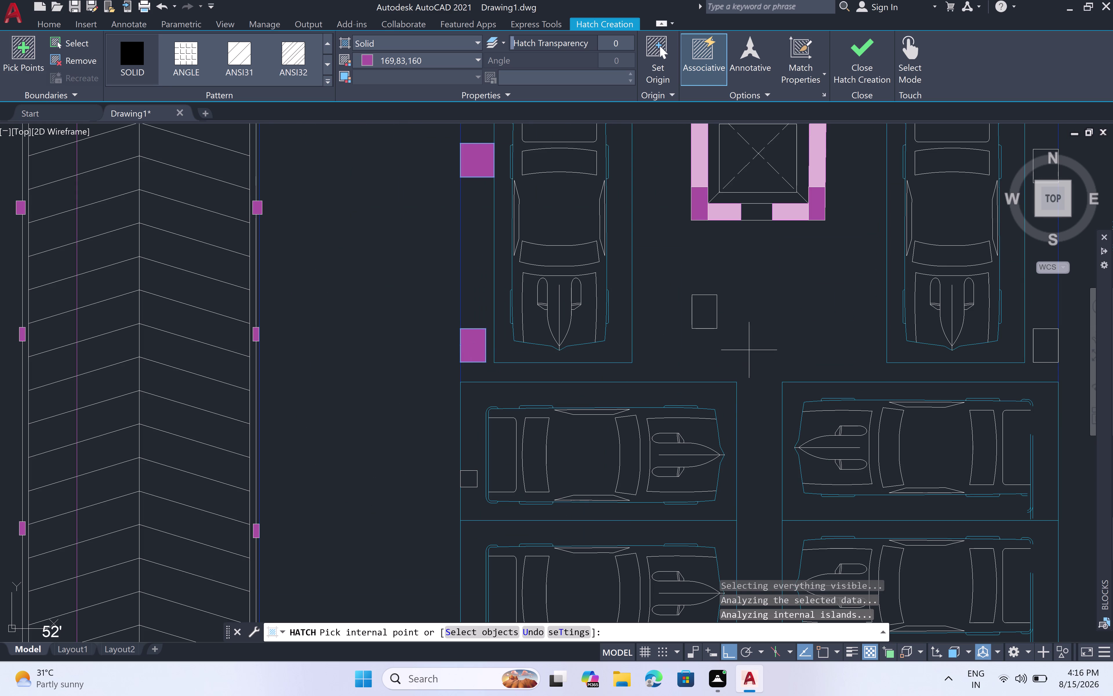
click(712, 310)
click(701, 325)
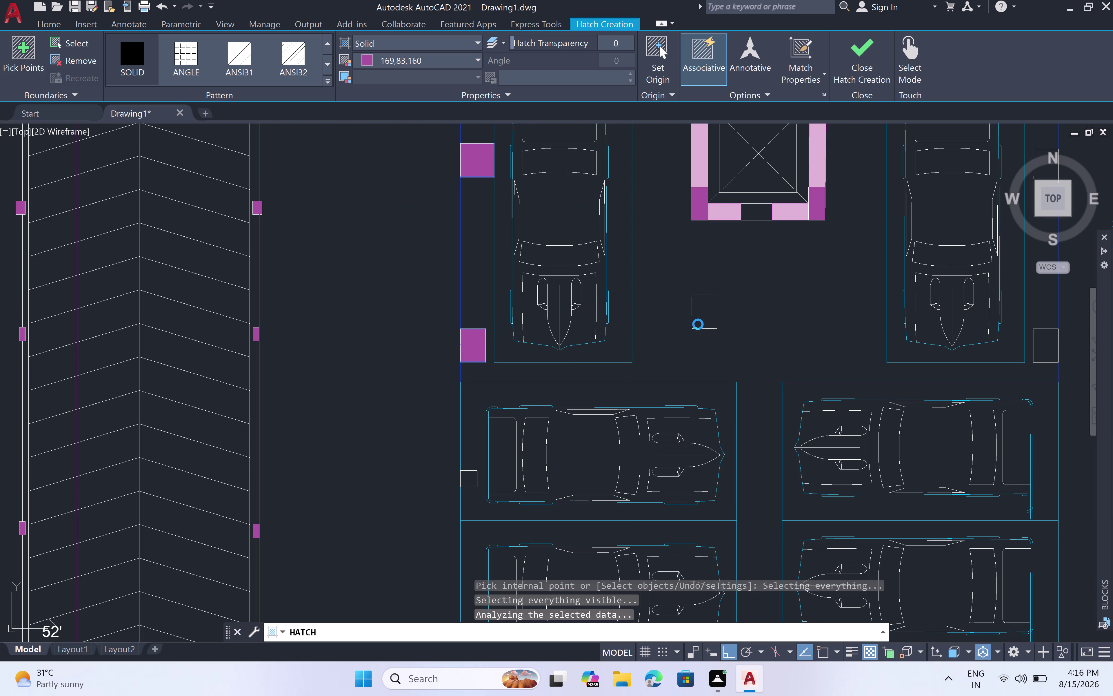
click(463, 480)
Pick two more column squares, including the one beside the car, for magenta fill.
scroll(down, 3)
middle_drag(515, 506, 515, 507)
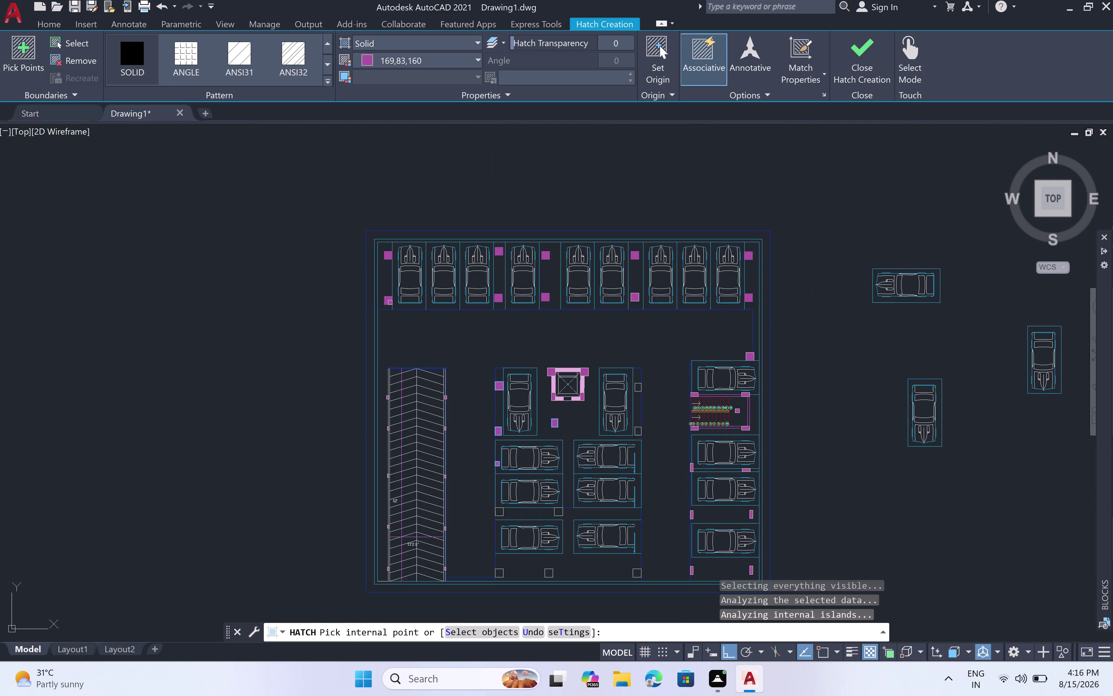
middle_drag(516, 507, 583, 450)
scroll(up, 3)
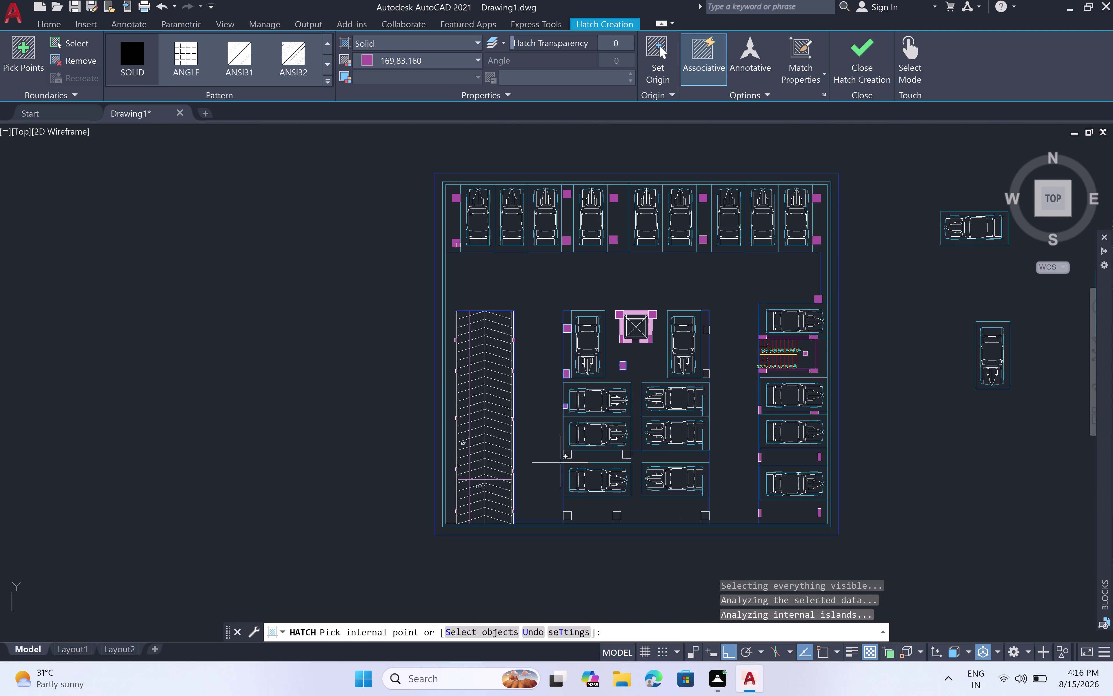
scroll(up, 3)
click(620, 424)
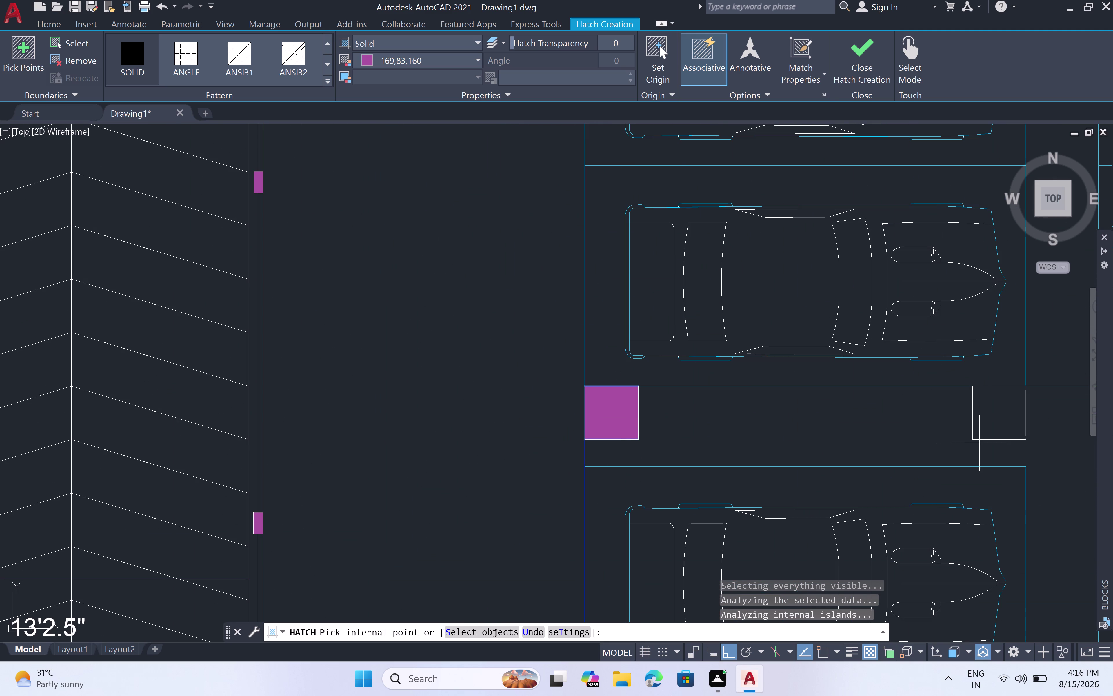
click(992, 412)
Pick the lower row of column squares, then cancel the hatch with Esc.
scroll(down, 3)
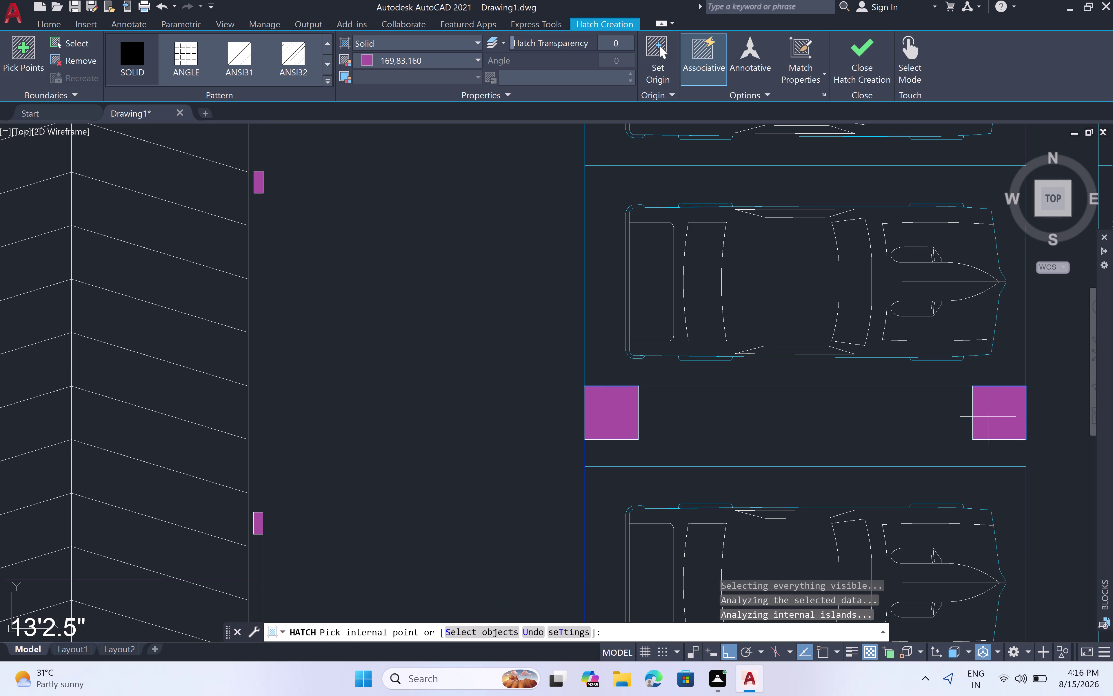
scroll(down, 3)
scroll(down, 3)
middle_drag(962, 435, 961, 432)
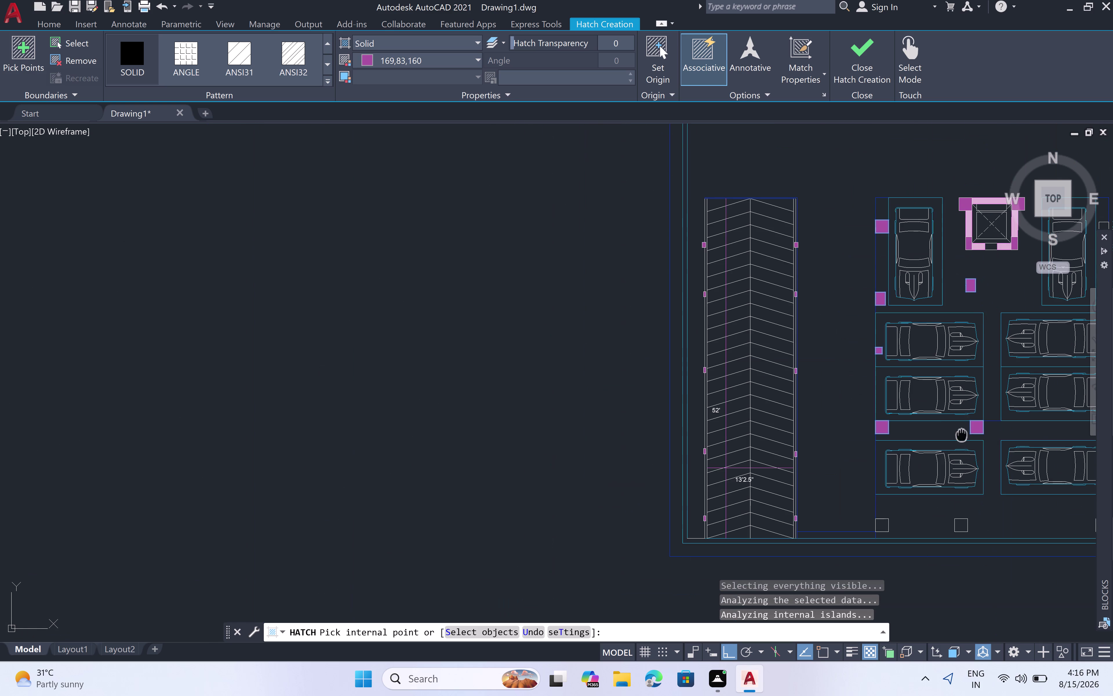
middle_drag(961, 432, 750, 267)
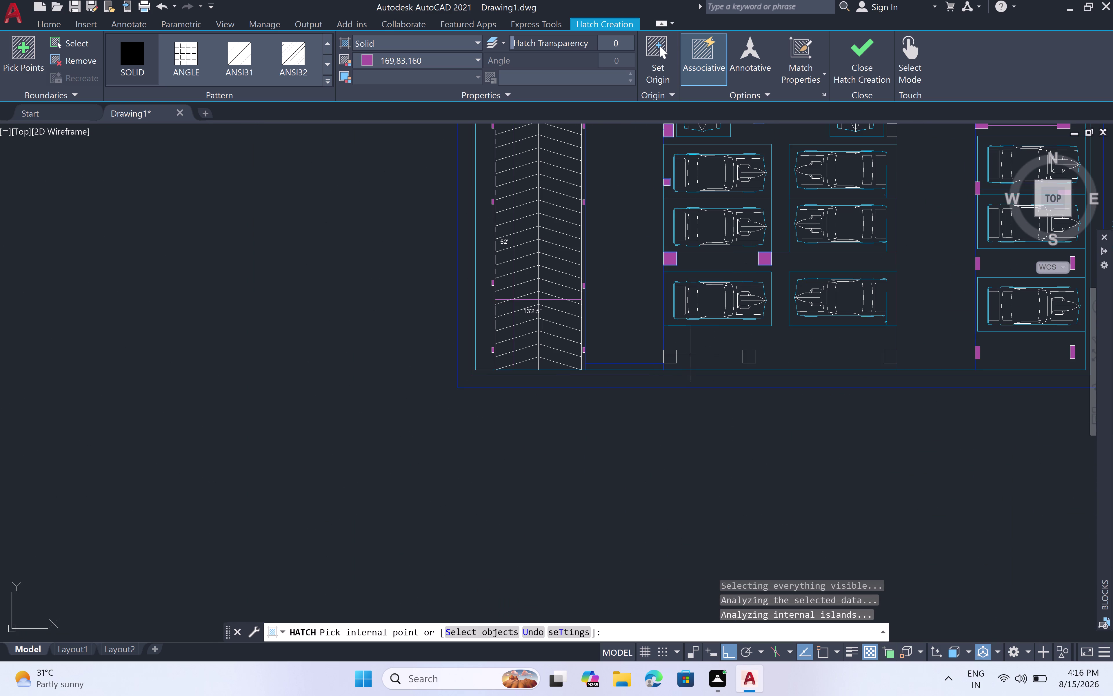
scroll(up, 3)
click(672, 358)
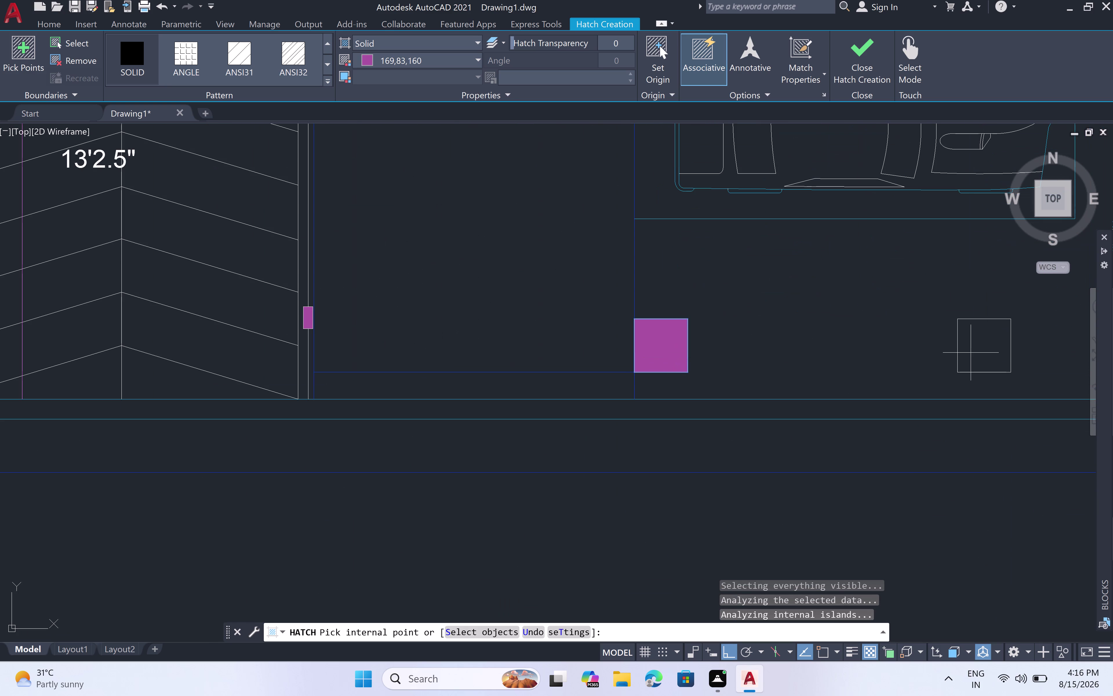
click(985, 351)
scroll(down, 3)
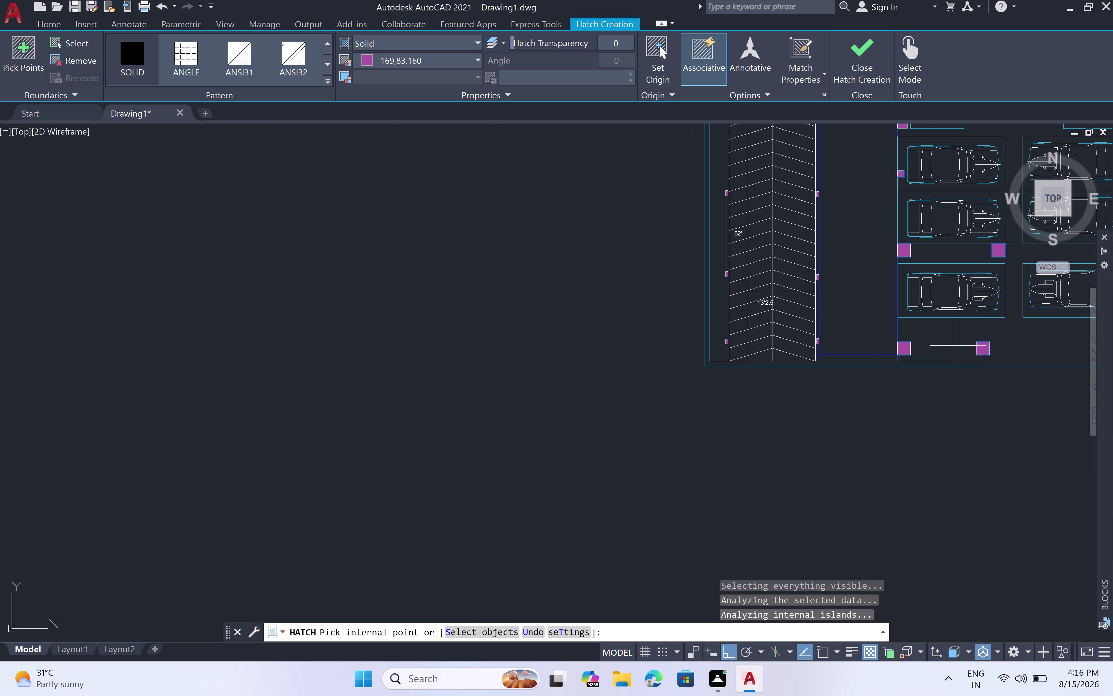
middle_drag(948, 342, 478, 336)
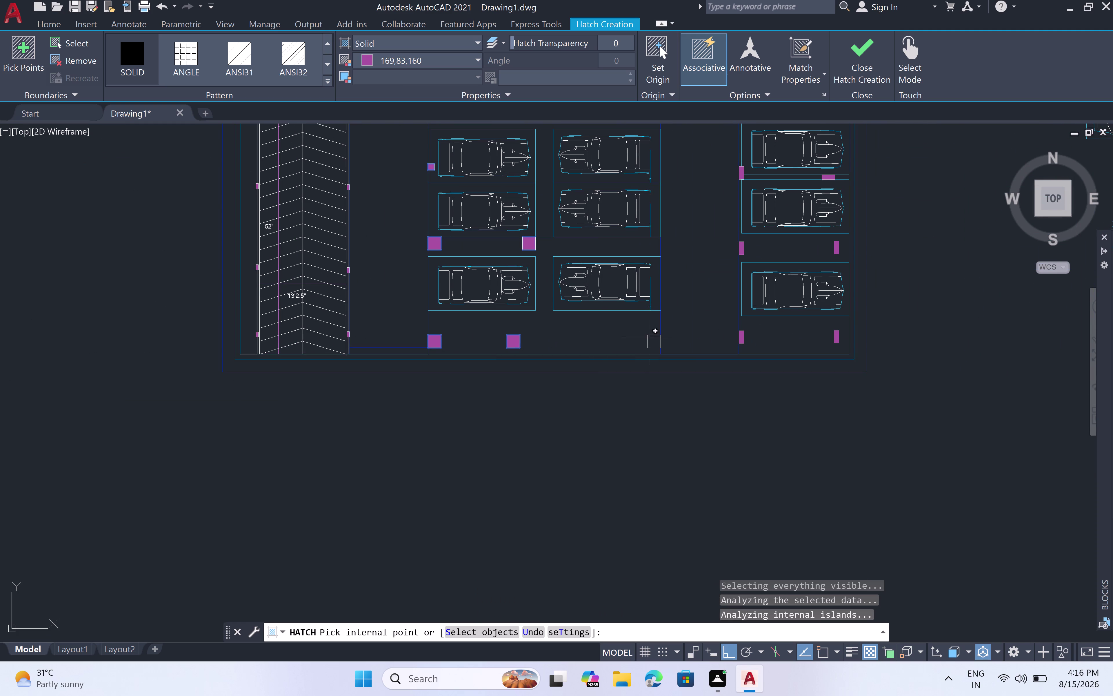
scroll(up, 3)
click(679, 348)
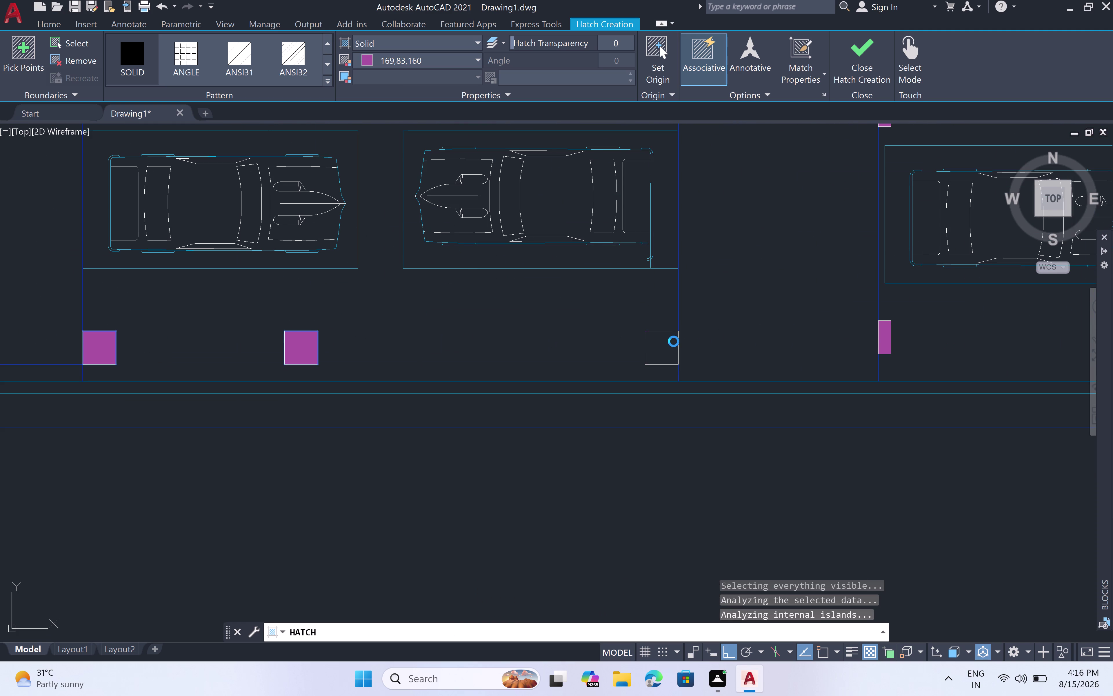
click(666, 345)
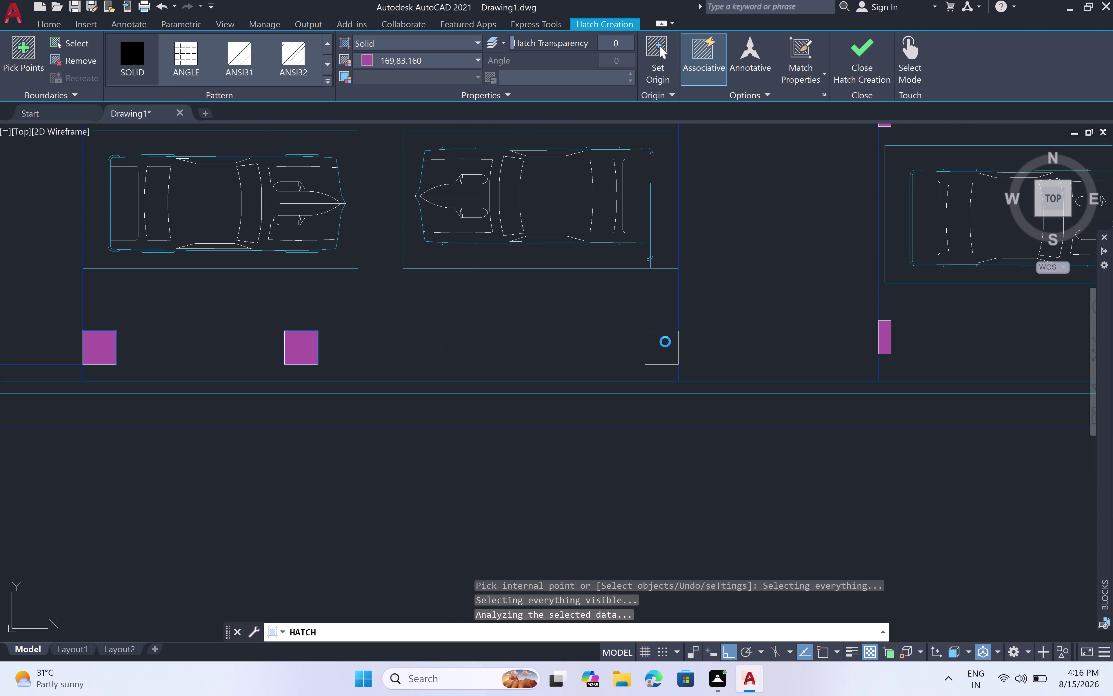
key(Escape)
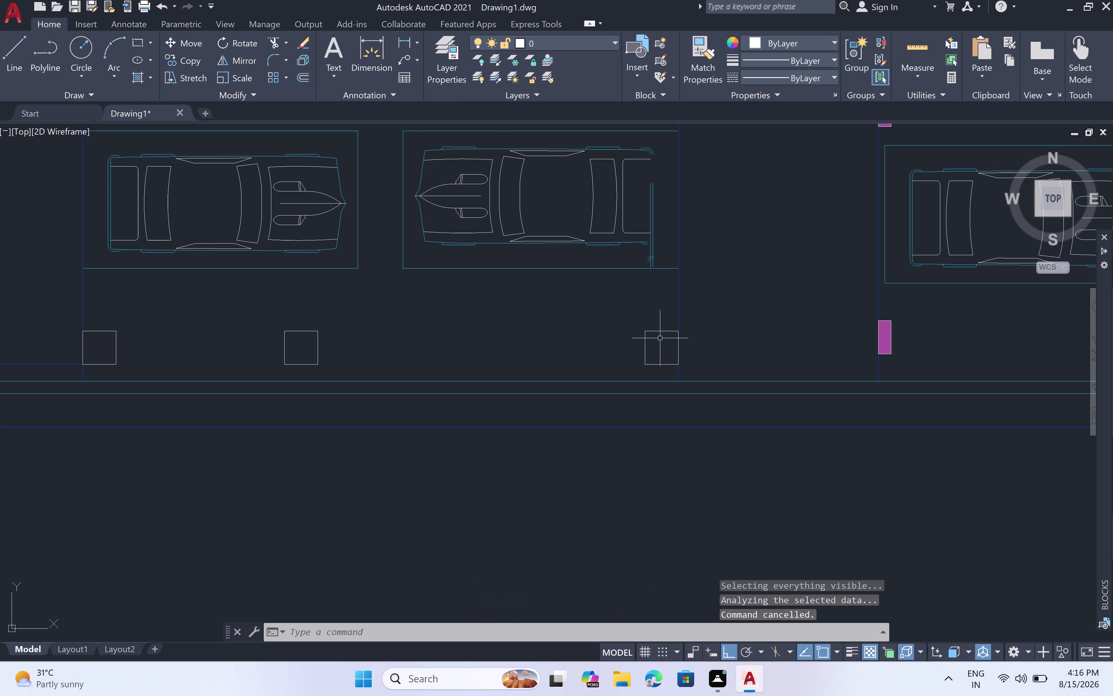
Crossing-select the thin vertical lines at the right-hand car's front end.
scroll(down, 3)
scroll(down, 3)
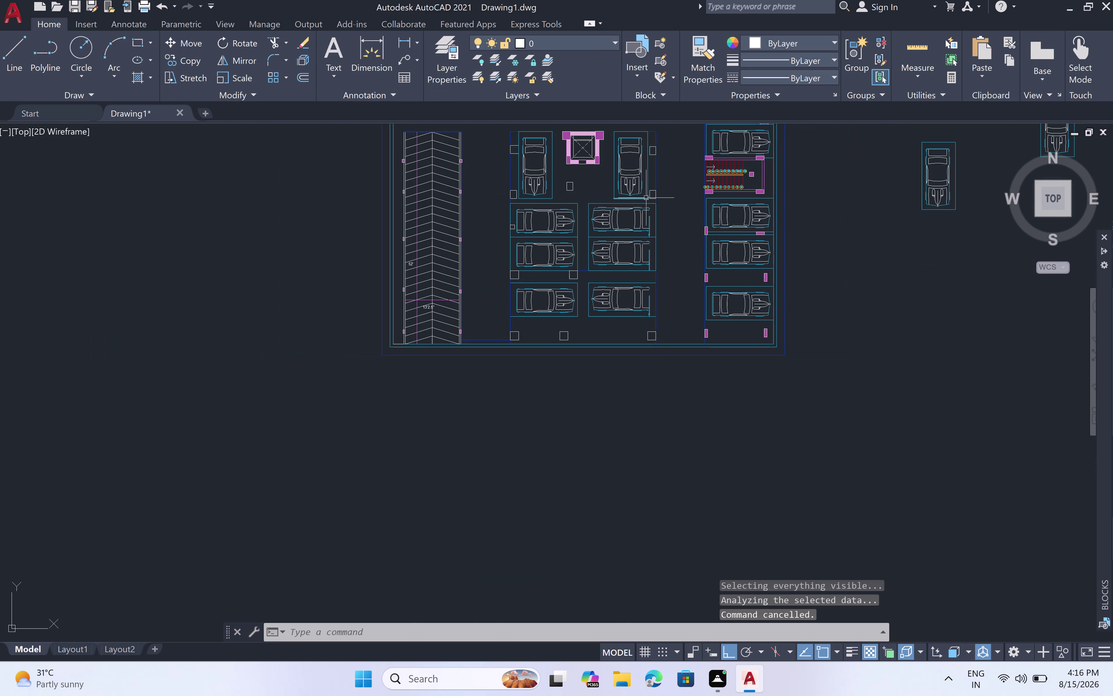
scroll(up, 3)
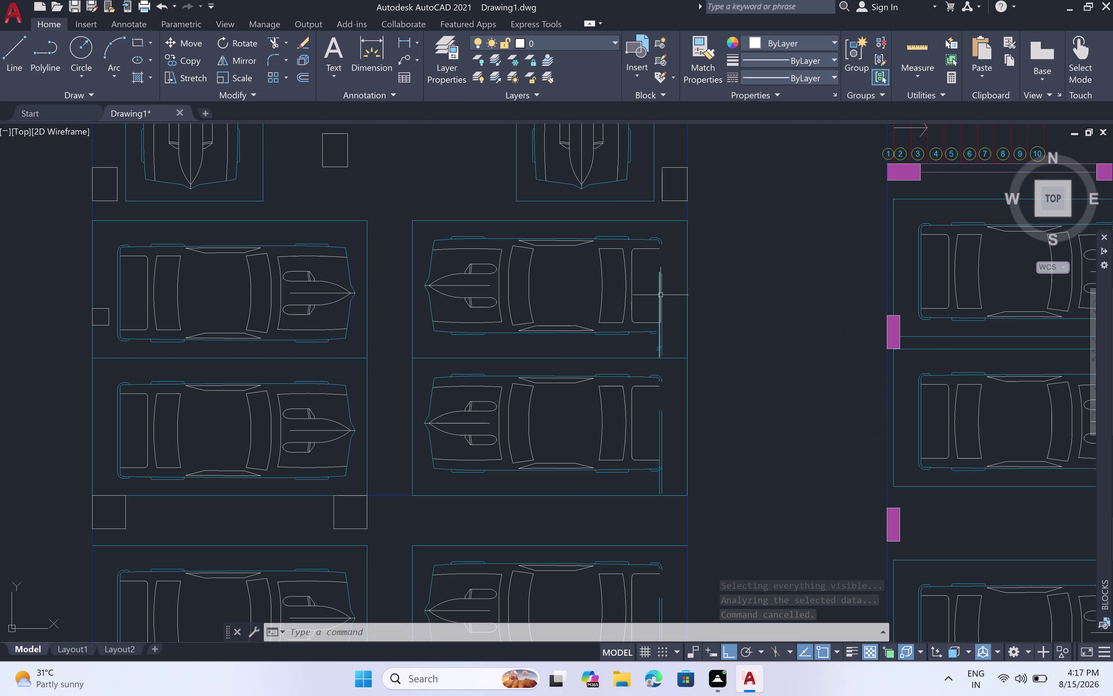
scroll(up, 3)
scroll(down, 3)
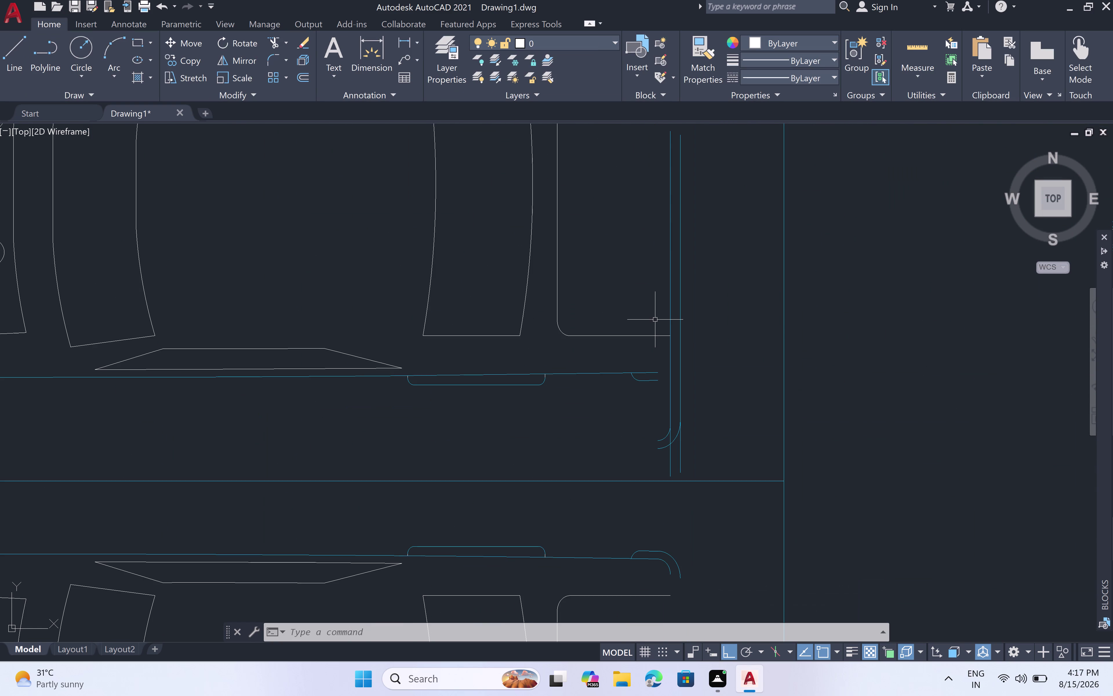
scroll(down, 3)
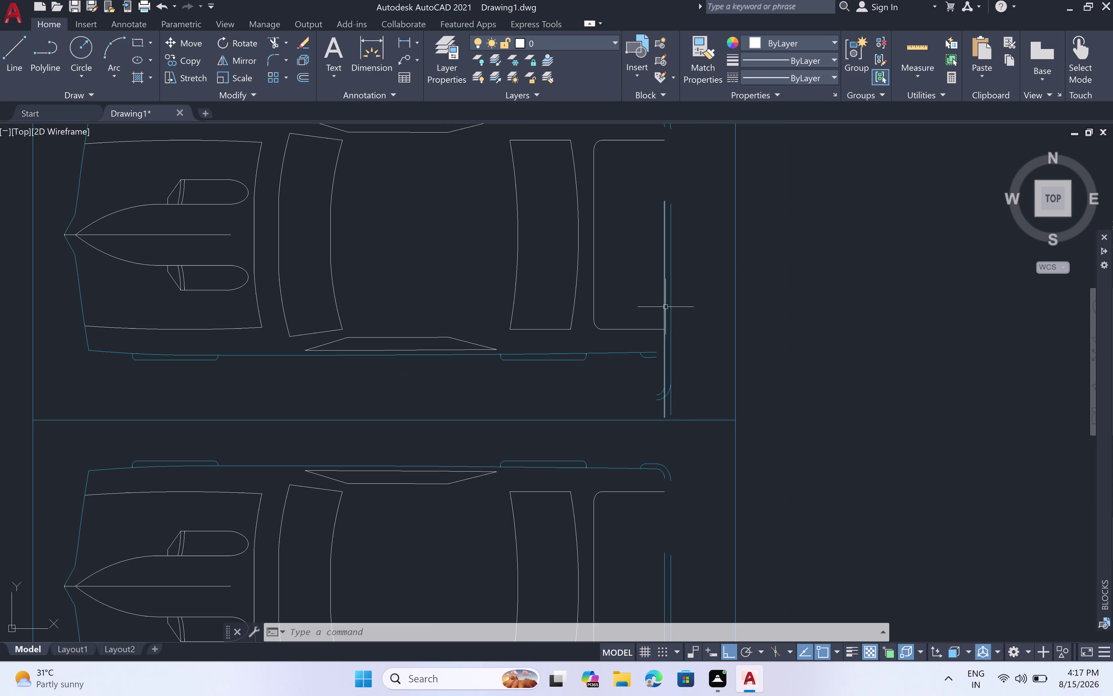
double_click(683, 196)
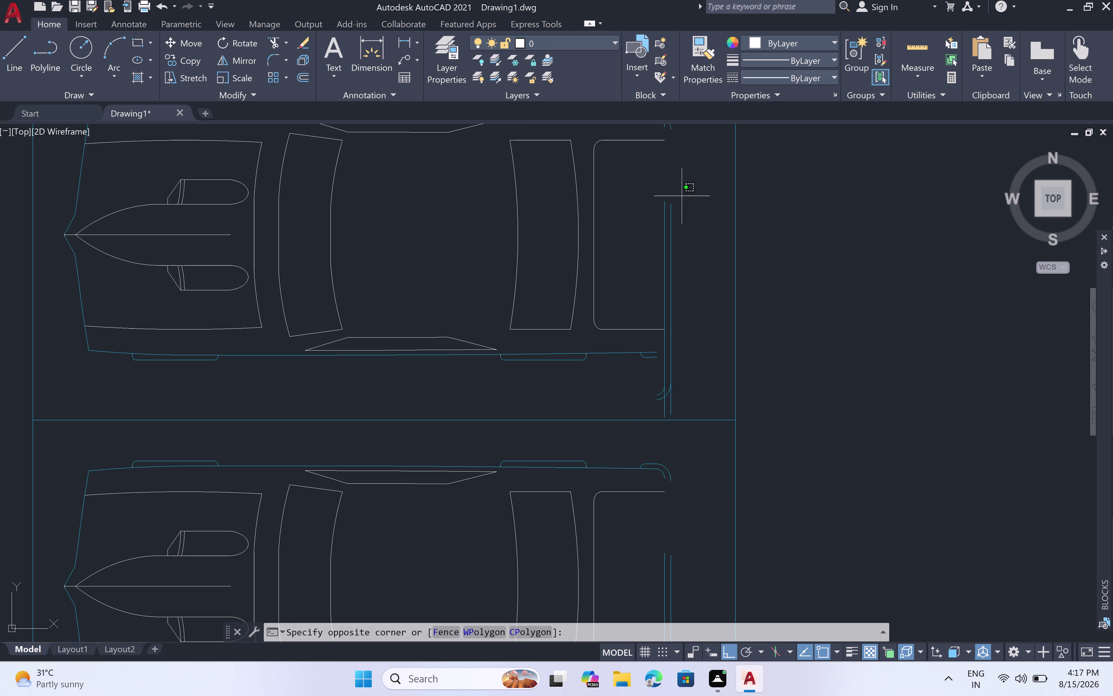
click(656, 402)
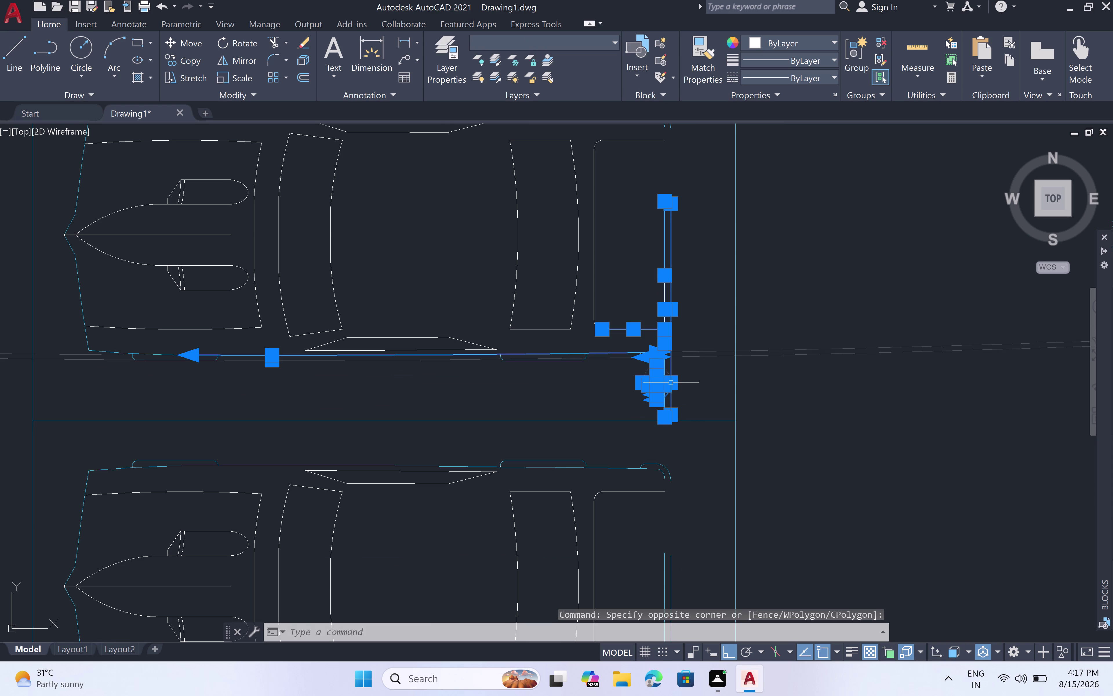
key(Escape)
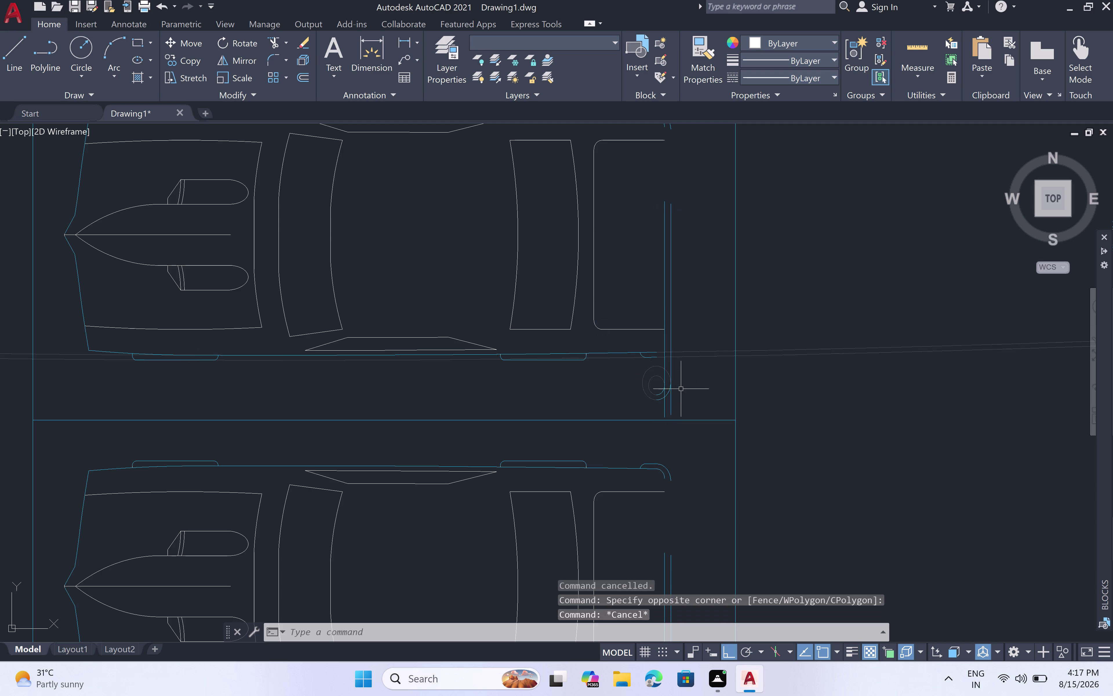
click(677, 197)
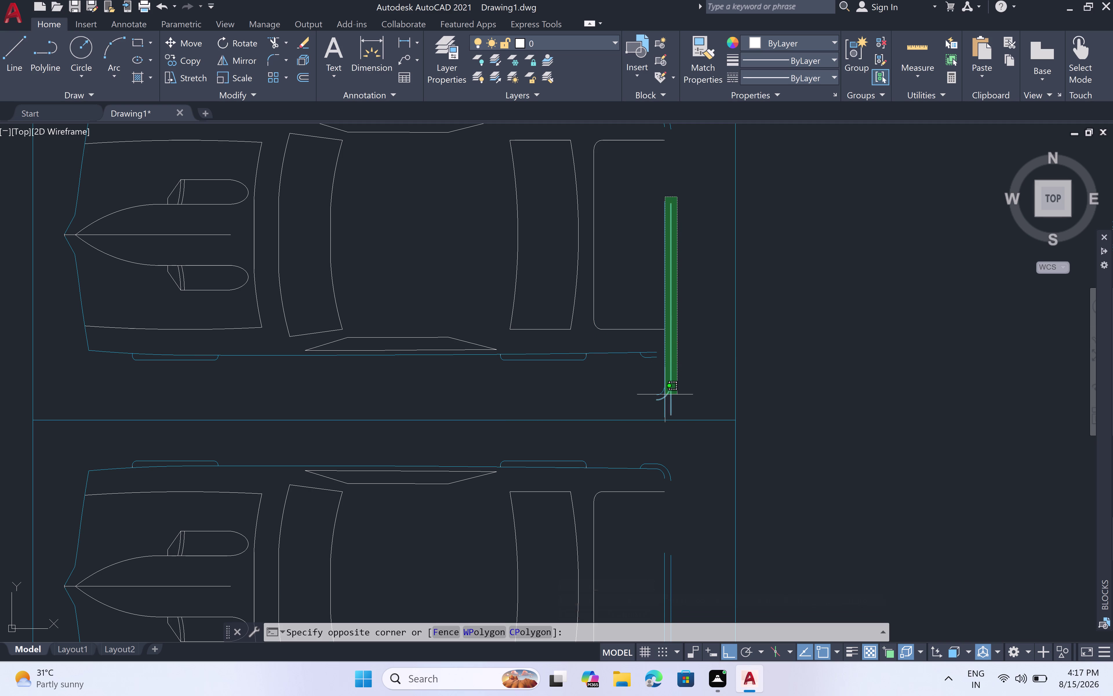
click(663, 395)
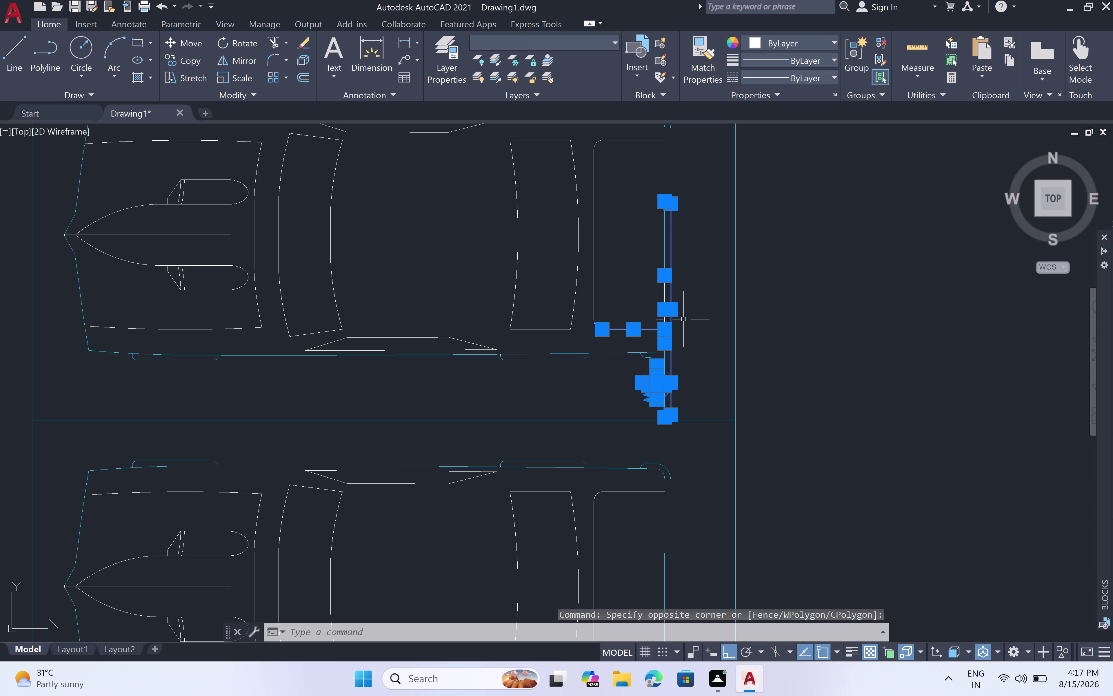
Move the selected lines to a new position, then cancel the leftover command.
key(m)
key(space)
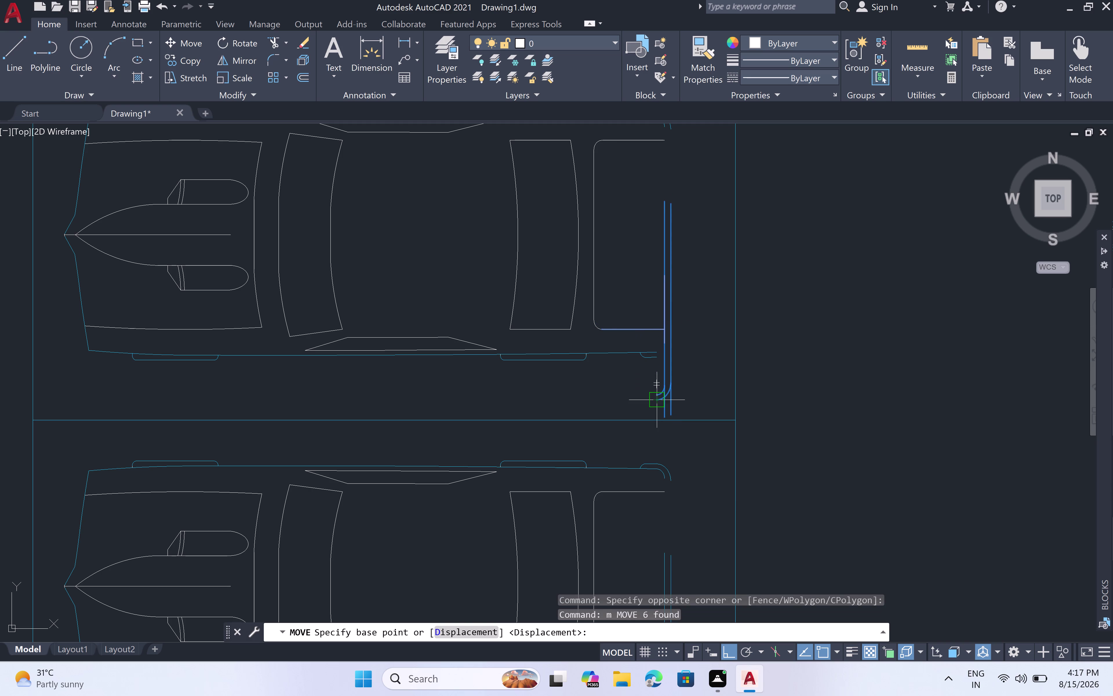
double_click(655, 403)
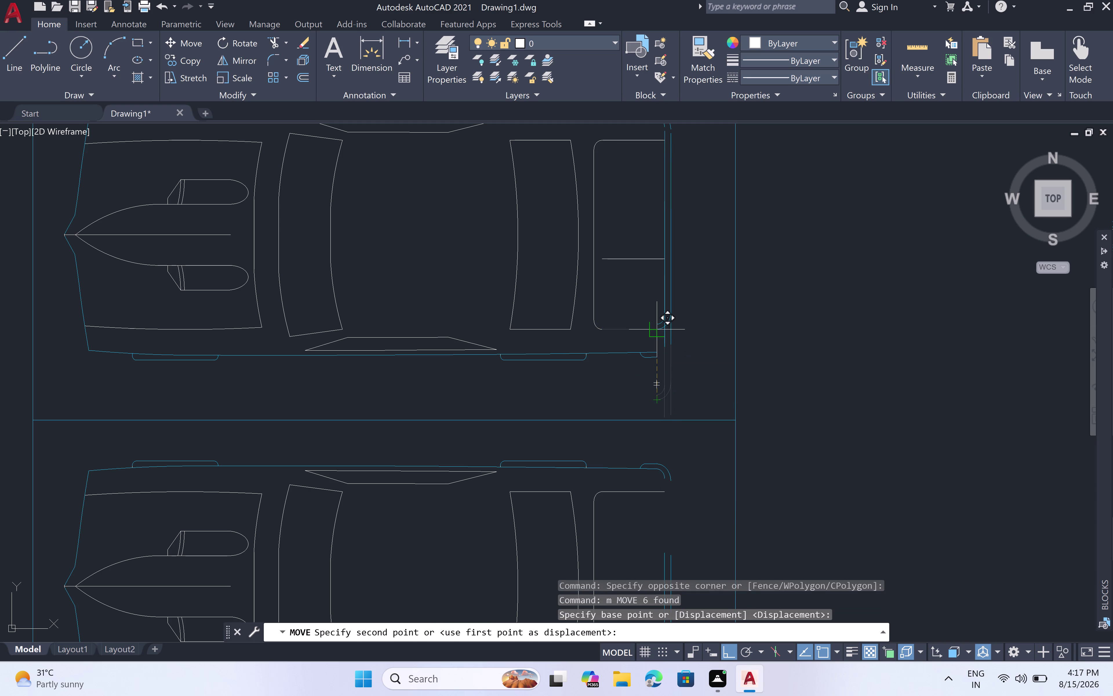
scroll(up, 3)
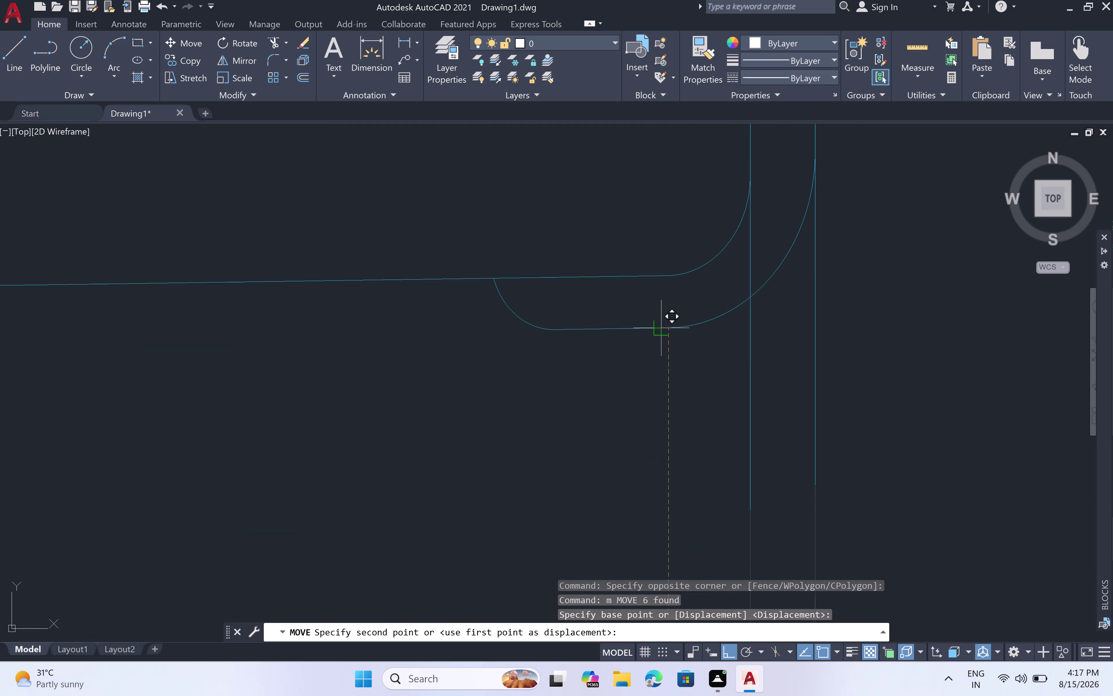
click(656, 333)
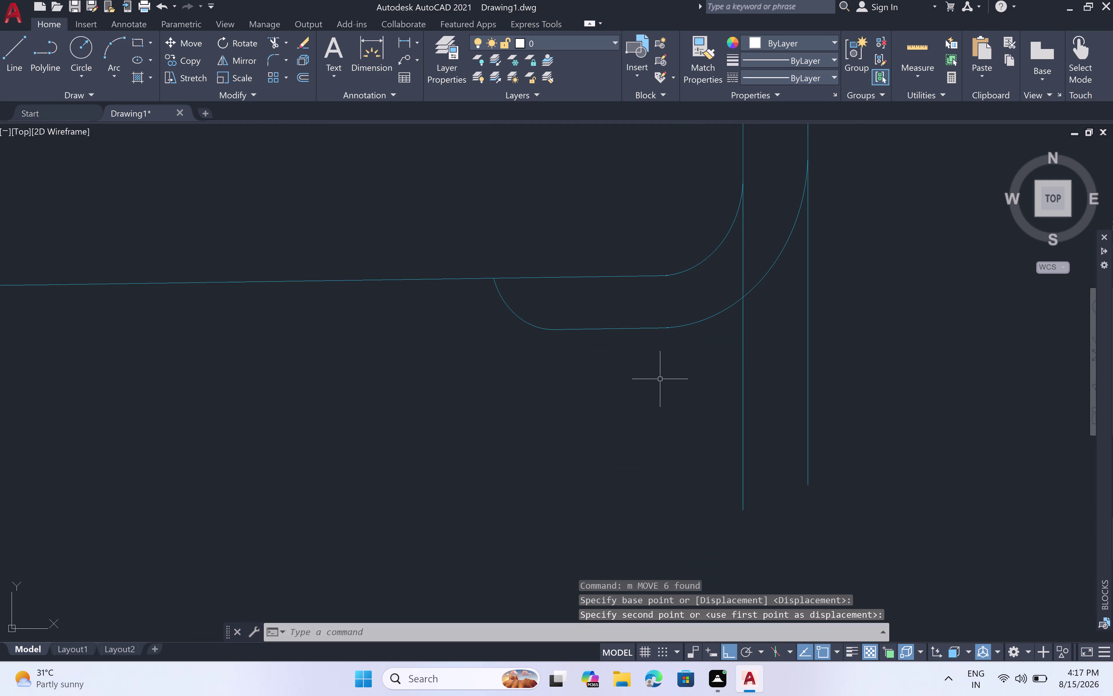
key(Escape)
Select the car's two front vertical lines and move them up toward the corner.
scroll(down, 3)
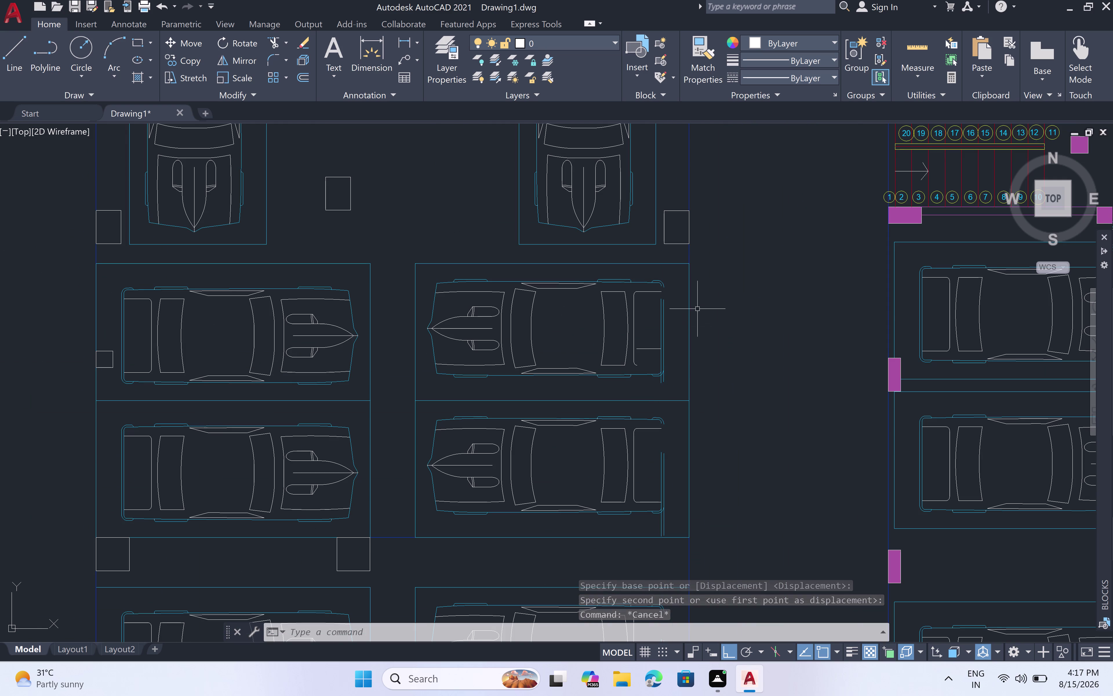
scroll(up, 3)
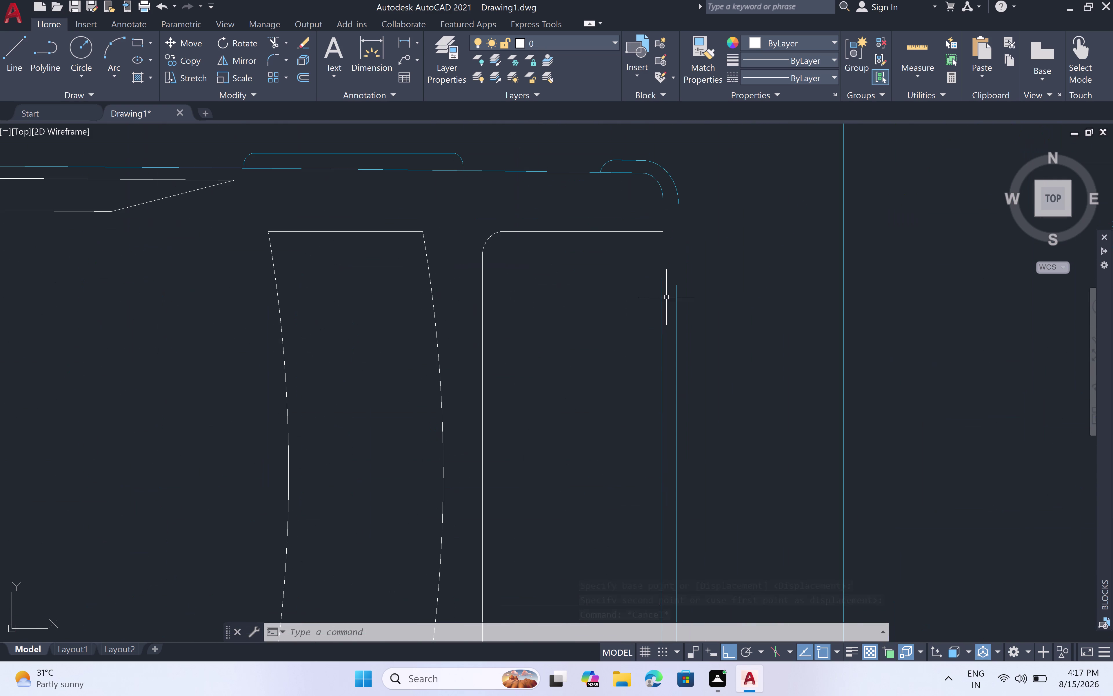
click(661, 295)
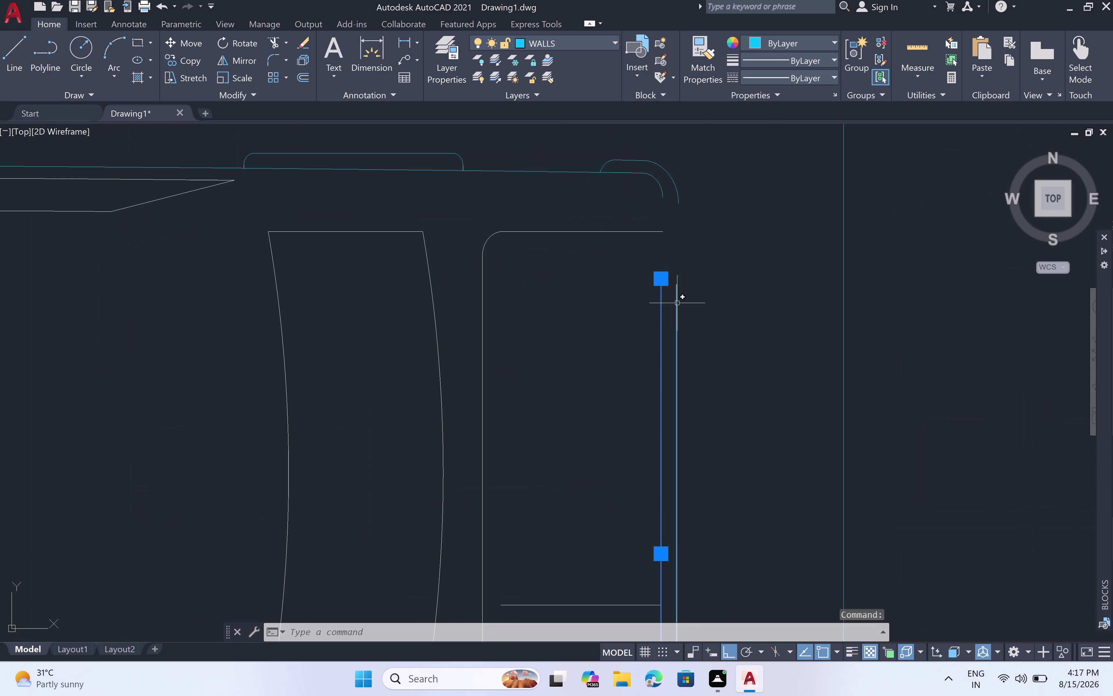
click(677, 303)
text(m)
key(space)
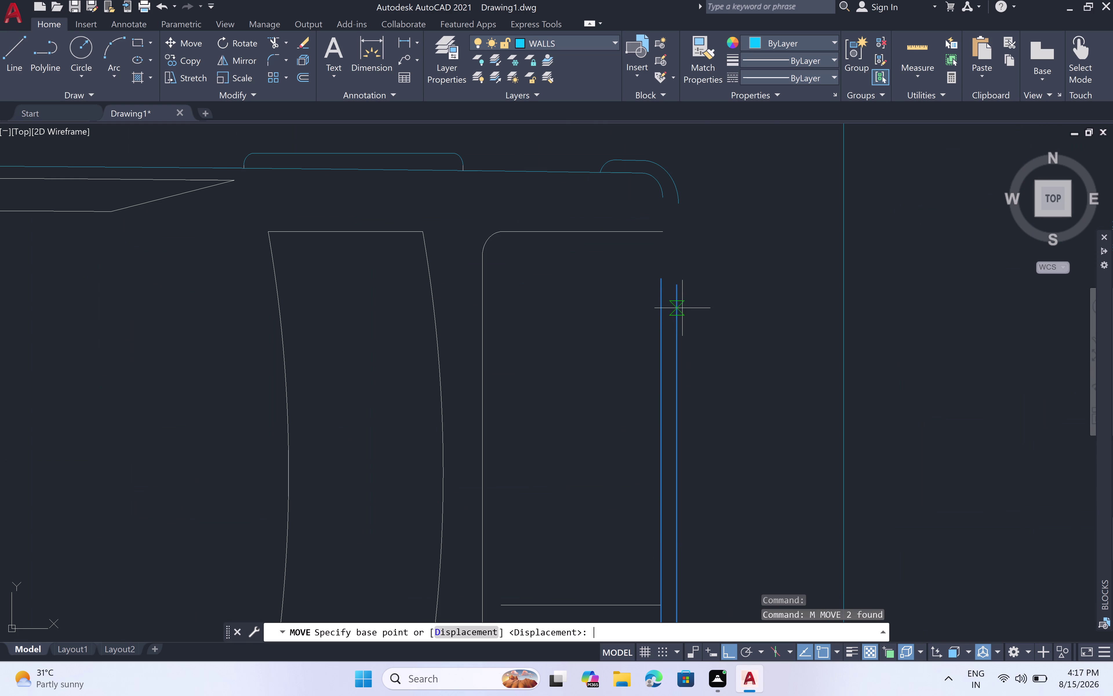
click(662, 279)
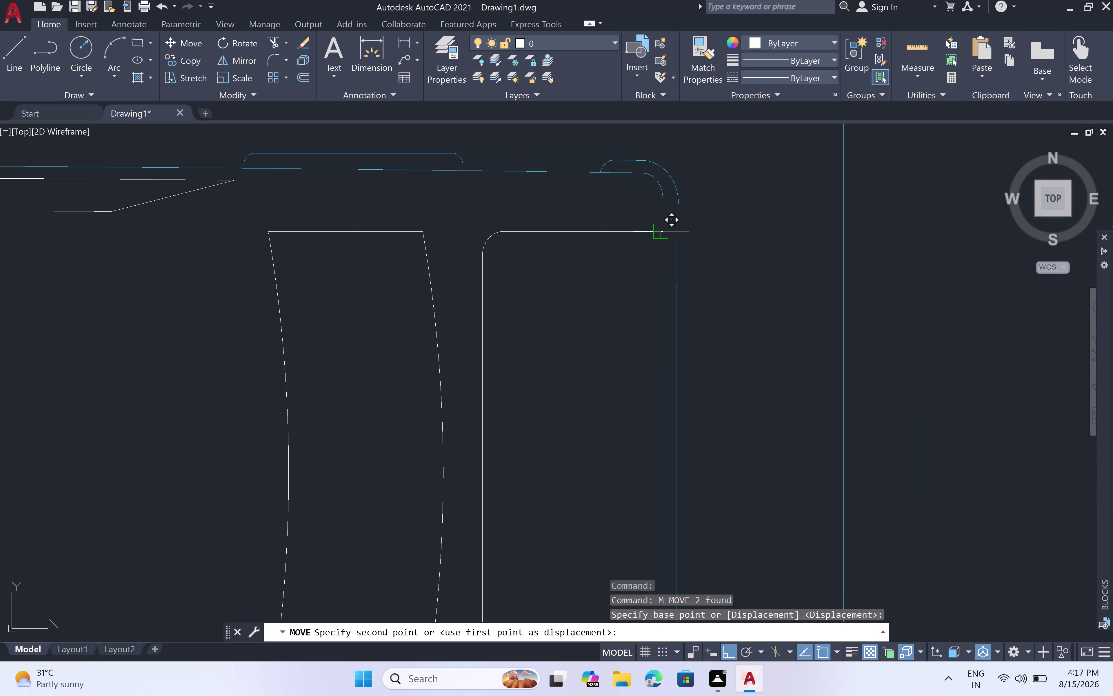
click(662, 202)
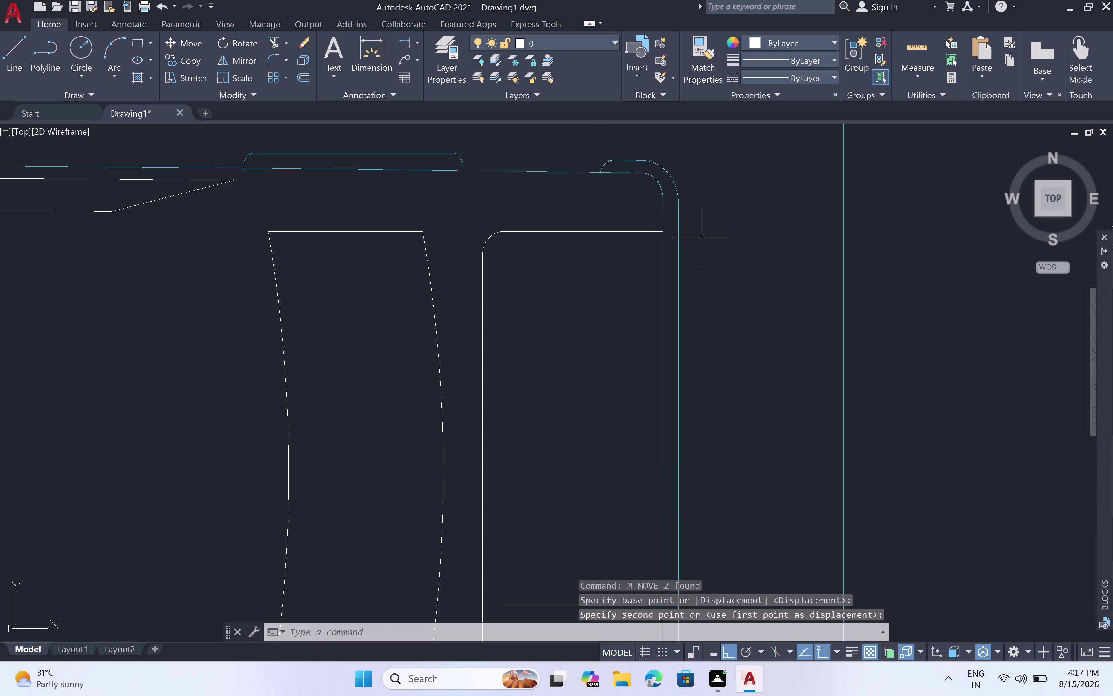
key(Escape)
scroll(down, 3)
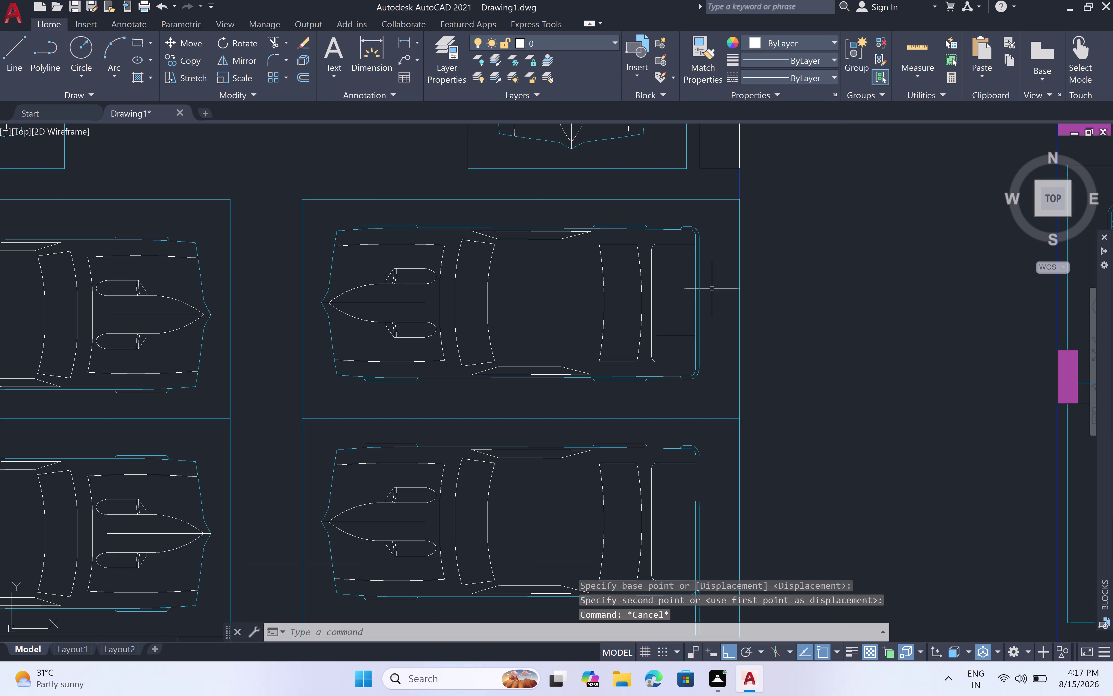
scroll(up, 3)
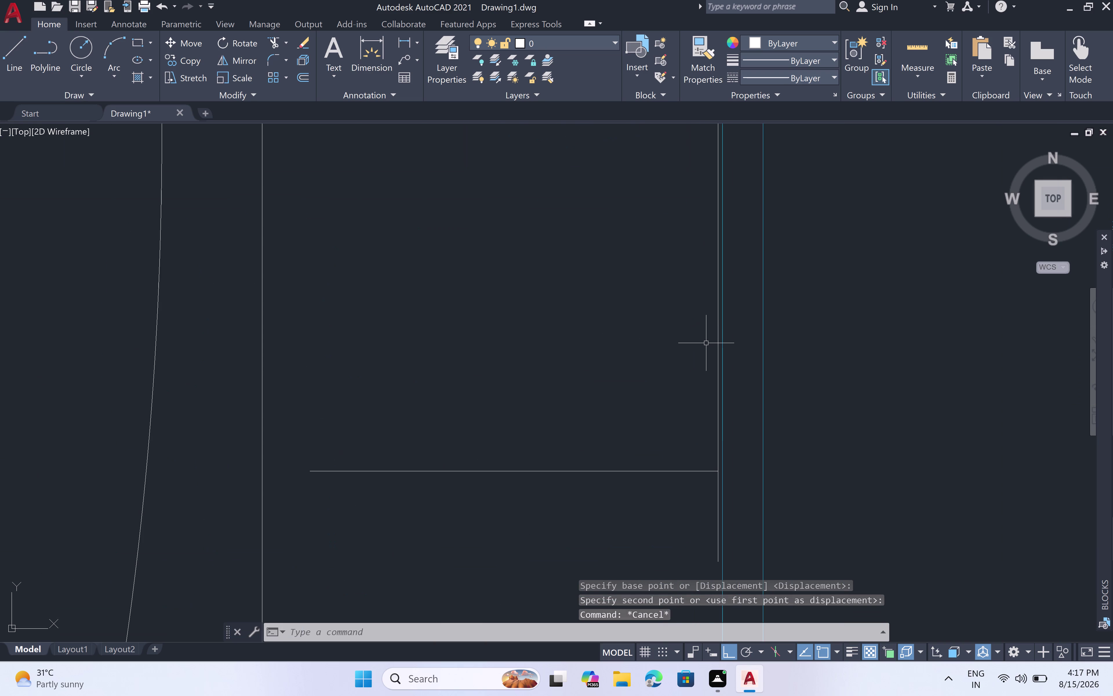
Trim the overhanging vertical and horizontal line stubs at the car's corner using TR.
key(t)
key(r)
key(space)
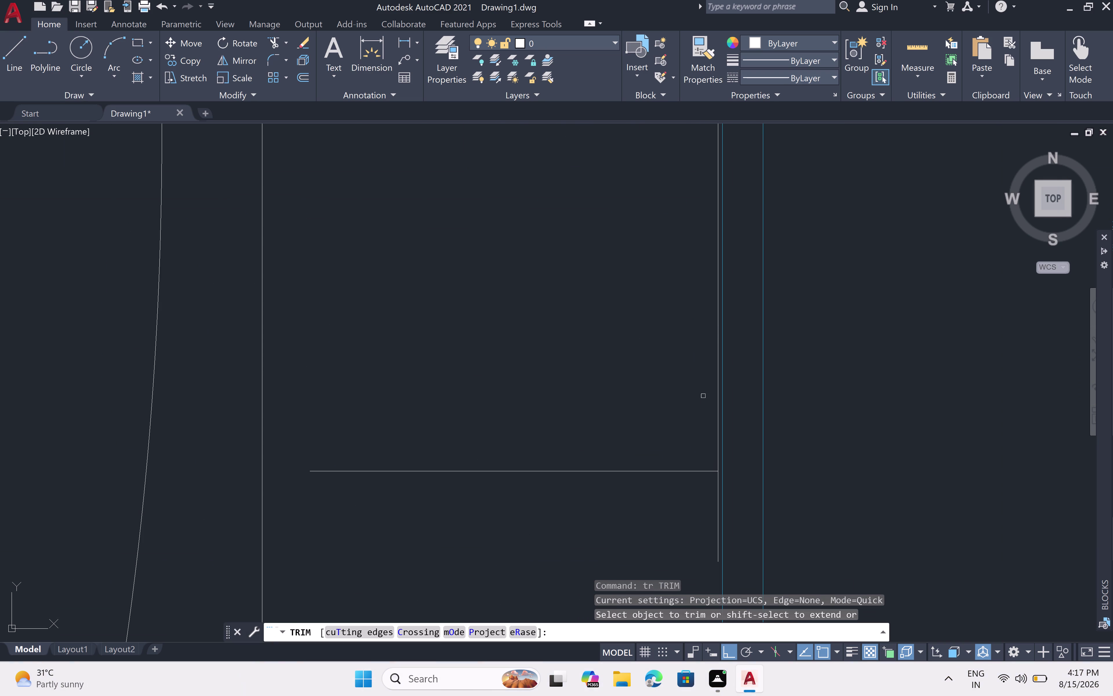
double_click(718, 408)
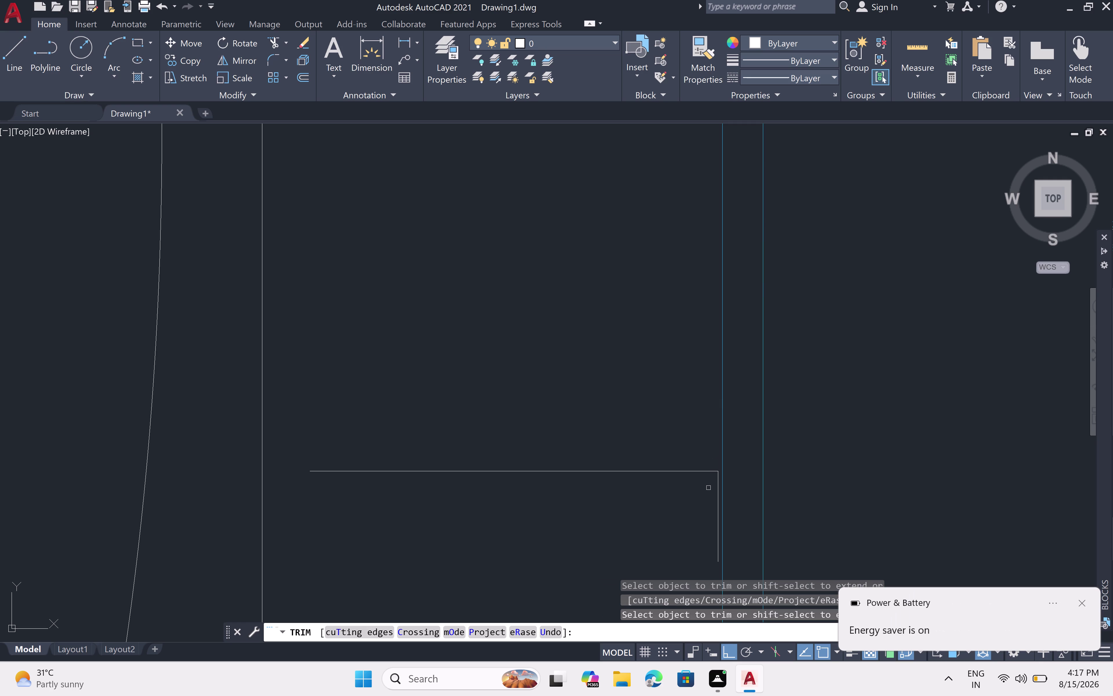
click(719, 477)
click(715, 471)
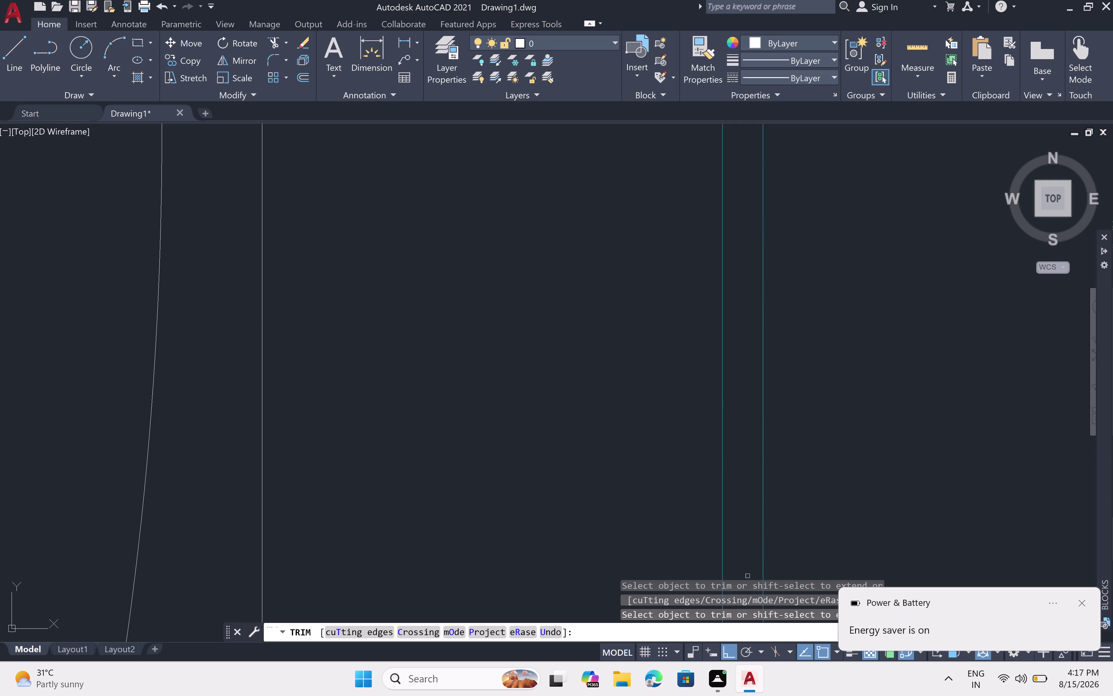
click(747, 575)
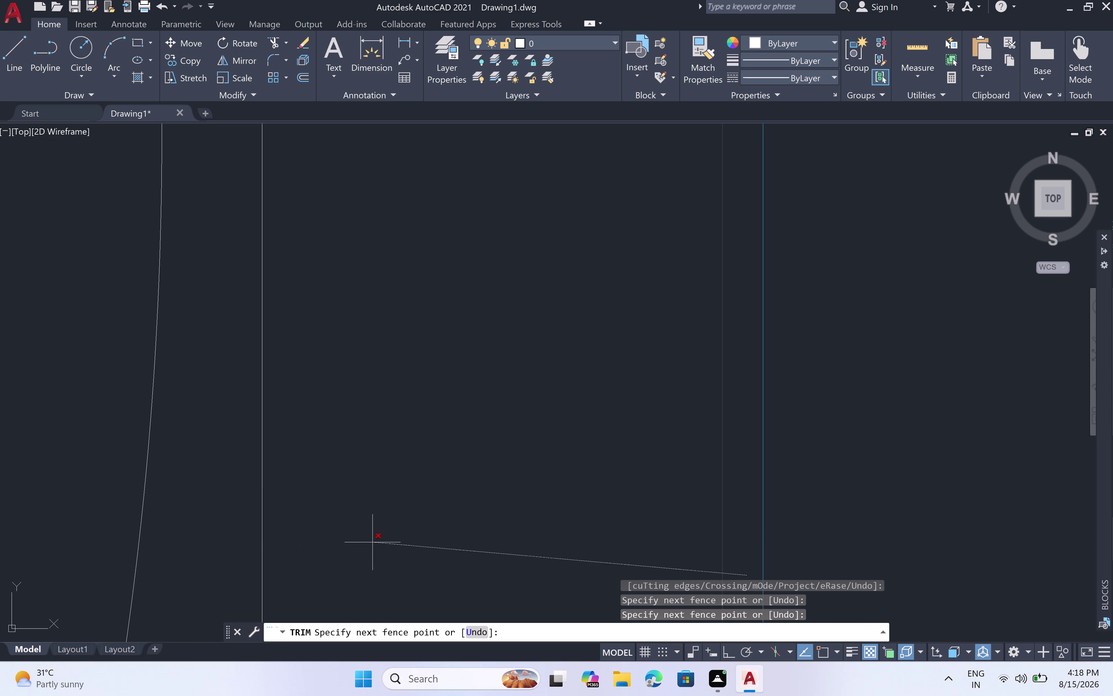
scroll(down, 3)
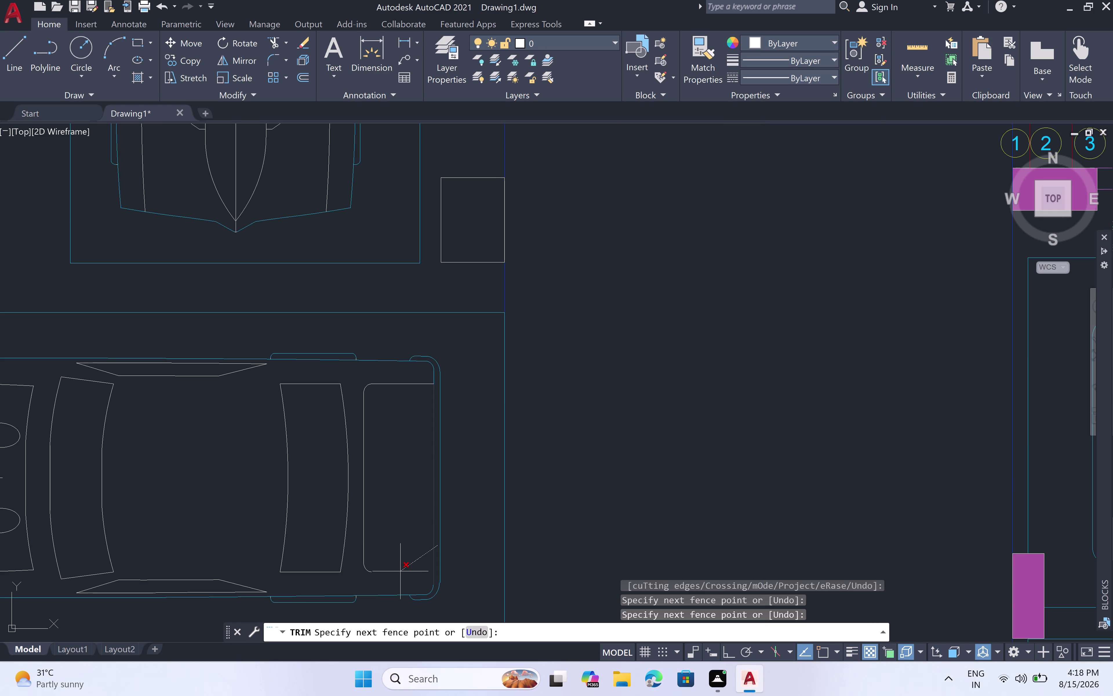
key(Escape)
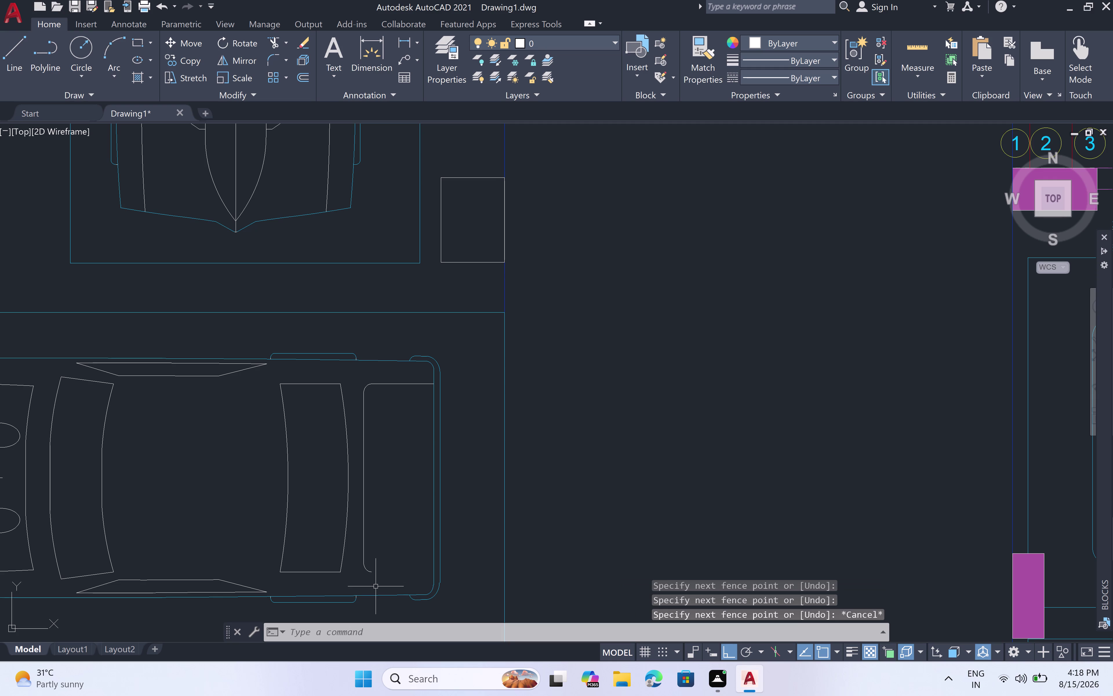
scroll(down, 3)
middle_drag(379, 570, 381, 563)
middle_drag(390, 537, 373, 429)
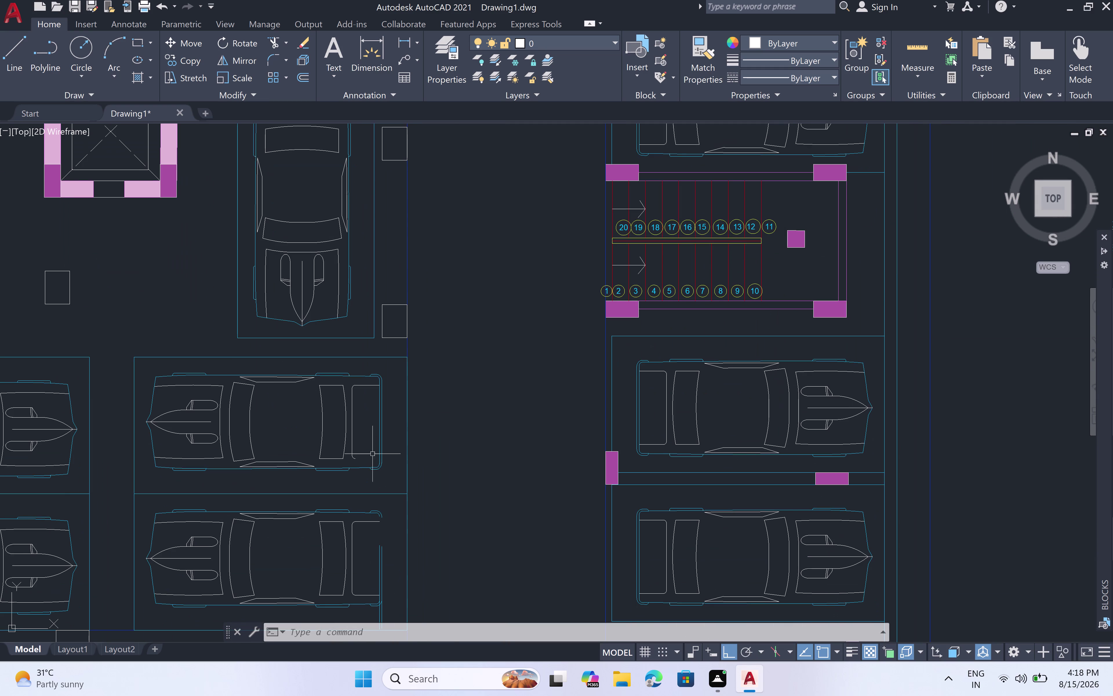
Draw a line from the rounded corner's arc endpoint to the car's vertical edge.
scroll(up, 3)
key(l)
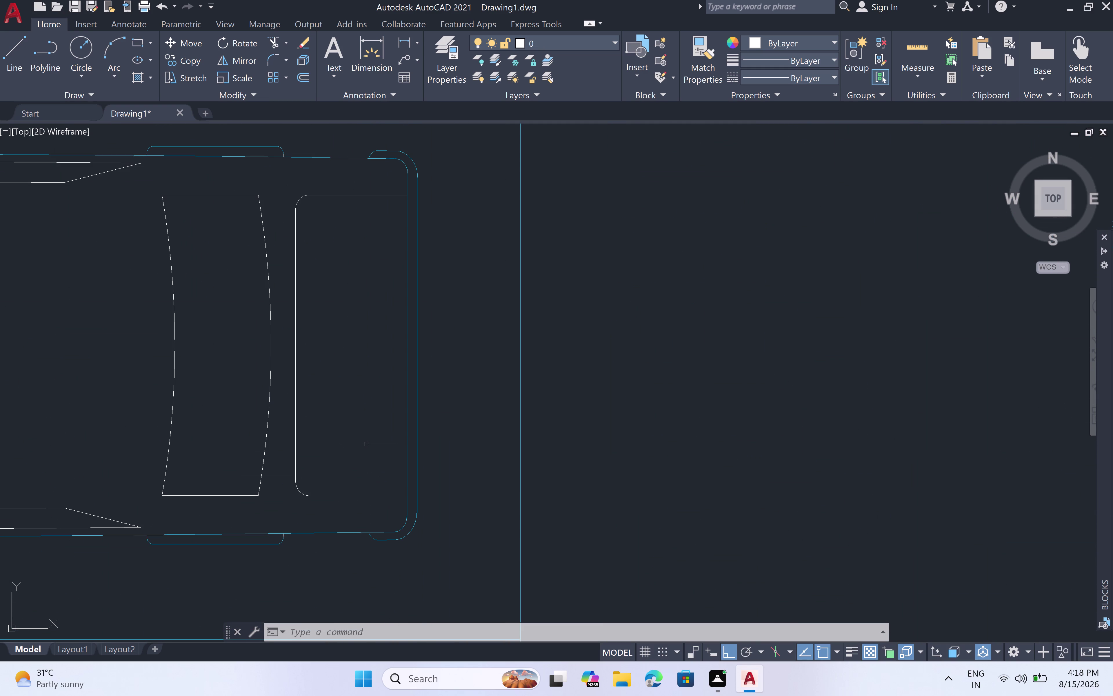
key(space)
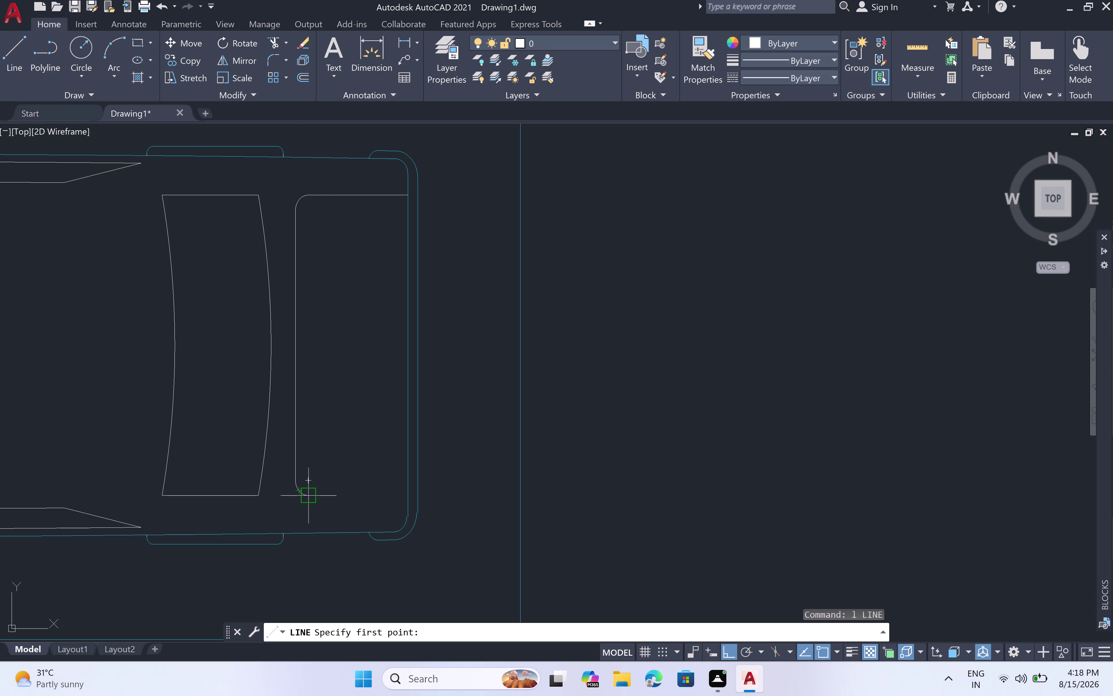
scroll(up, 3)
click(305, 494)
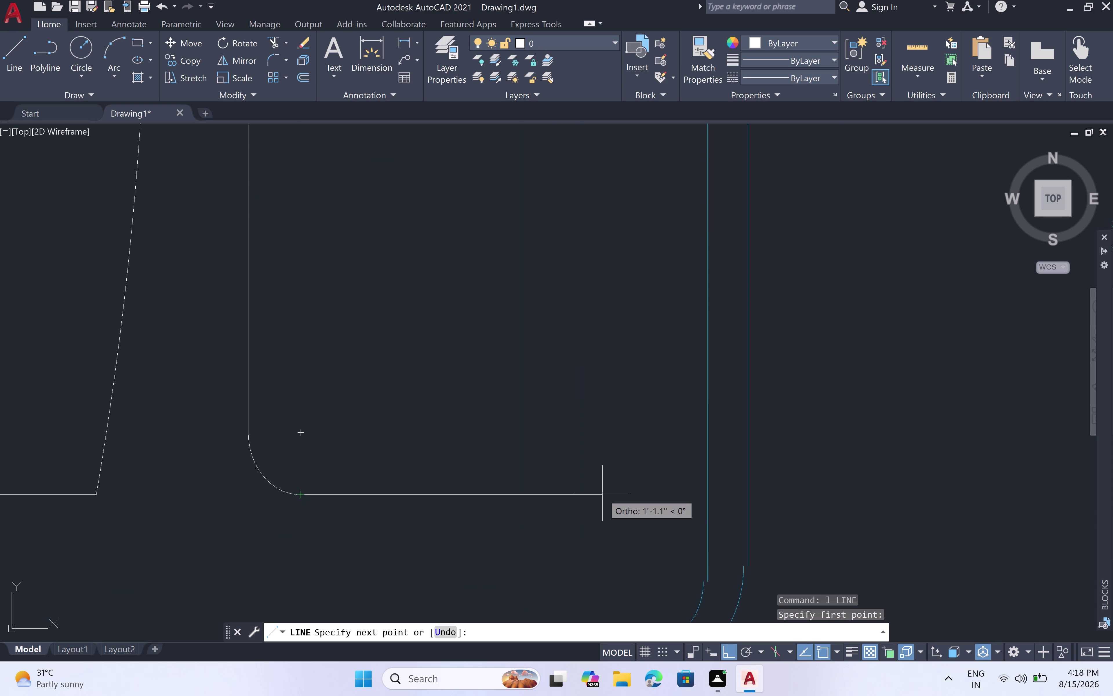
click(706, 497)
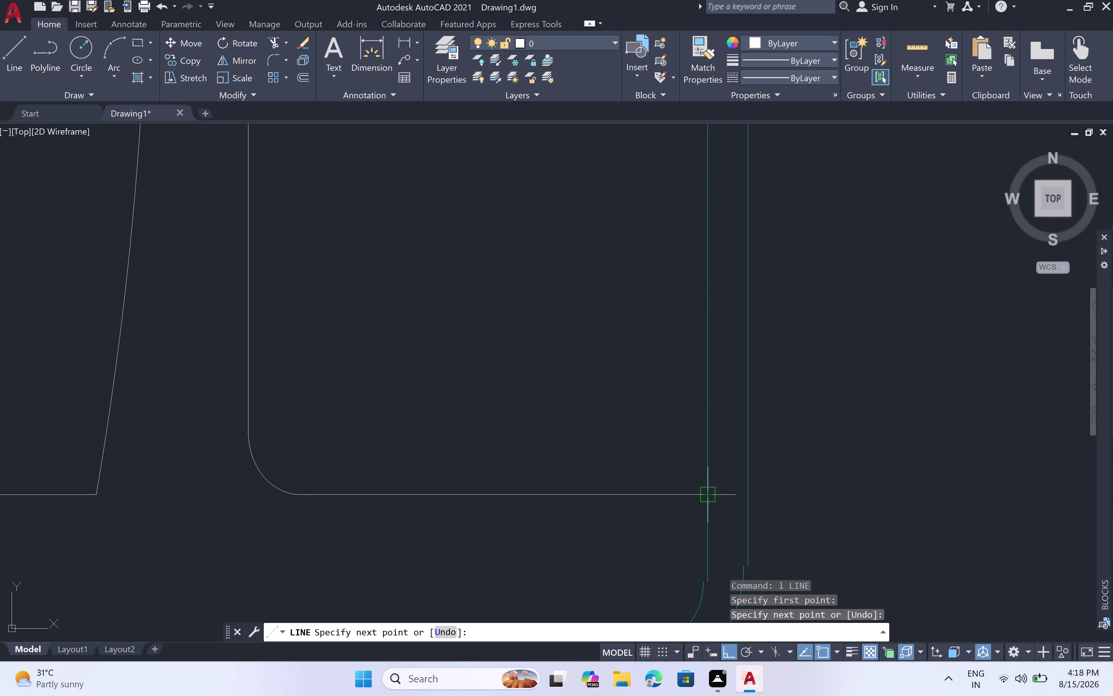
key(Escape)
scroll(down, 3)
middle_drag(770, 530, 724, 453)
scroll(down, 3)
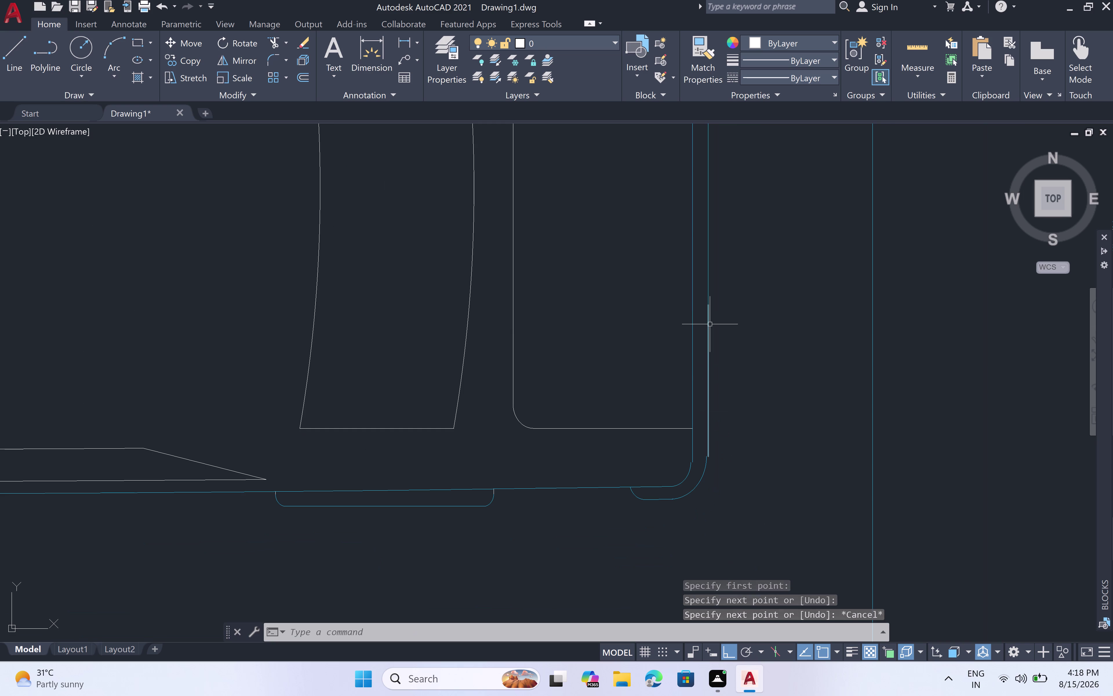
middle_drag(707, 325, 725, 638)
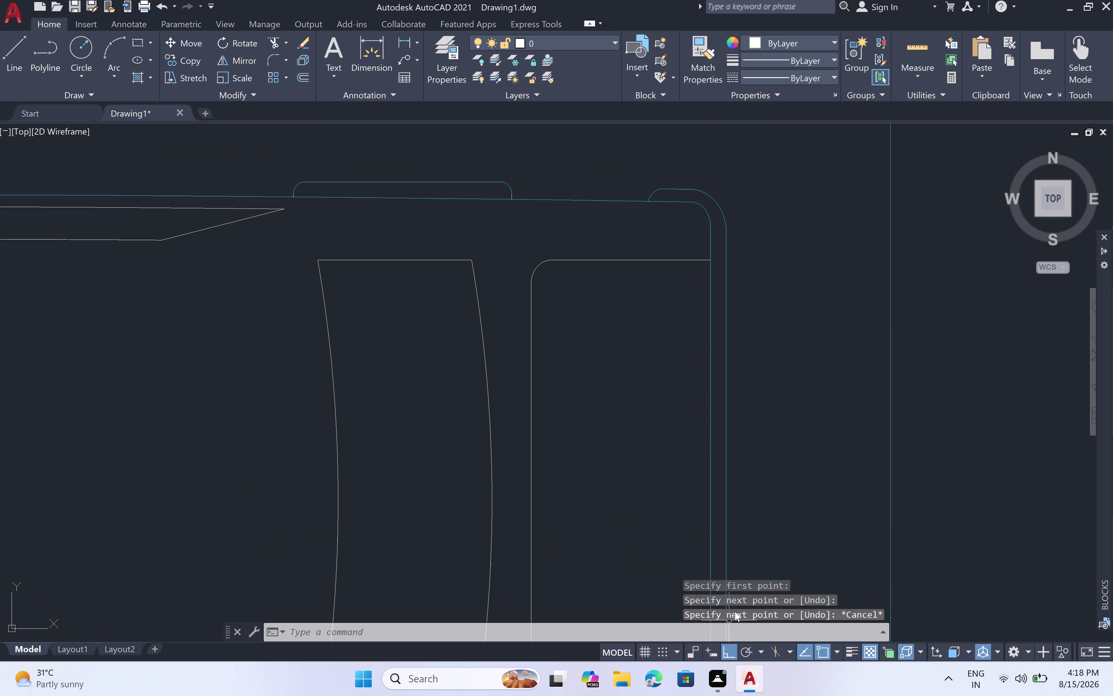
scroll(down, 3)
middle_drag(760, 500, 631, 30)
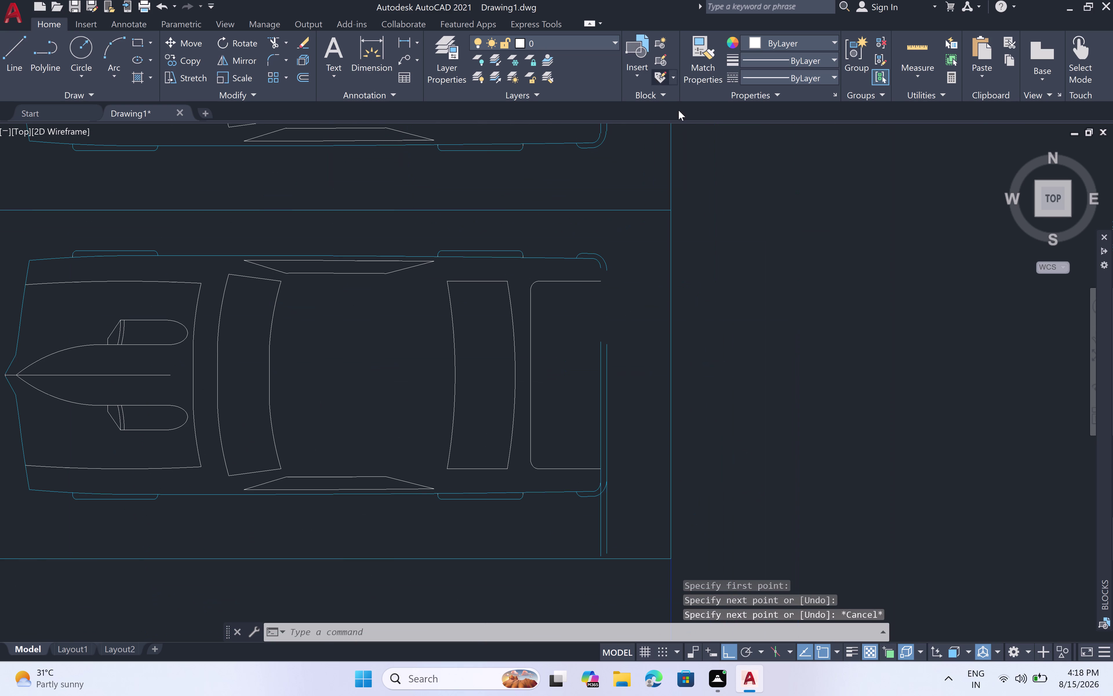
scroll(down, 3)
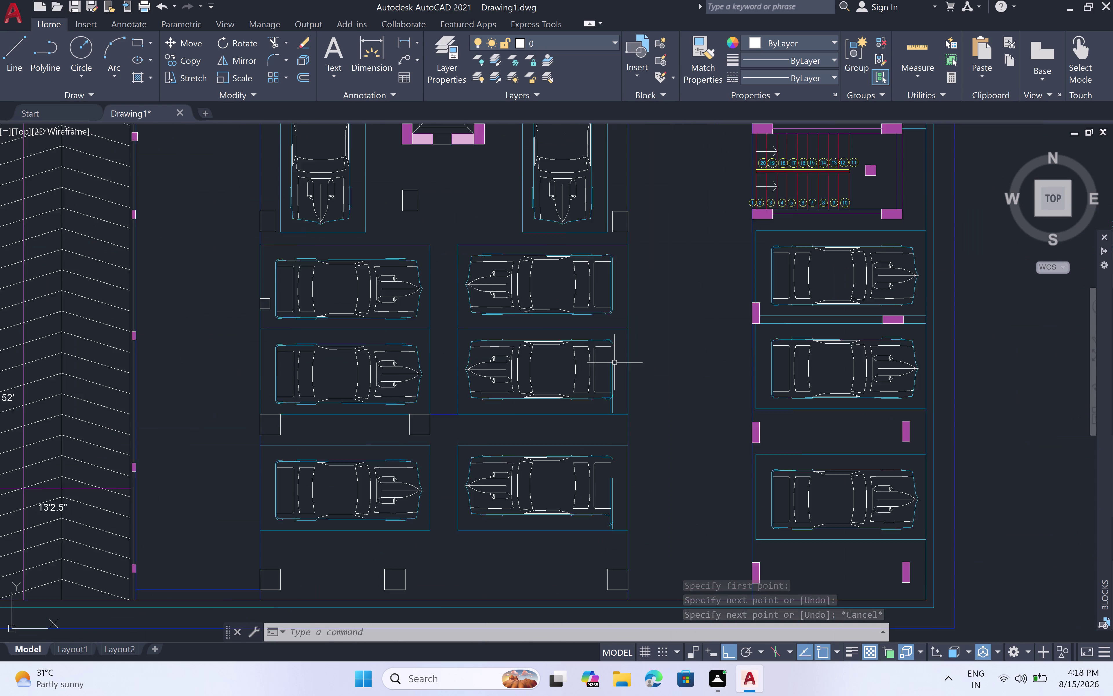
scroll(down, 3)
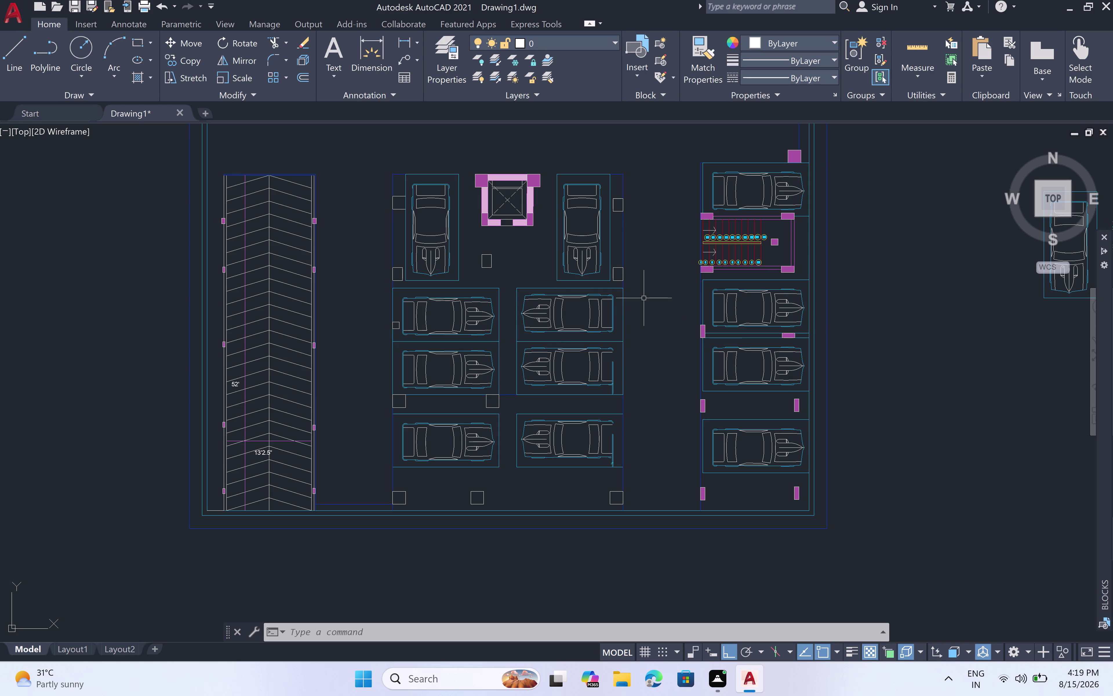
Window-select and erase the middle car block in the central column.
scroll(up, 3)
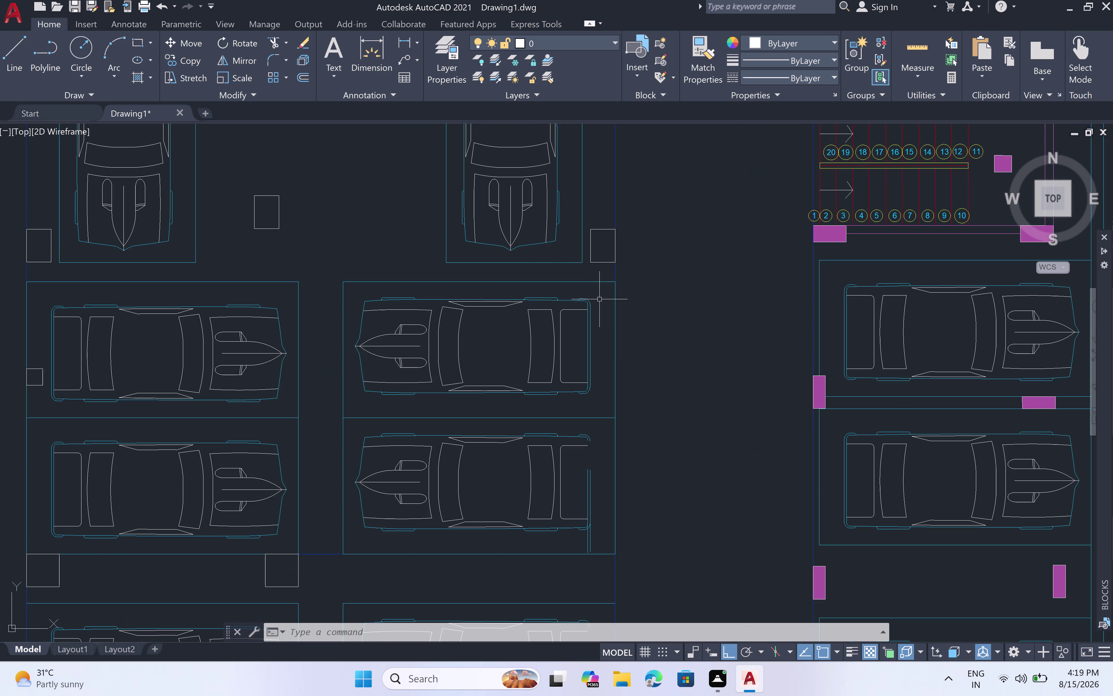
scroll(down, 3)
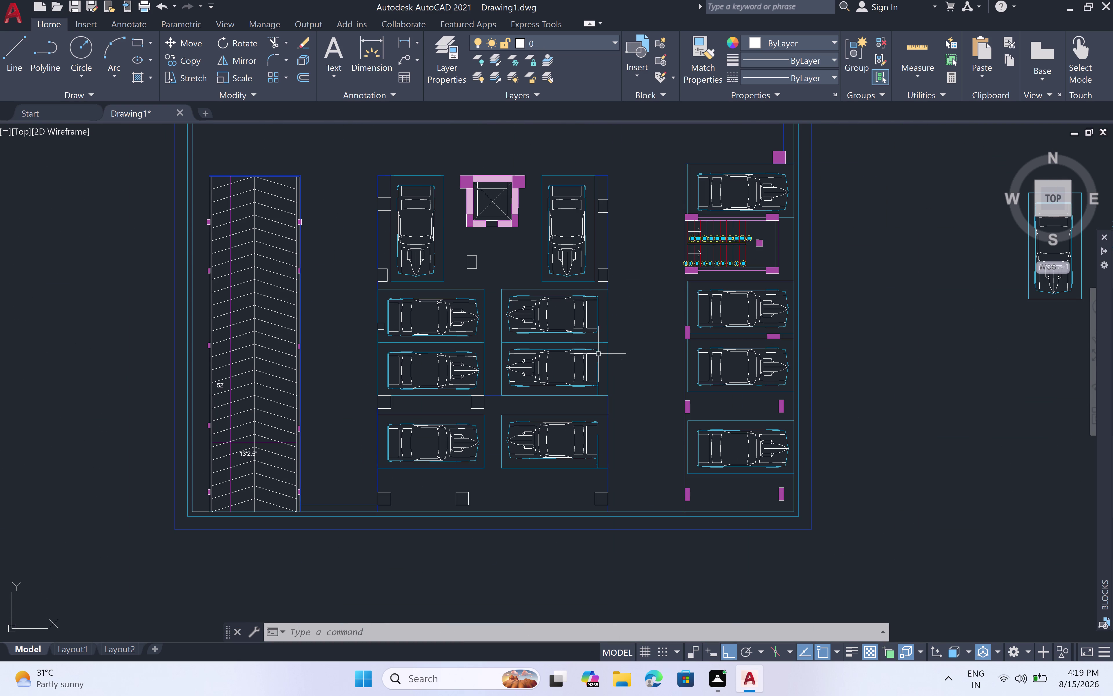
click(605, 348)
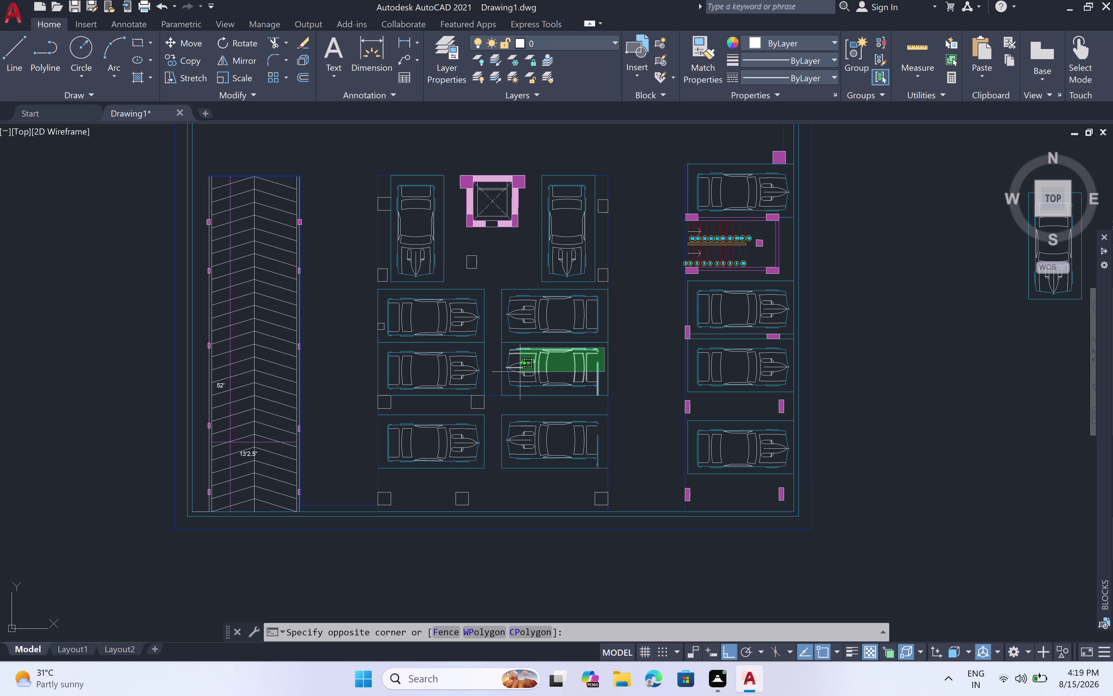
click(507, 393)
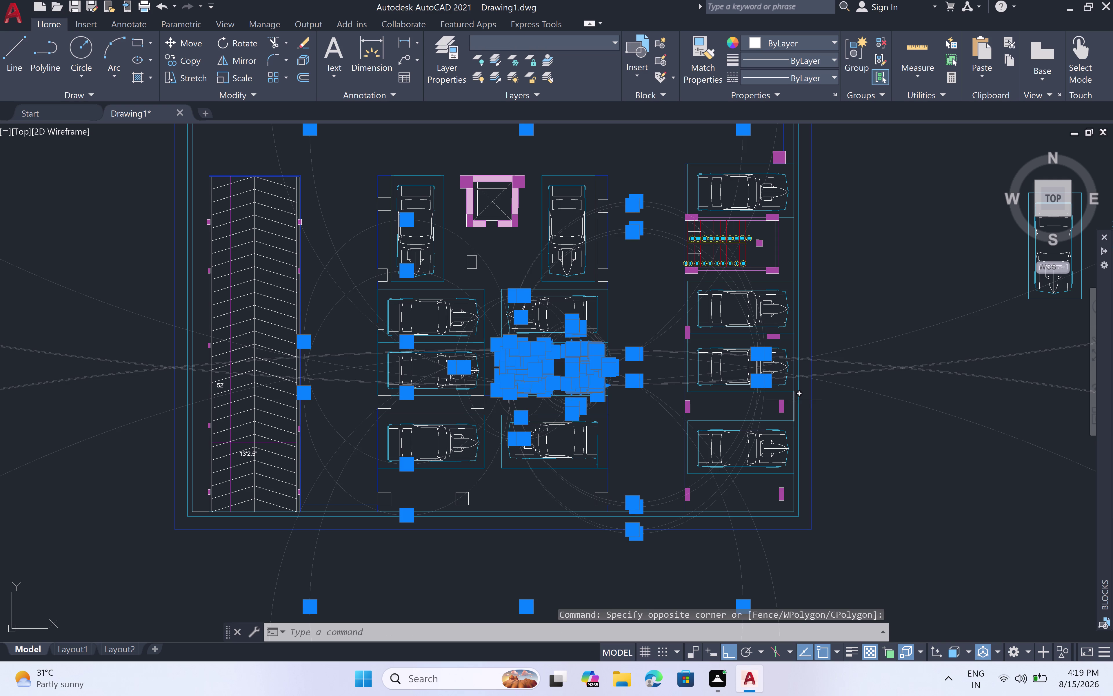
key(Delete)
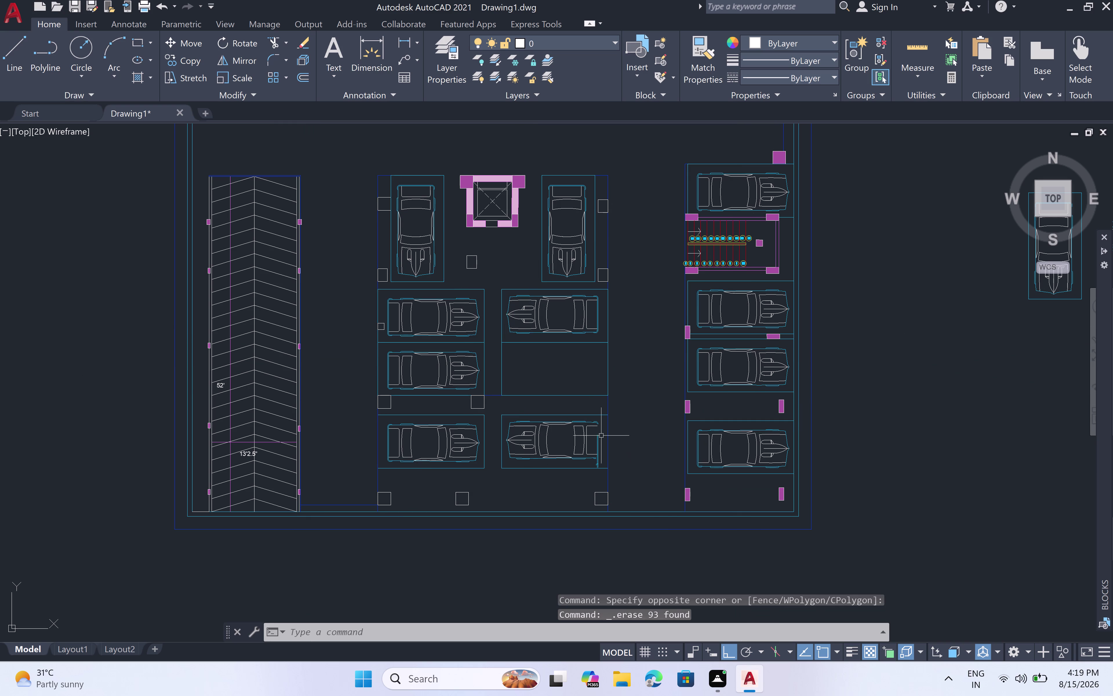
Window-select and erase the bottom car block in that column.
scroll(up, 3)
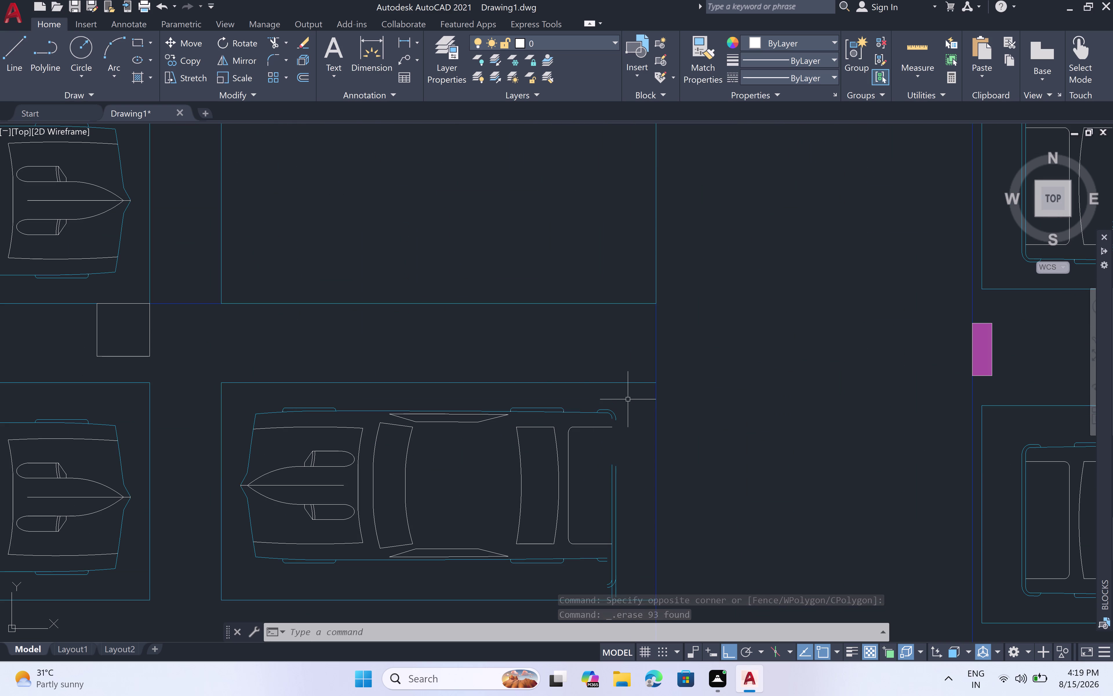
click(628, 398)
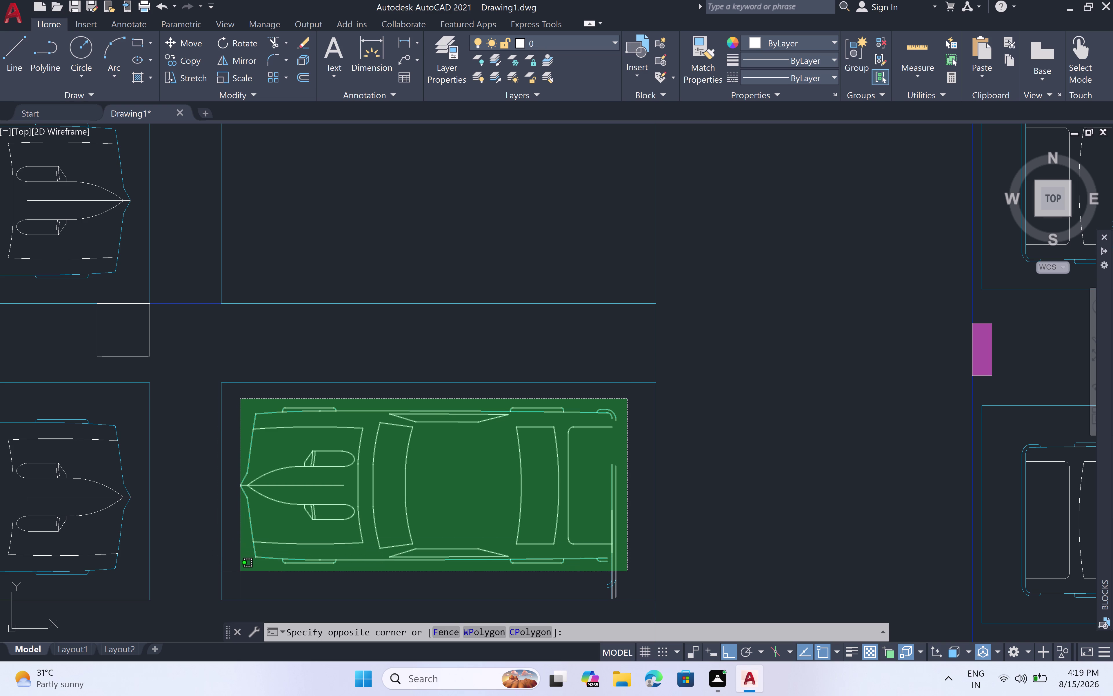
click(240, 586)
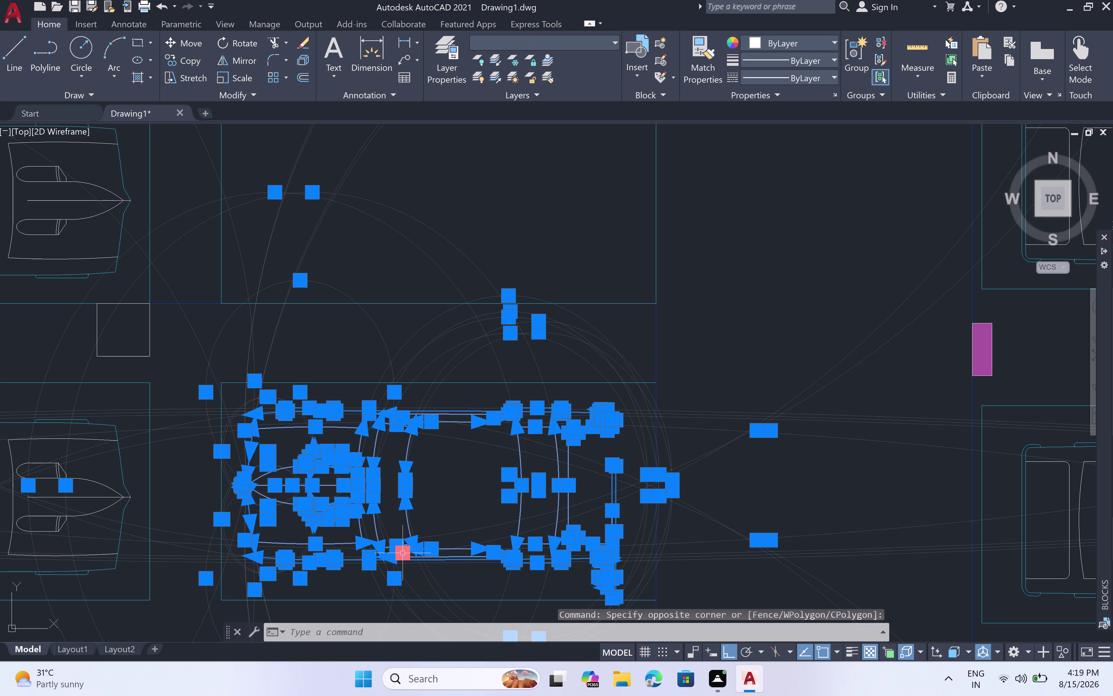
key(Delete)
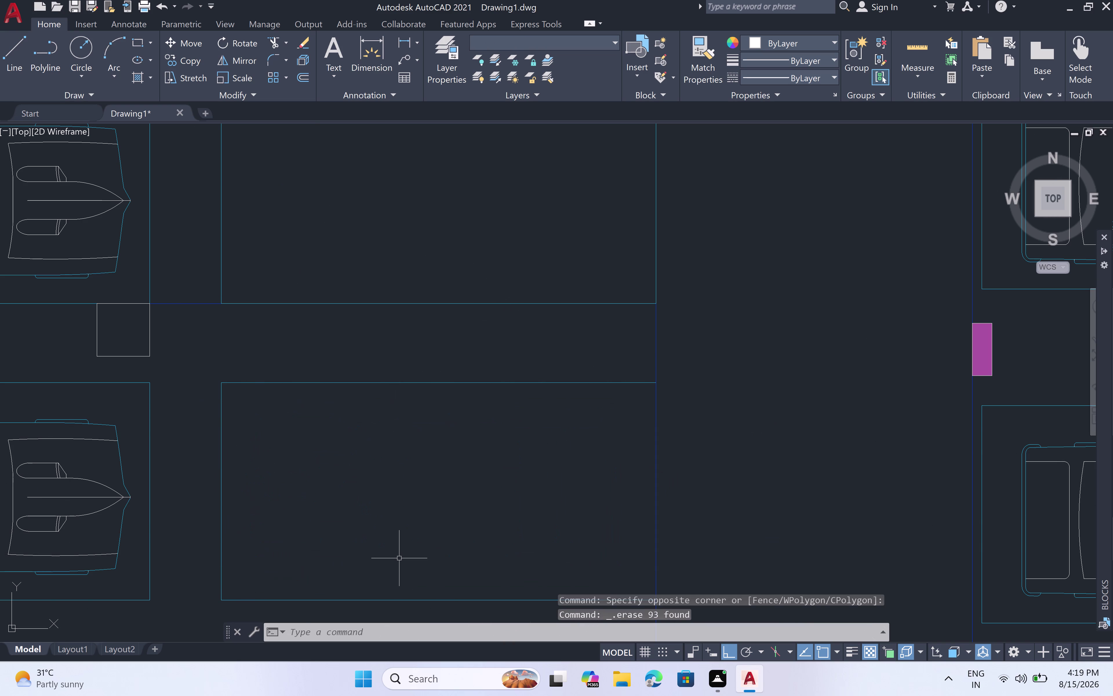
scroll(down, 3)
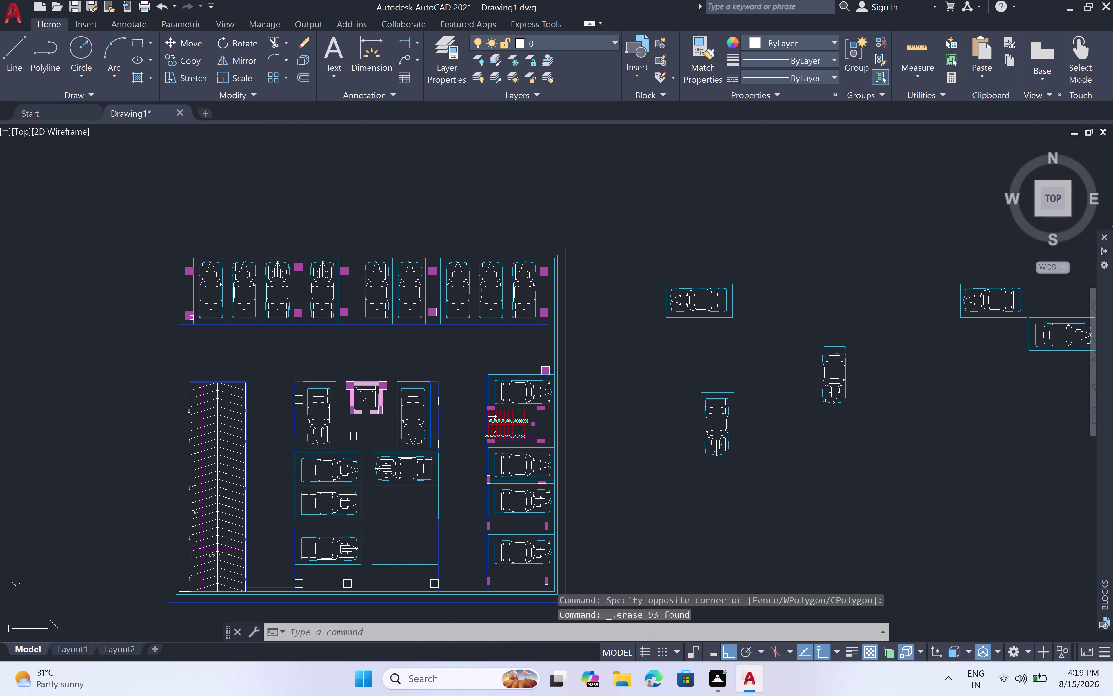
scroll(up, 3)
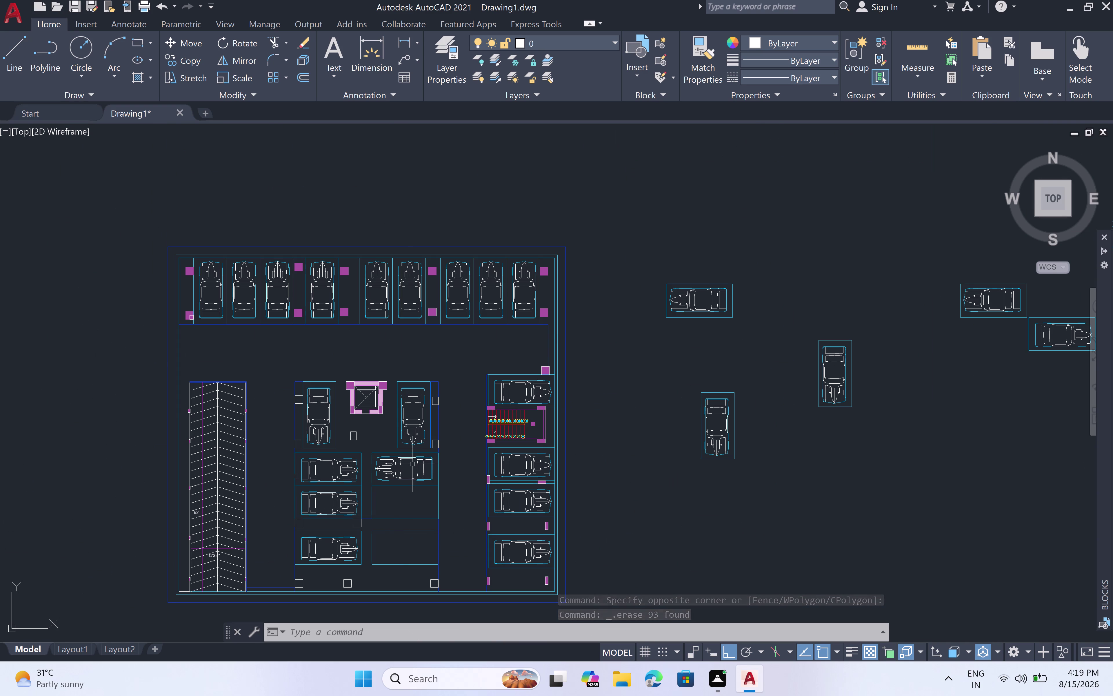
Window-select and erase the car block in the central bay below the lift core.
scroll(up, 3)
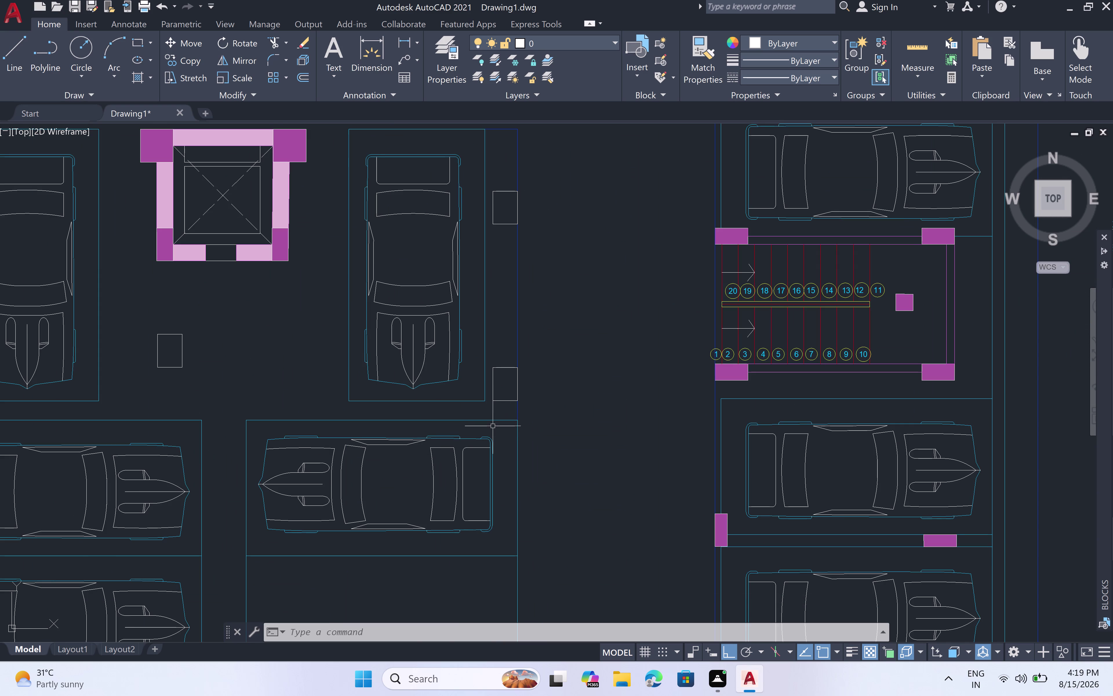
click(501, 430)
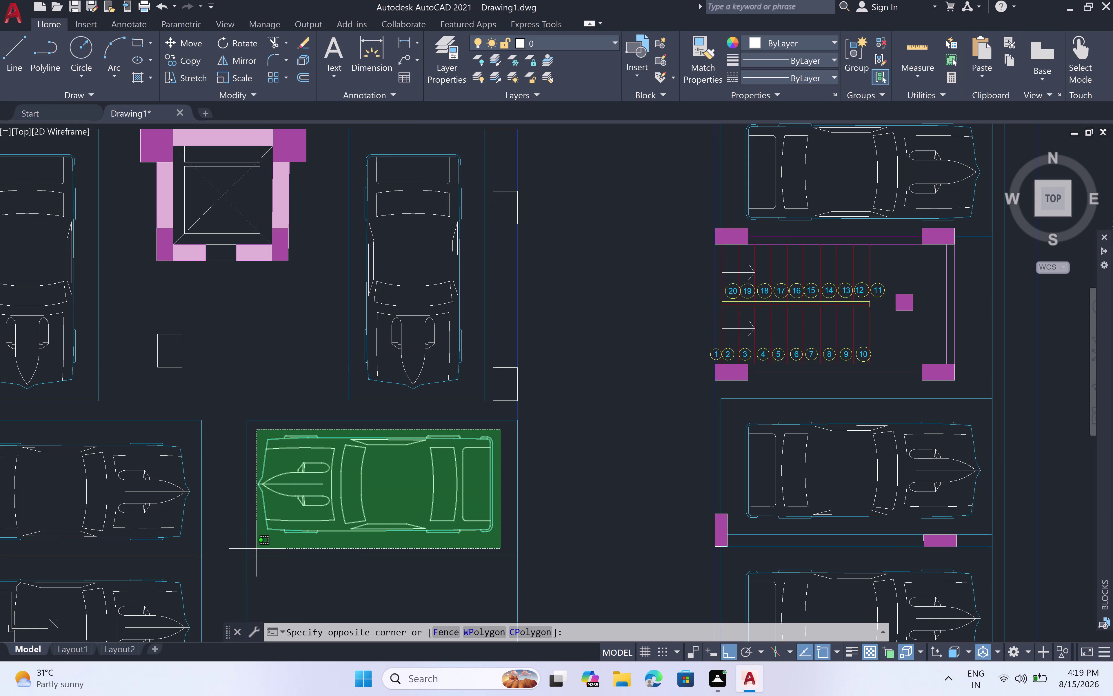
click(256, 549)
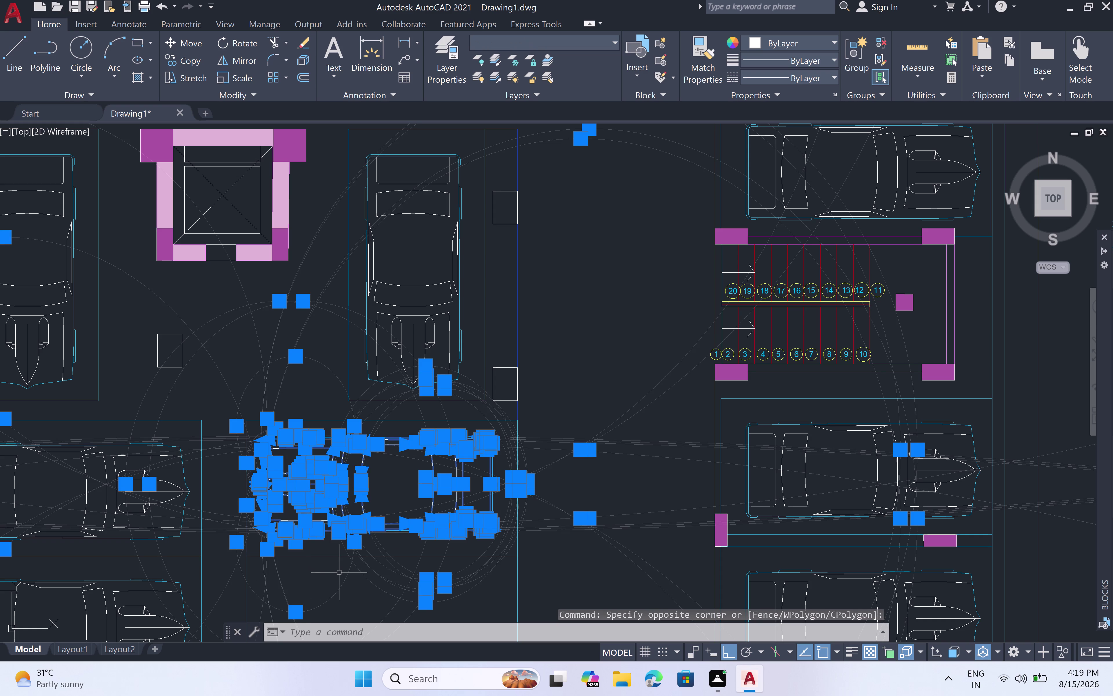
key(Delete)
scroll(up, 3)
scroll(down, 3)
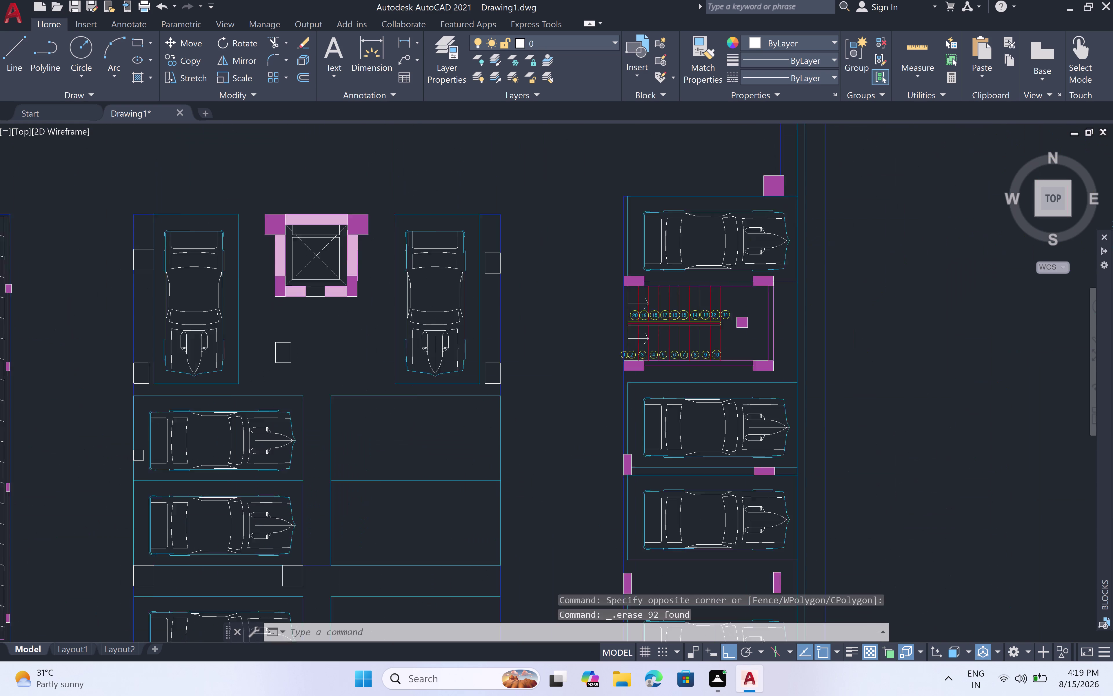
scroll(down, 3)
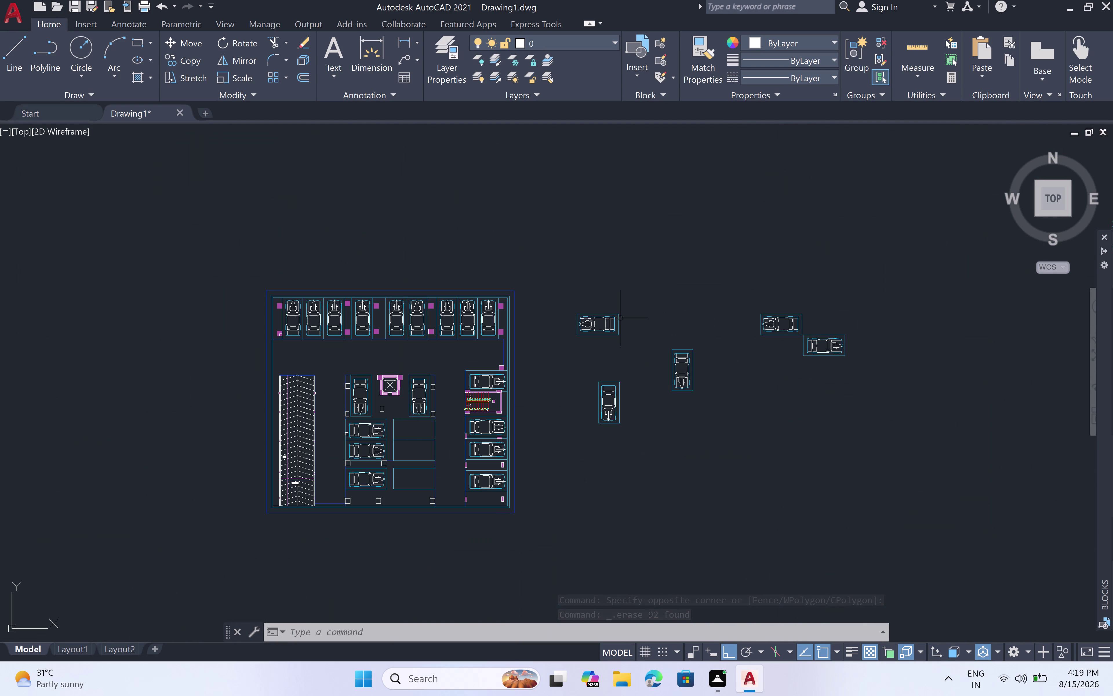
scroll(up, 3)
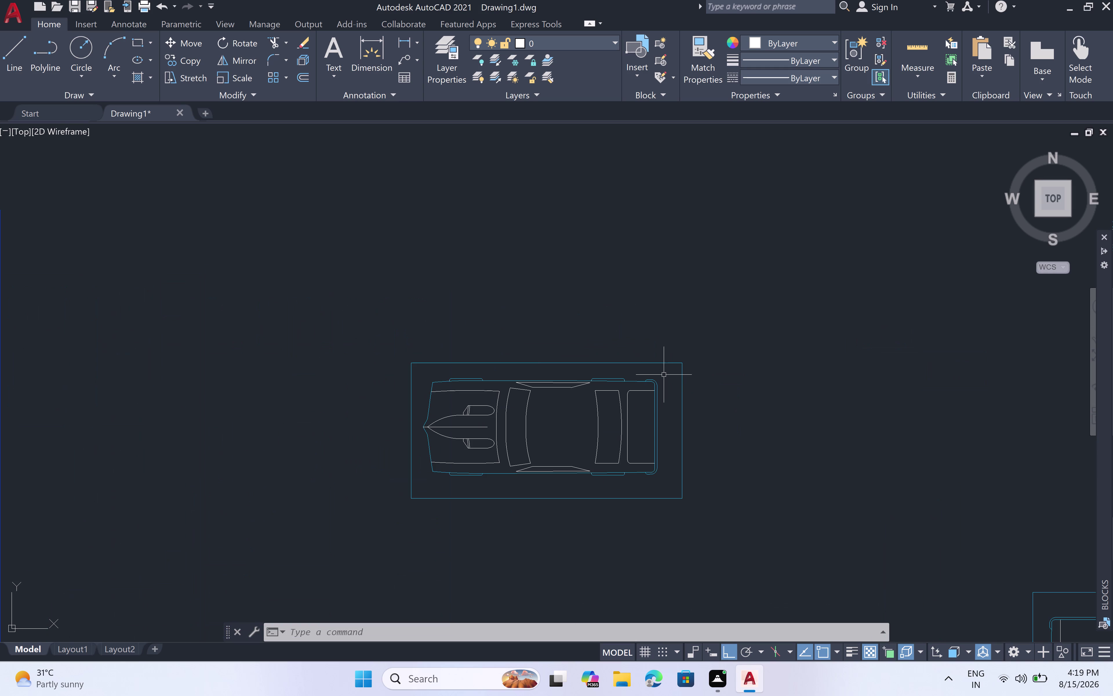
Select a spare car and start COPY with its front tip as base point.
click(666, 372)
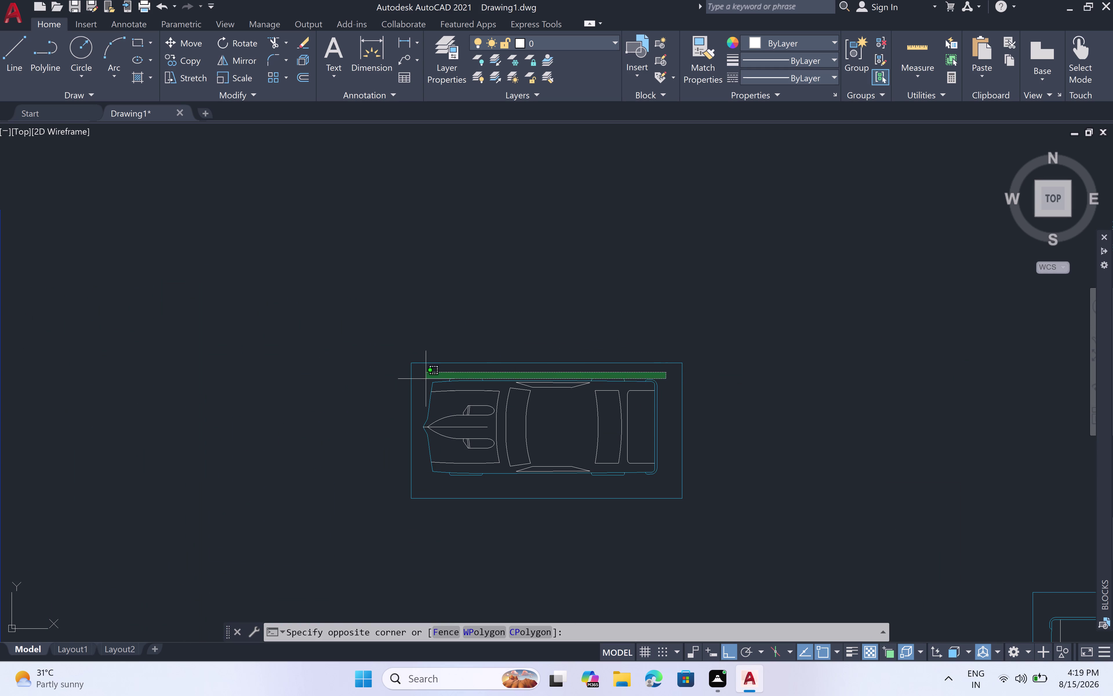
double_click(419, 487)
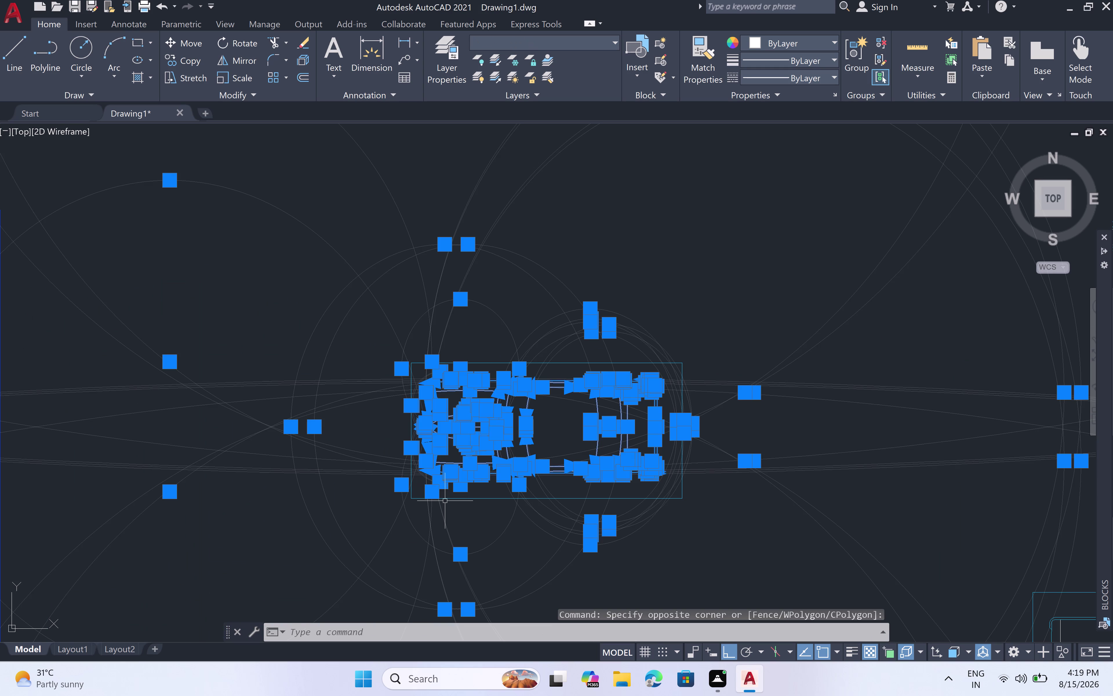
key(c)
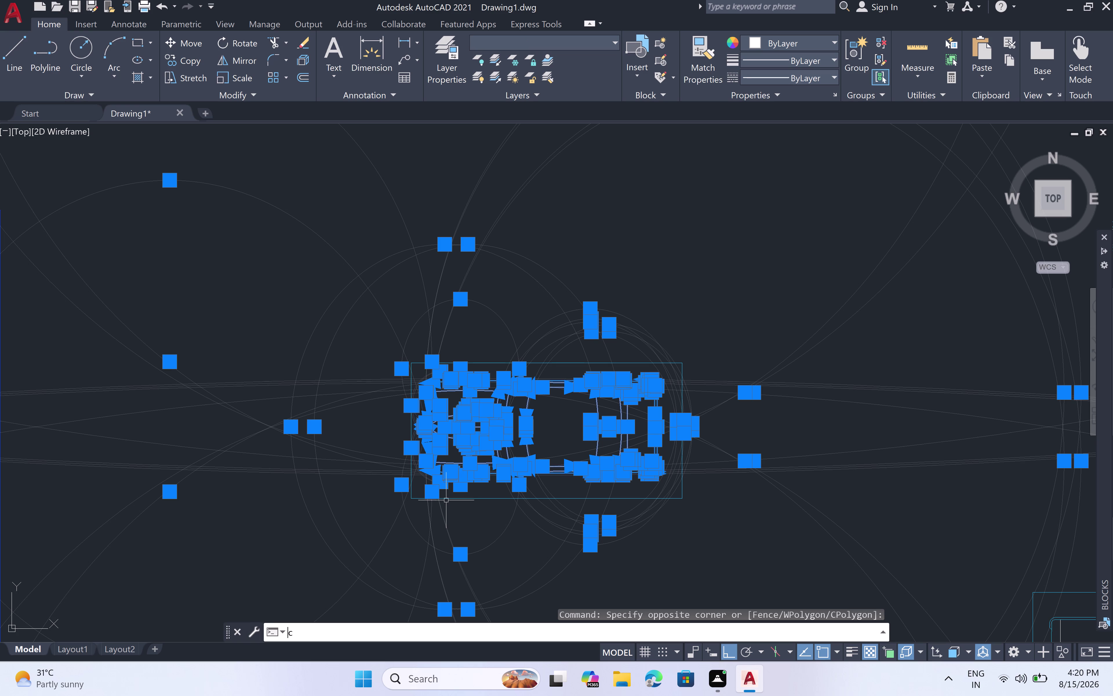
key(0)
key(space)
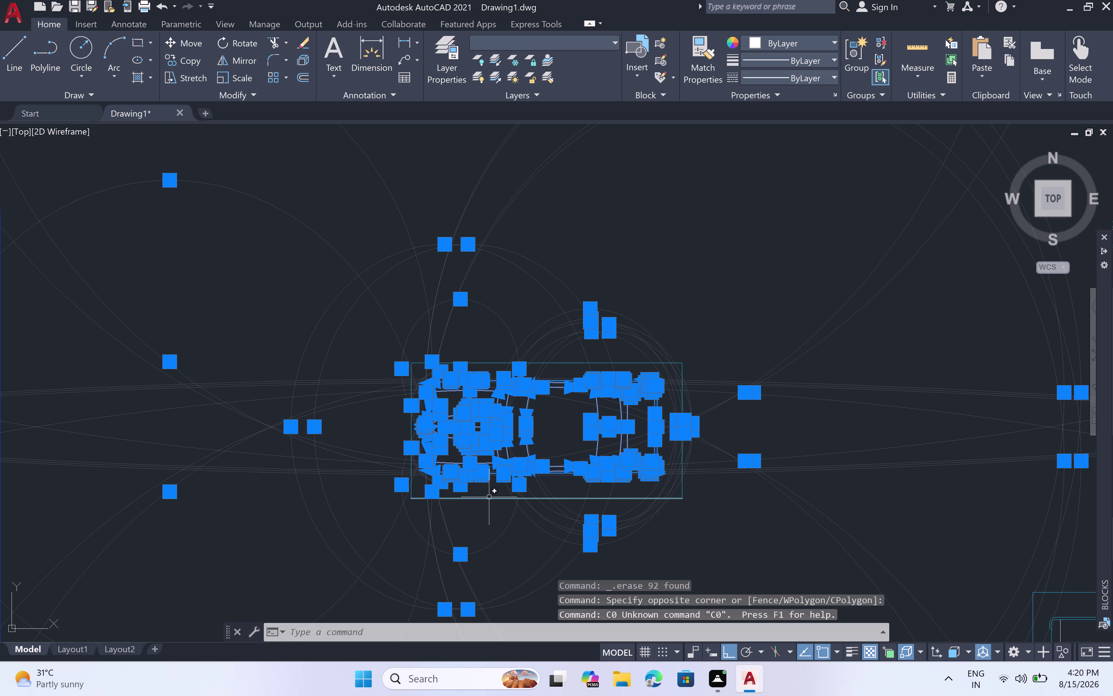
text(c)
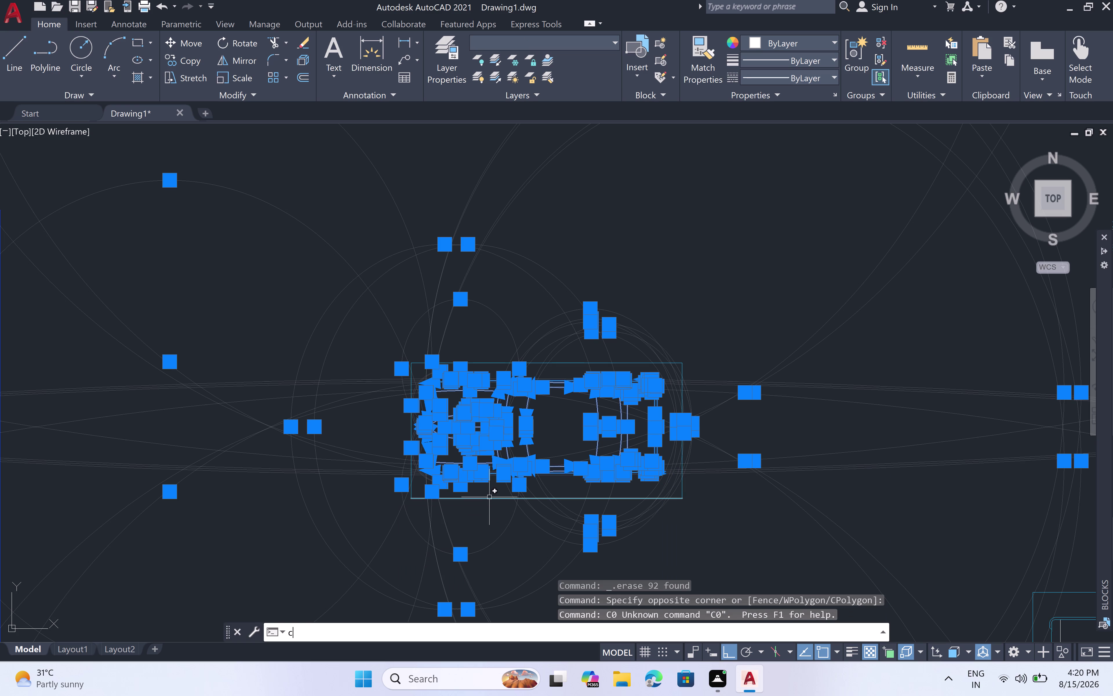
text(o)
key(space)
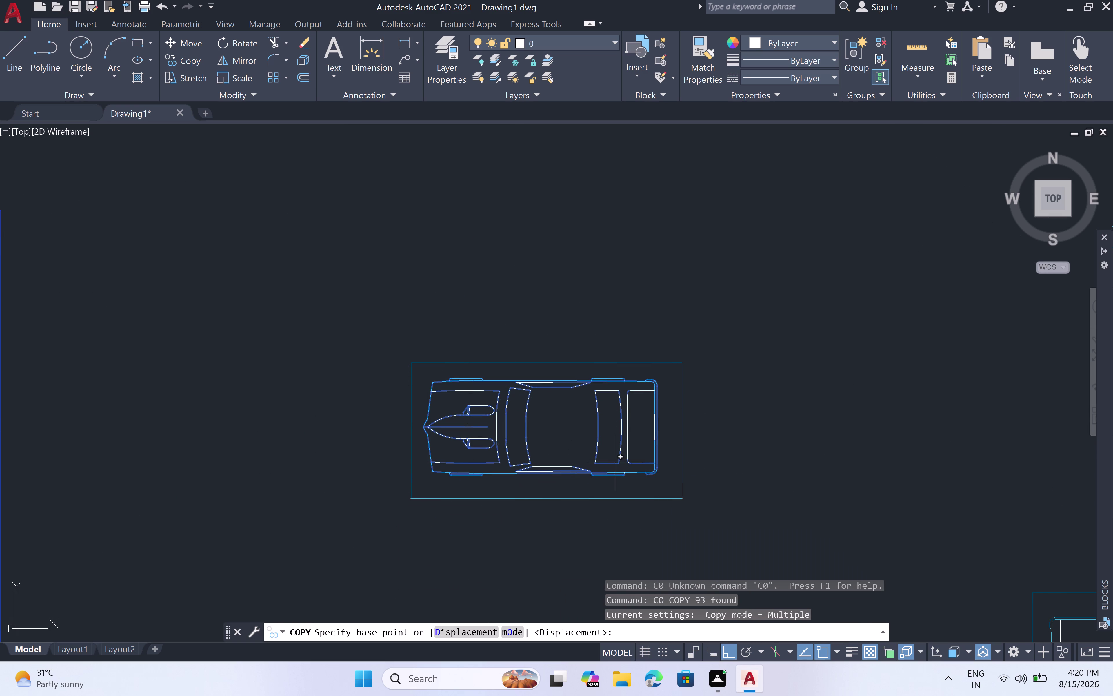
scroll(up, 3)
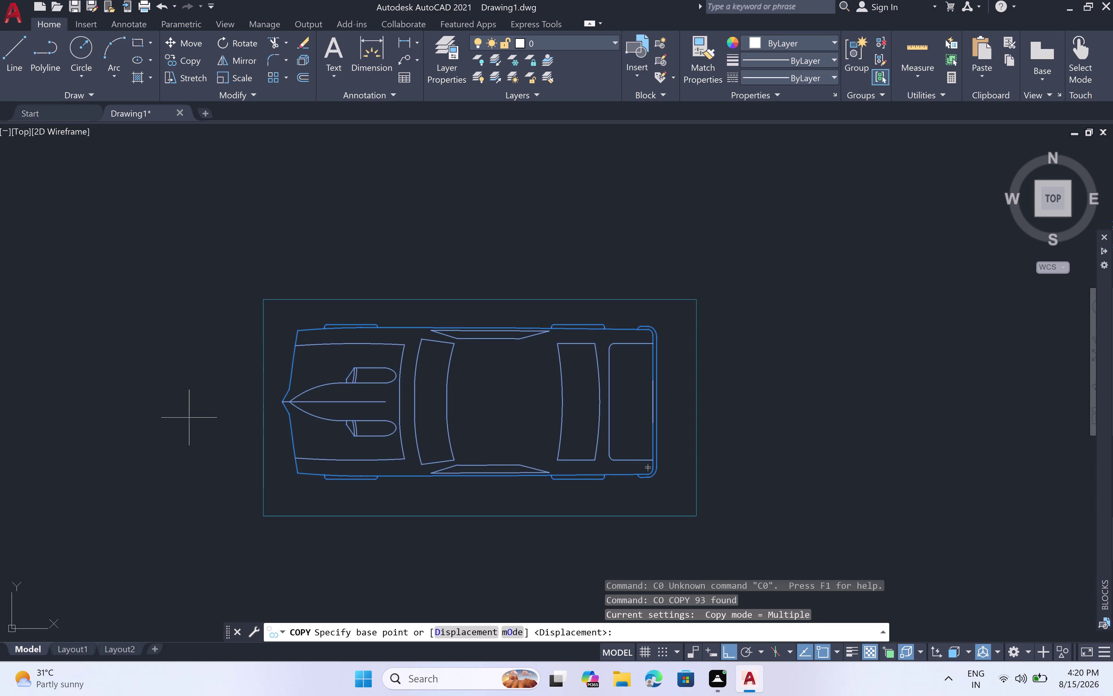
scroll(up, 3)
click(282, 406)
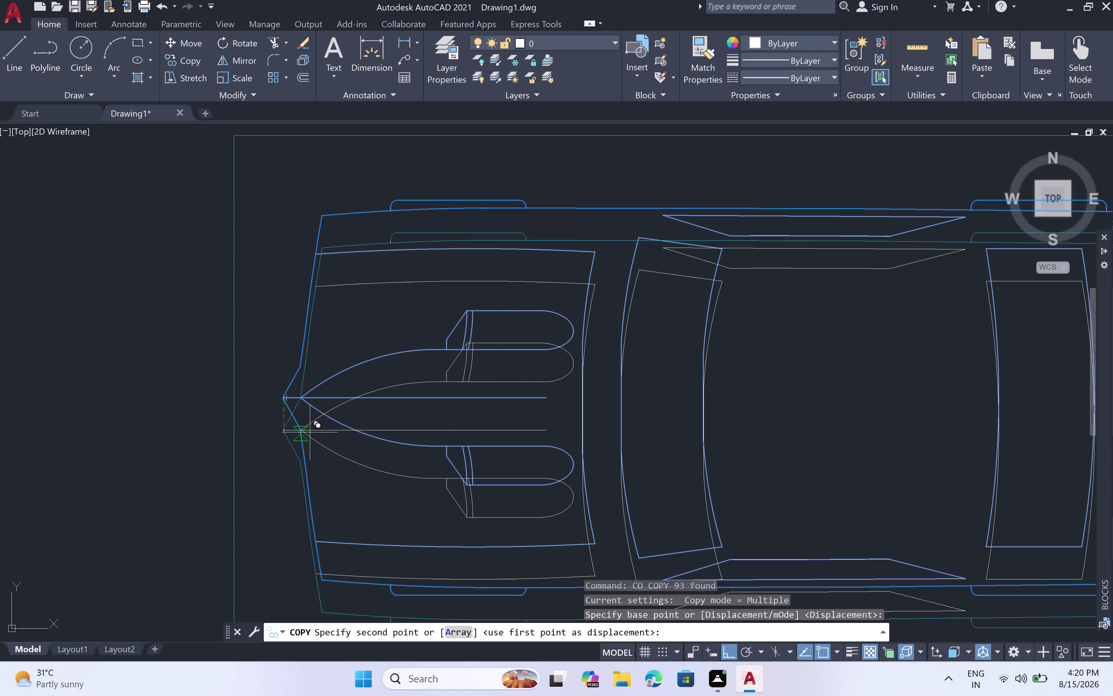
Place three car copies into the empty central bays with Ortho off.
scroll(down, 3)
scroll(down, 3)
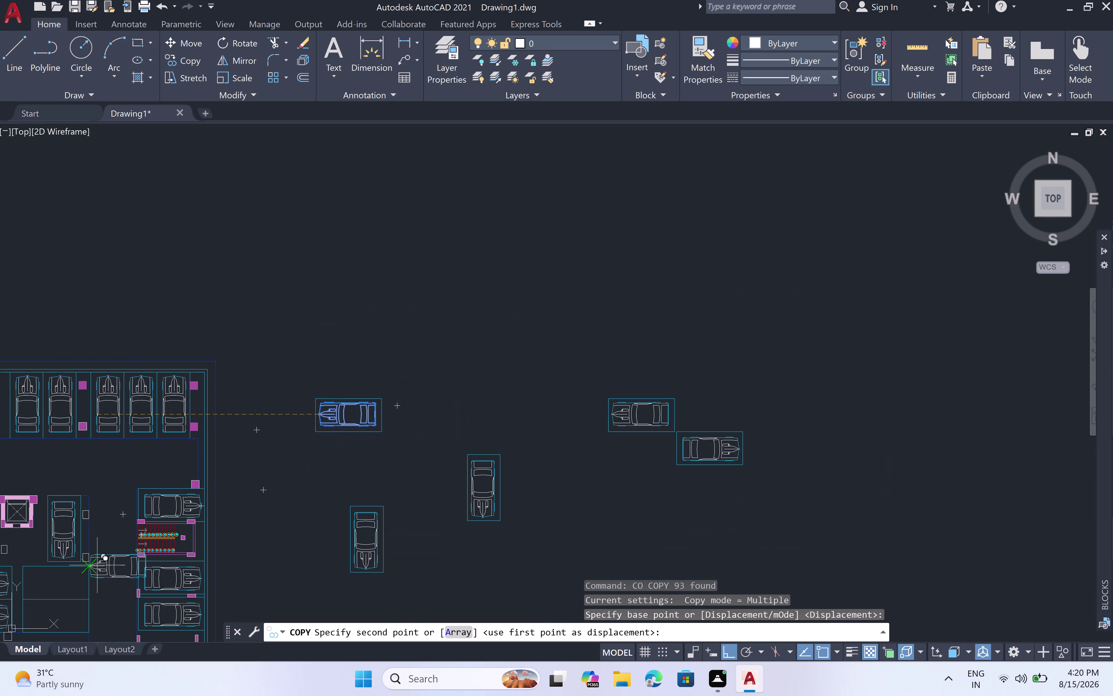
key(F8)
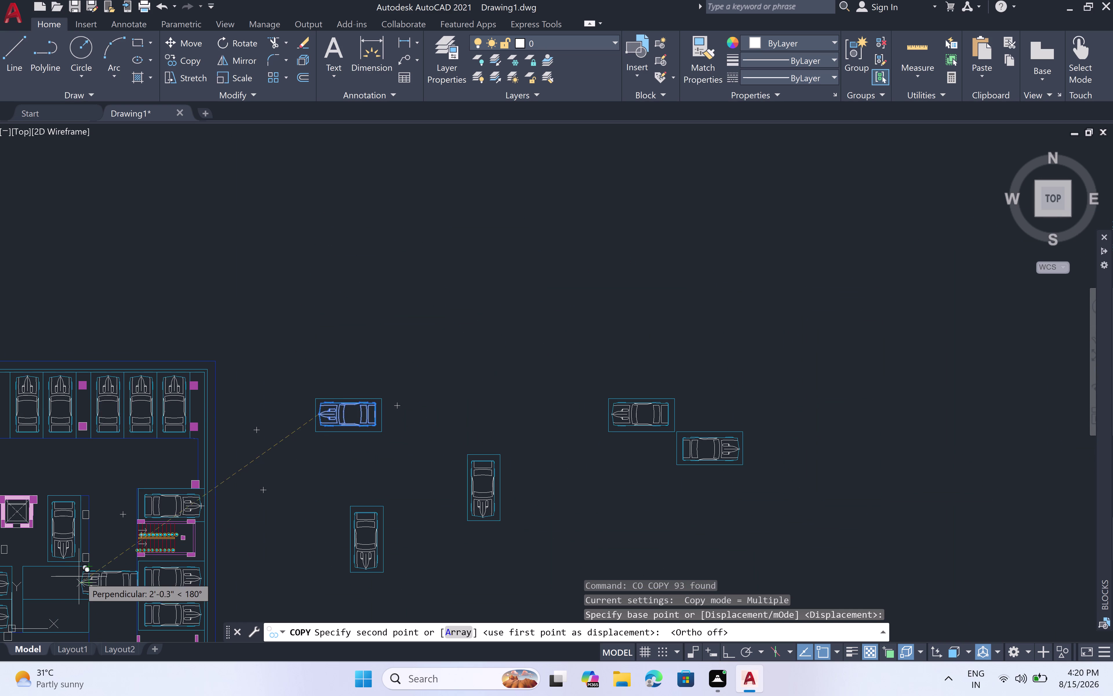
middle_drag(64, 580, 334, 402)
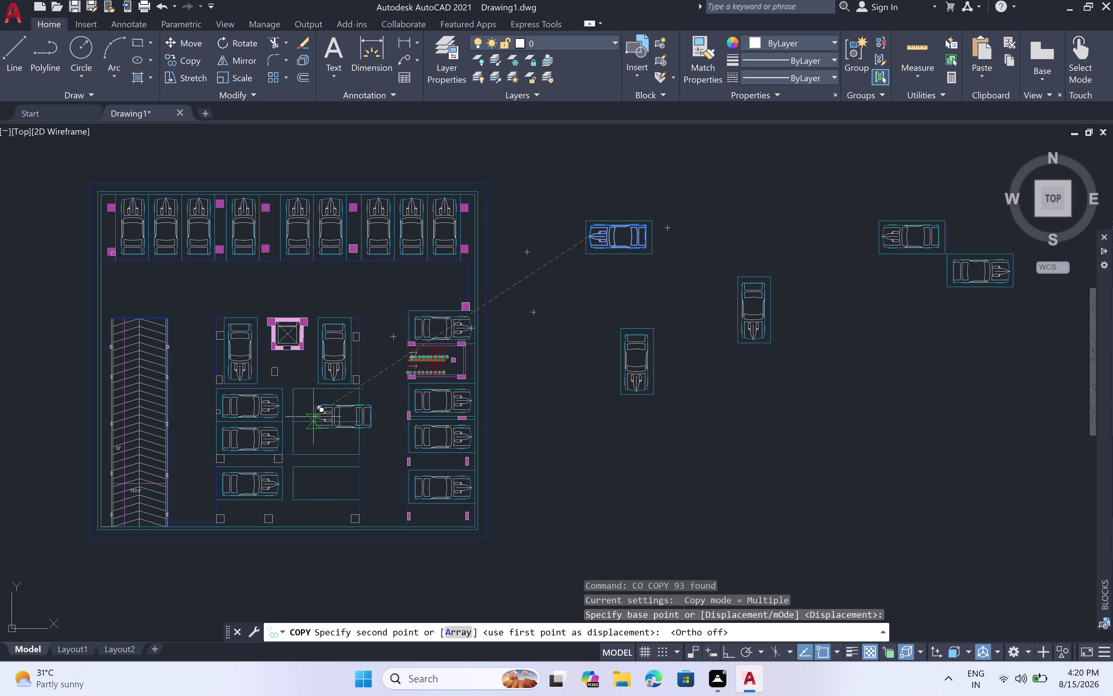
scroll(up, 3)
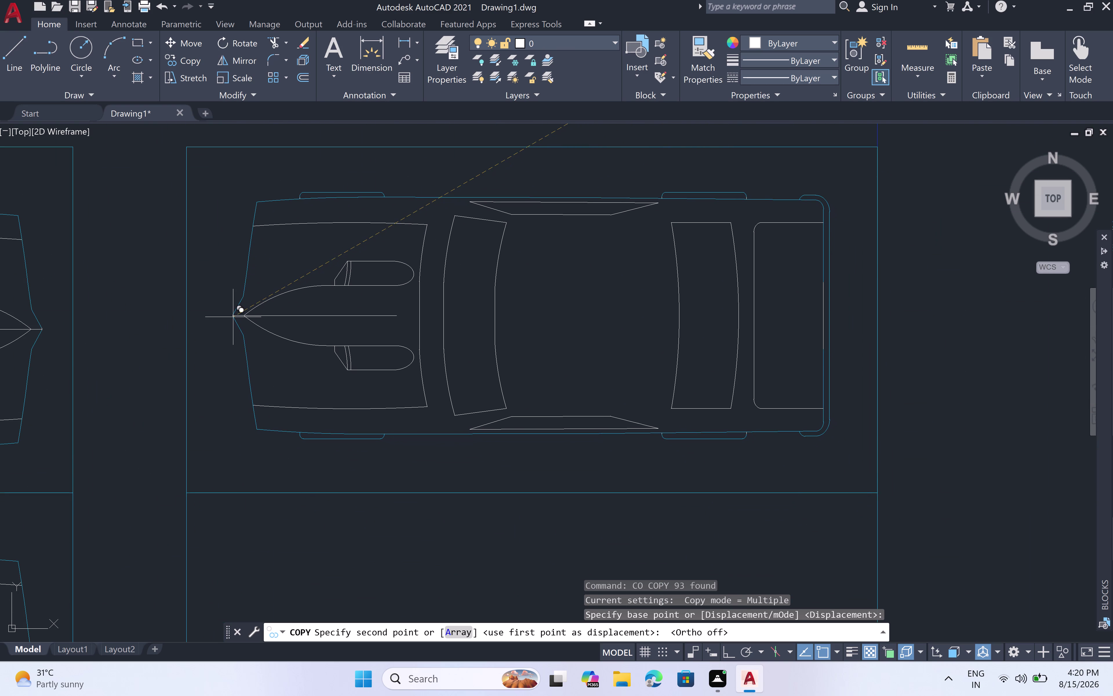
click(233, 317)
scroll(down, 3)
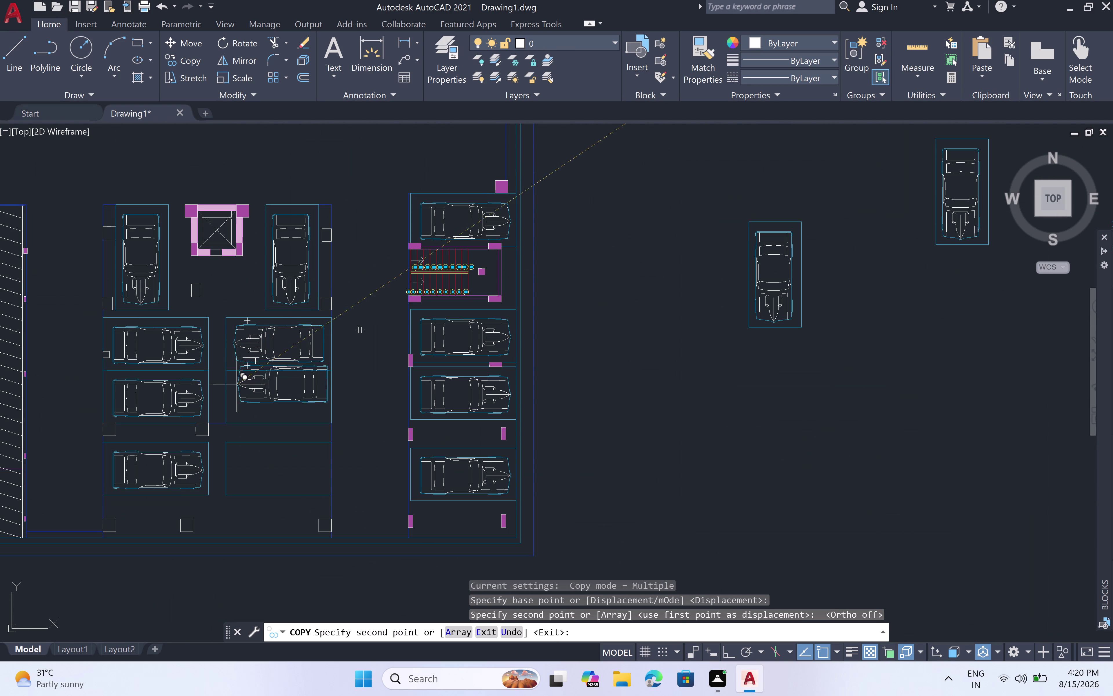
scroll(up, 3)
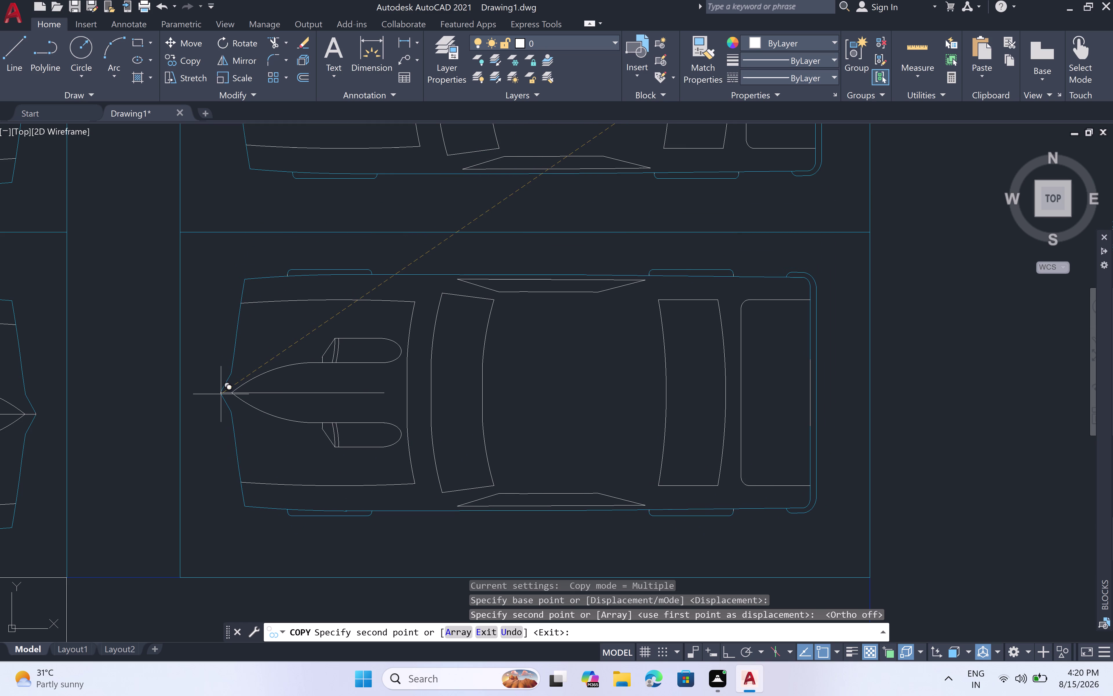
click(218, 402)
scroll(down, 3)
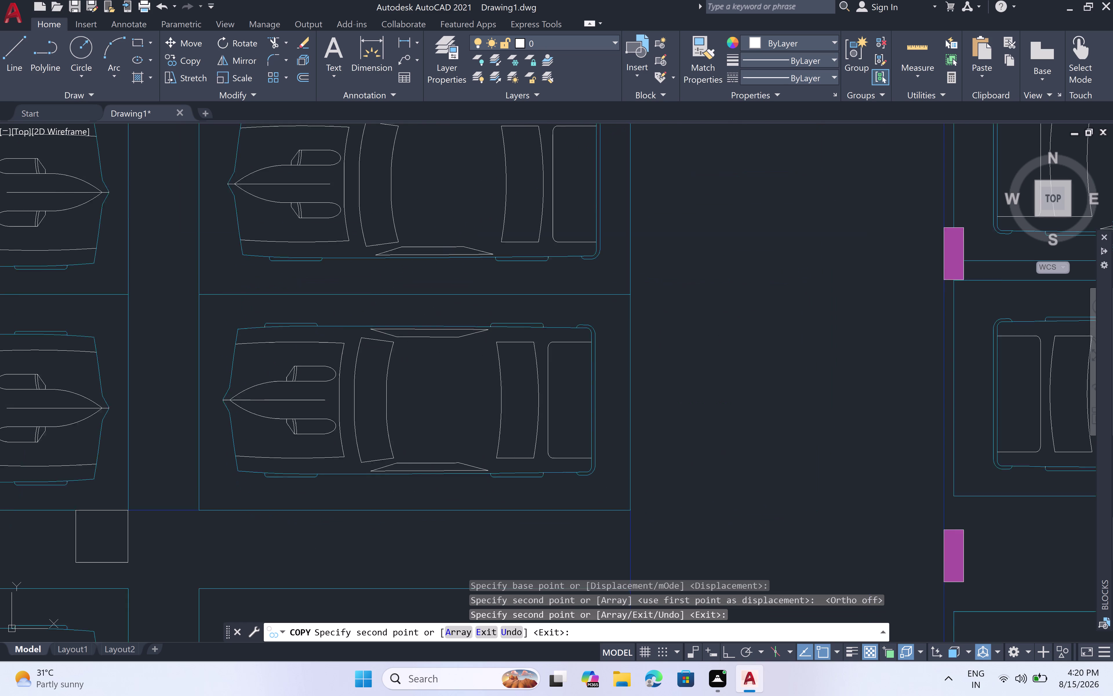
middle_drag(222, 454, 270, 268)
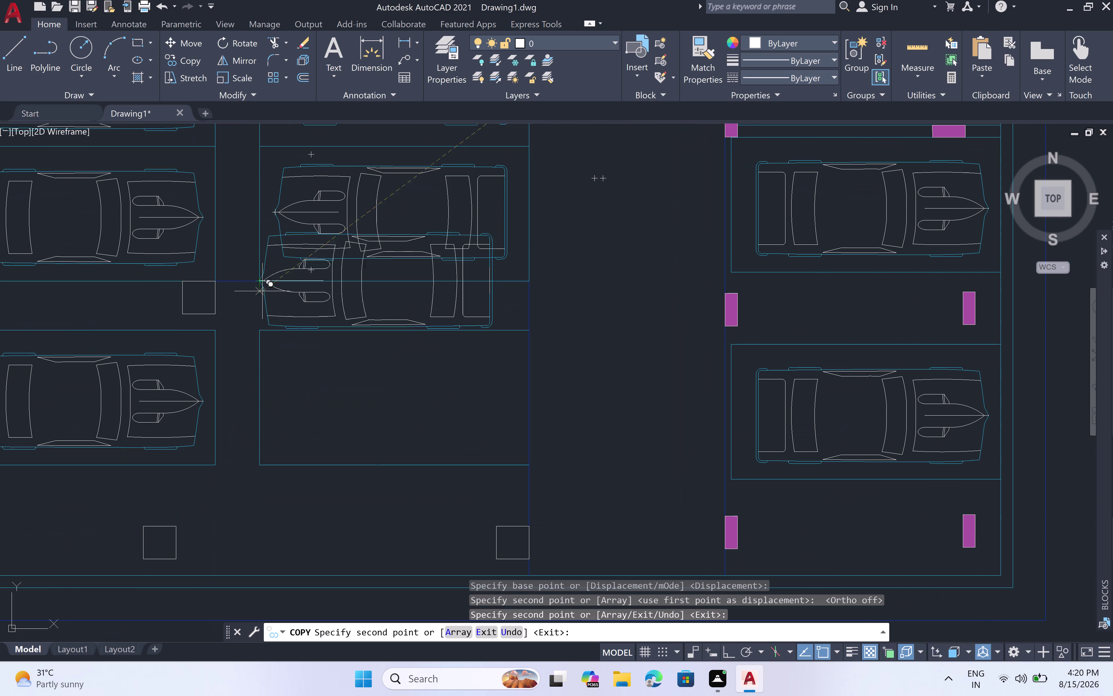
scroll(up, 3)
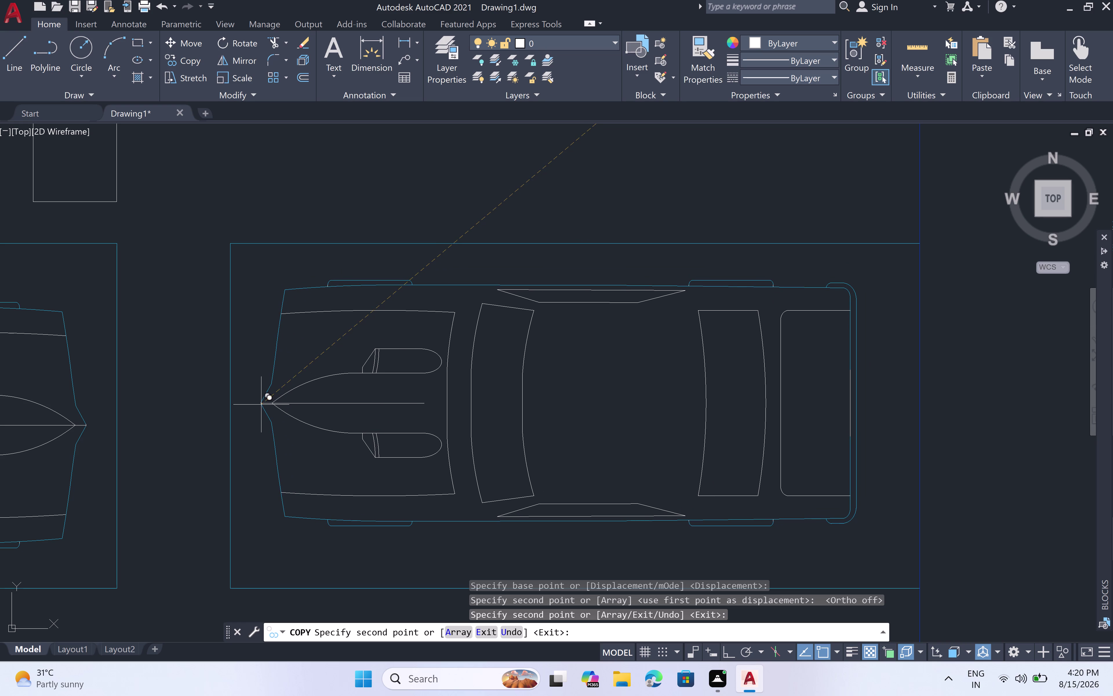
click(261, 405)
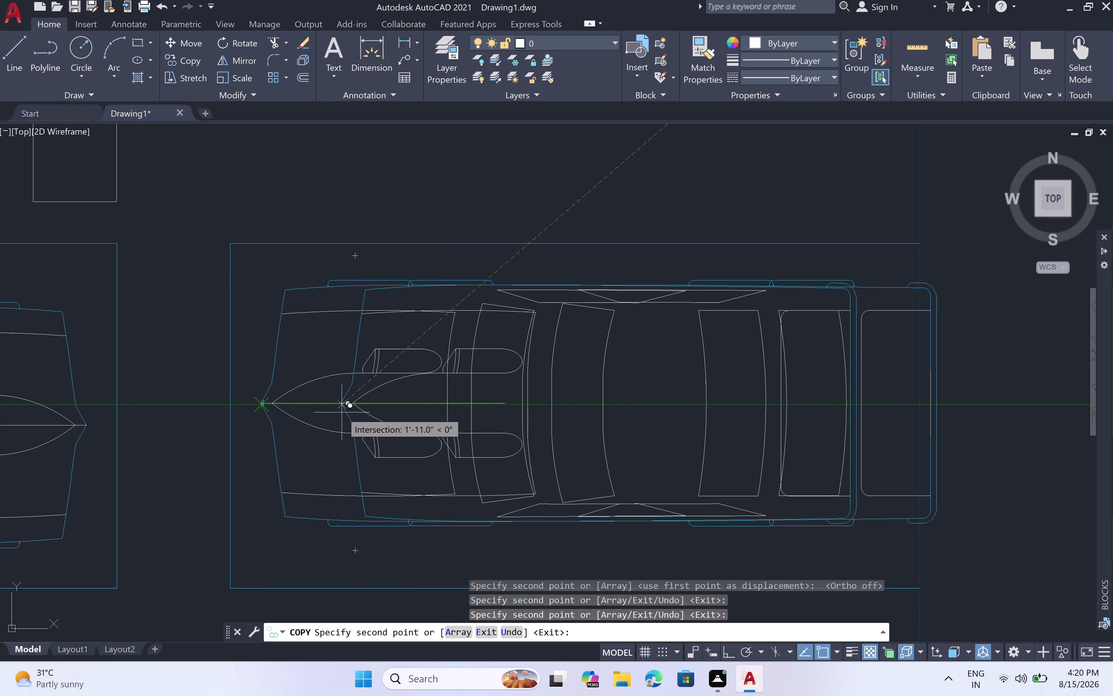
key(Escape)
Start a new hatch with the H command.
scroll(down, 3)
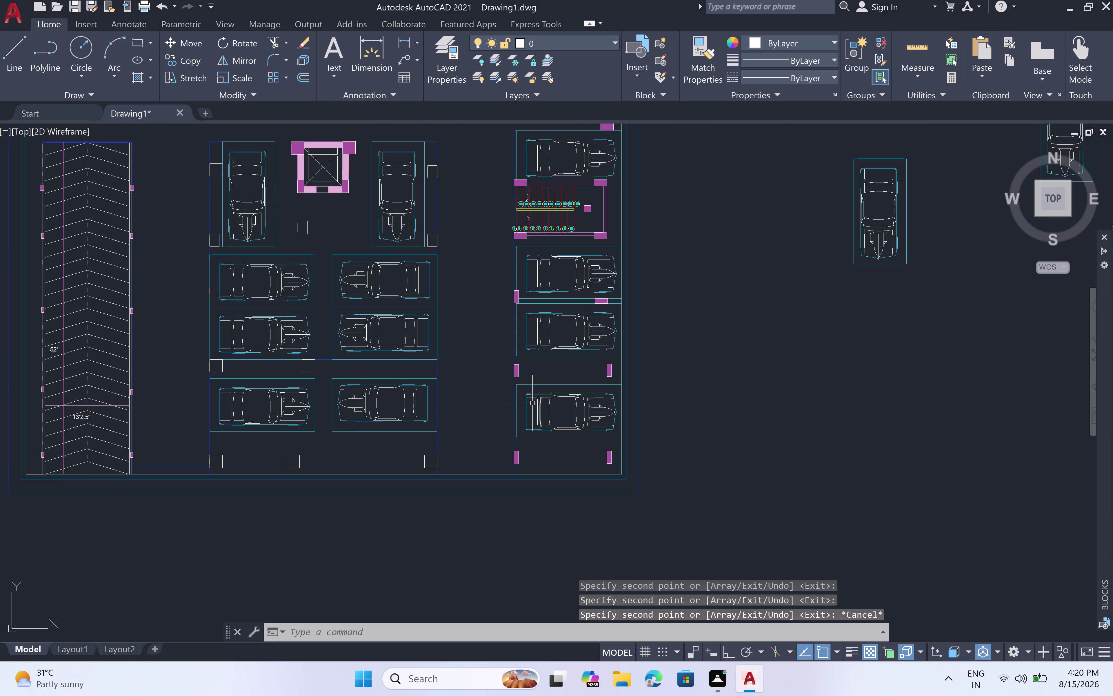
scroll(down, 3)
scroll(down, 3)
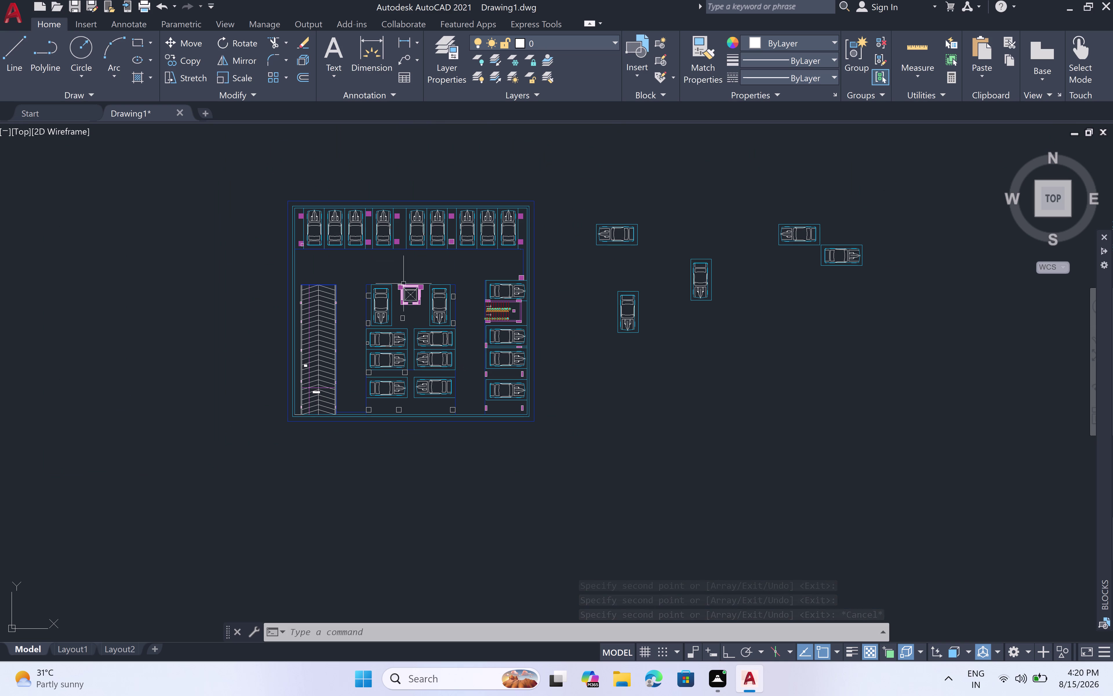
key(h)
key(space)
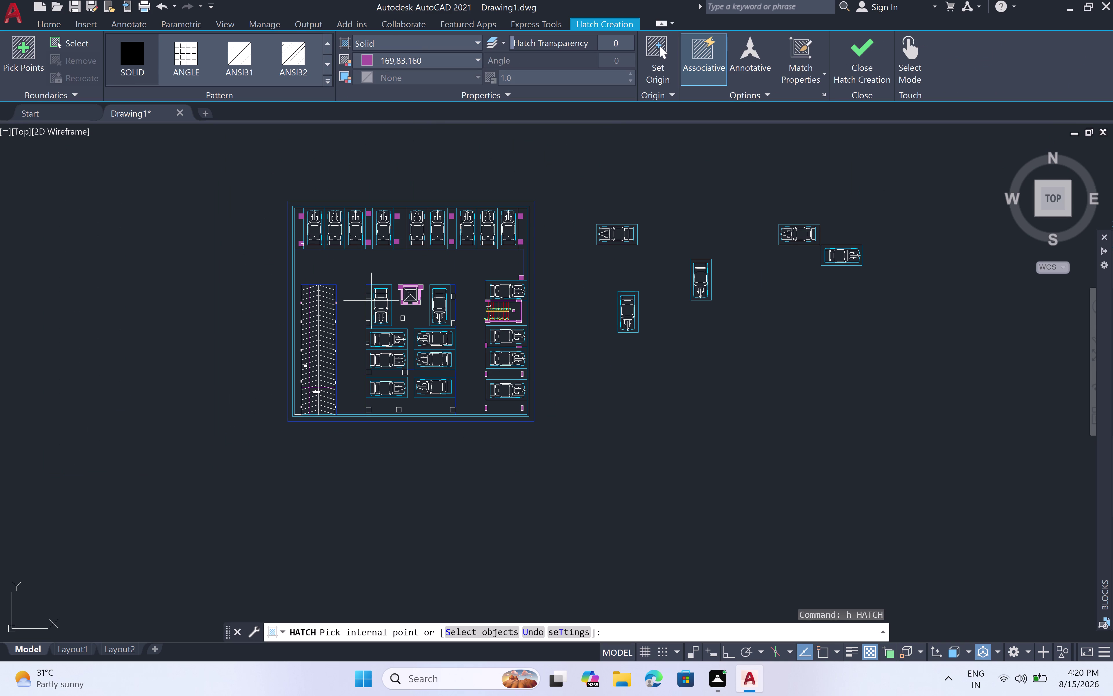
Fill five column squares beside the cars and below the lift core with magenta.
scroll(up, 3)
click(370, 335)
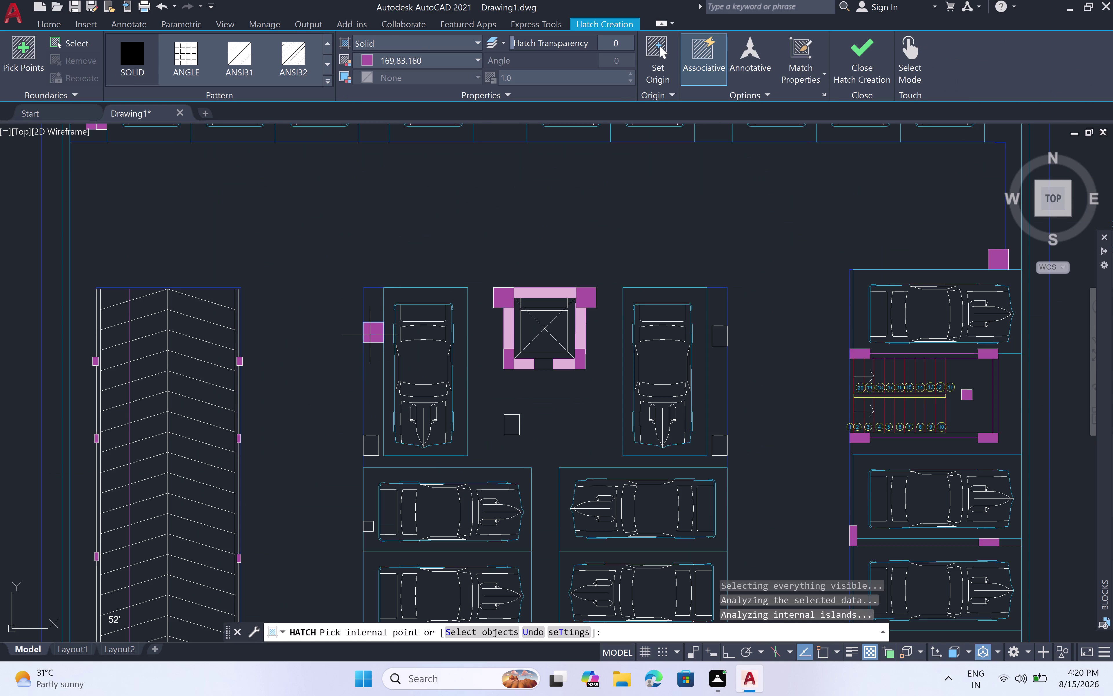
click(373, 453)
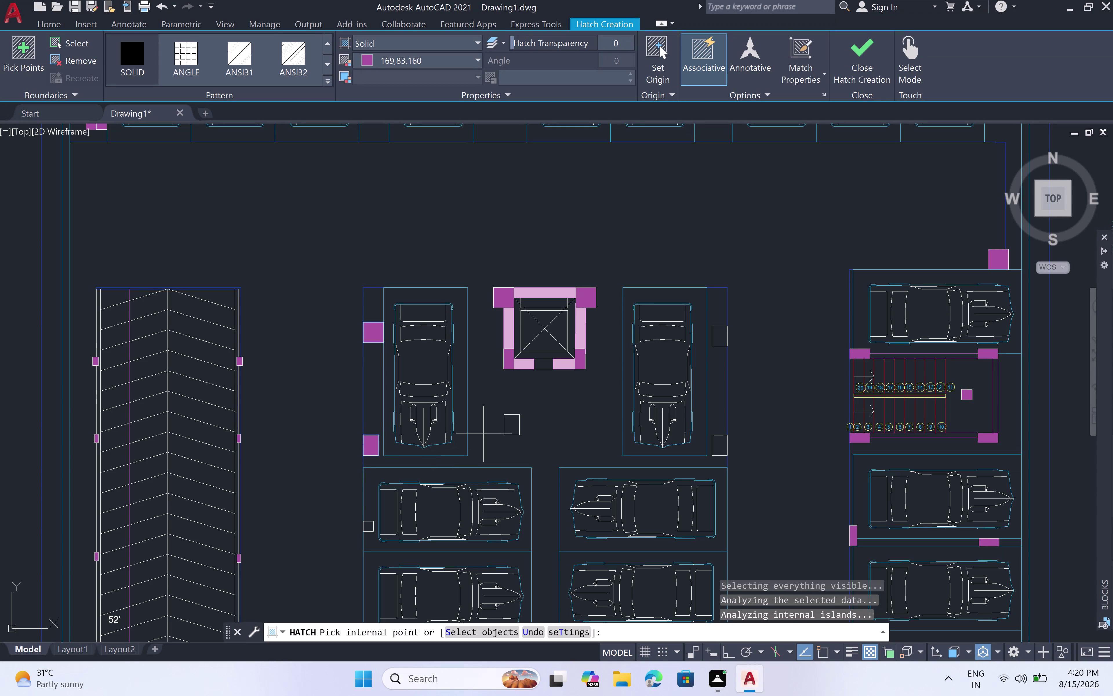
click(514, 426)
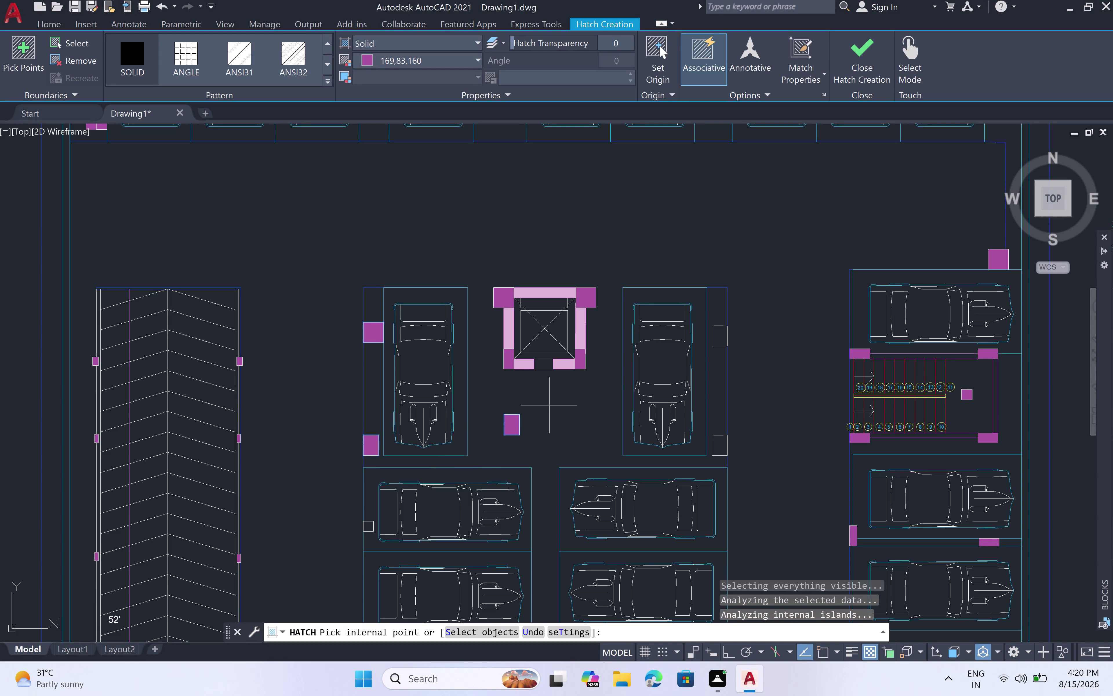
click(719, 338)
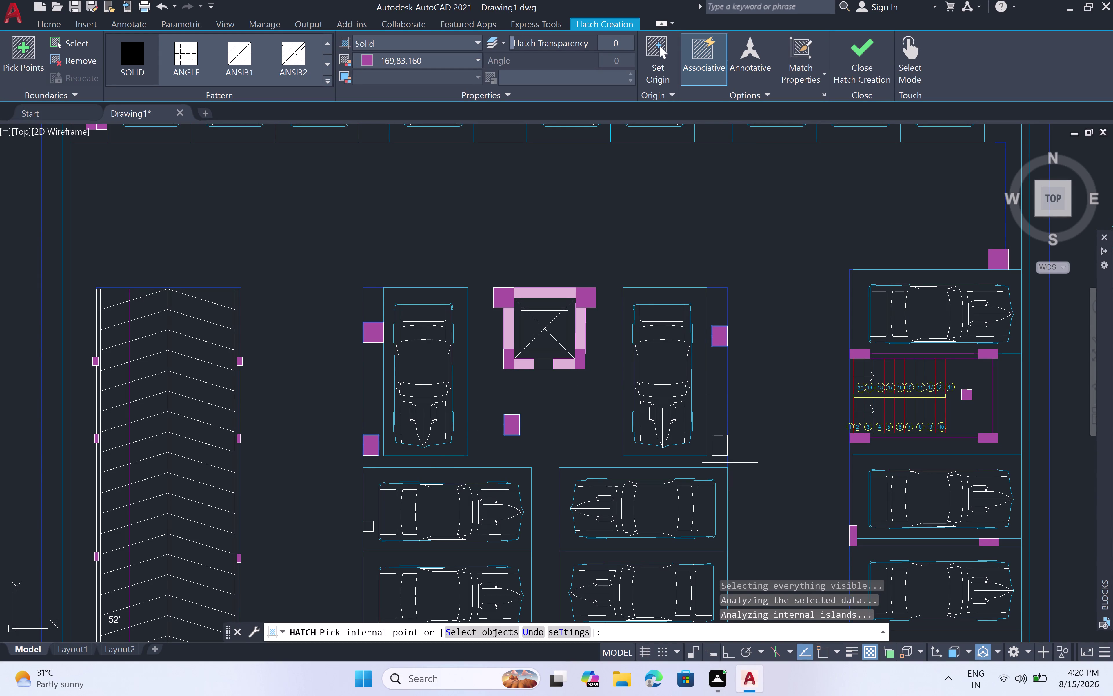
click(720, 441)
Pan across the plan and fill two more empty column squares beside the cars.
scroll(down, 3)
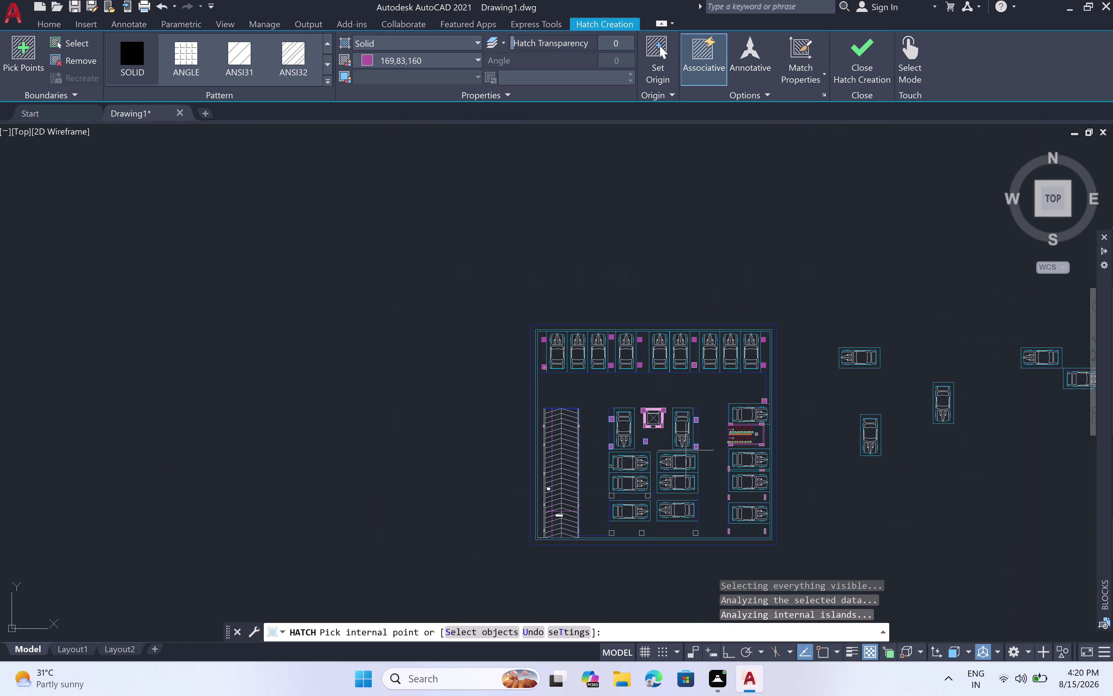
middle_drag(596, 497, 567, 400)
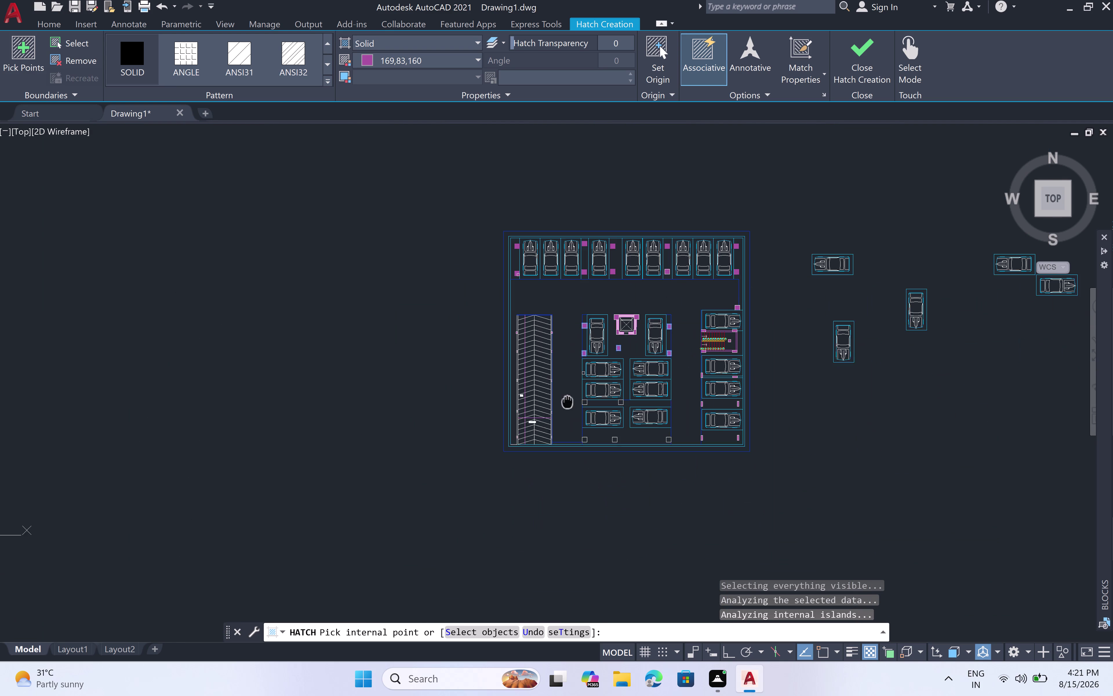
middle_drag(567, 399, 567, 398)
scroll(up, 3)
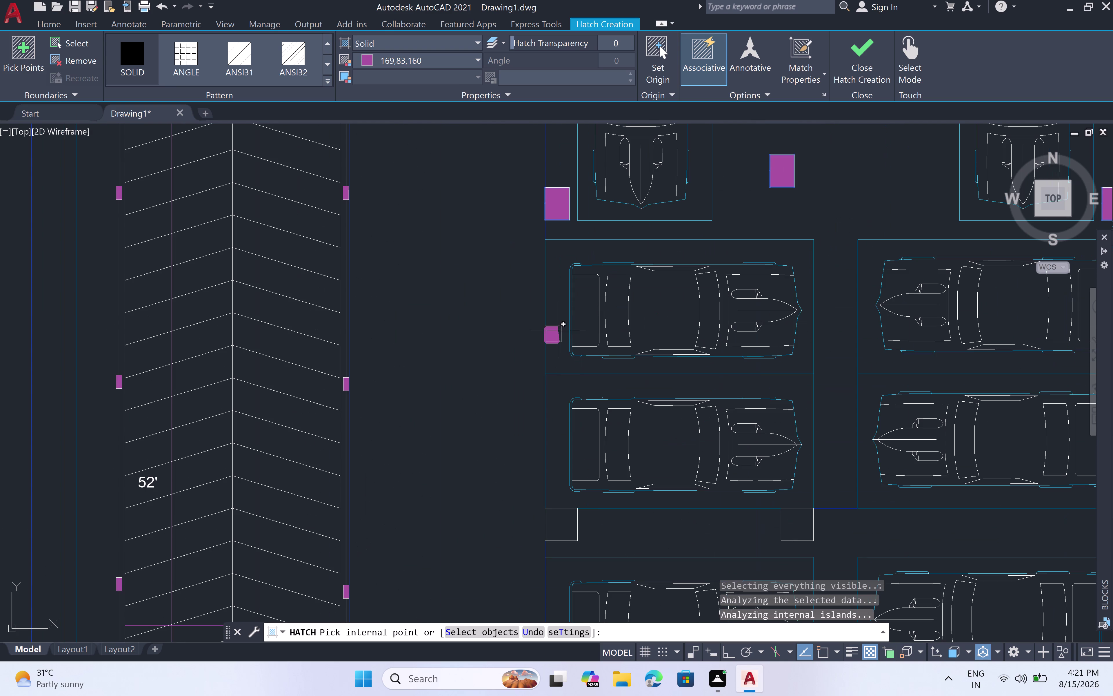
scroll(up, 3)
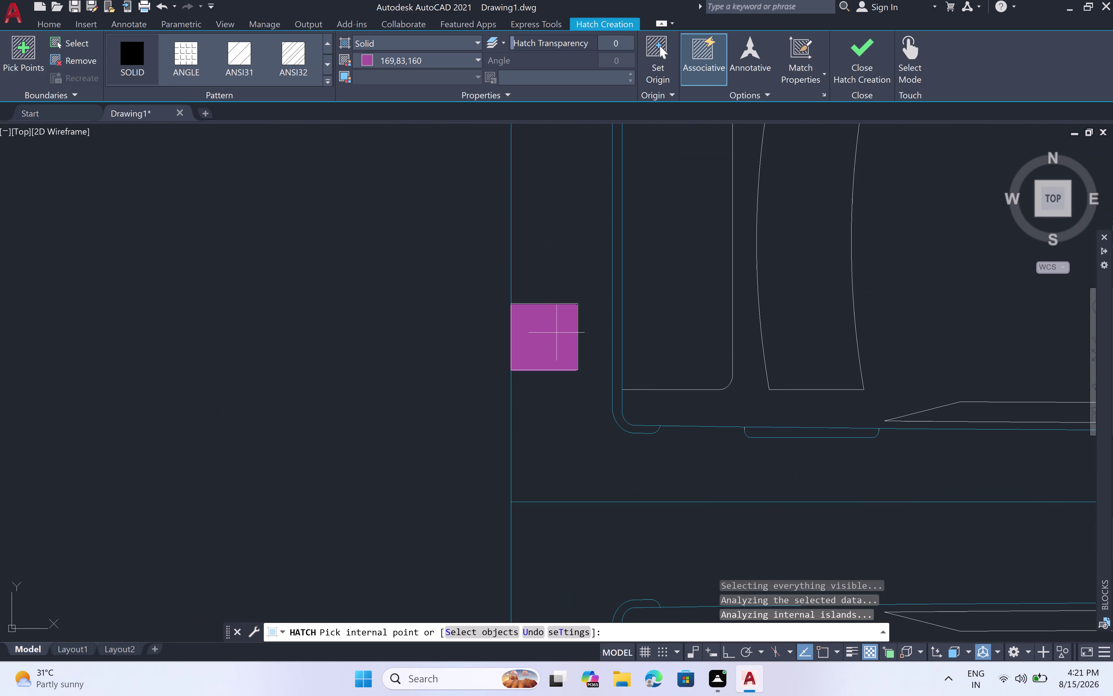
double_click(557, 333)
scroll(down, 3)
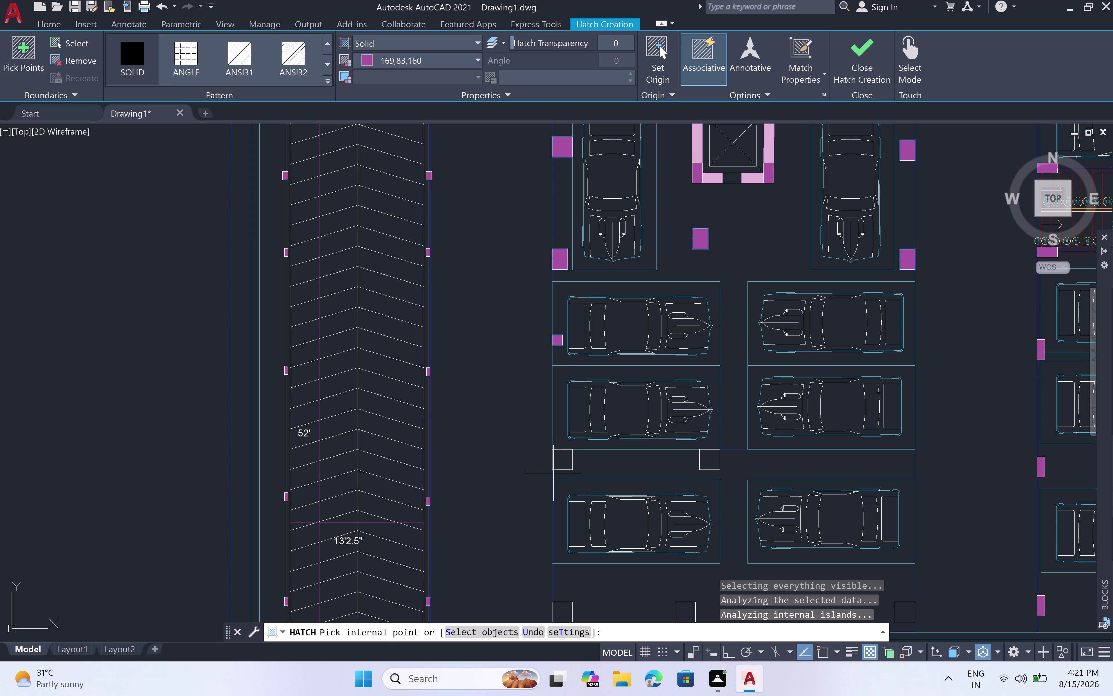
scroll(up, 3)
click(563, 463)
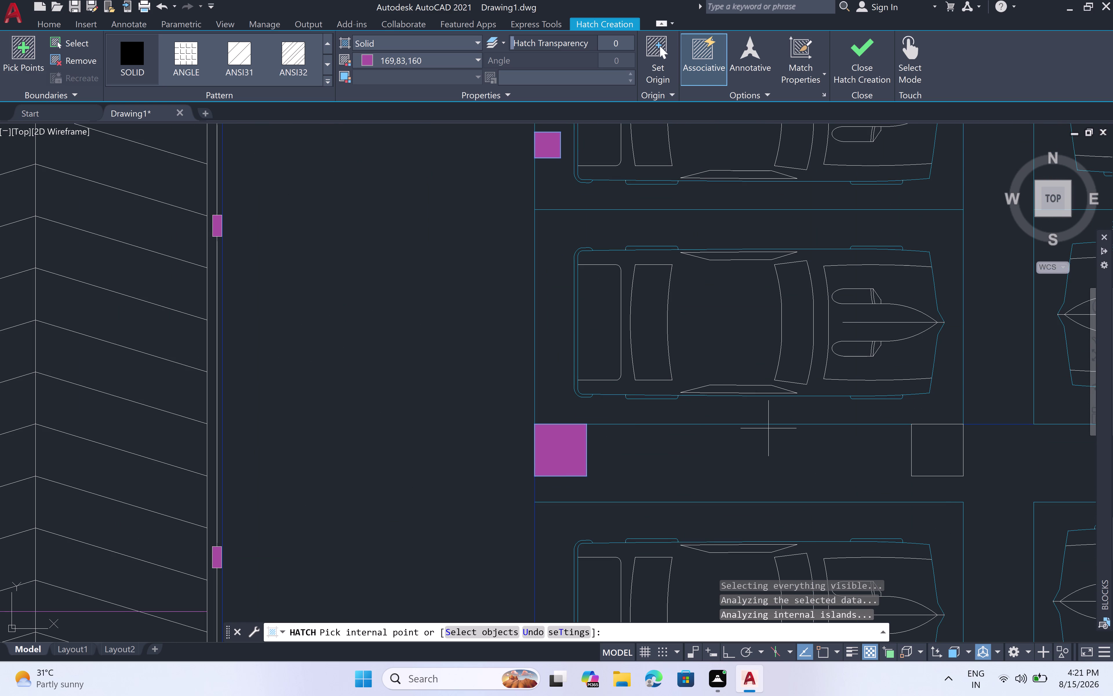
middle_drag(760, 452, 508, 379)
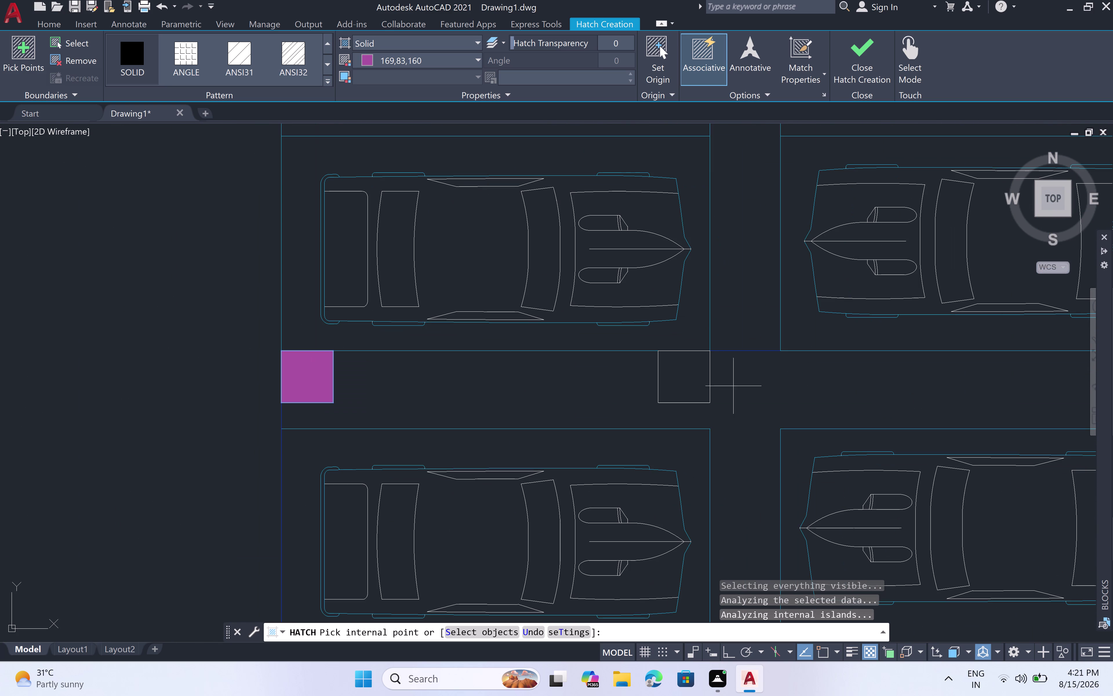
click(691, 382)
Fill the remaining empty column squares along the plan's bottom edge and lower centre.
scroll(down, 3)
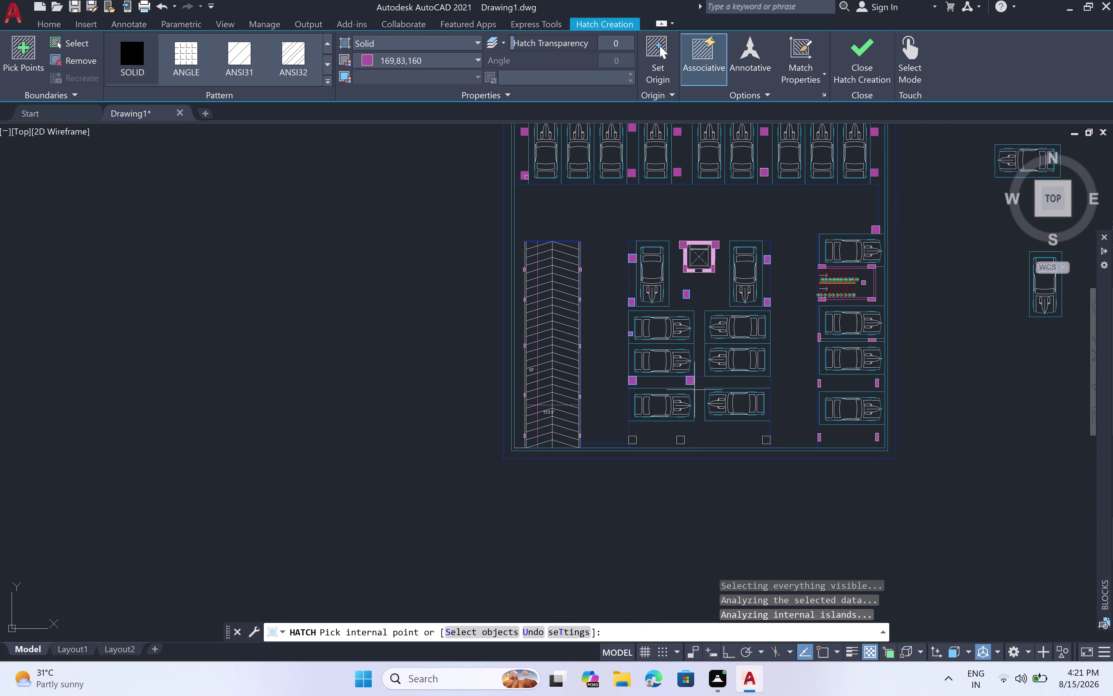
scroll(up, 3)
scroll(up, 3)
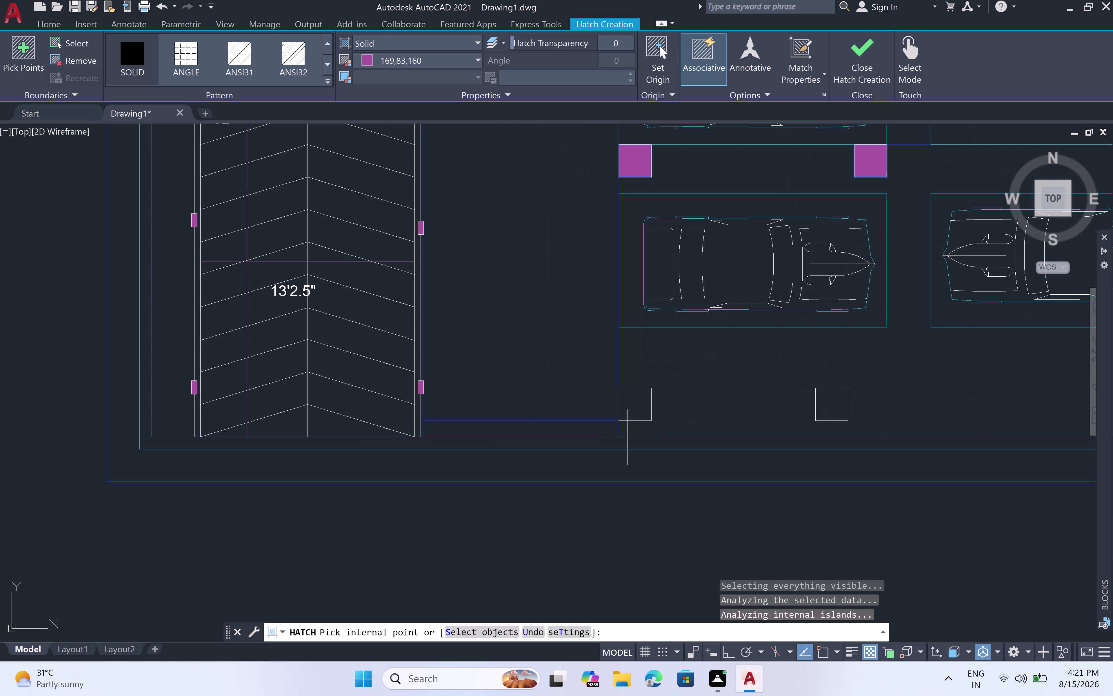
click(642, 404)
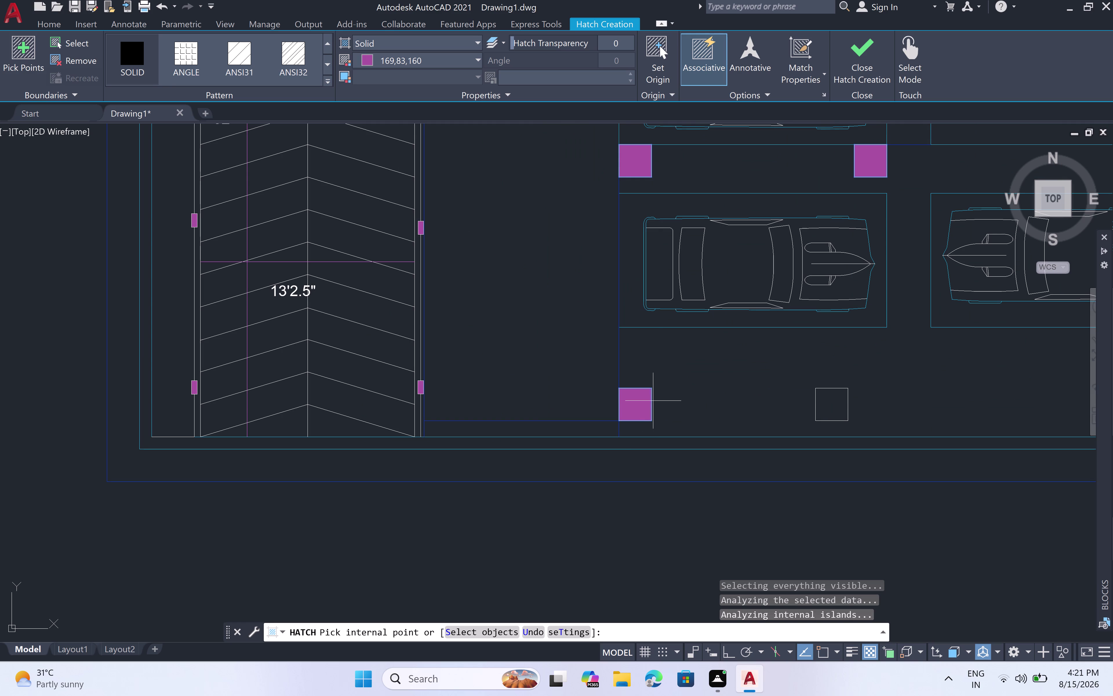
click(834, 406)
scroll(down, 3)
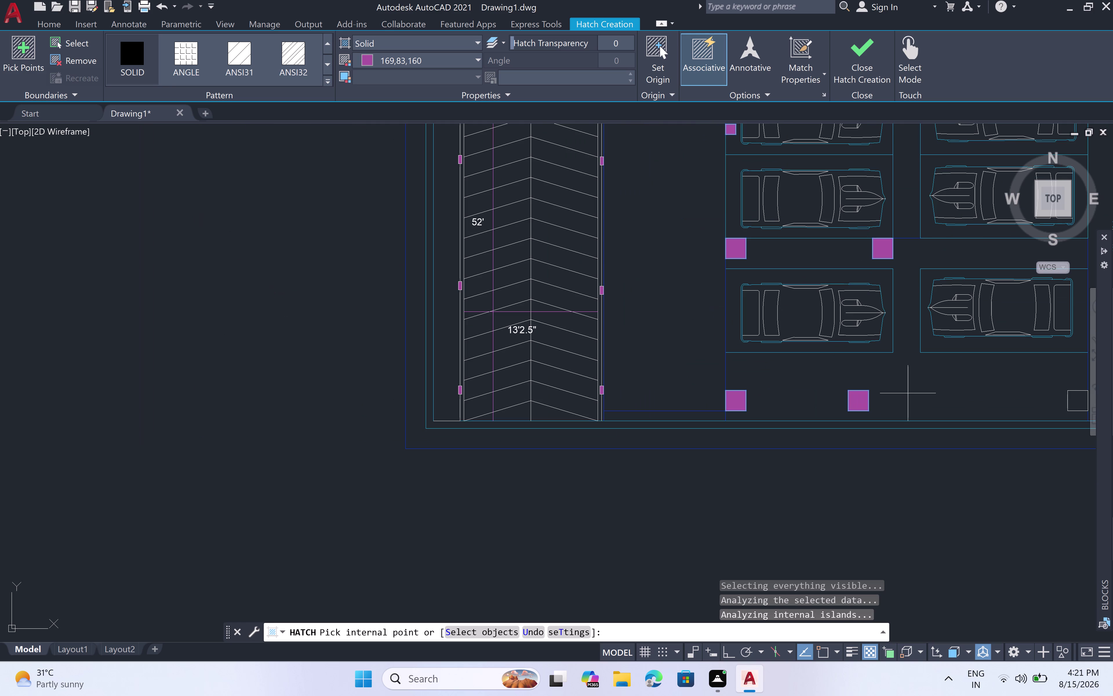
middle_drag(943, 394, 299, 393)
scroll(down, 3)
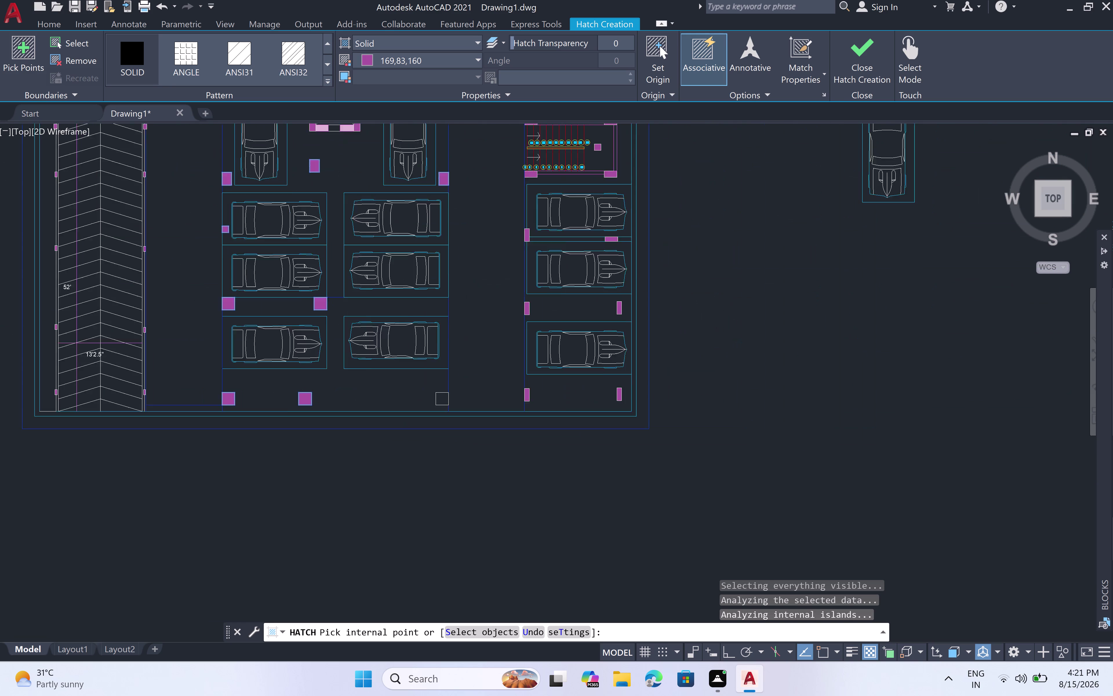
scroll(down, 3)
scroll(up, 3)
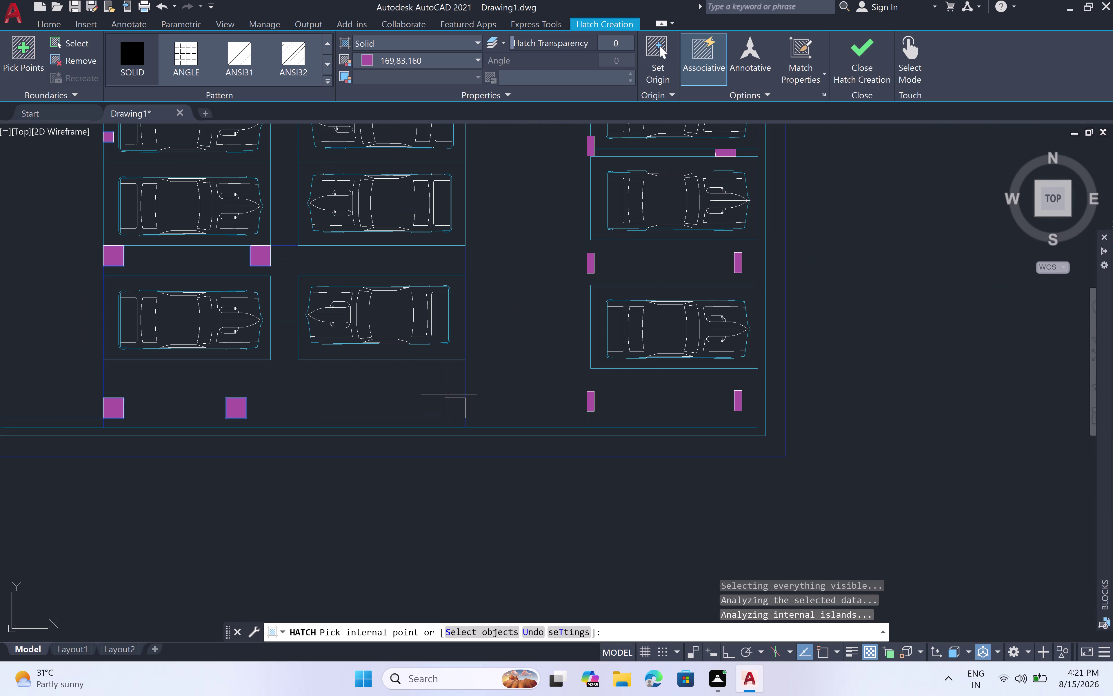
click(453, 411)
scroll(down, 3)
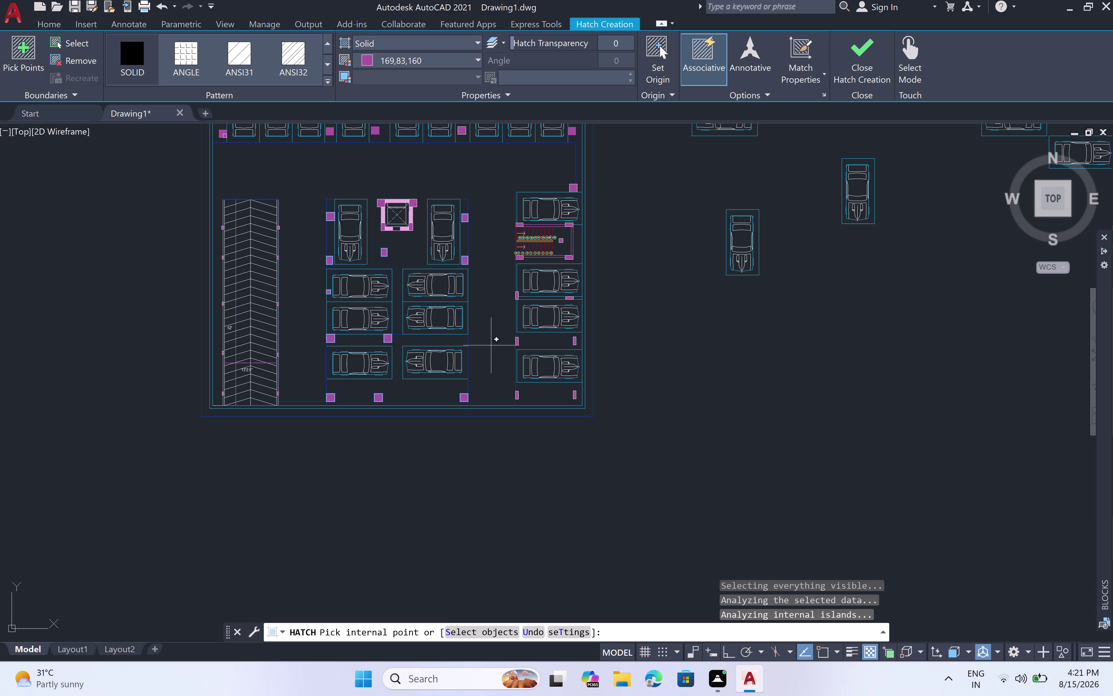
End the hatch command and bring the whole parking plan into view.
key(Escape)
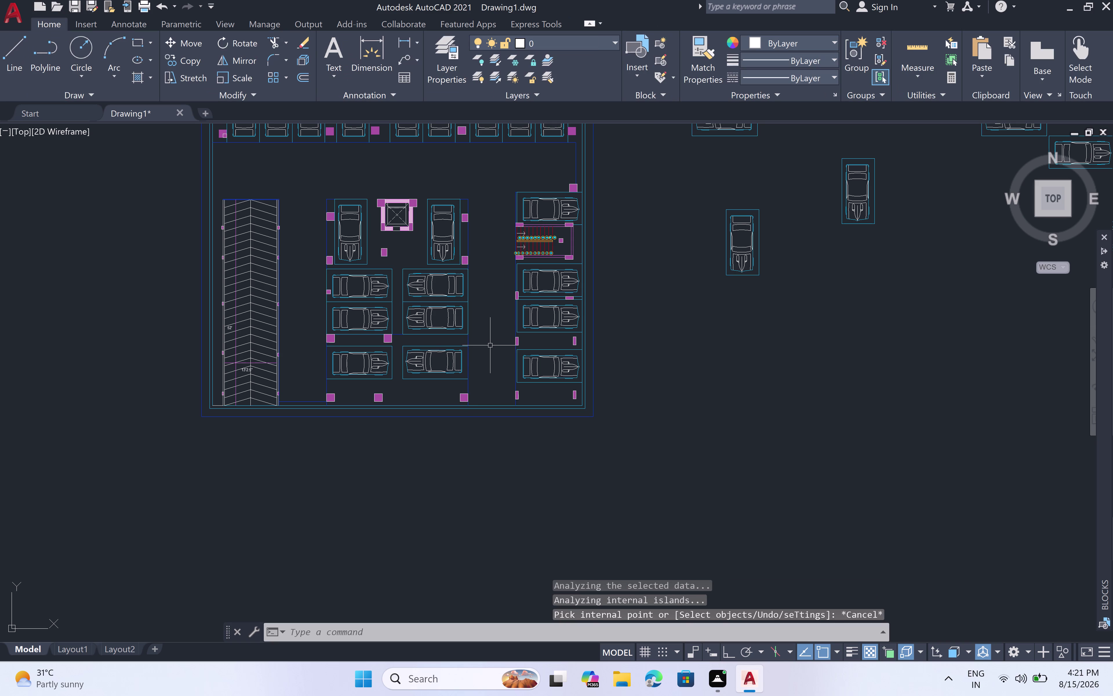
key(Escape)
scroll(down, 3)
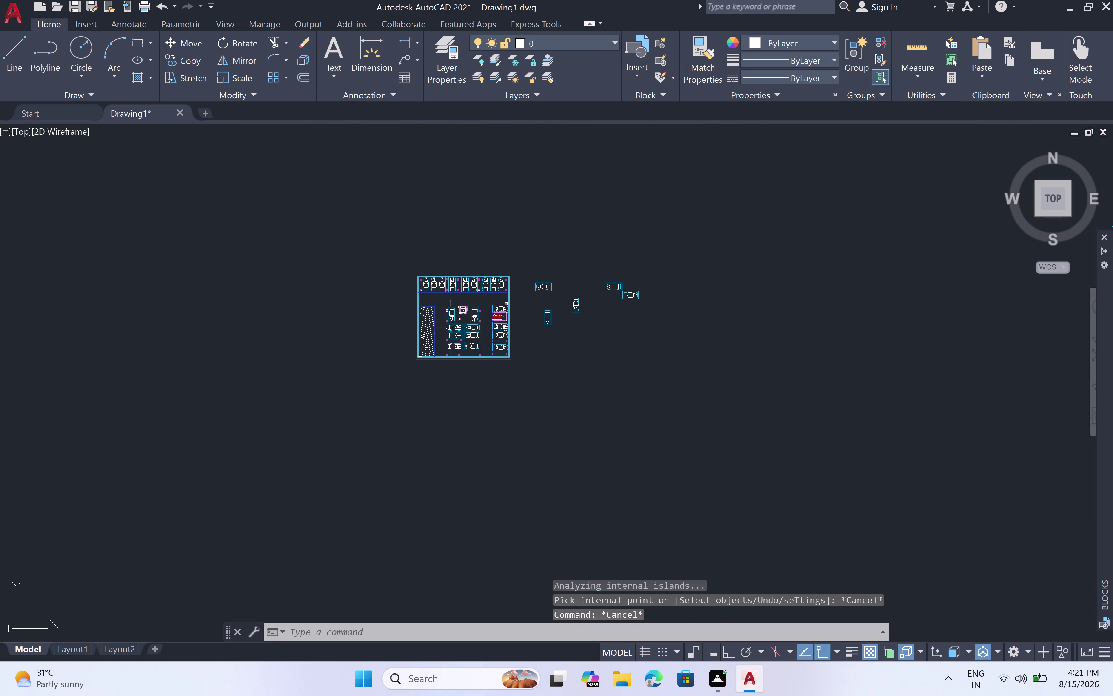
scroll(up, 3)
scroll(down, 3)
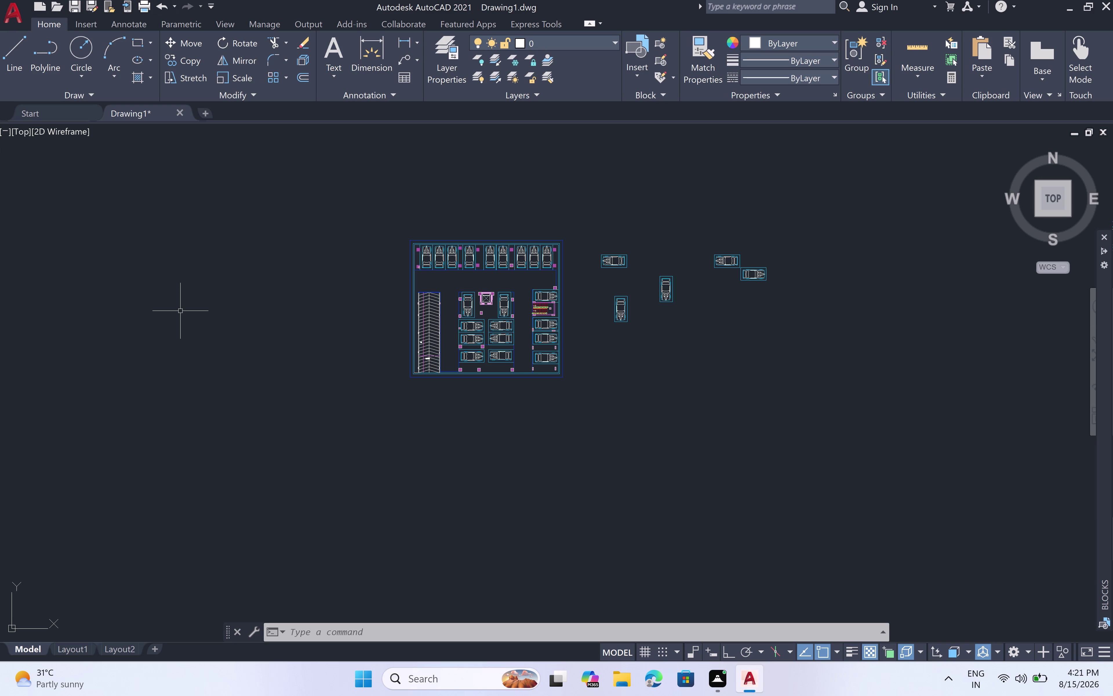
Start a new hatch with the H alias and switch its type from solid to Pattern.
text(h)
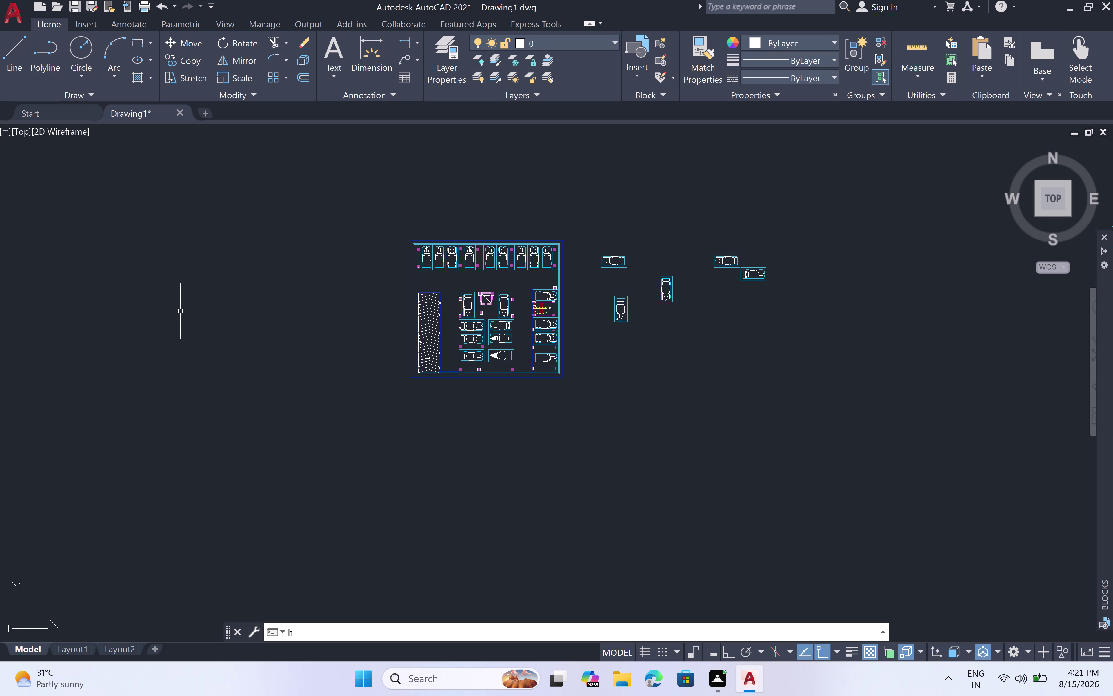
key(space)
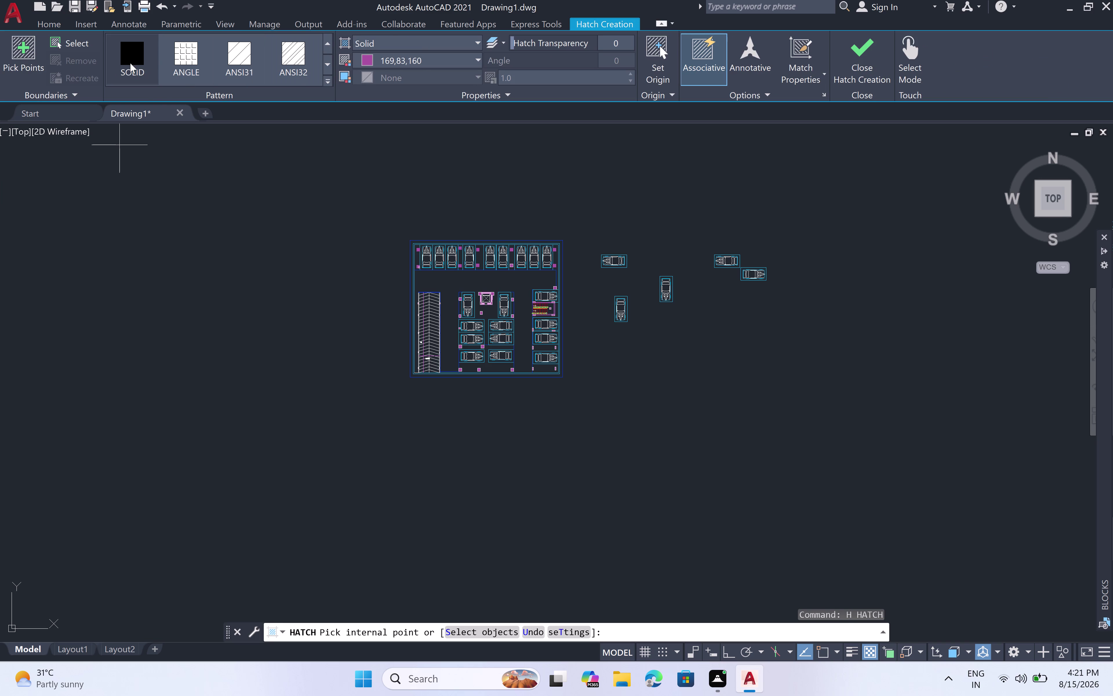
click(478, 41)
double_click(441, 89)
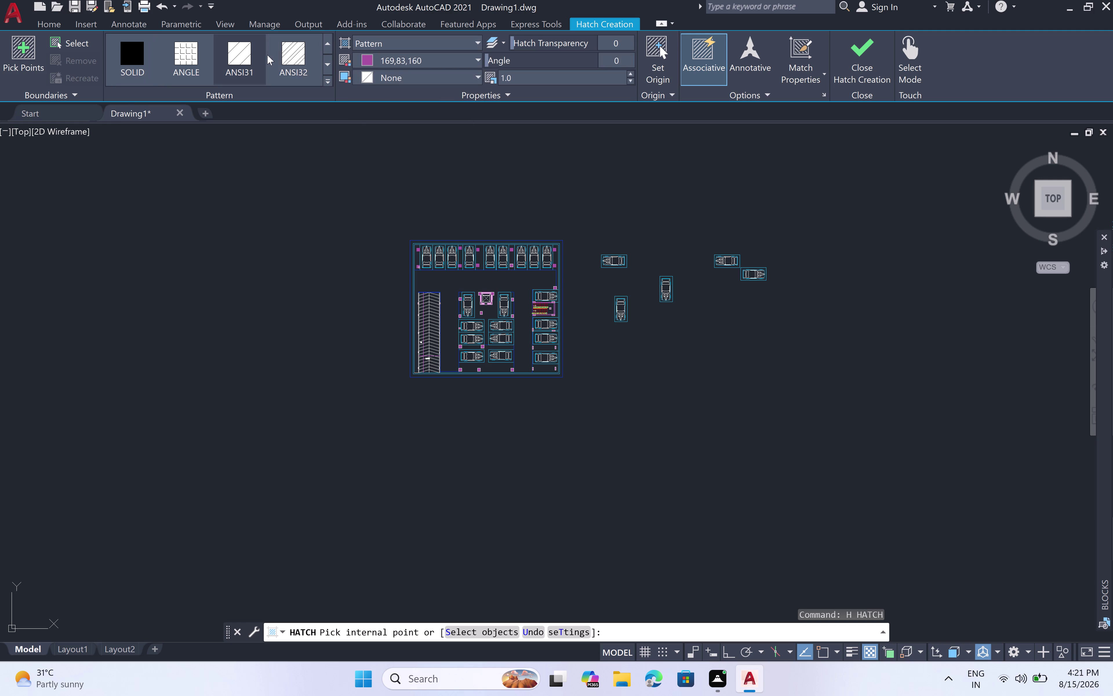
Page through the Pattern gallery and expand the full set of hatch patterns.
triple_click(327, 65)
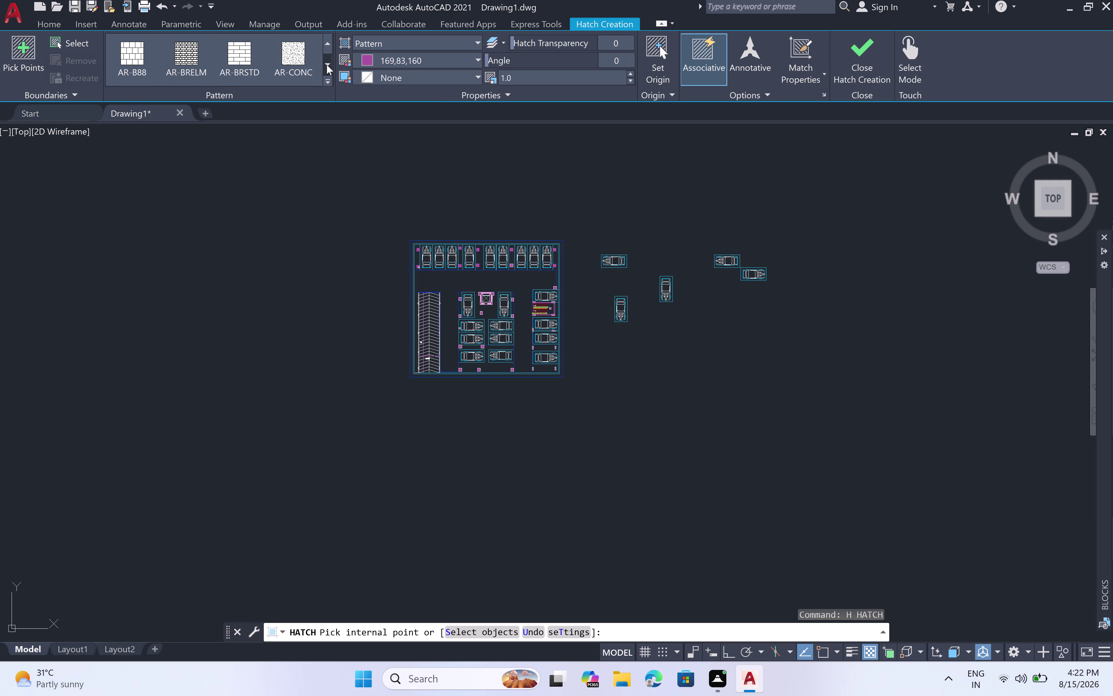
click(327, 64)
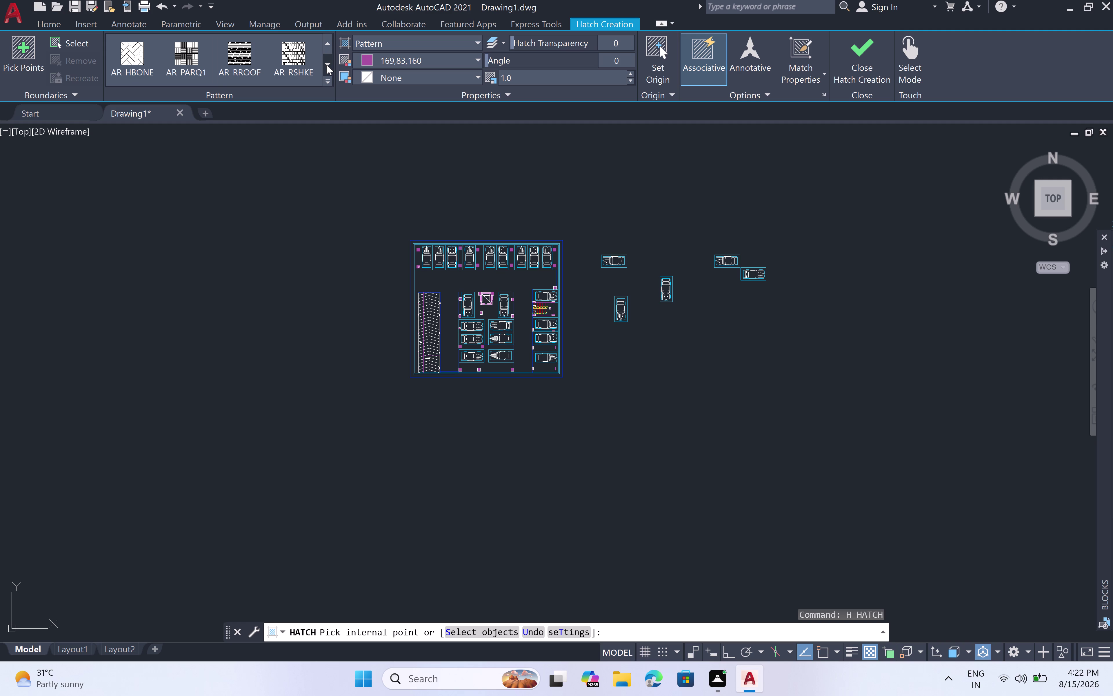
click(327, 65)
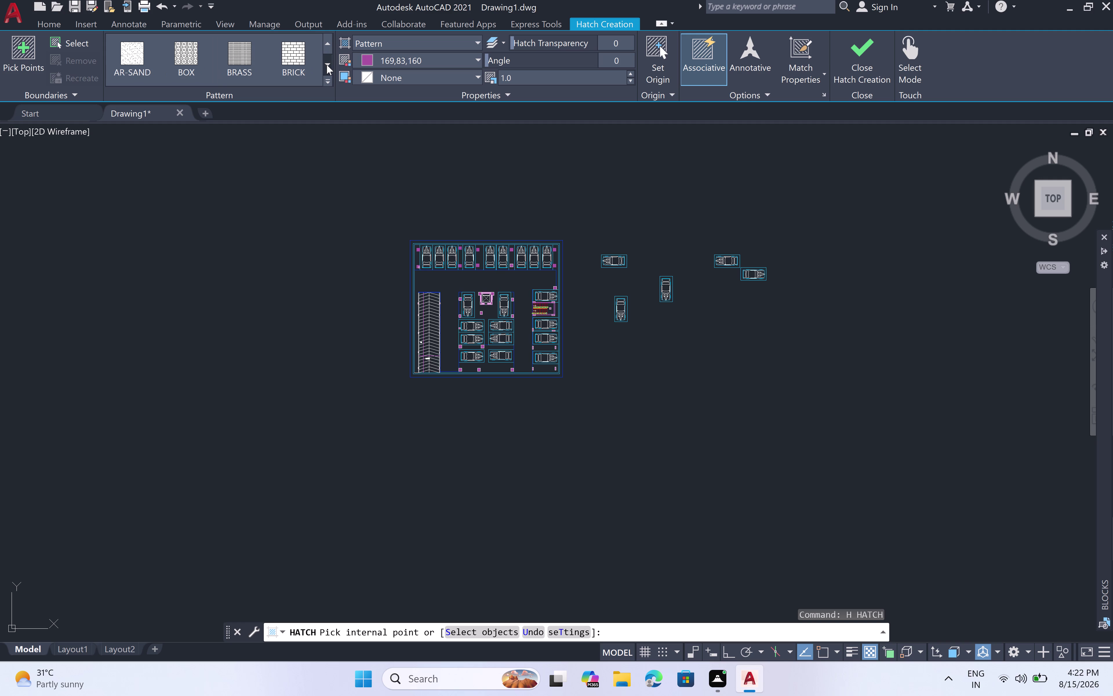
double_click(327, 65)
click(327, 64)
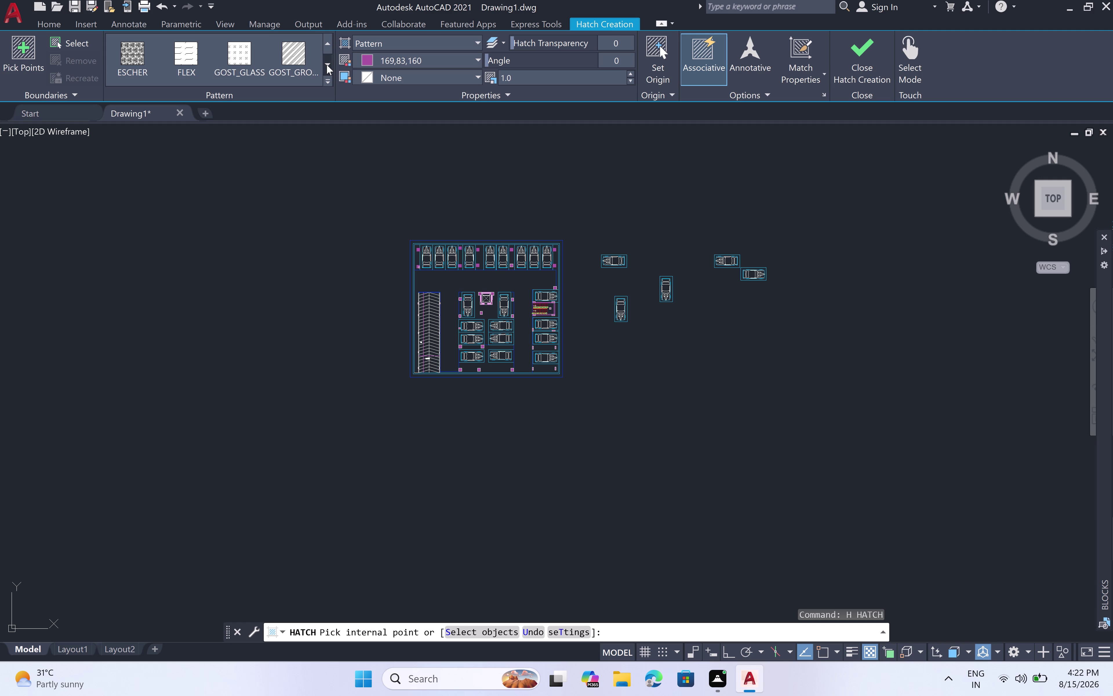
click(327, 64)
click(327, 64)
click(327, 65)
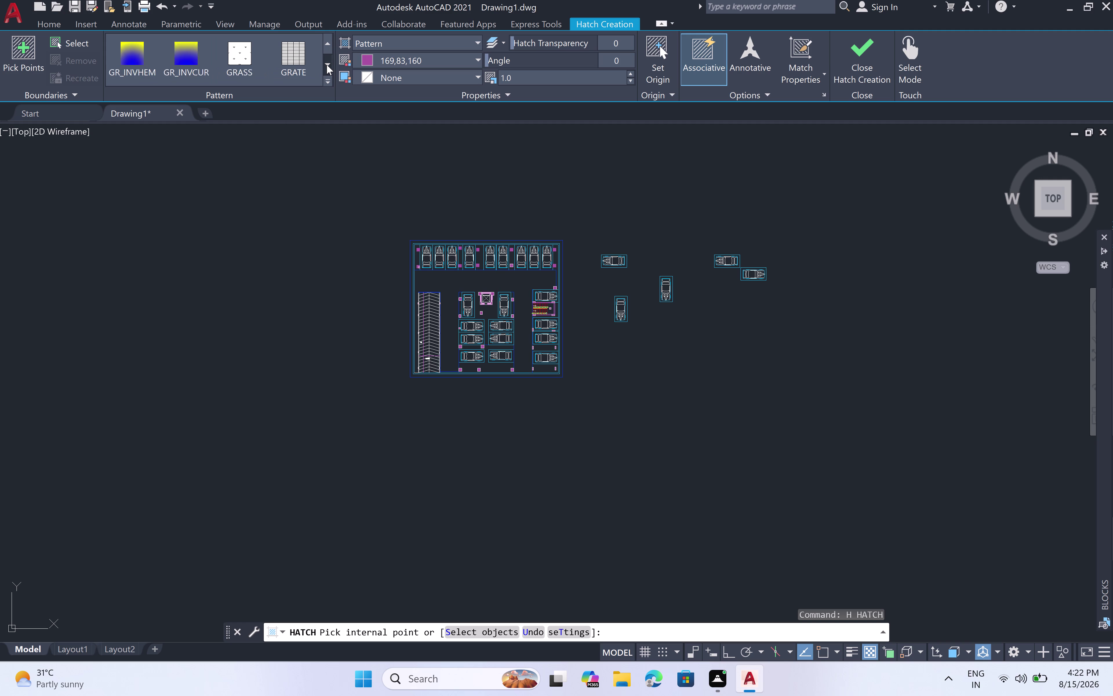
click(327, 65)
click(327, 65)
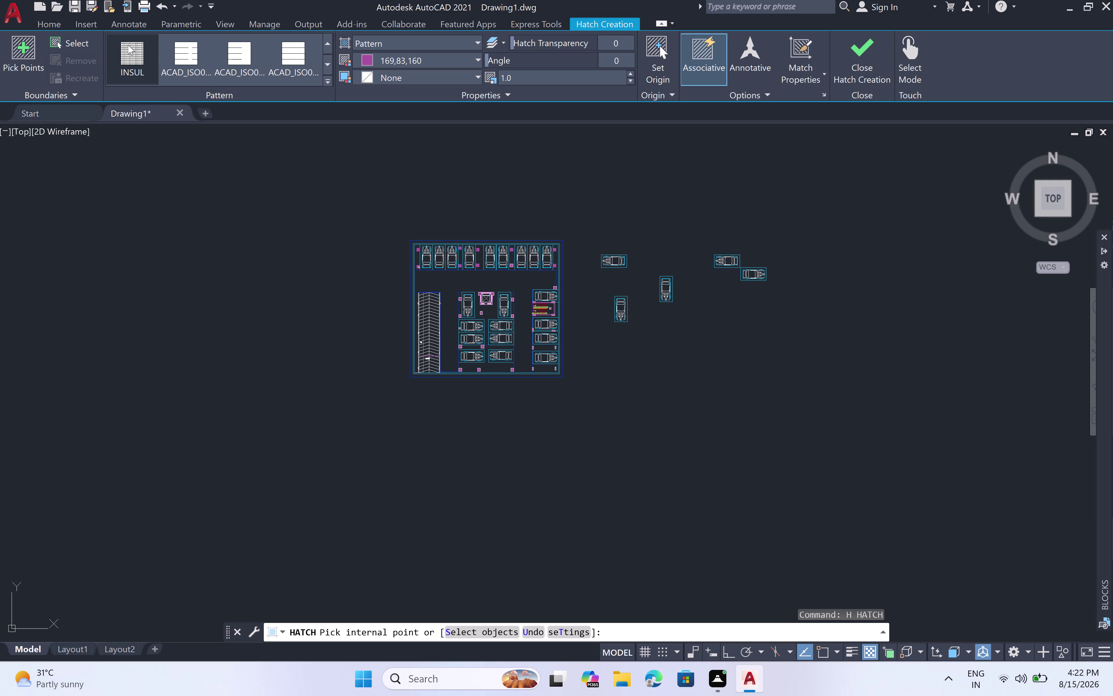
scroll(up, 3)
scroll(down, 3)
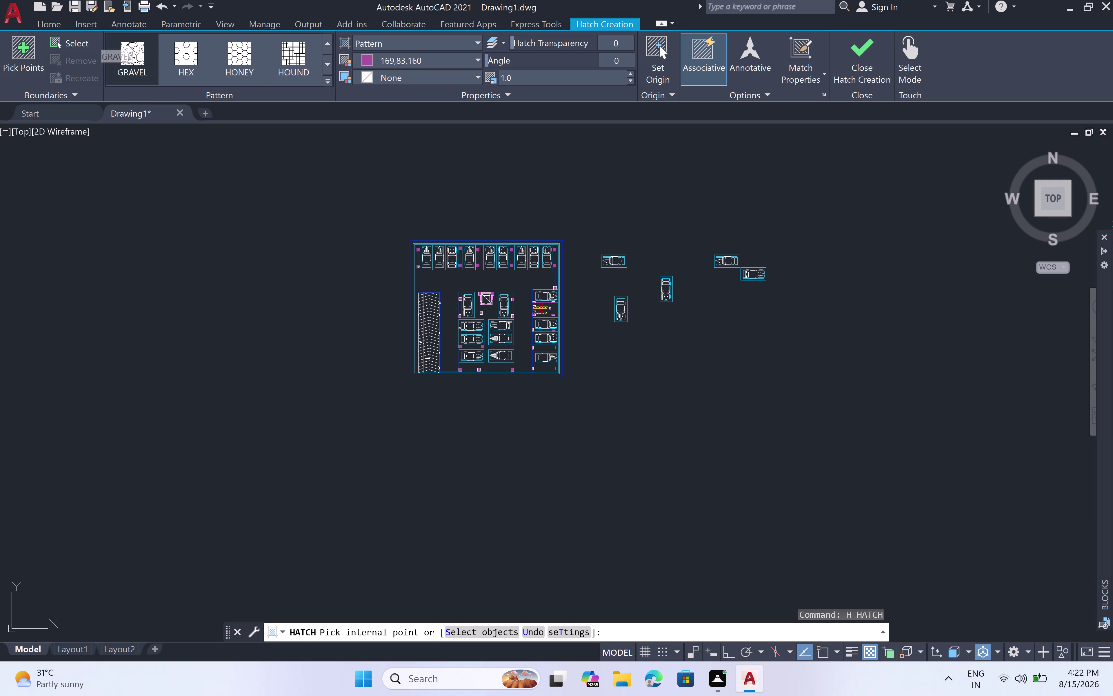
scroll(down, 3)
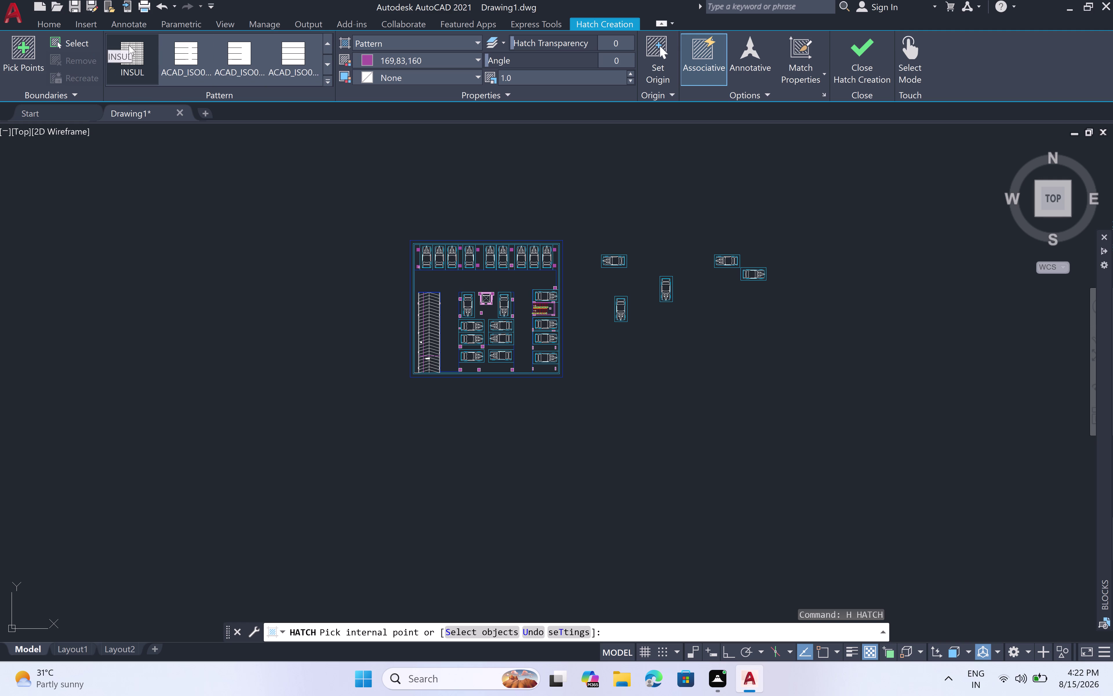
click(328, 76)
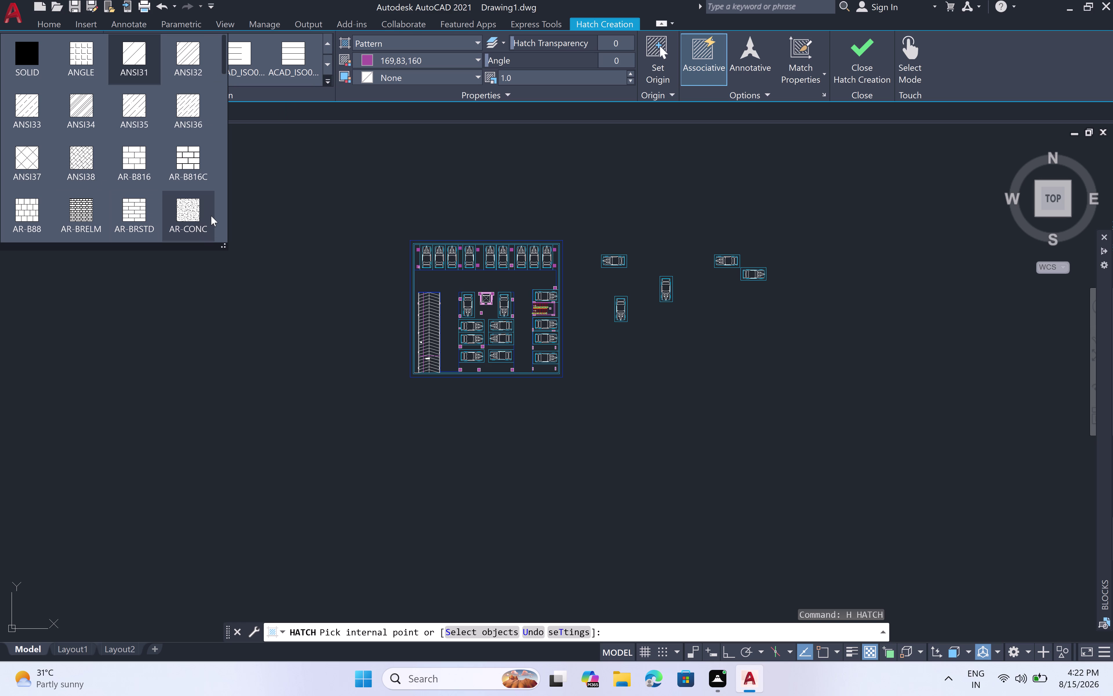
Scroll down the expanded pattern gallery and select the INSUL pattern.
scroll(down, 3)
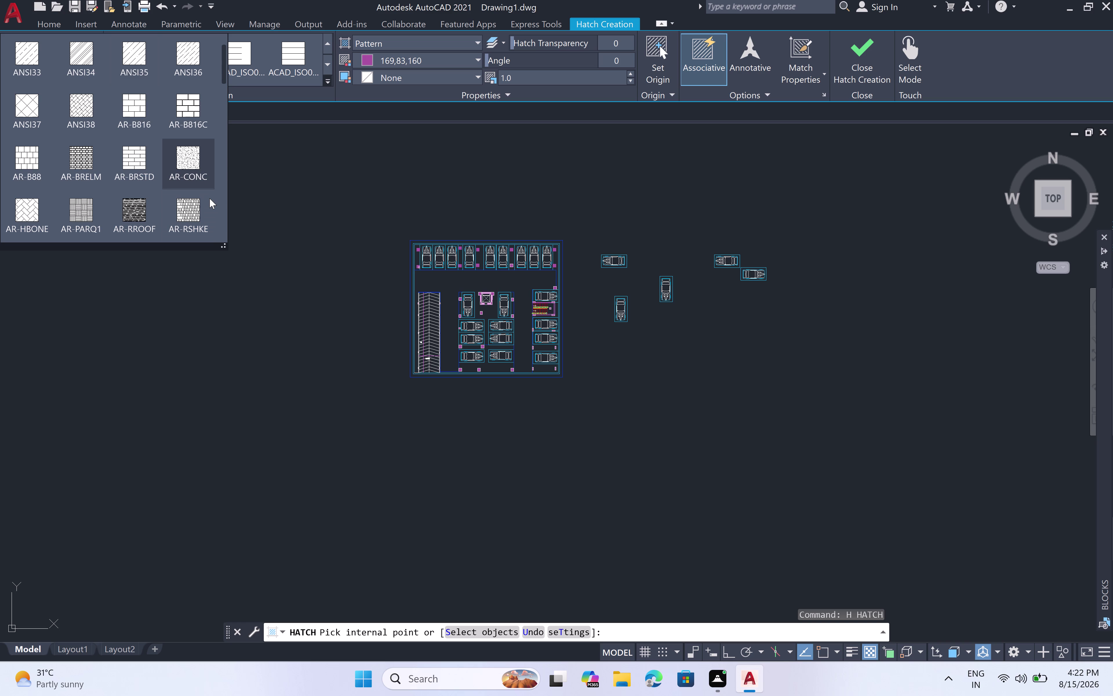
scroll(down, 3)
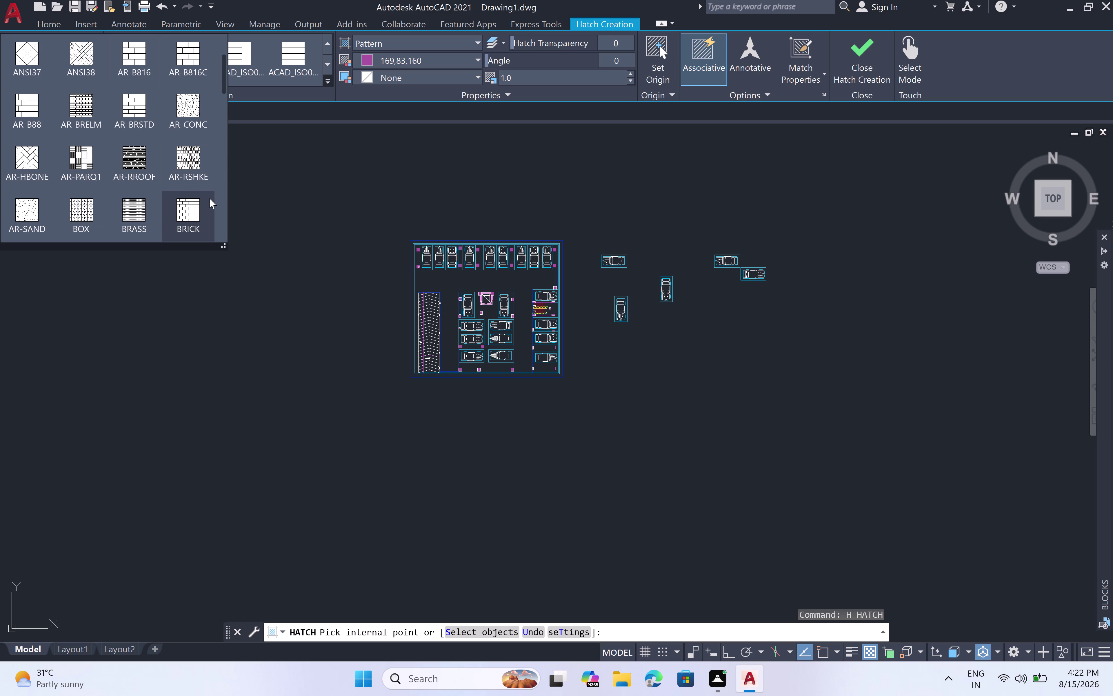
scroll(down, 3)
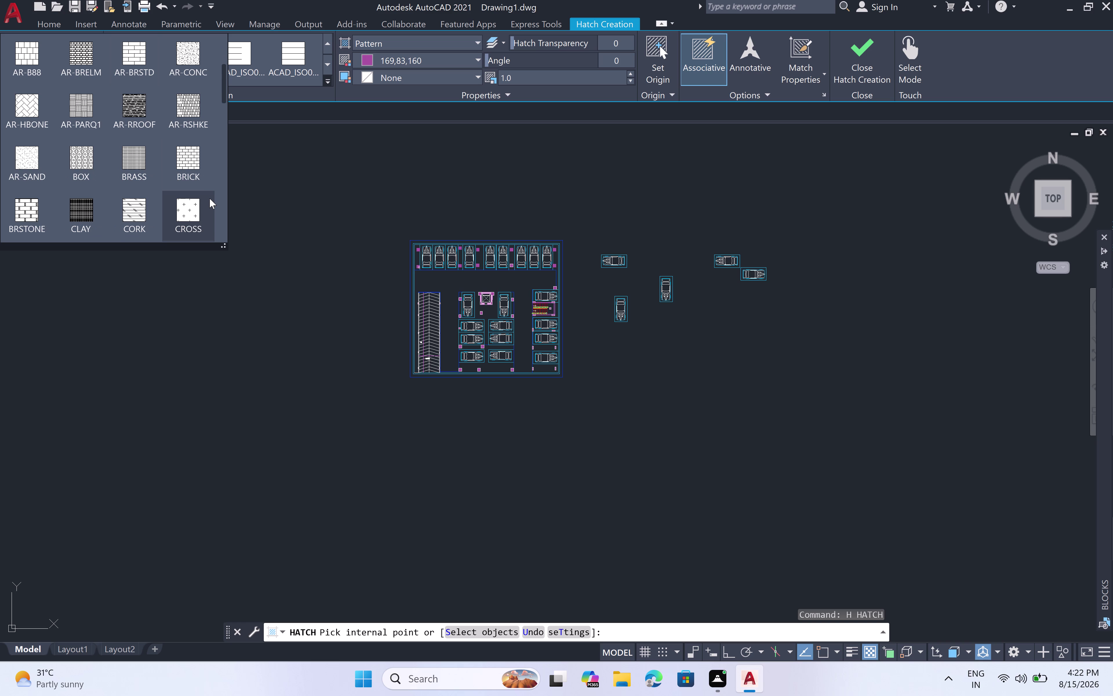
scroll(down, 3)
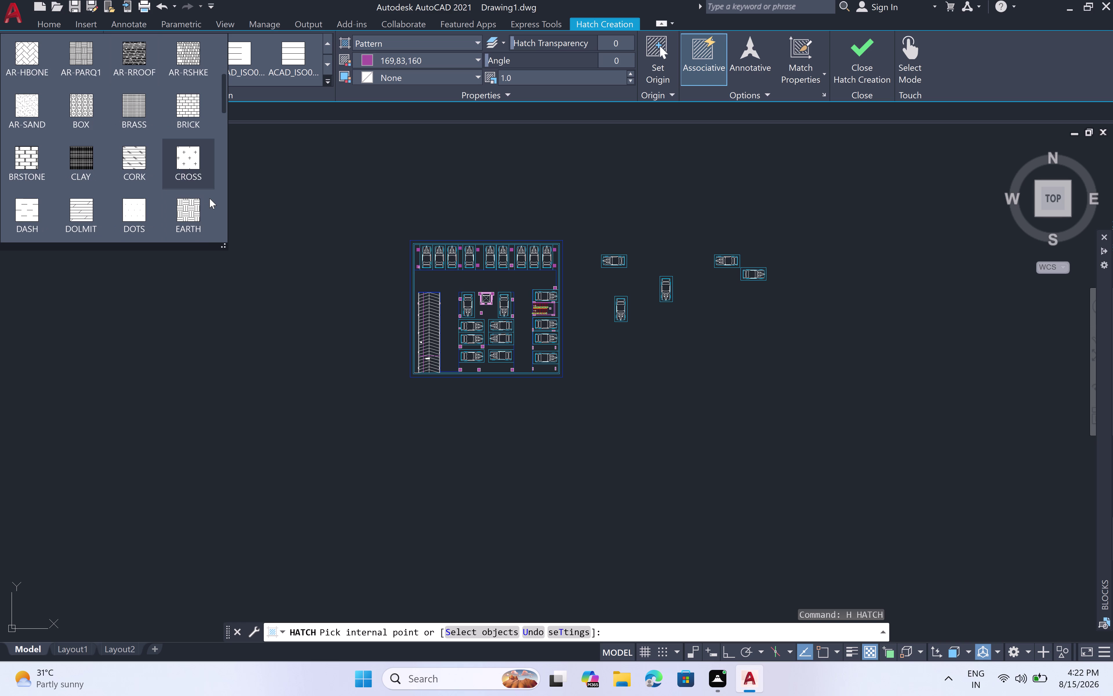
scroll(down, 3)
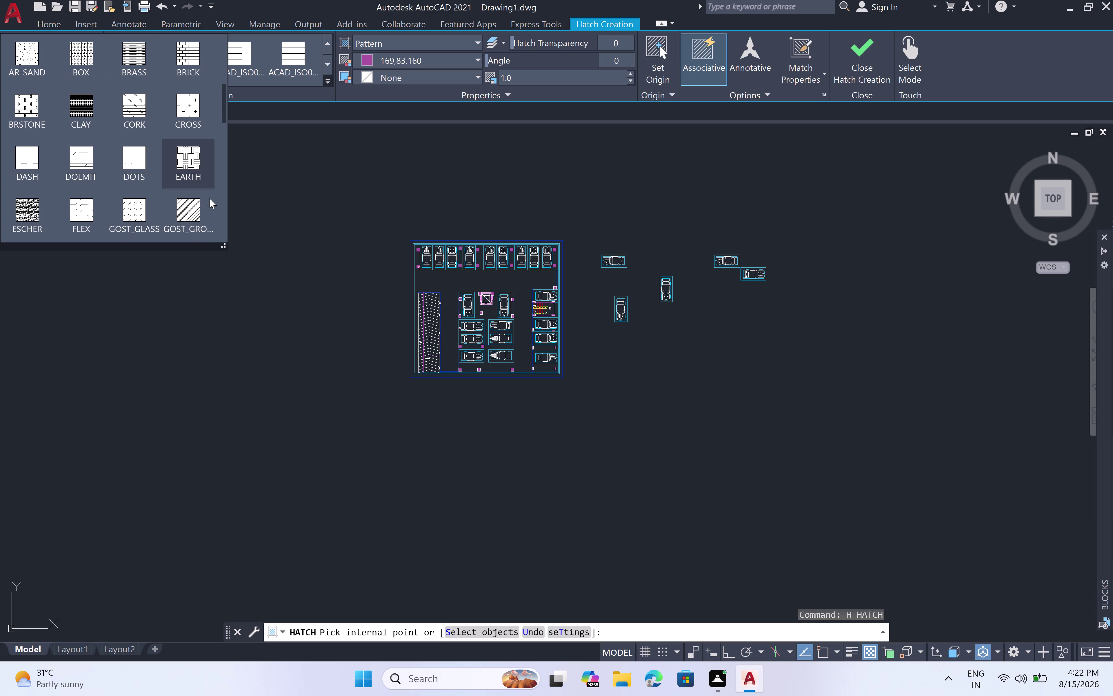
scroll(down, 3)
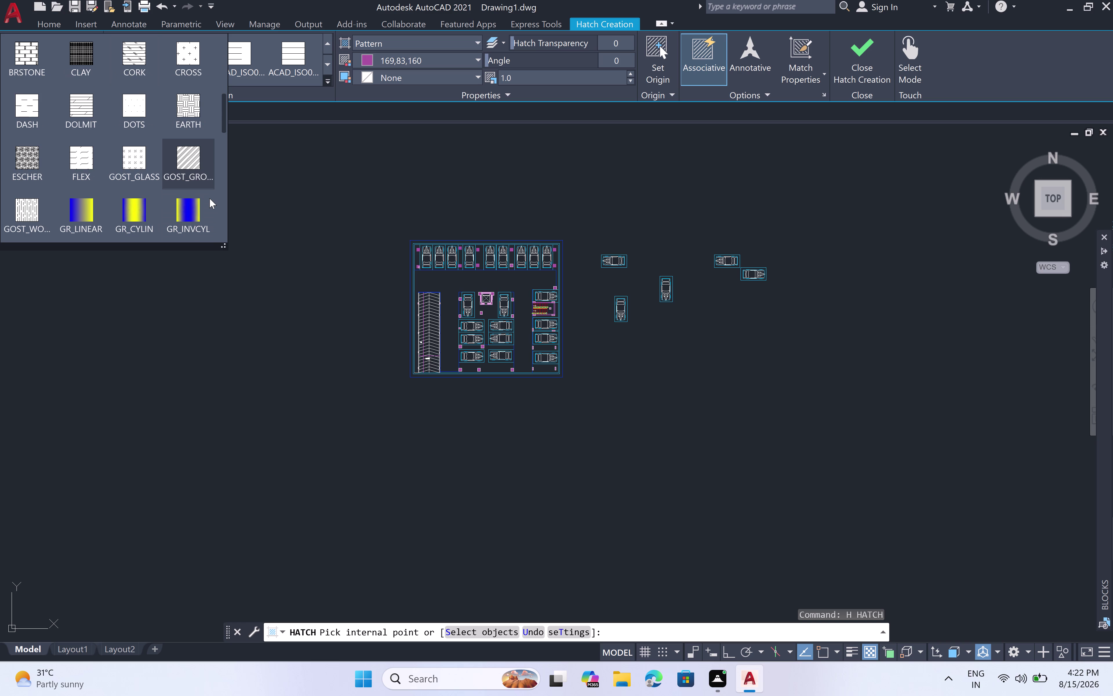
scroll(down, 3)
scroll(down, 3)
scroll(down, 3)
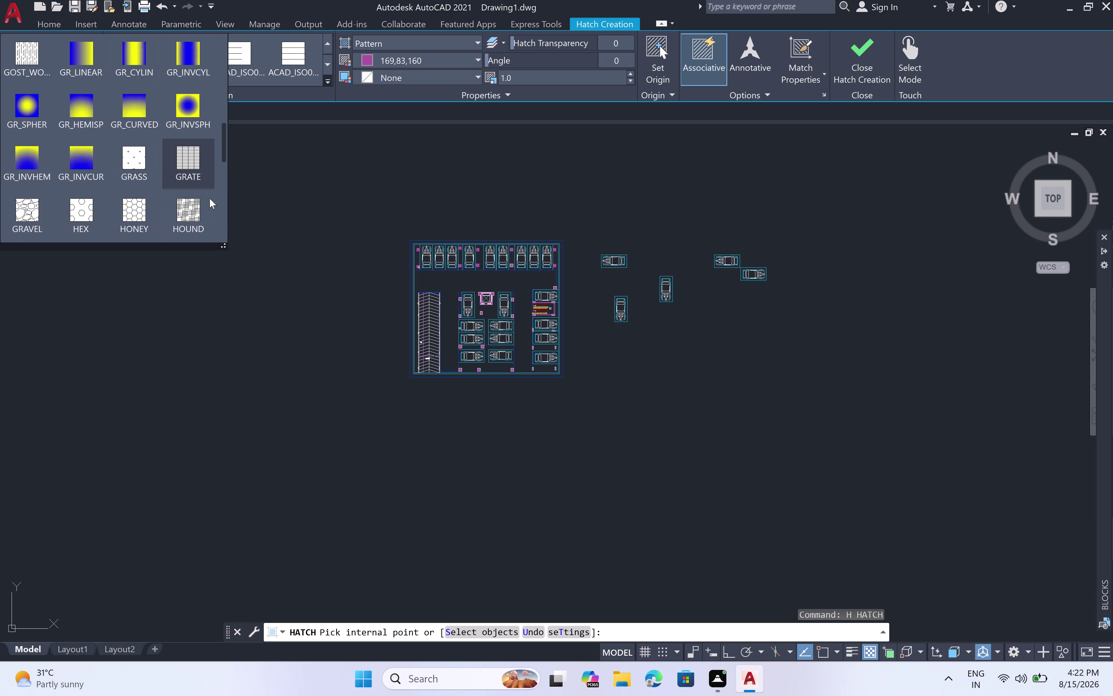
scroll(down, 3)
scroll(down, 3)
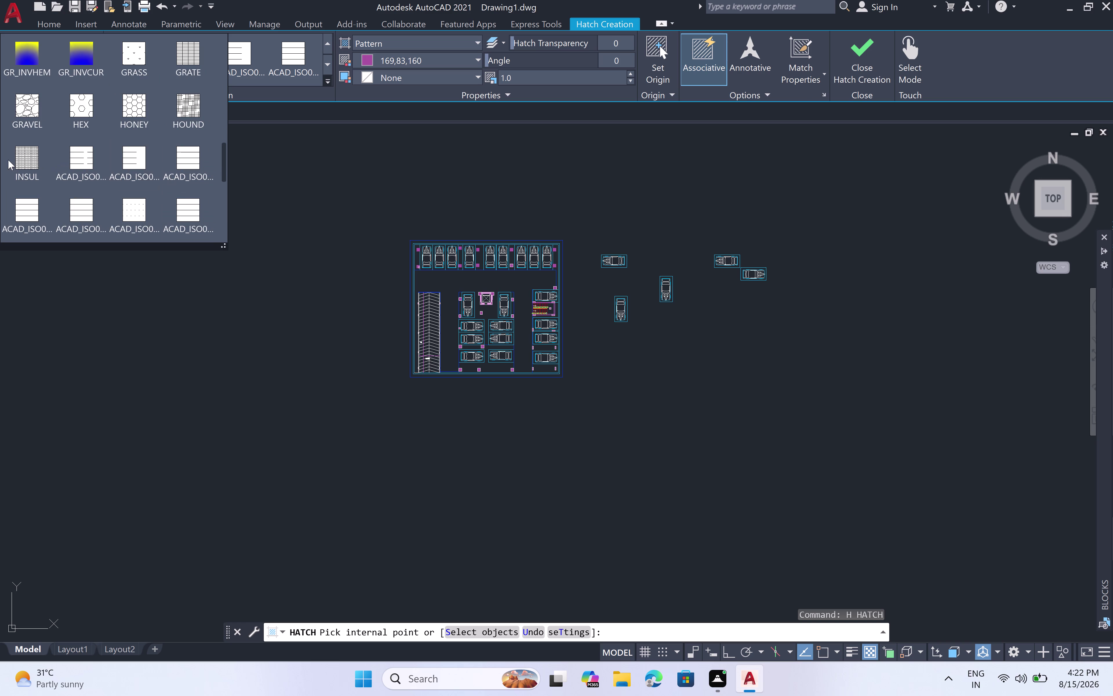
click(23, 152)
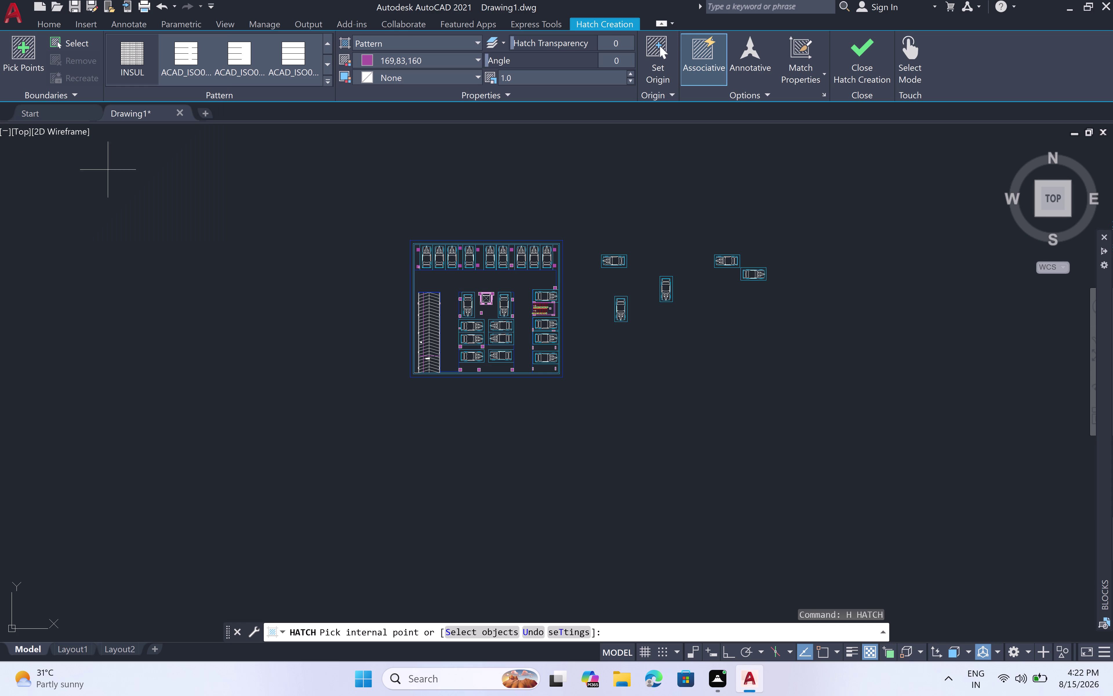
scroll(up, 3)
scroll(up, 3)
Pick points inside the parking floor, then cancel the slow INSUL fill analysis.
click(442, 278)
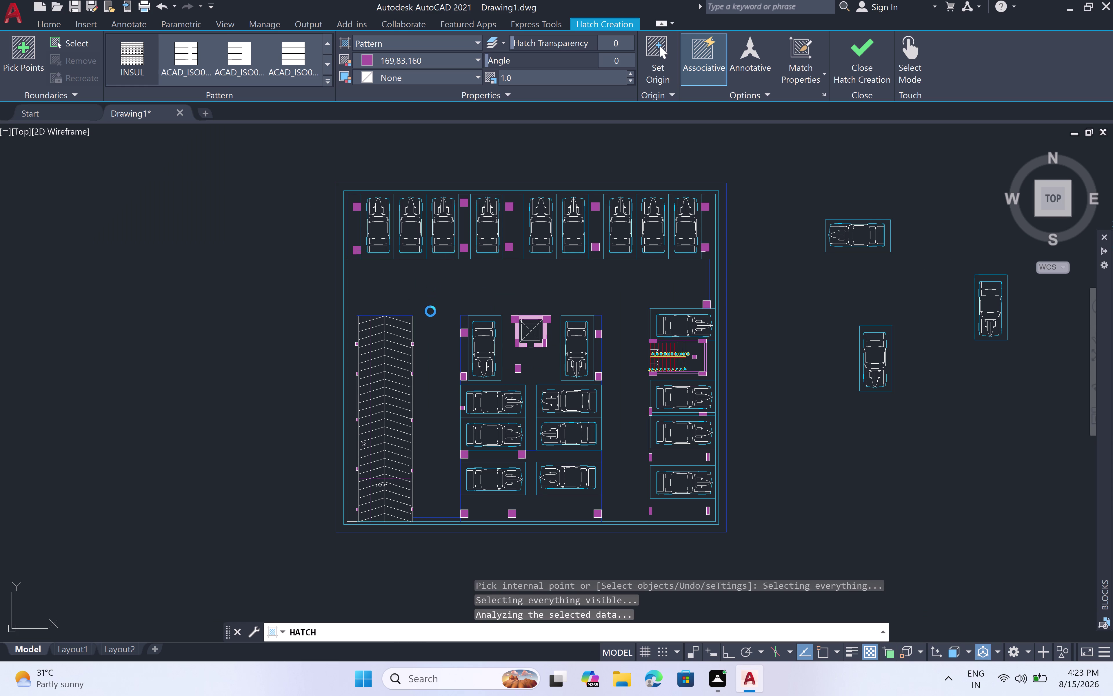
click(429, 292)
click(454, 278)
scroll(down, 3)
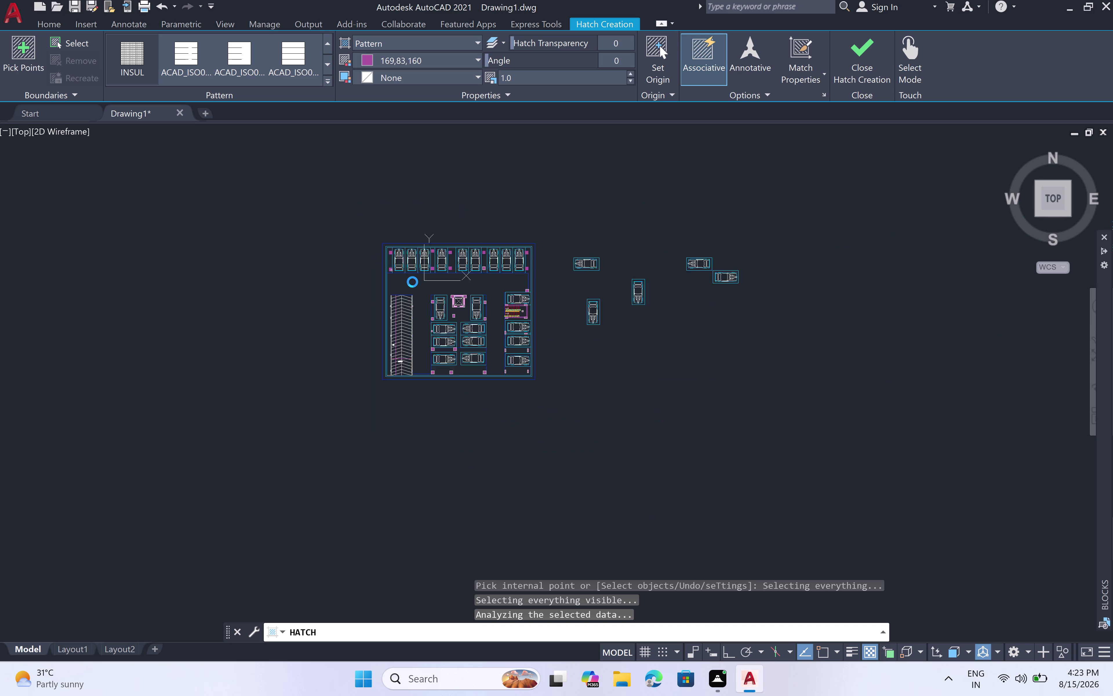
scroll(up, 3)
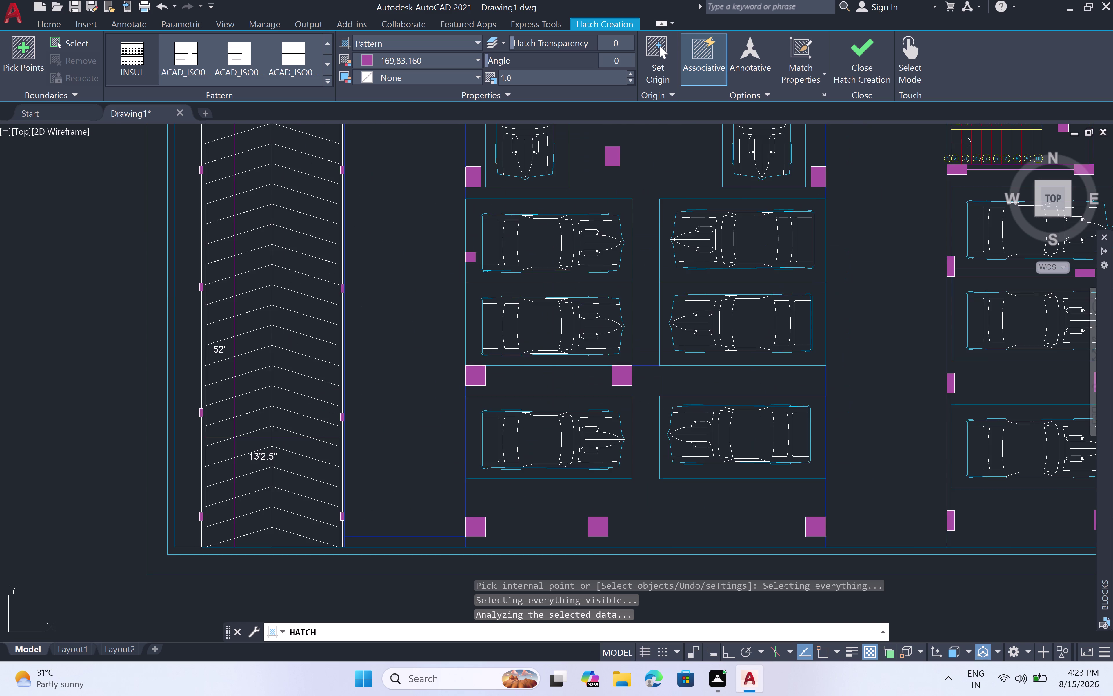
scroll(up, 3)
click(411, 325)
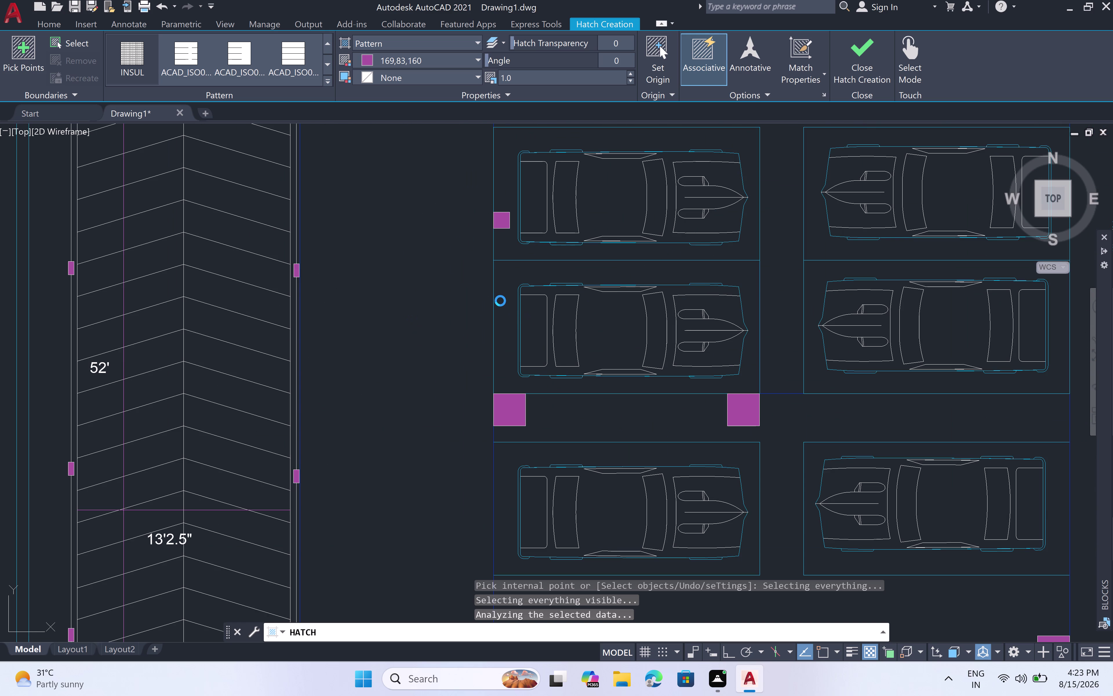
click(500, 300)
key(Escape)
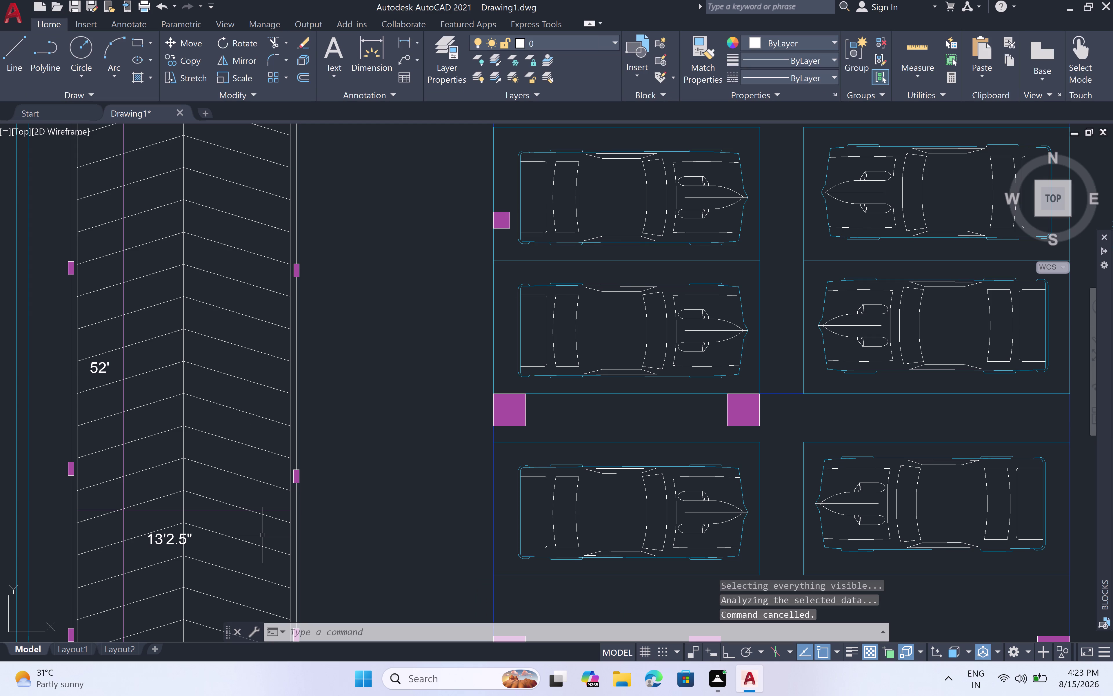
scroll(down, 3)
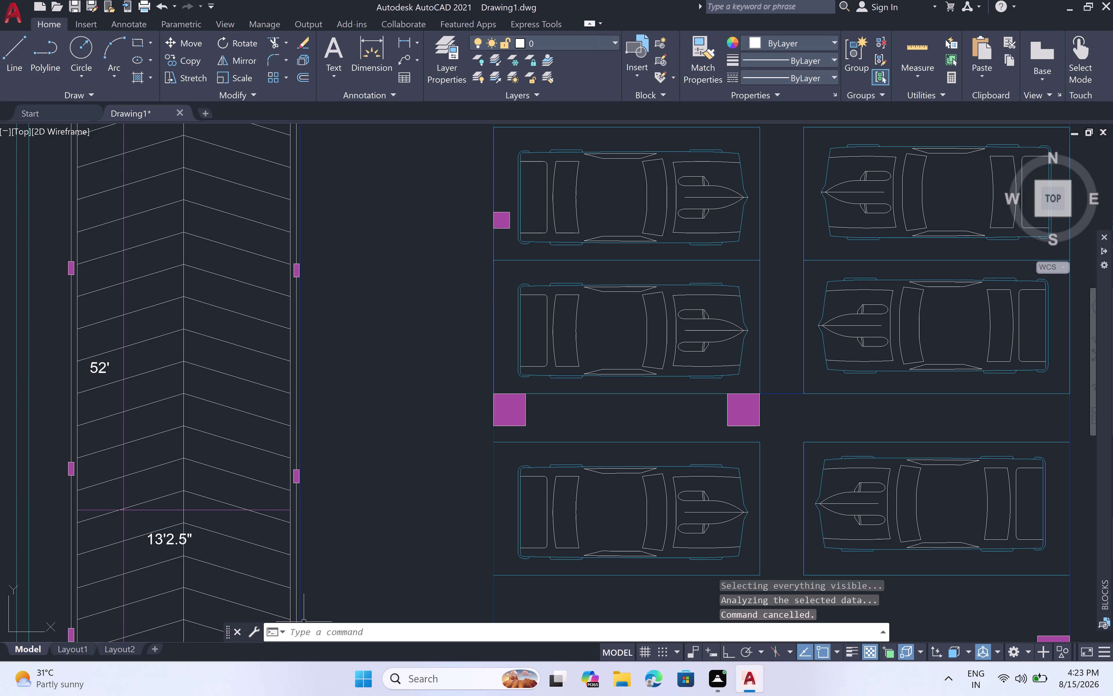
click(309, 636)
Restart the Pattern hatch, pick inside the floor, and dismiss the Boundary Definition Error.
text(h)
key(space)
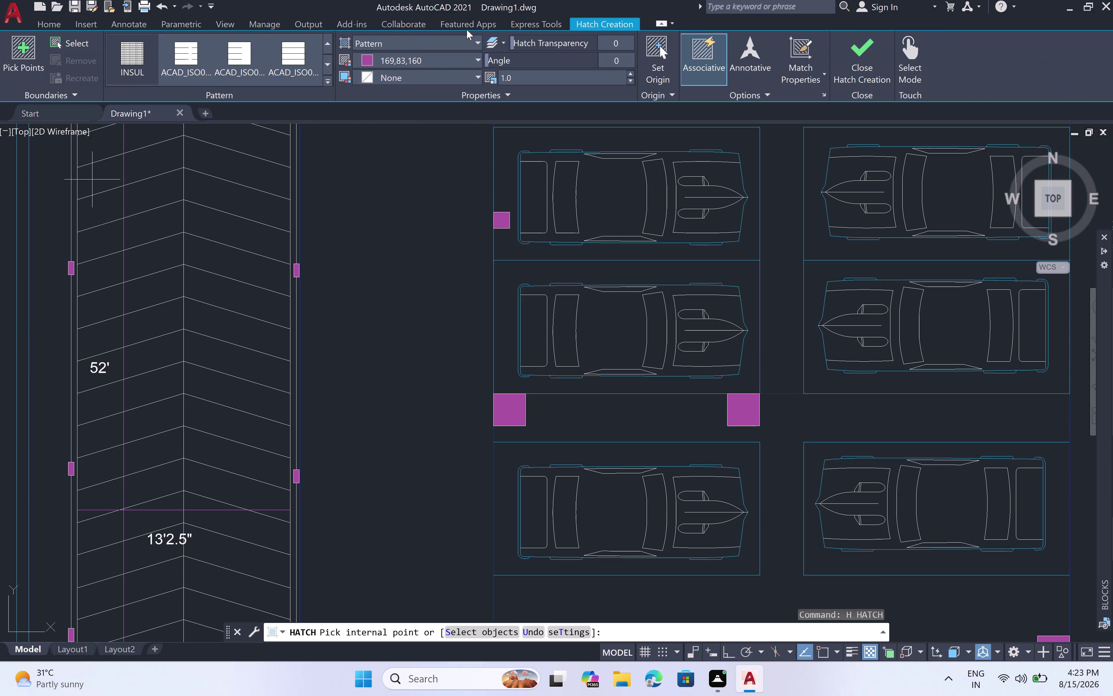
click(476, 42)
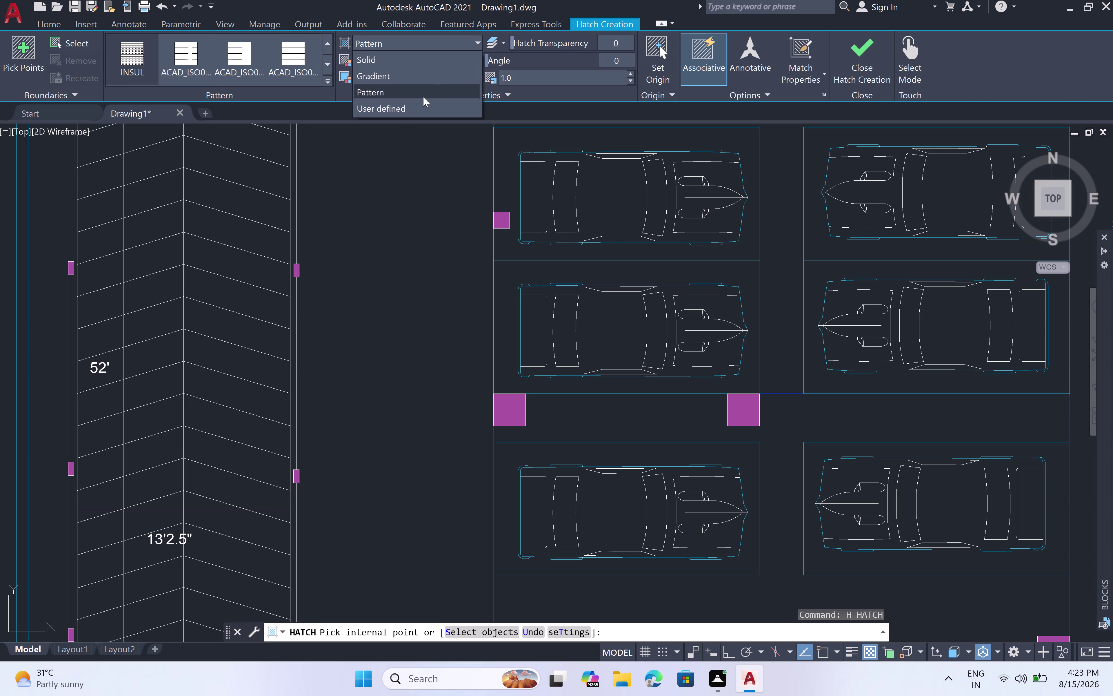
click(422, 96)
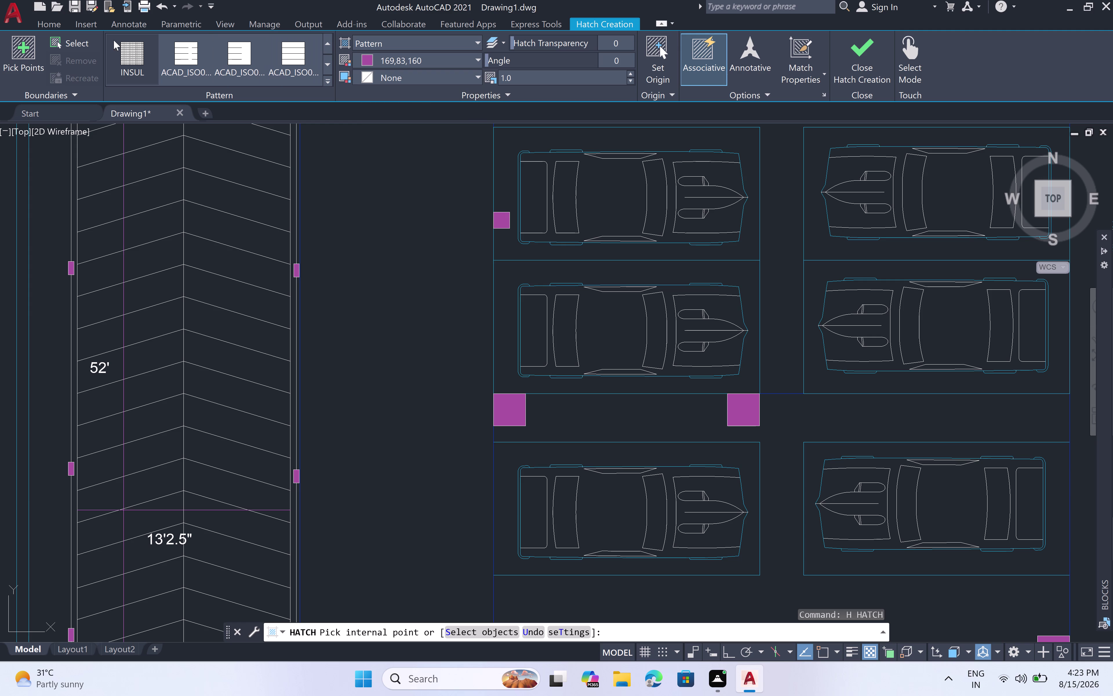
click(123, 49)
click(359, 150)
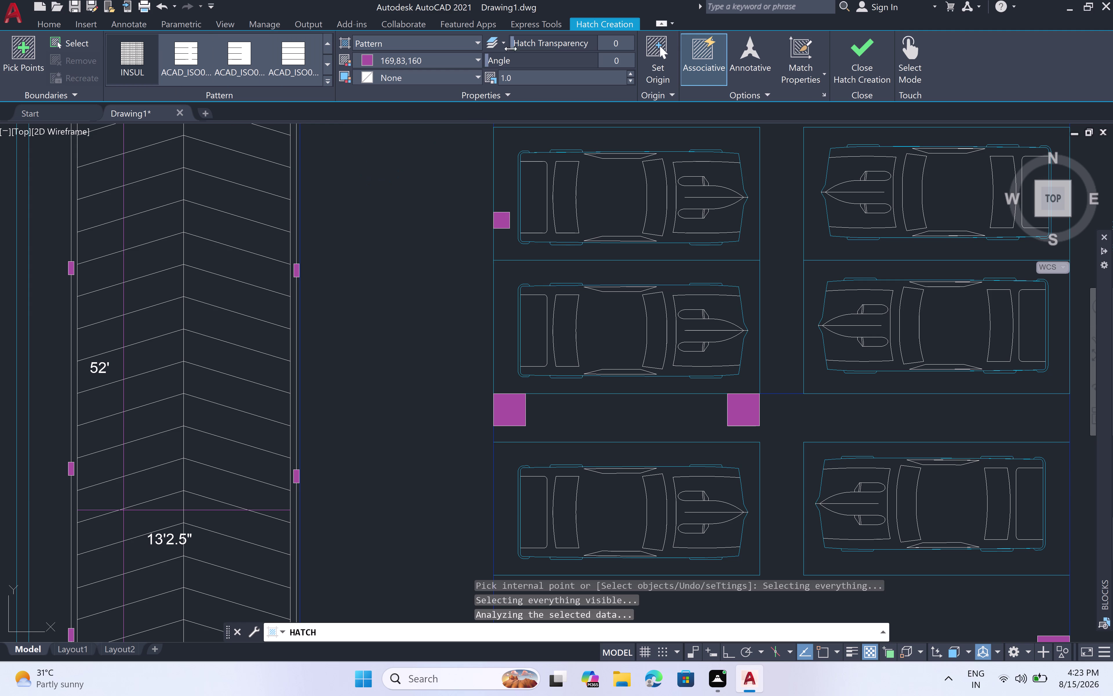
click(513, 150)
key(Escape)
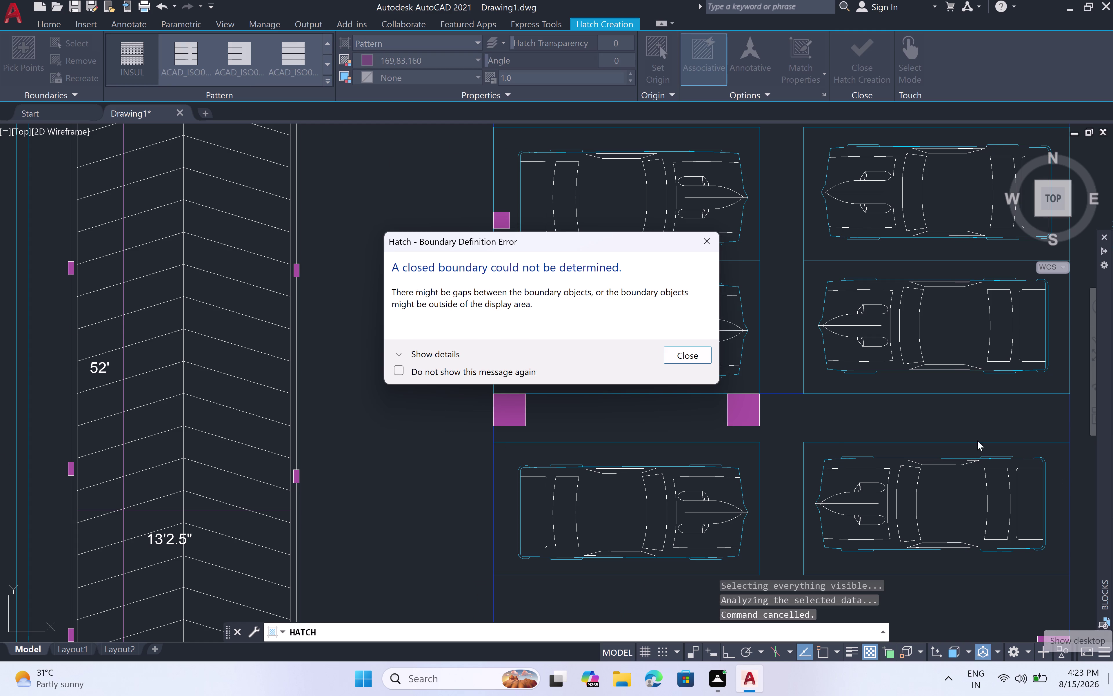
click(701, 356)
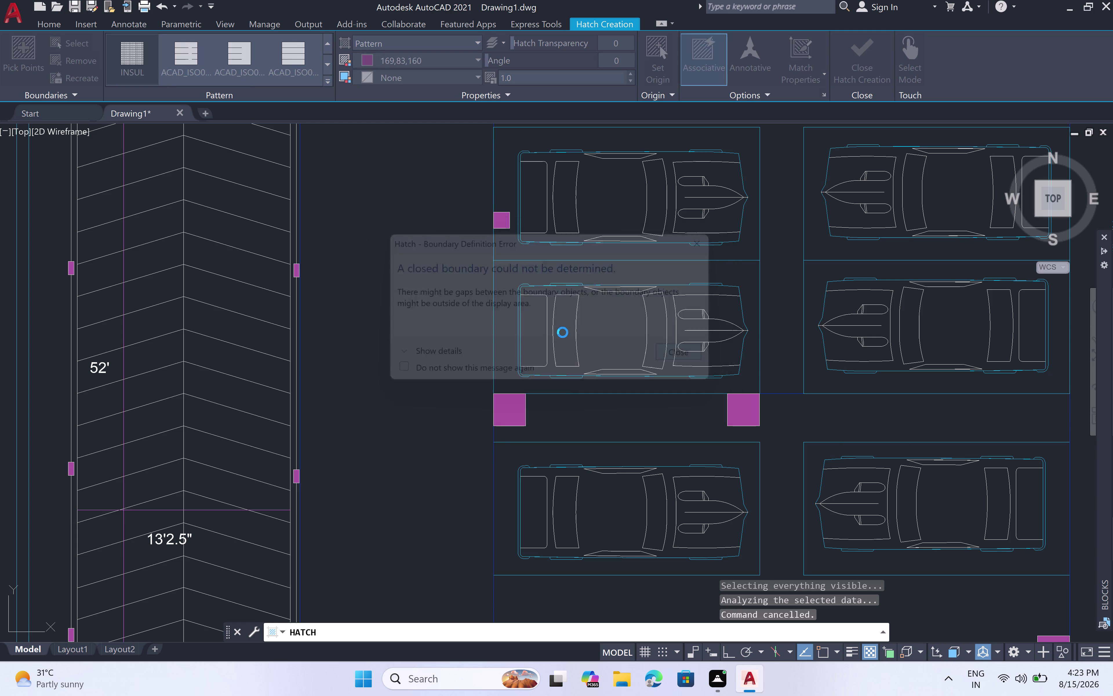
Zoom out and cancel the failed INSUL hatch without adding any fill.
scroll(down, 3)
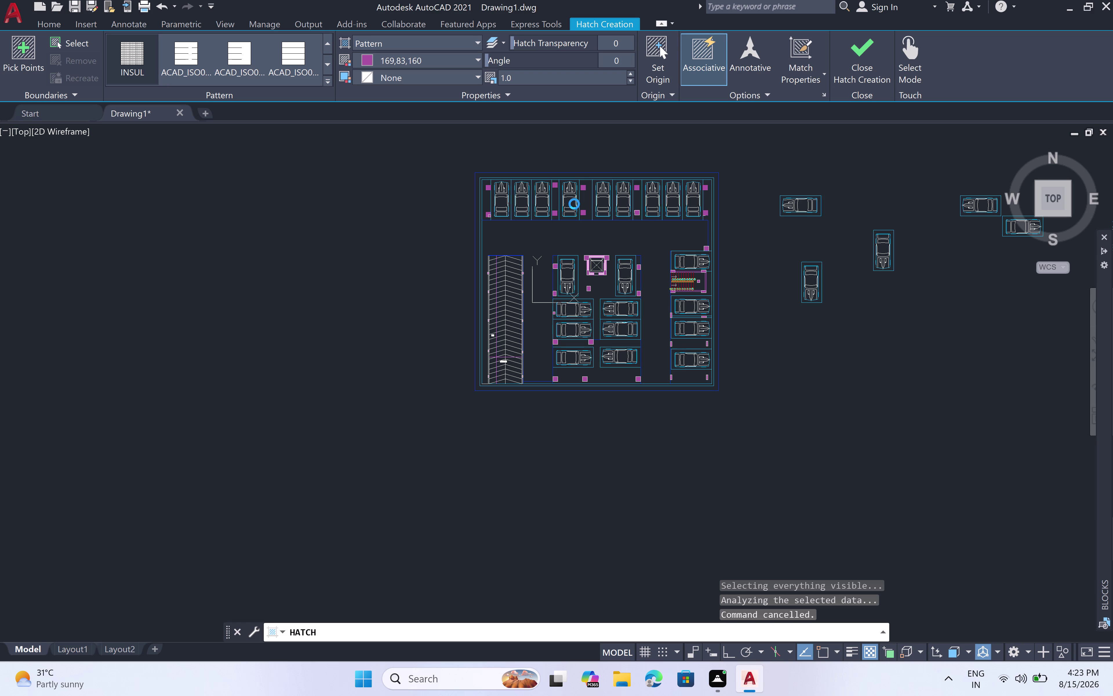
scroll(up, 3)
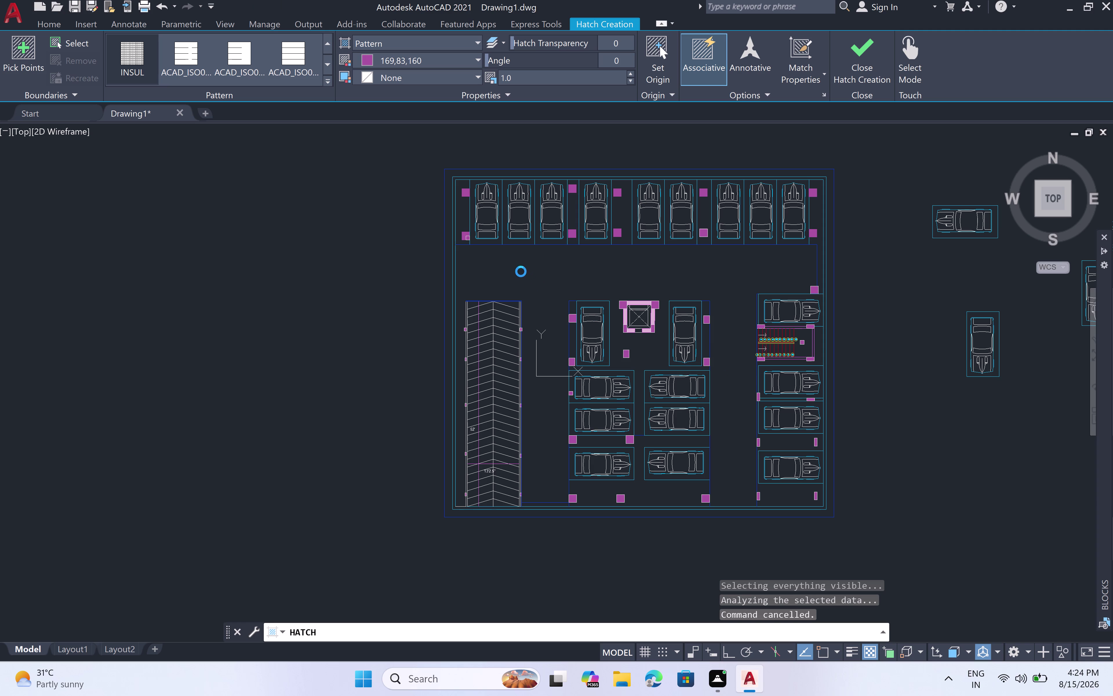
key(Escape)
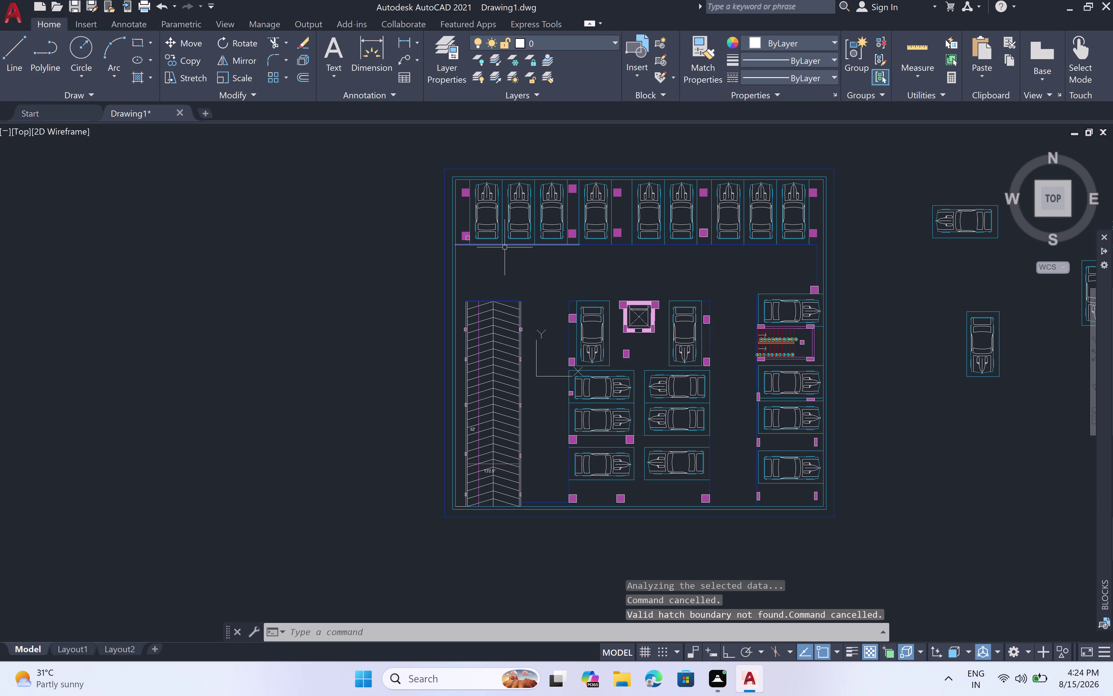
scroll(up, 3)
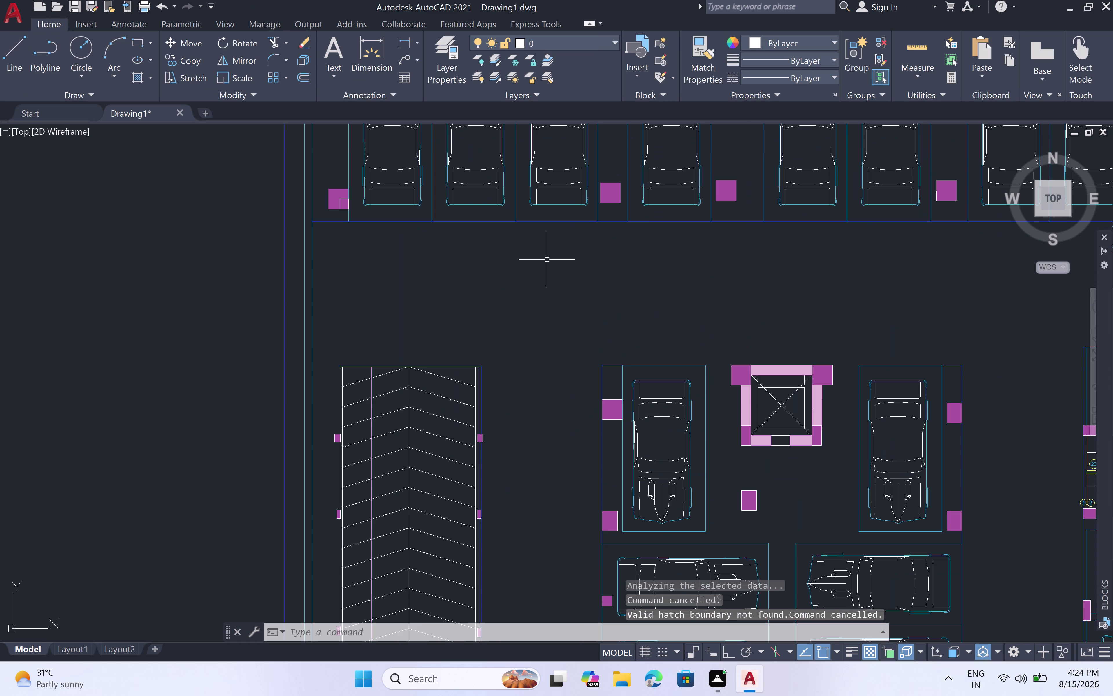